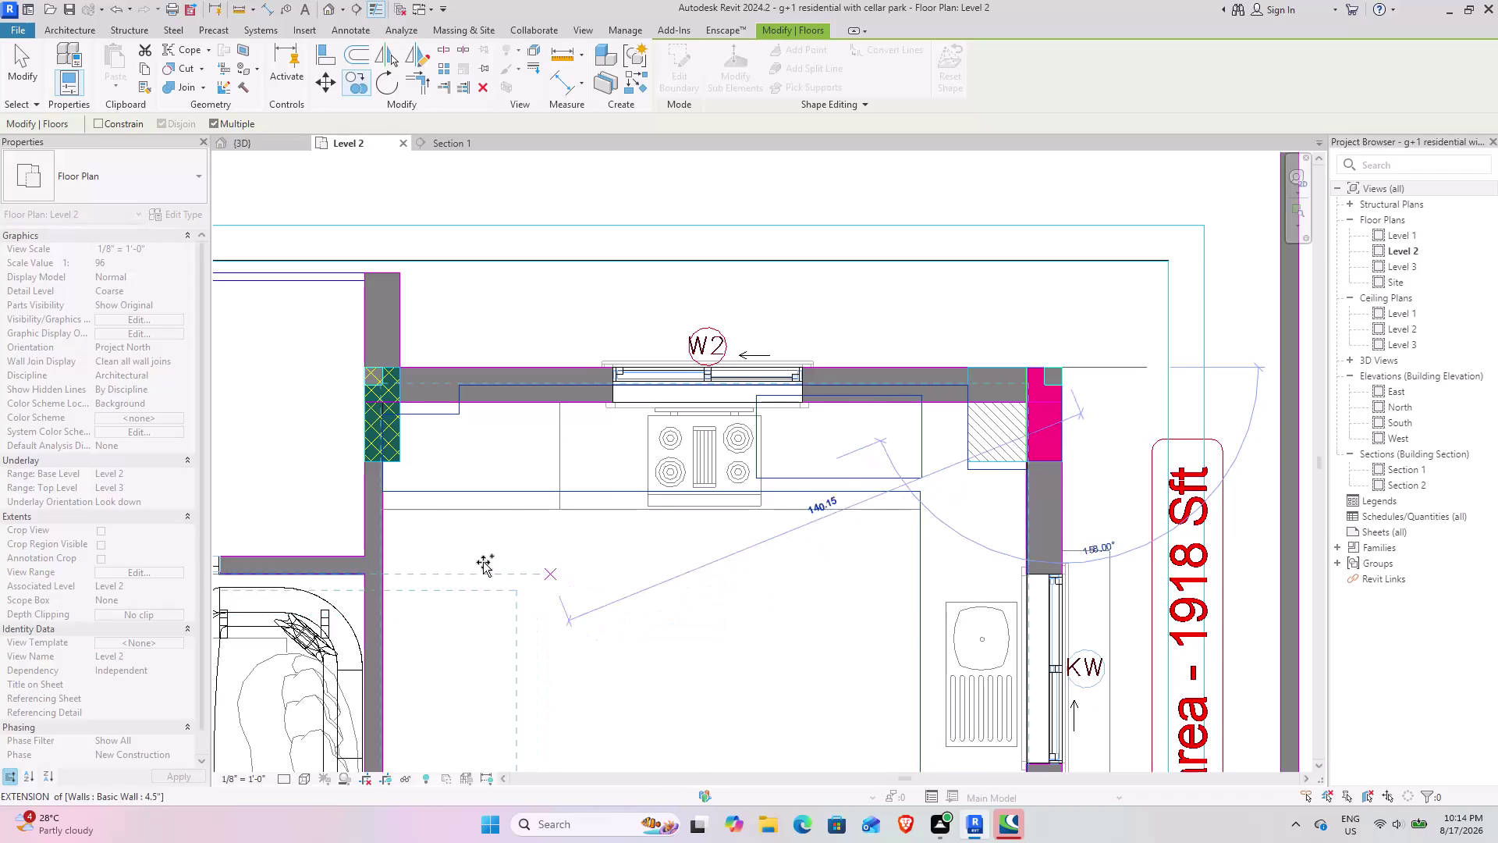
Select the kitchen's 4" bed floor on Level 2, cancelling an accidental move.
click(1, 53)
click(20, 59)
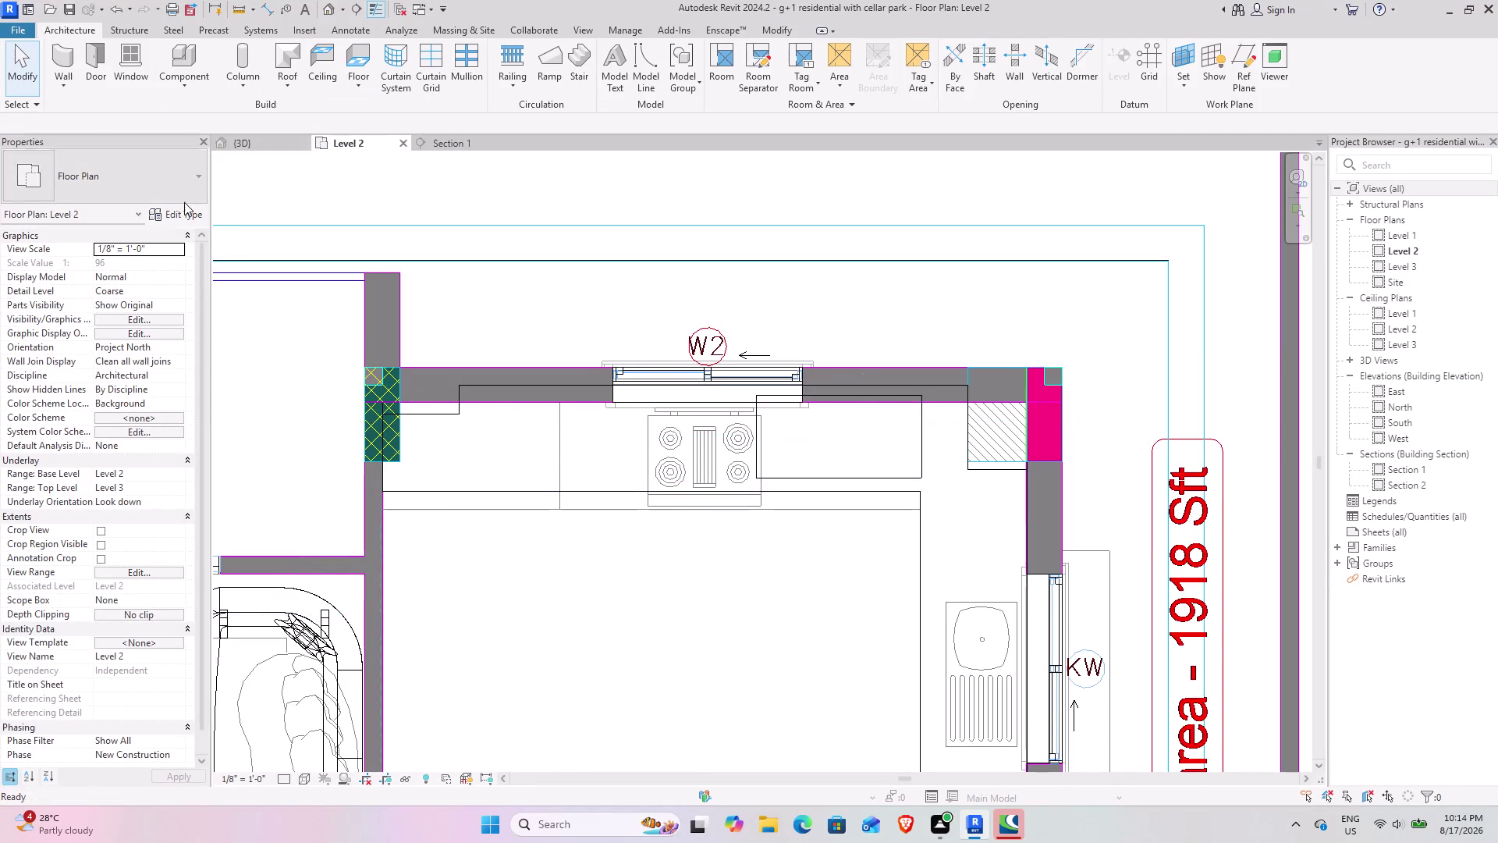
click(628, 490)
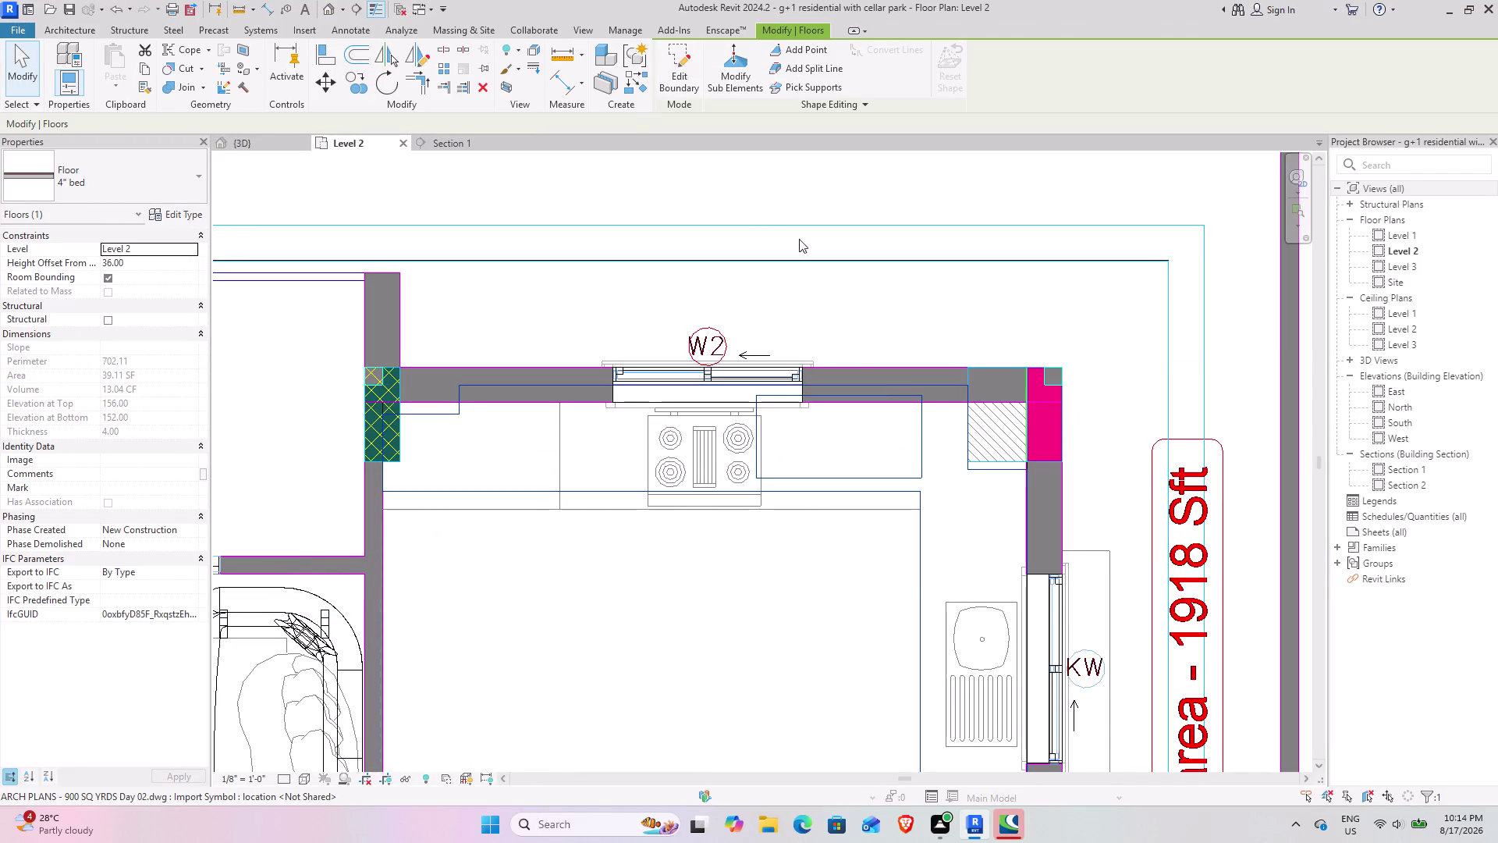
click(328, 77)
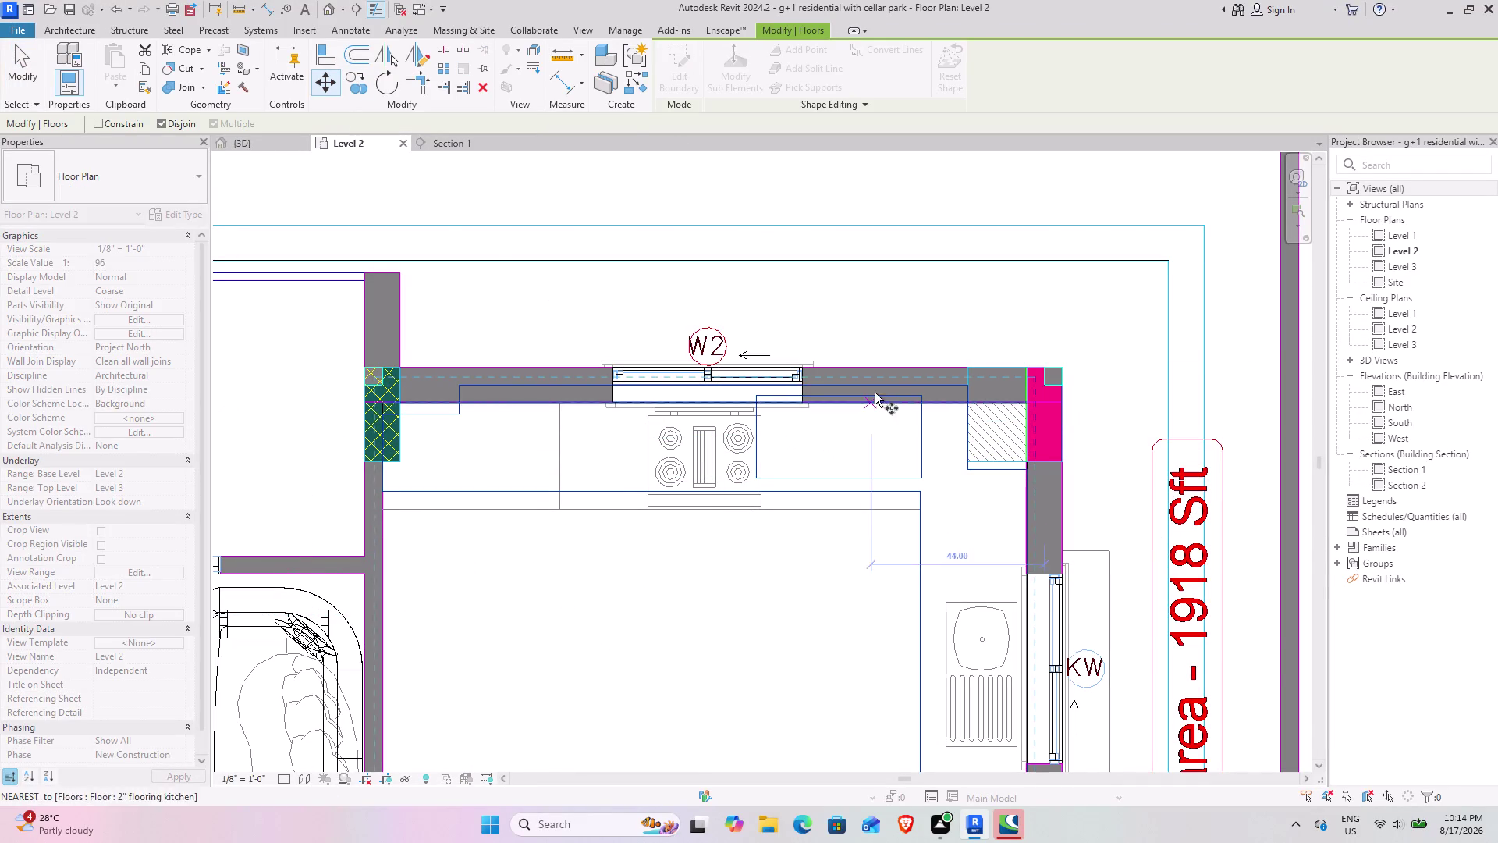
scroll(up, 3)
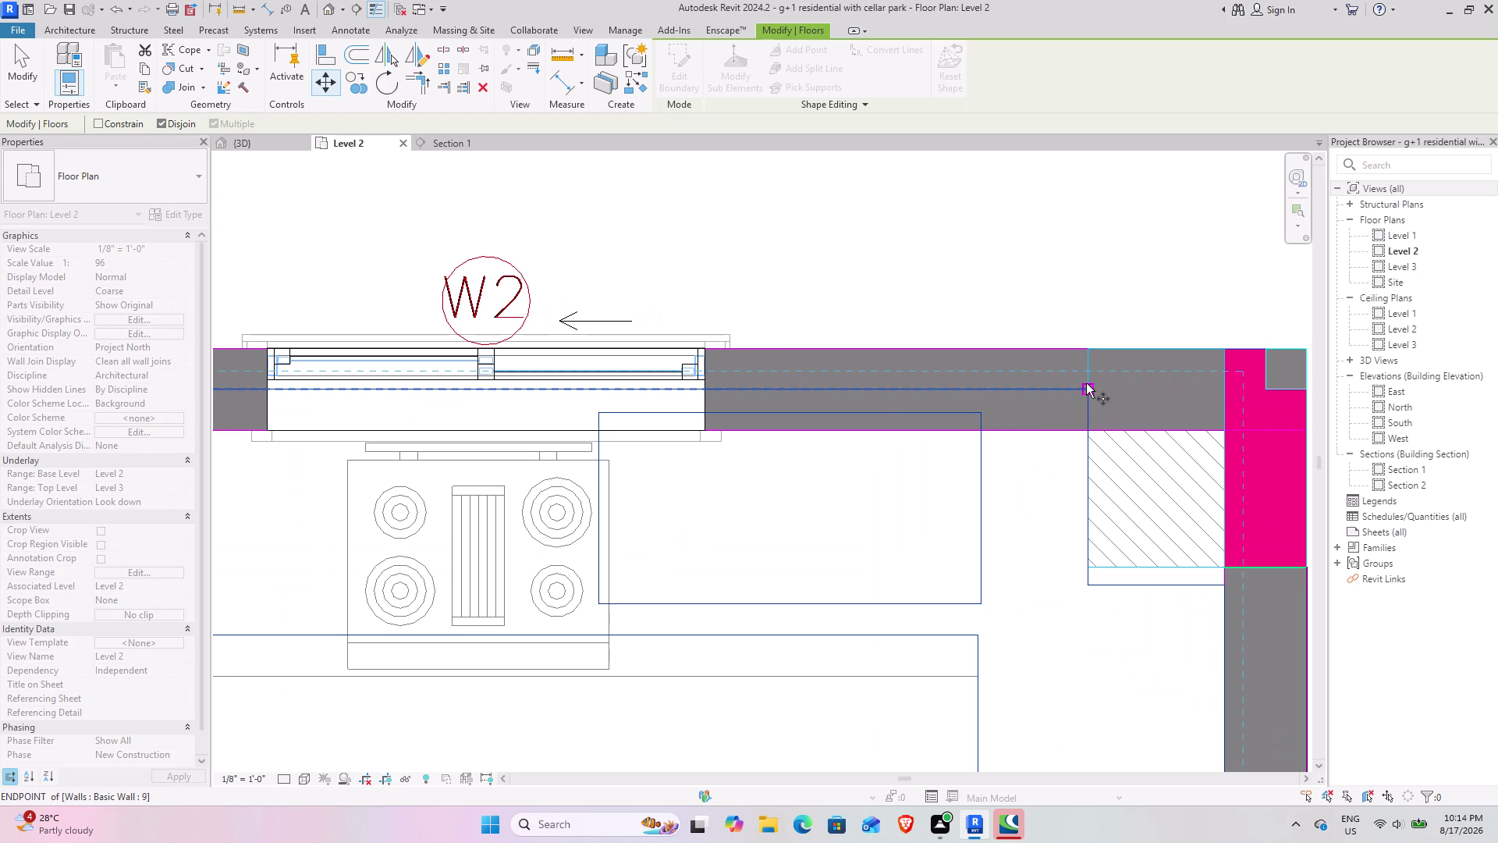
click(1087, 384)
click(1085, 430)
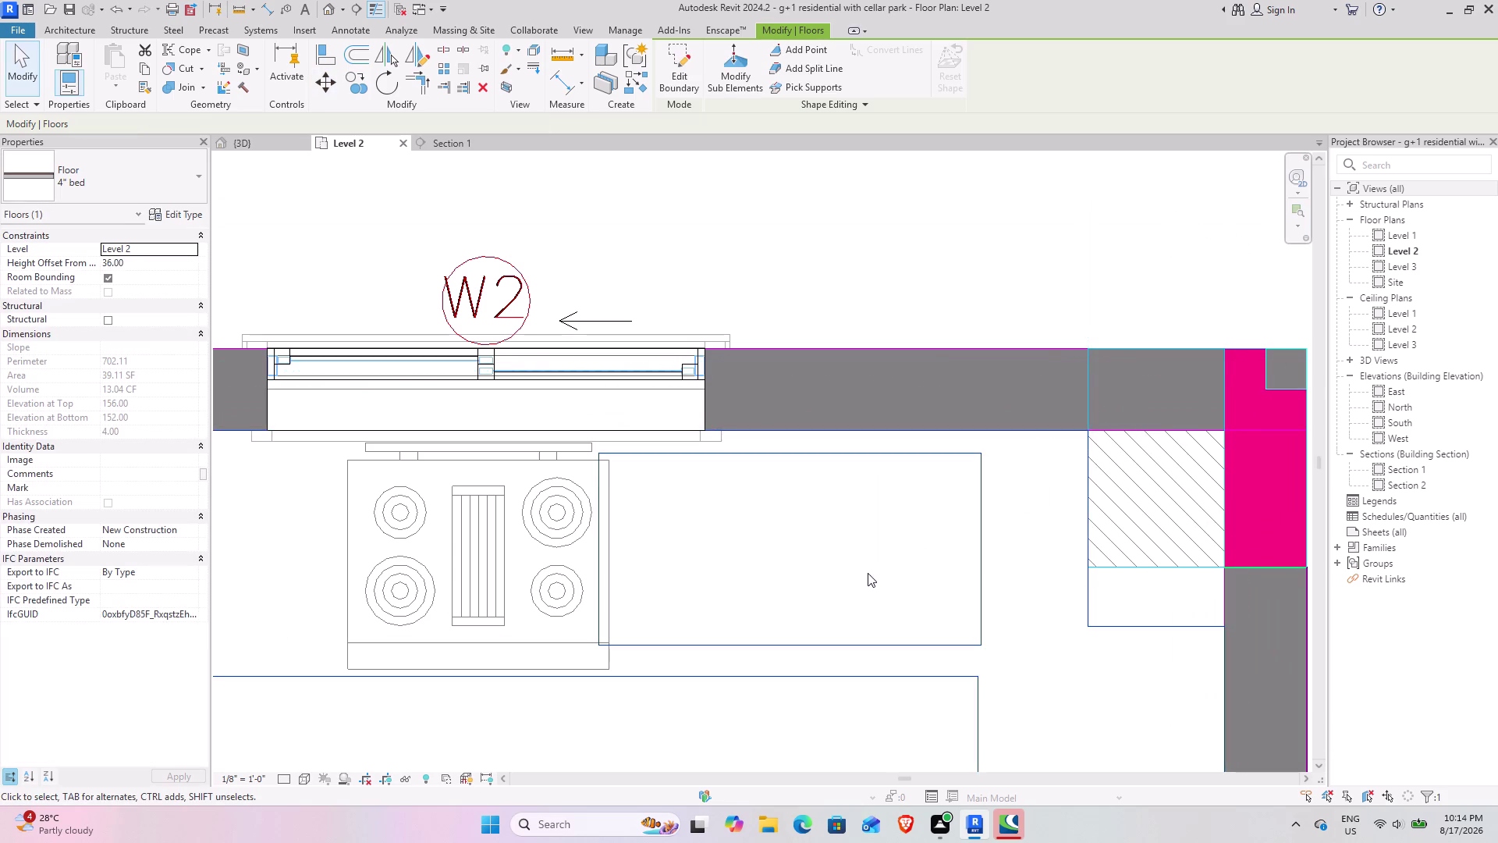
Center the kitchen, reselect the 4" bed floor and enter its boundary sketch.
scroll(down, 3)
middle_drag(744, 603, 886, 411)
click(740, 588)
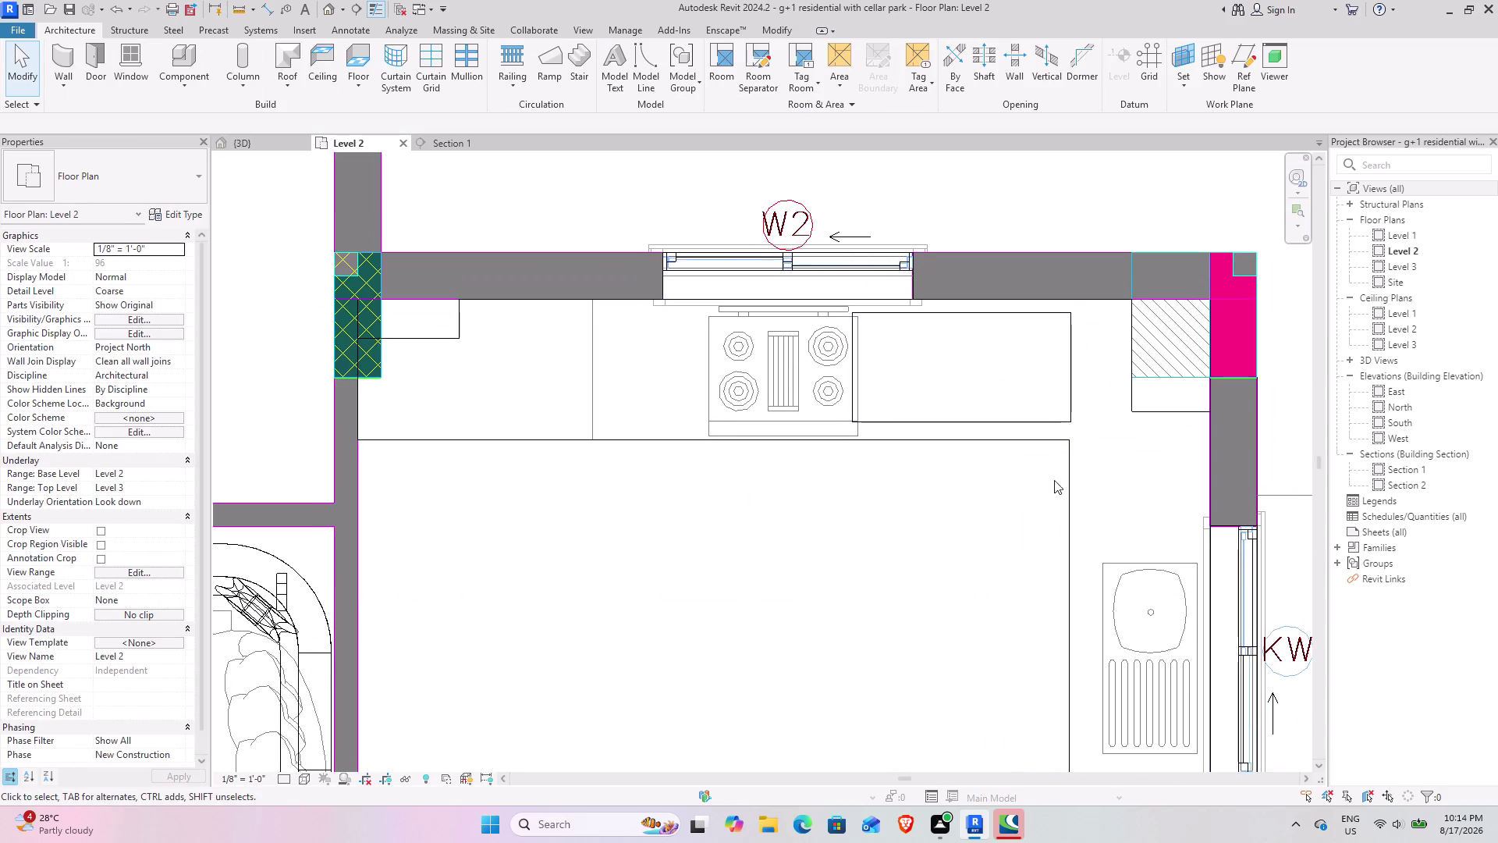
click(494, 440)
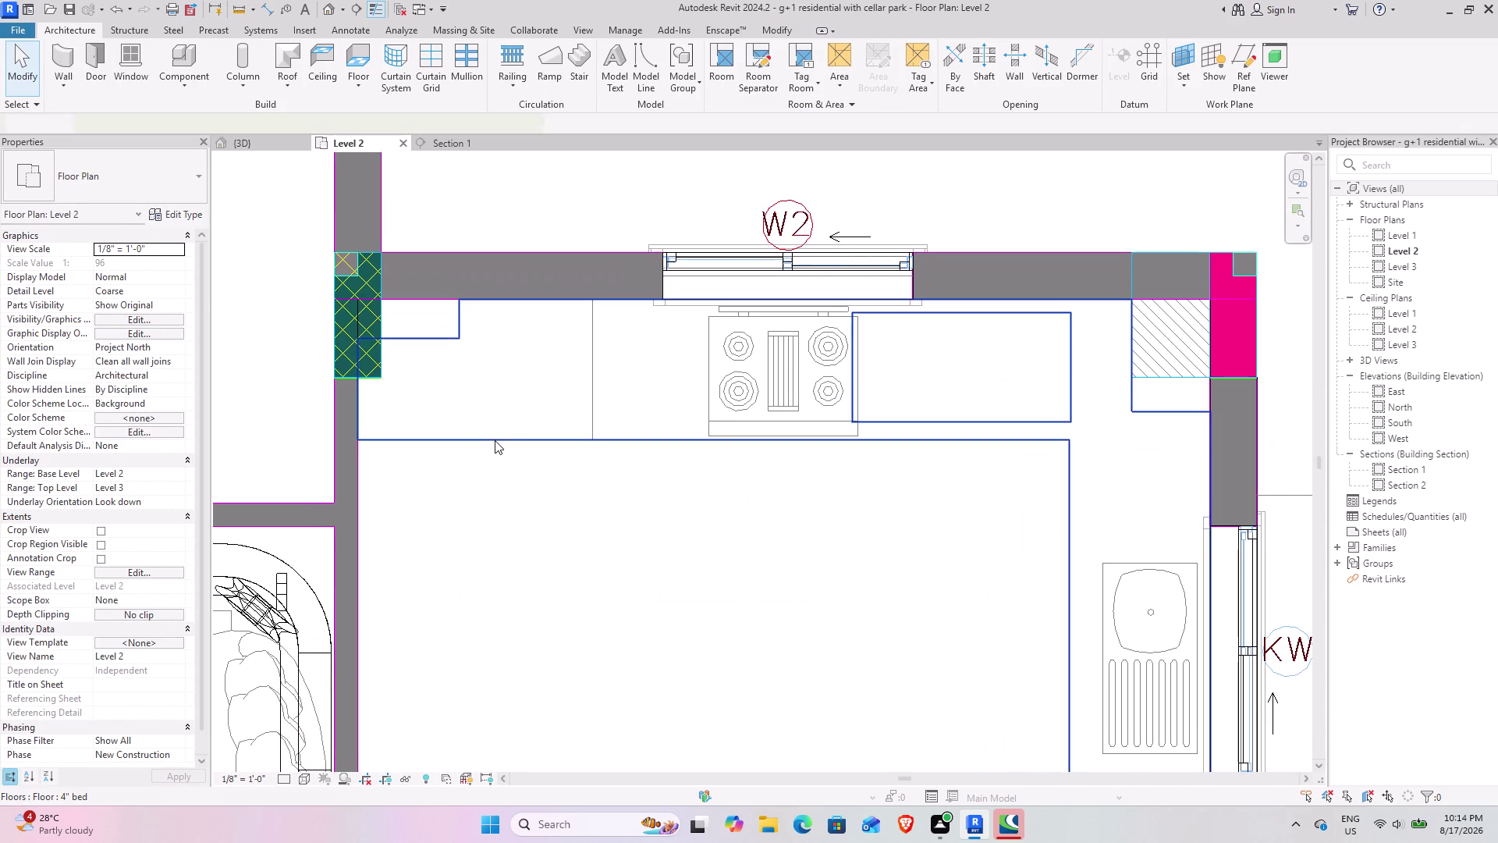
click(655, 56)
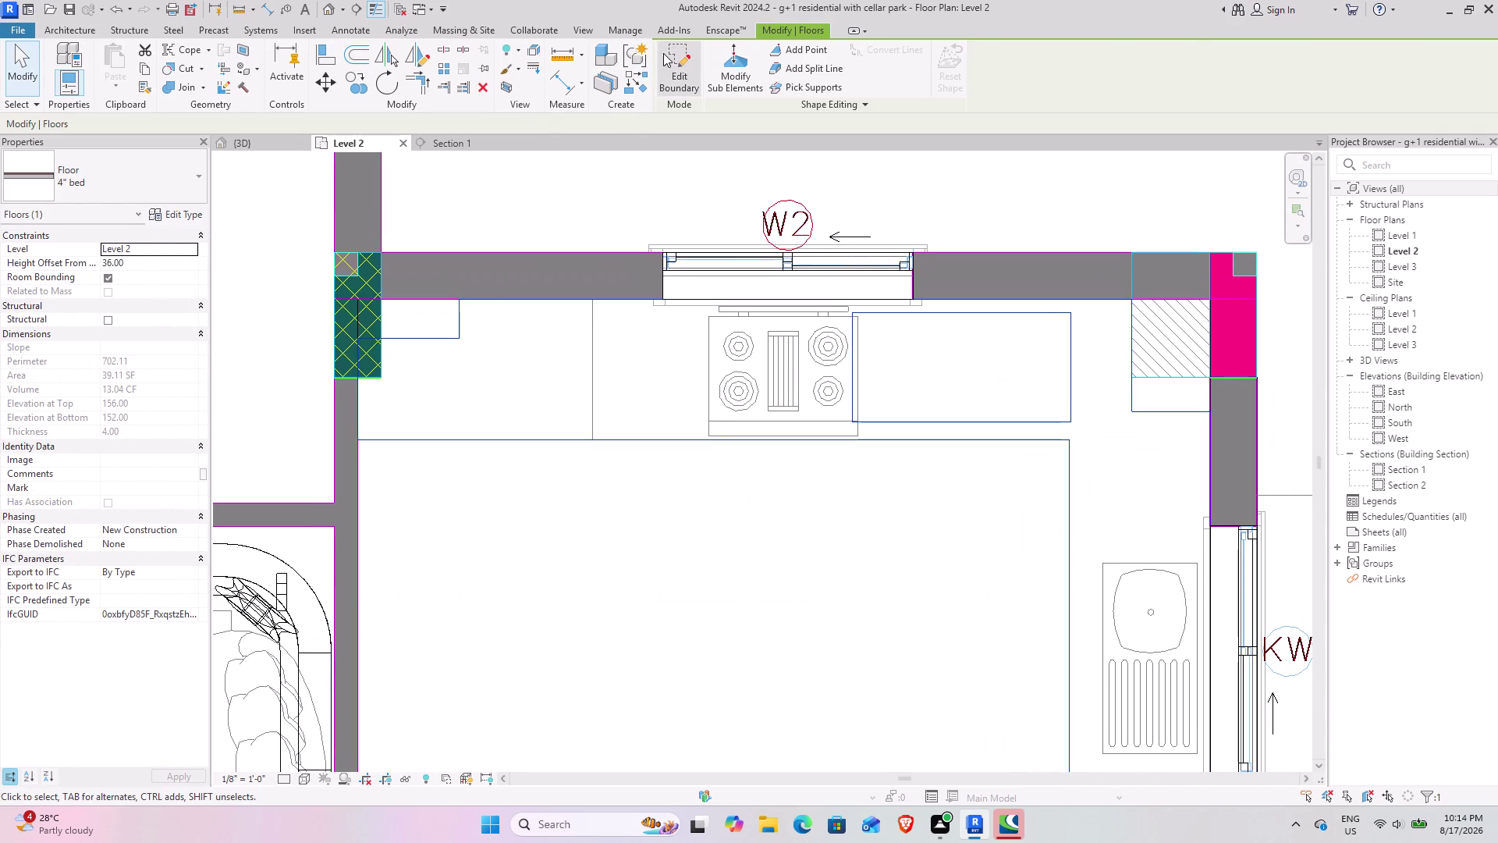
click(664, 53)
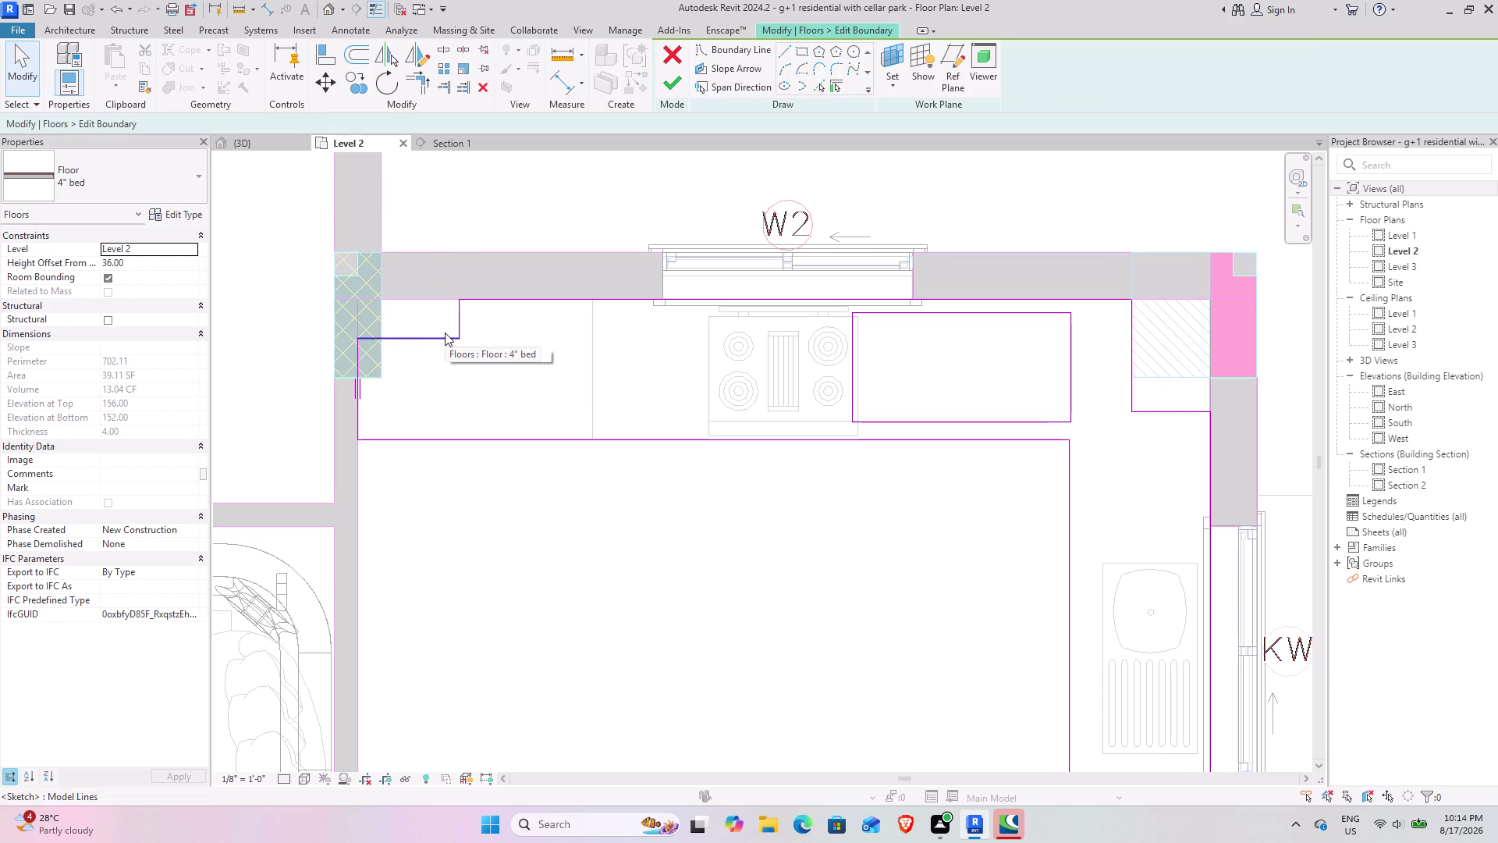
Delete the notch sketch lines at the left and right kitchen walls.
click(445, 332)
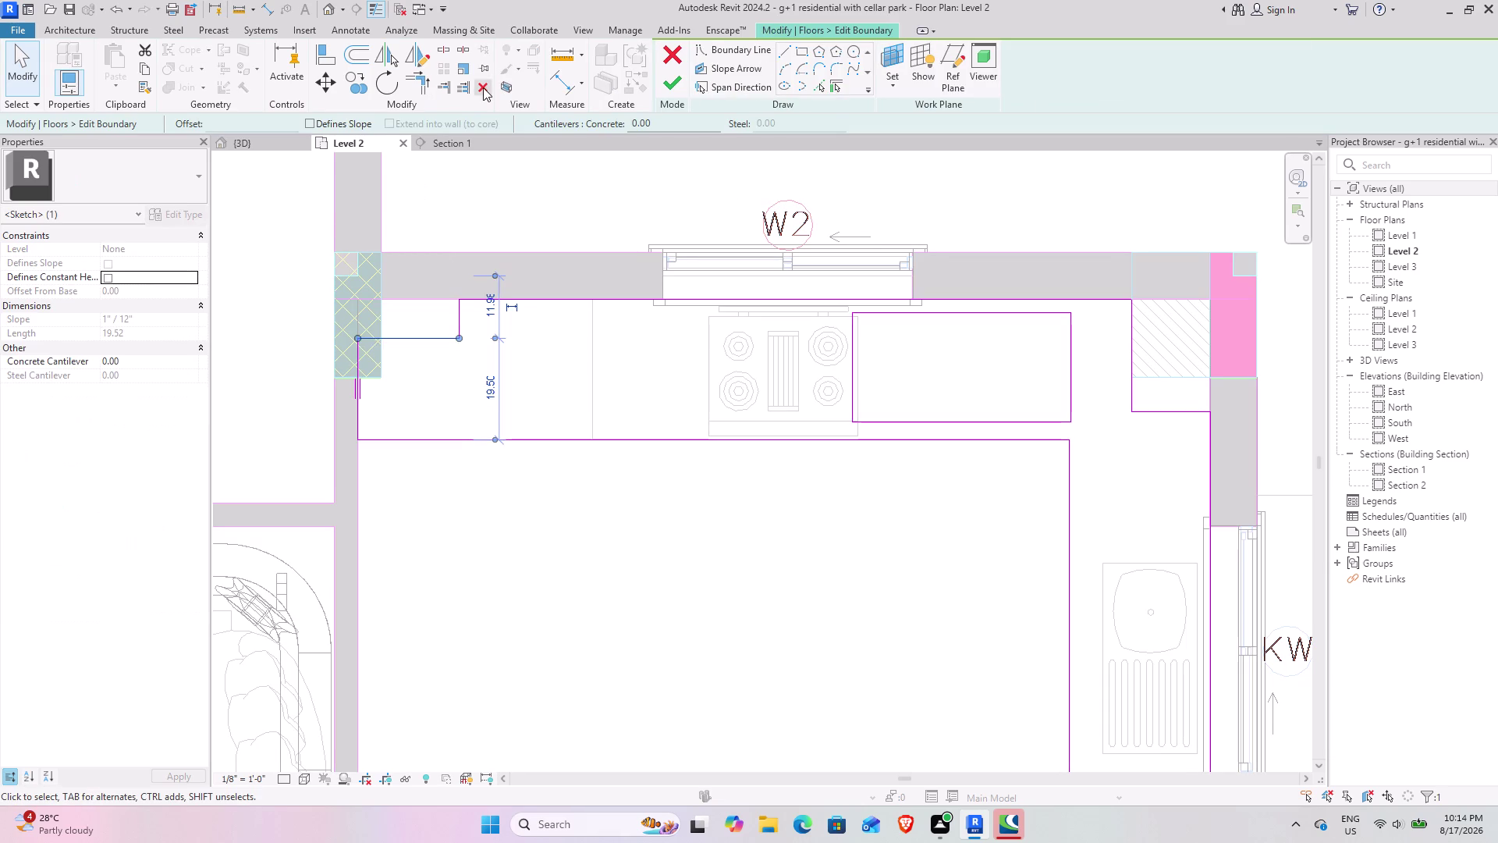
click(484, 87)
click(451, 317)
click(456, 317)
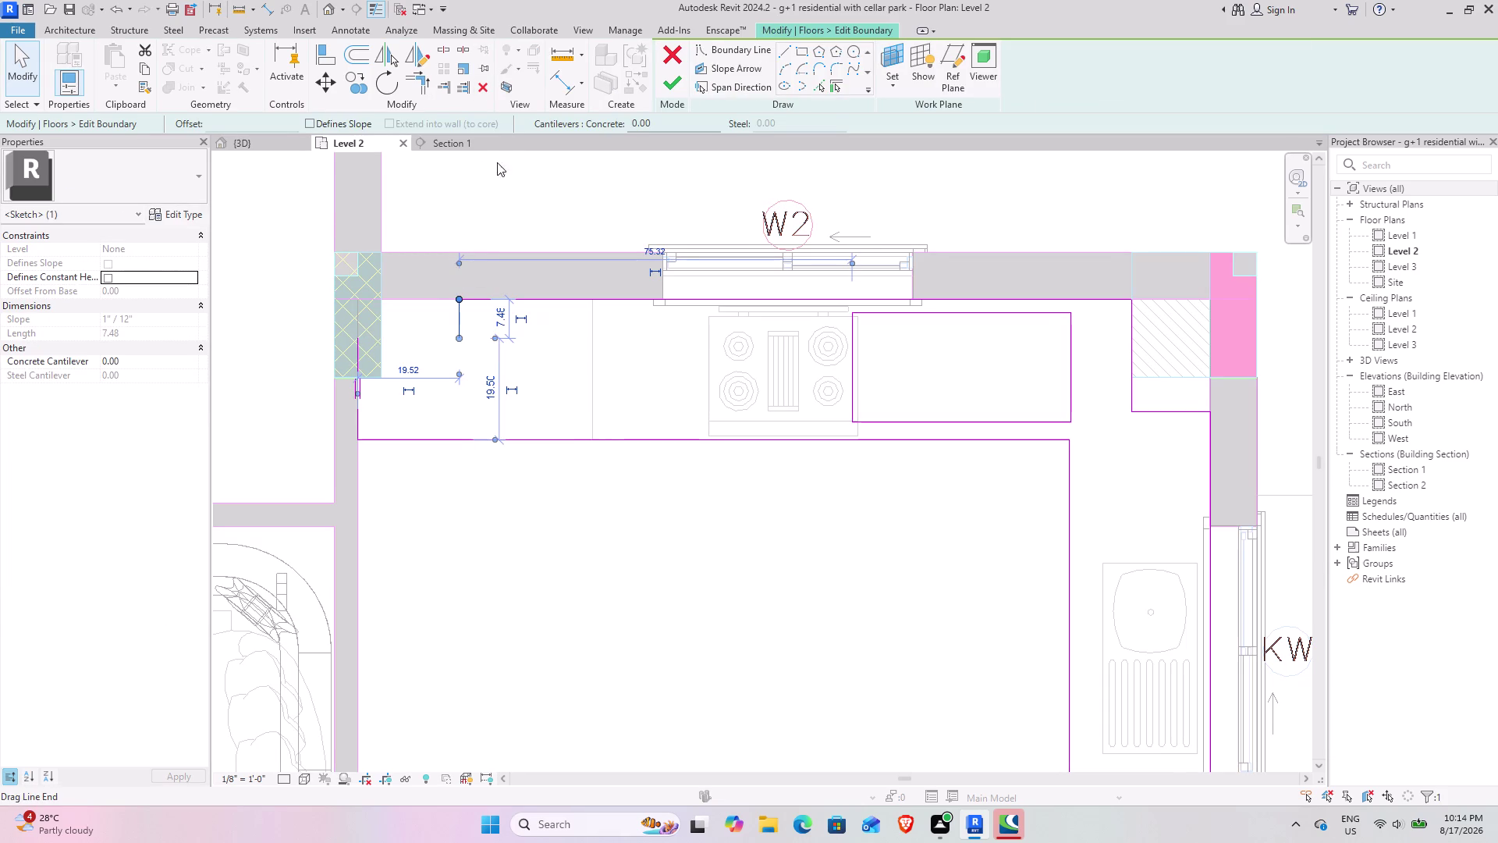
click(486, 78)
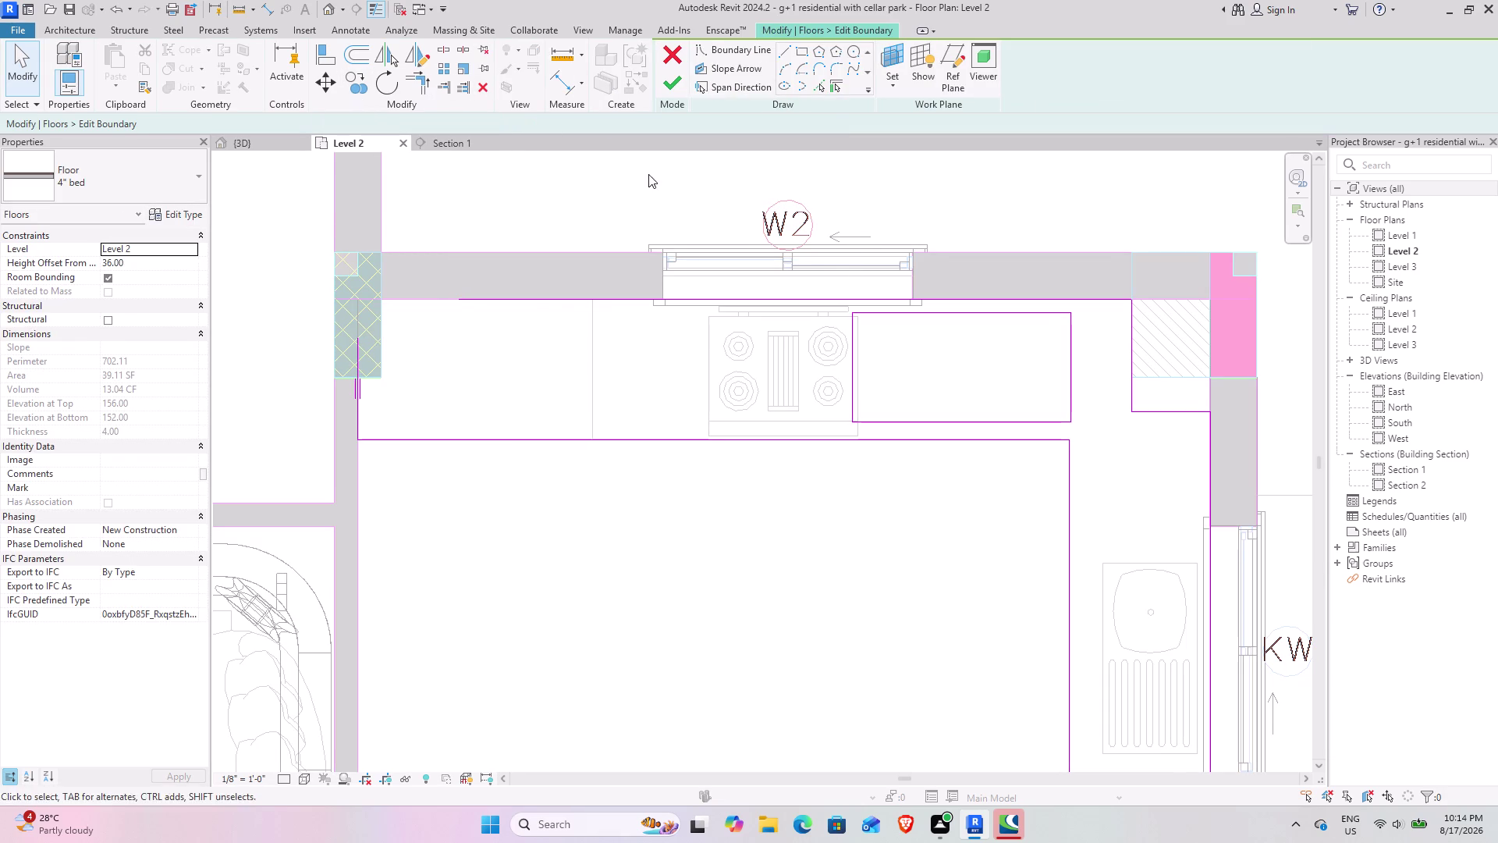
click(1142, 416)
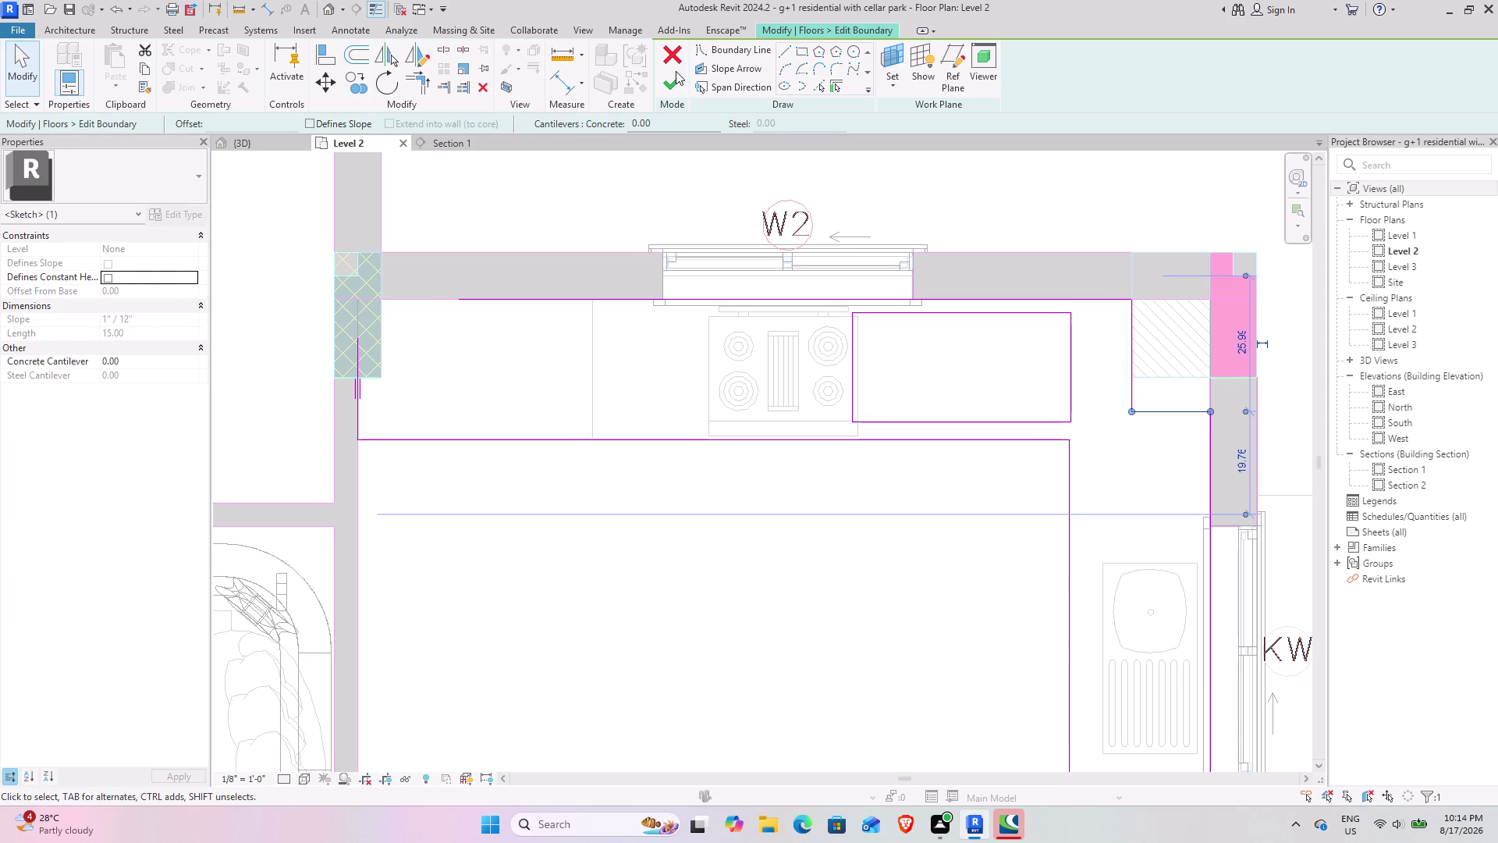
click(487, 88)
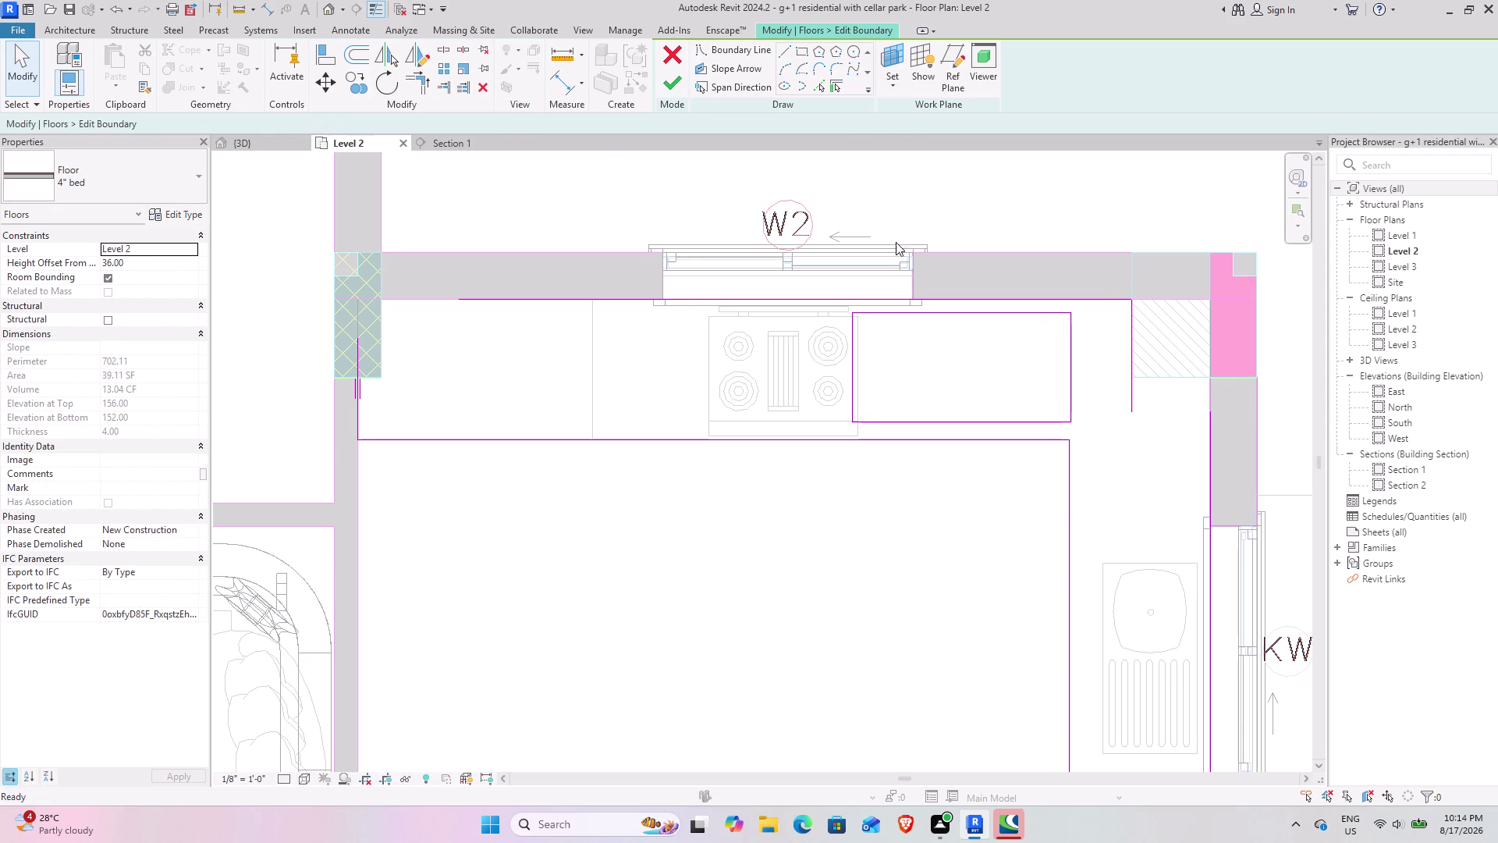
Delete the step lines beside the counter and the short left-wall line.
click(1127, 357)
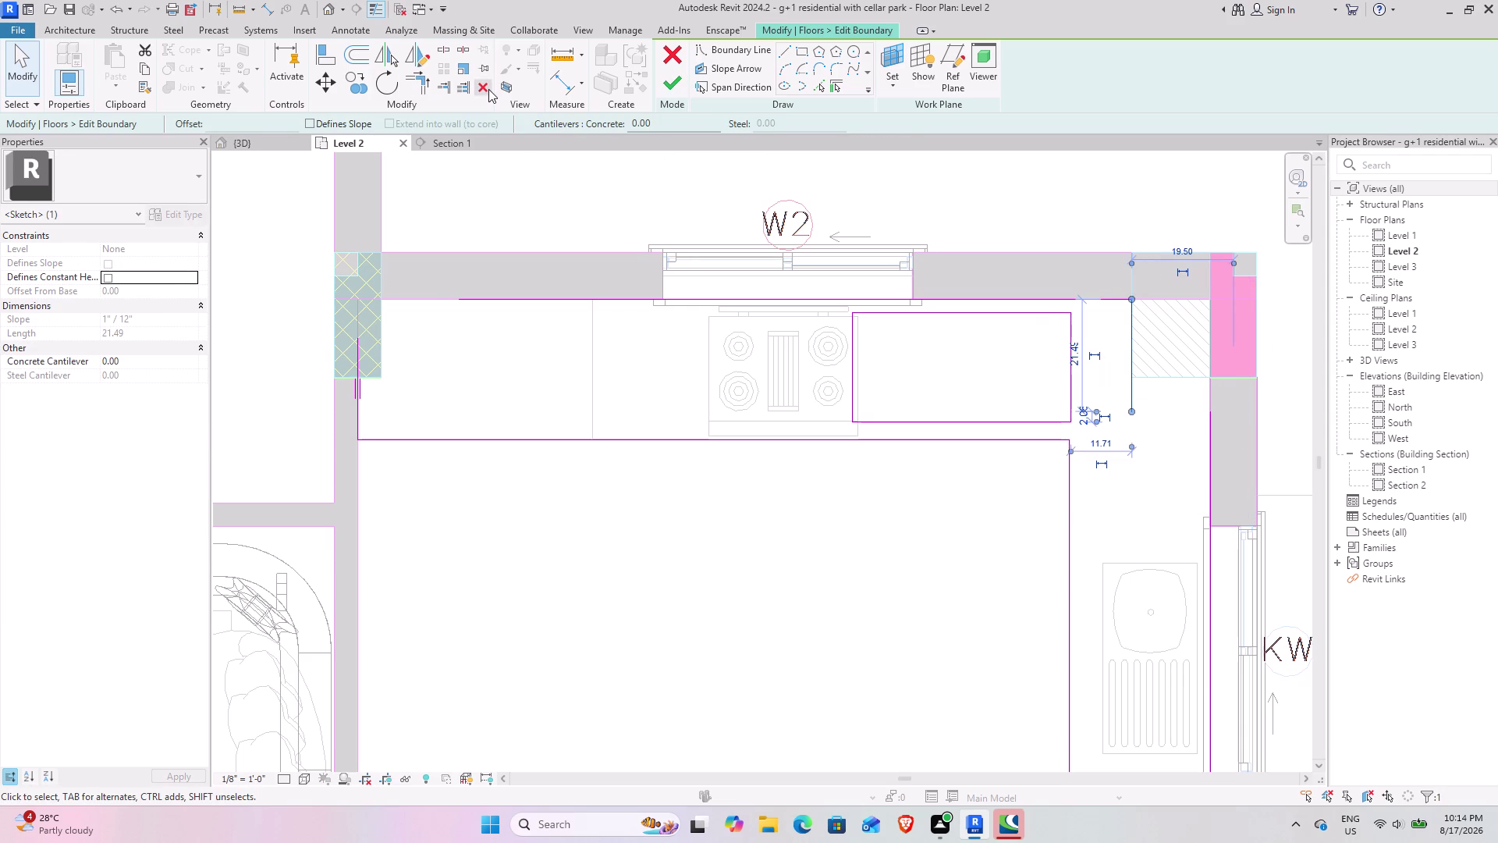
click(489, 89)
click(429, 89)
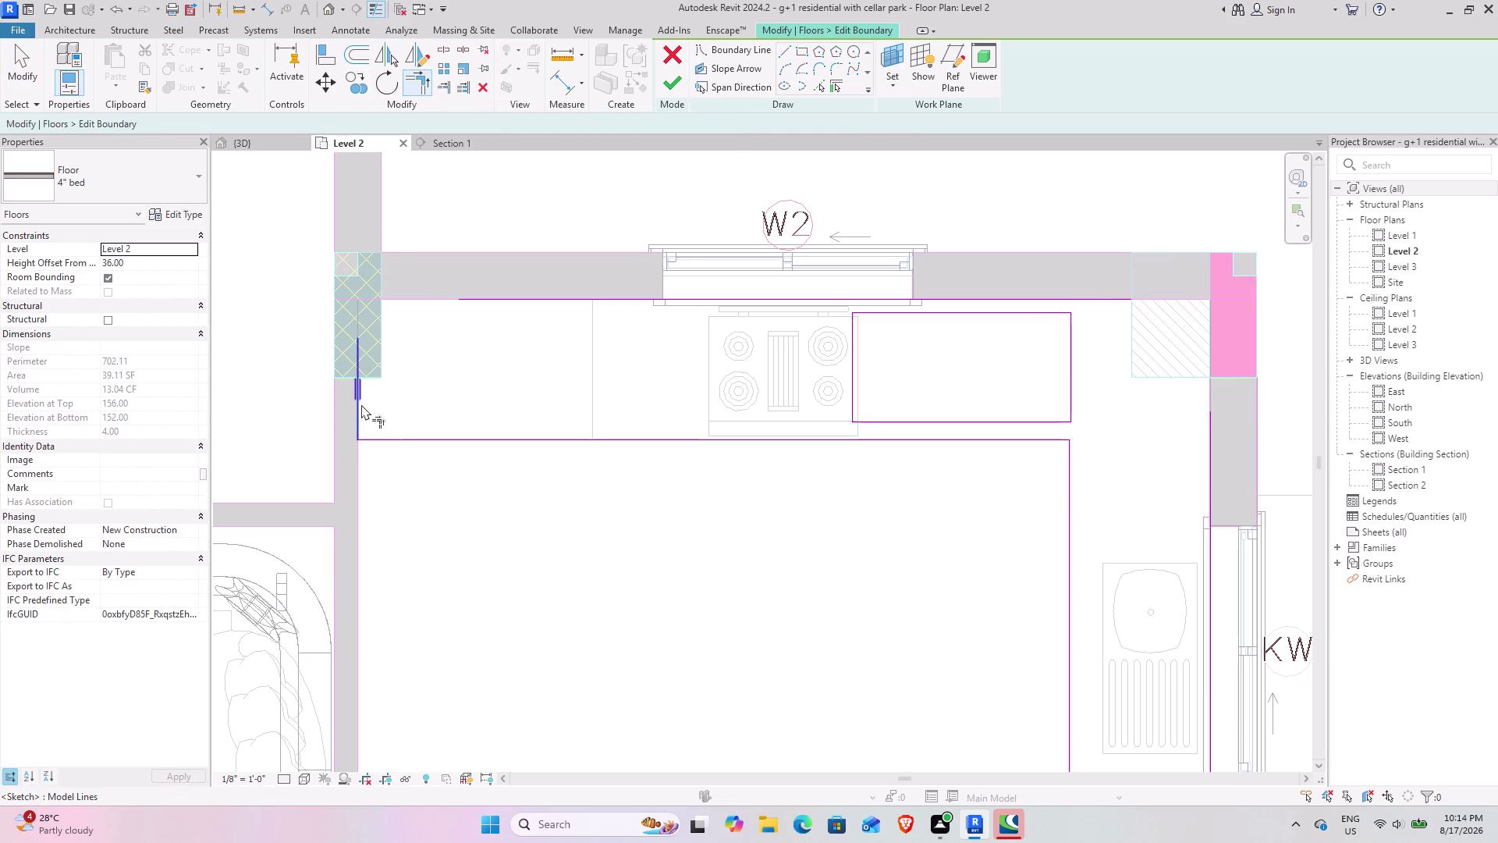
click(361, 404)
click(471, 299)
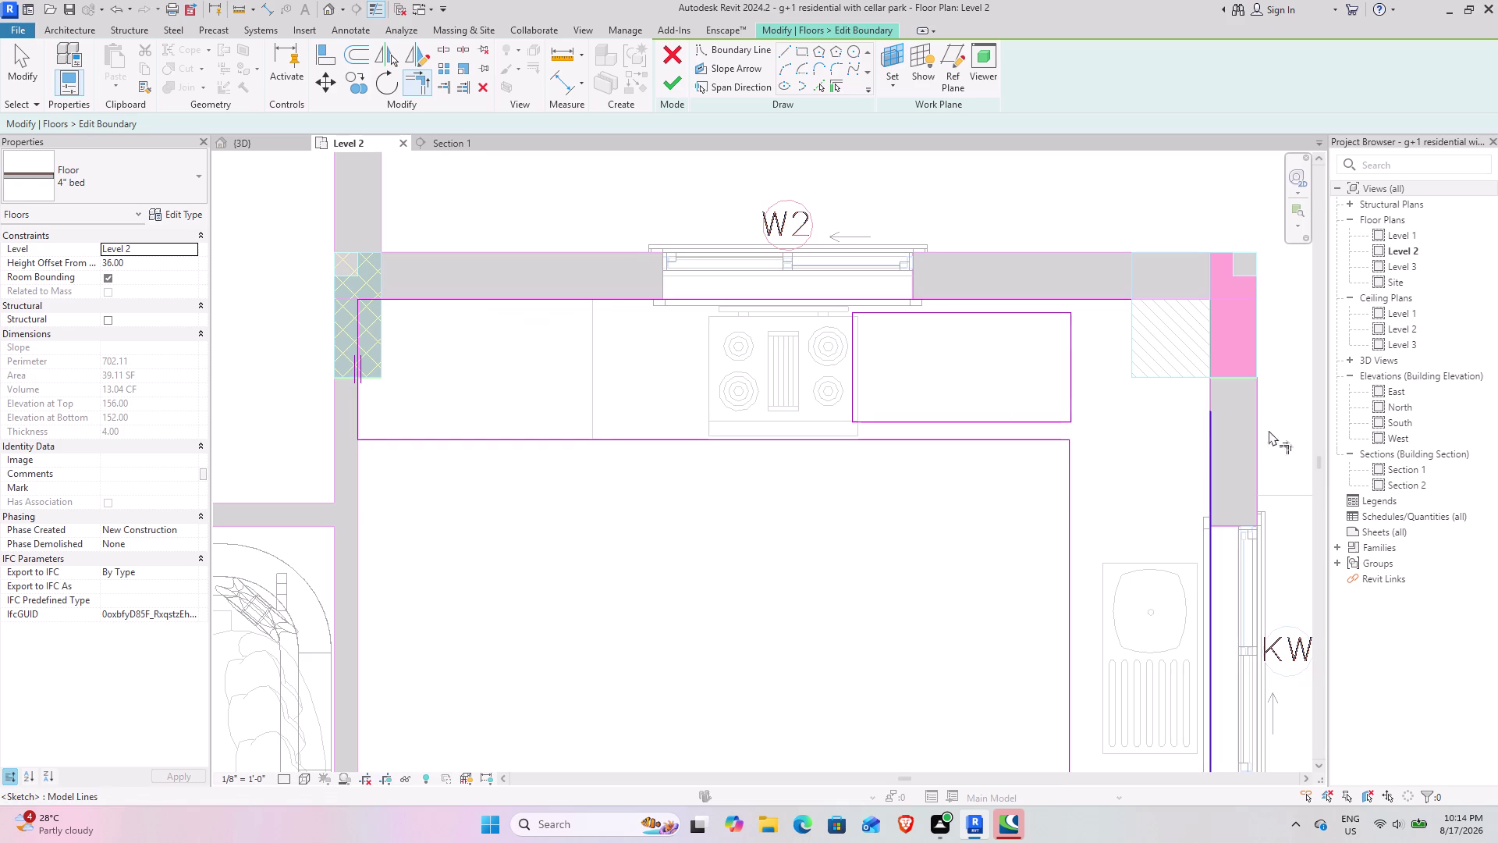
Trim boundary lines into corners with Trim/Extend to Corner.
click(1210, 429)
click(1115, 303)
scroll(down, 3)
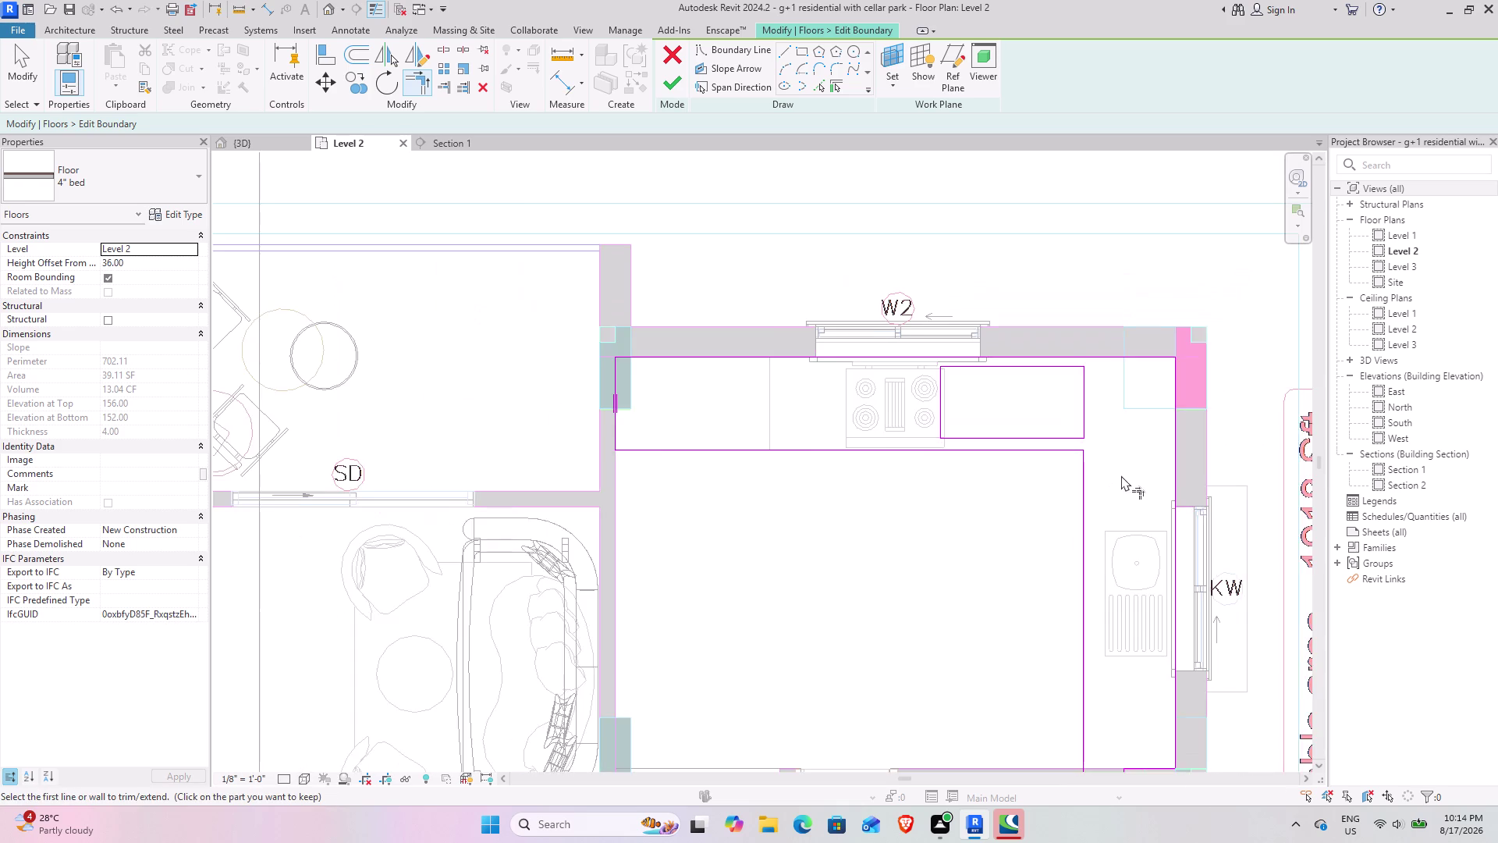
middle_drag(1113, 472, 859, 323)
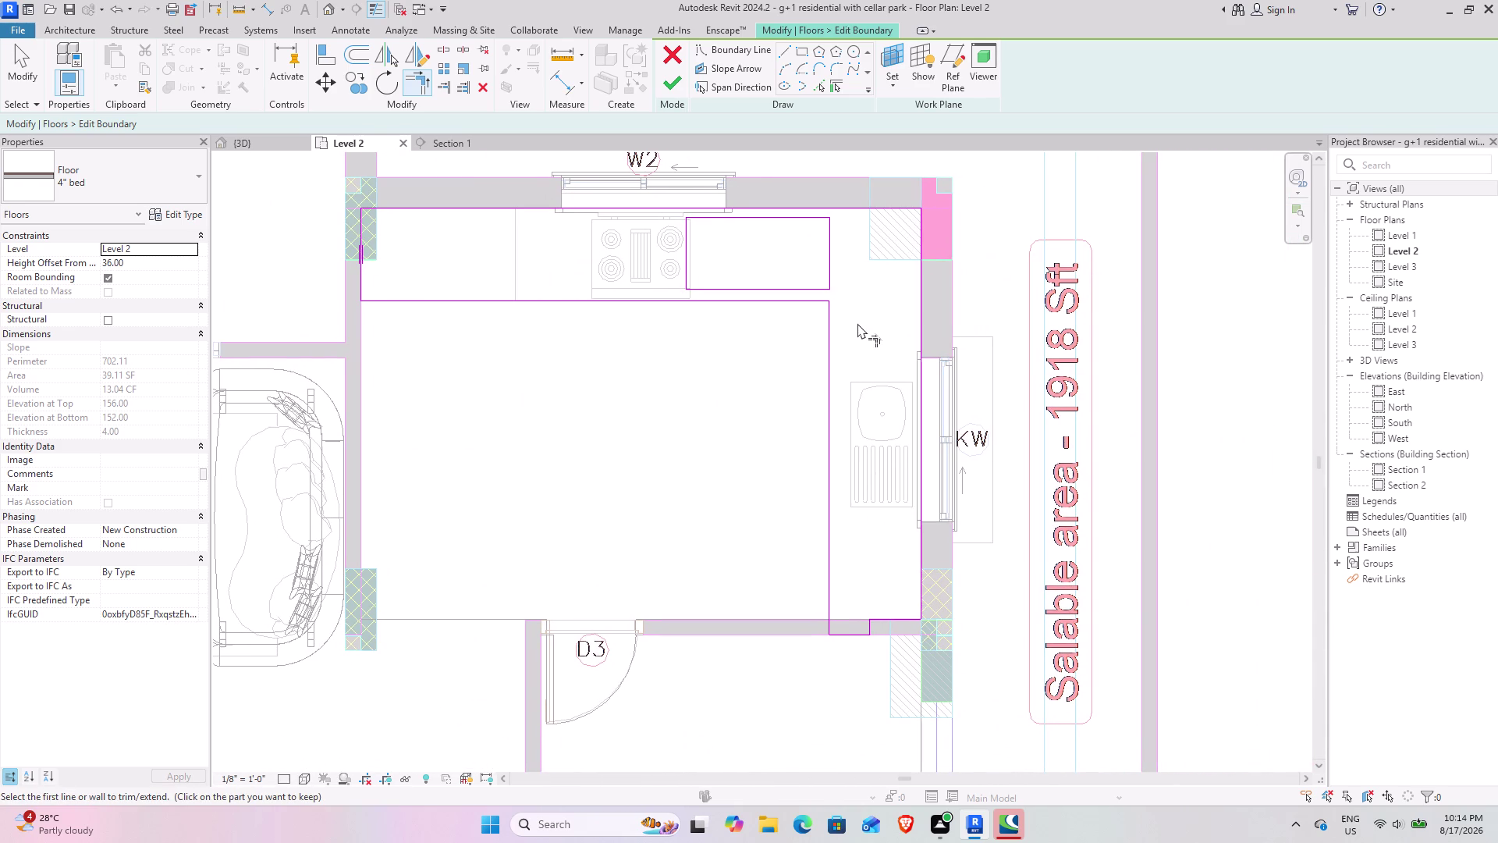
middle_drag(828, 243, 864, 353)
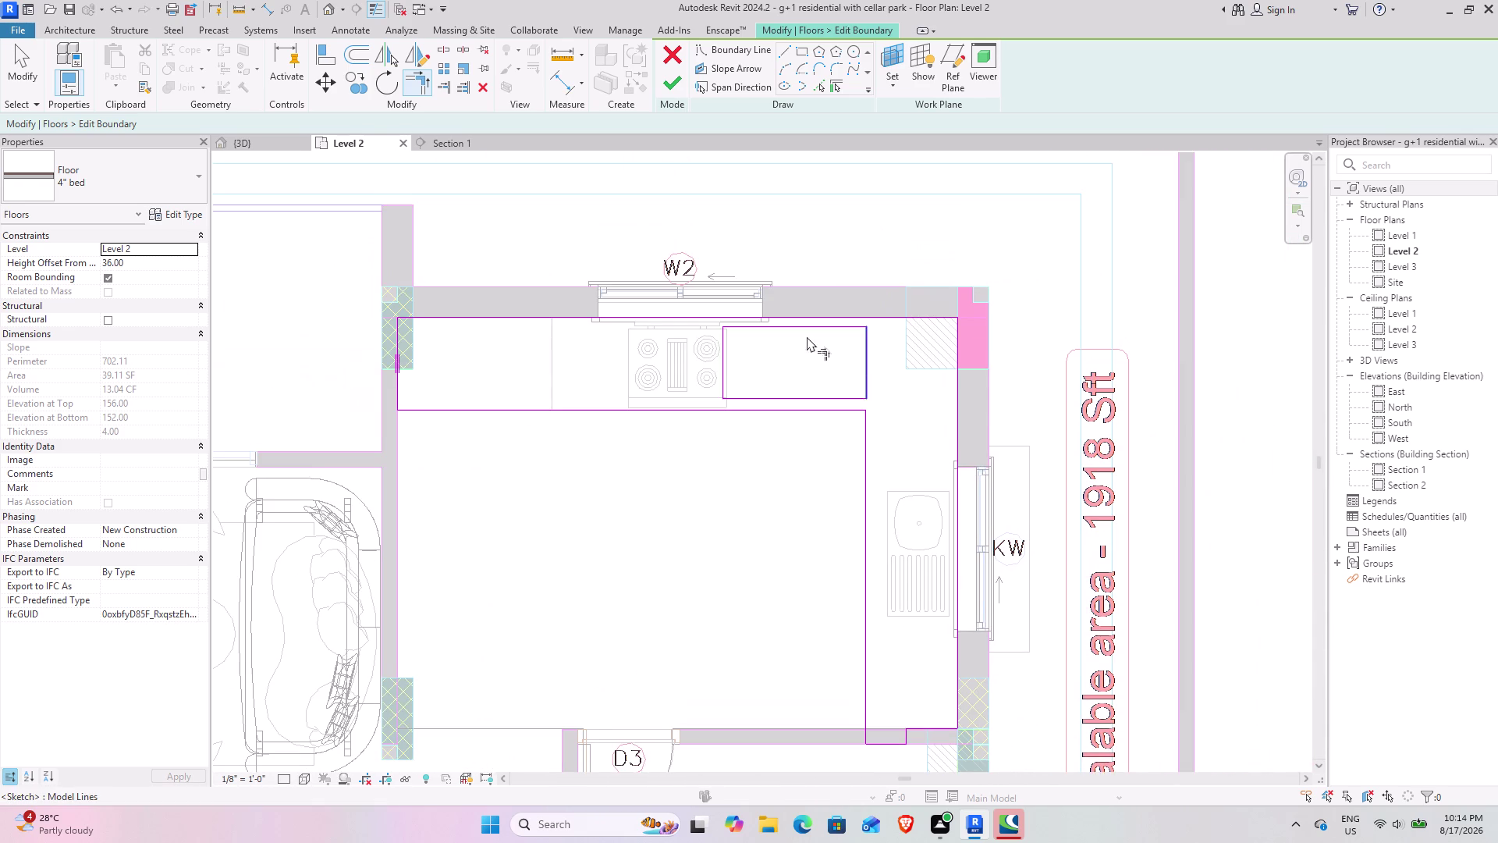
click(31, 63)
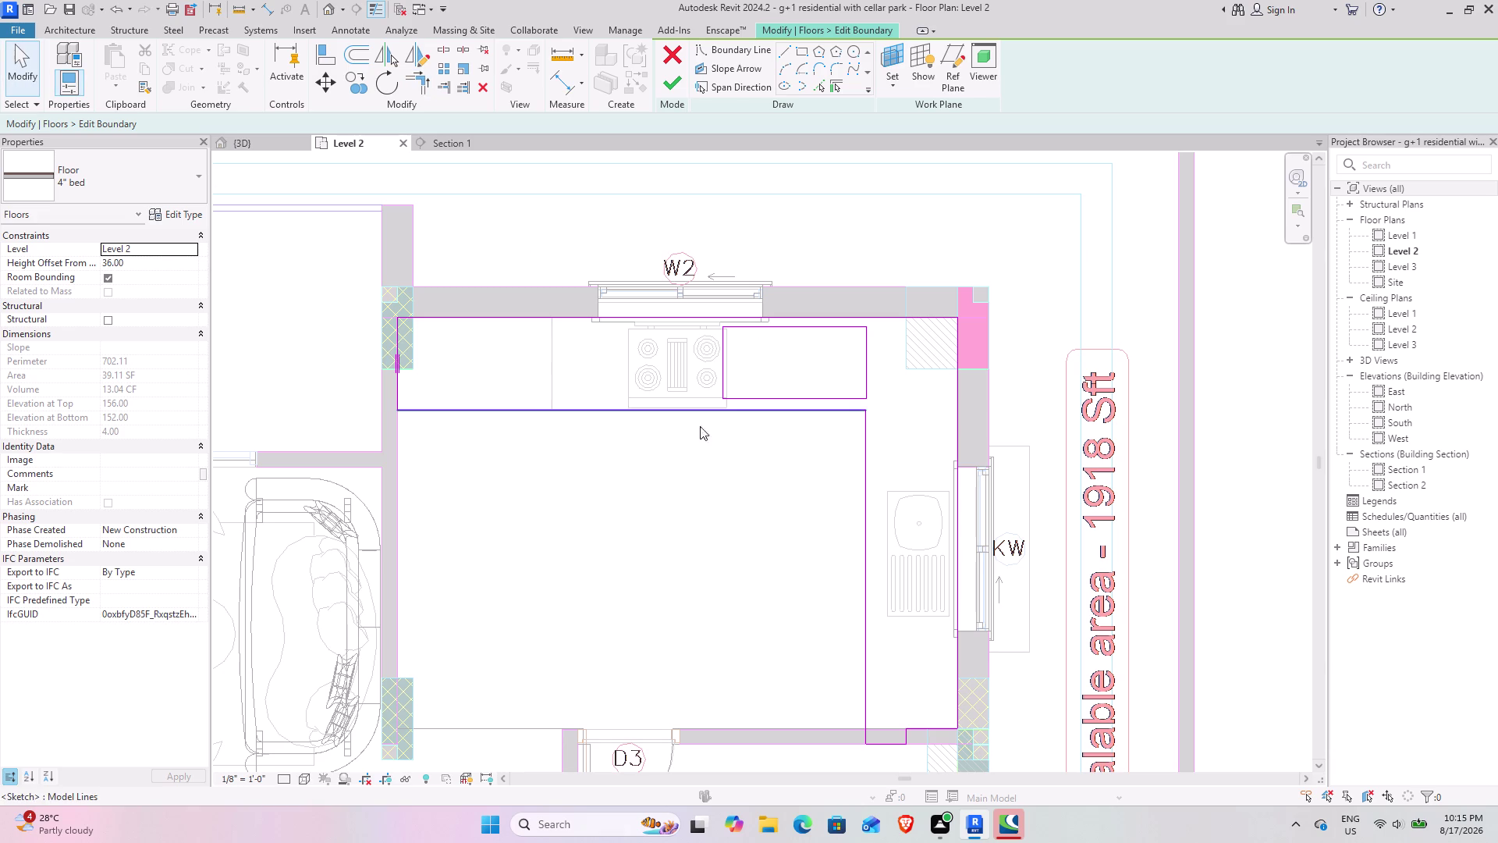
Delete the counter rectangle's edge lines from the kitchen boundary sketch.
drag(893, 398, 686, 333)
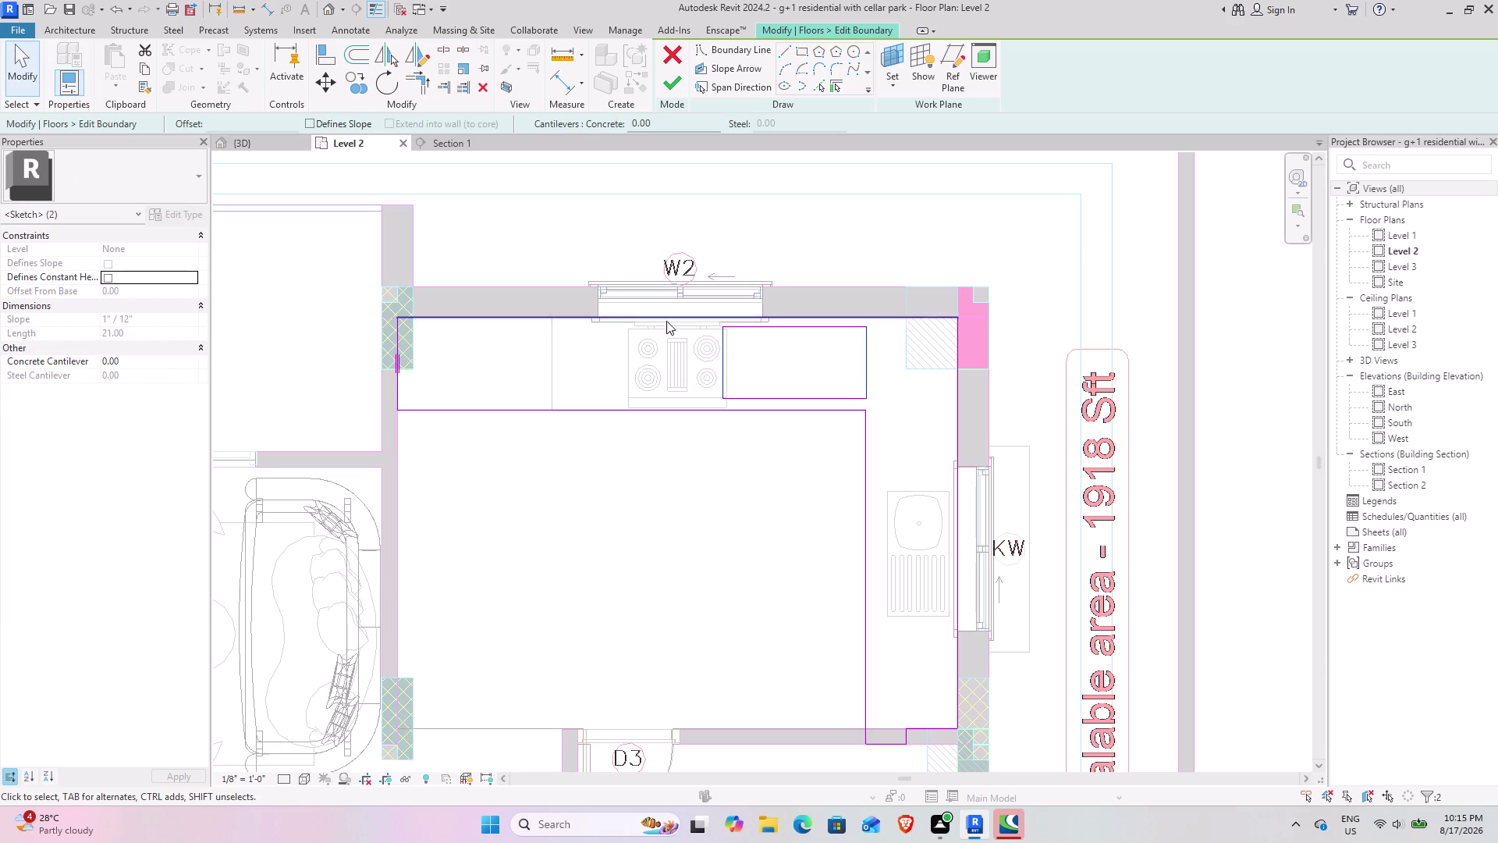
click(480, 94)
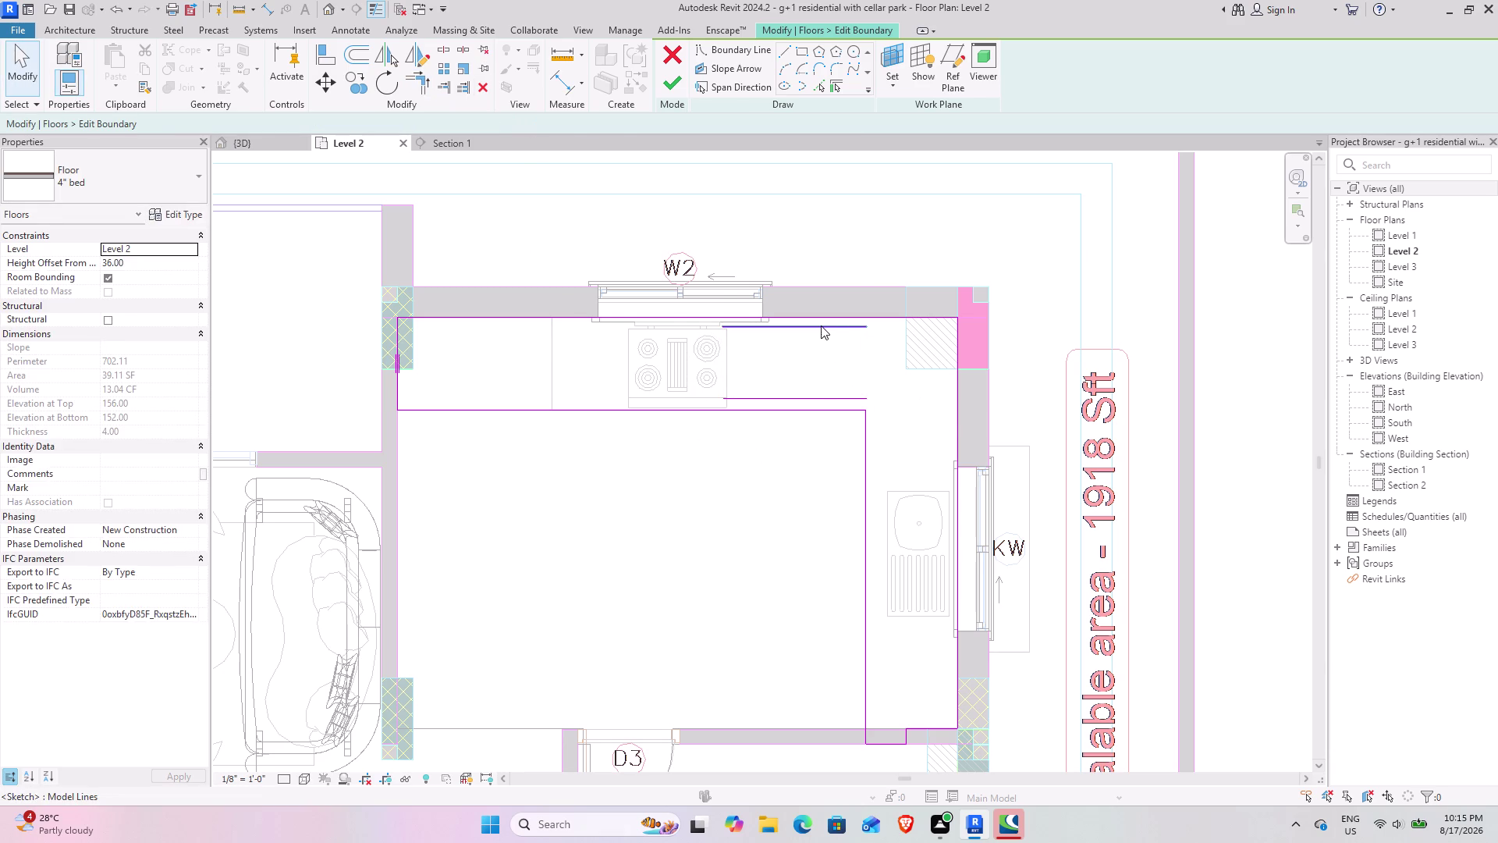
click(821, 326)
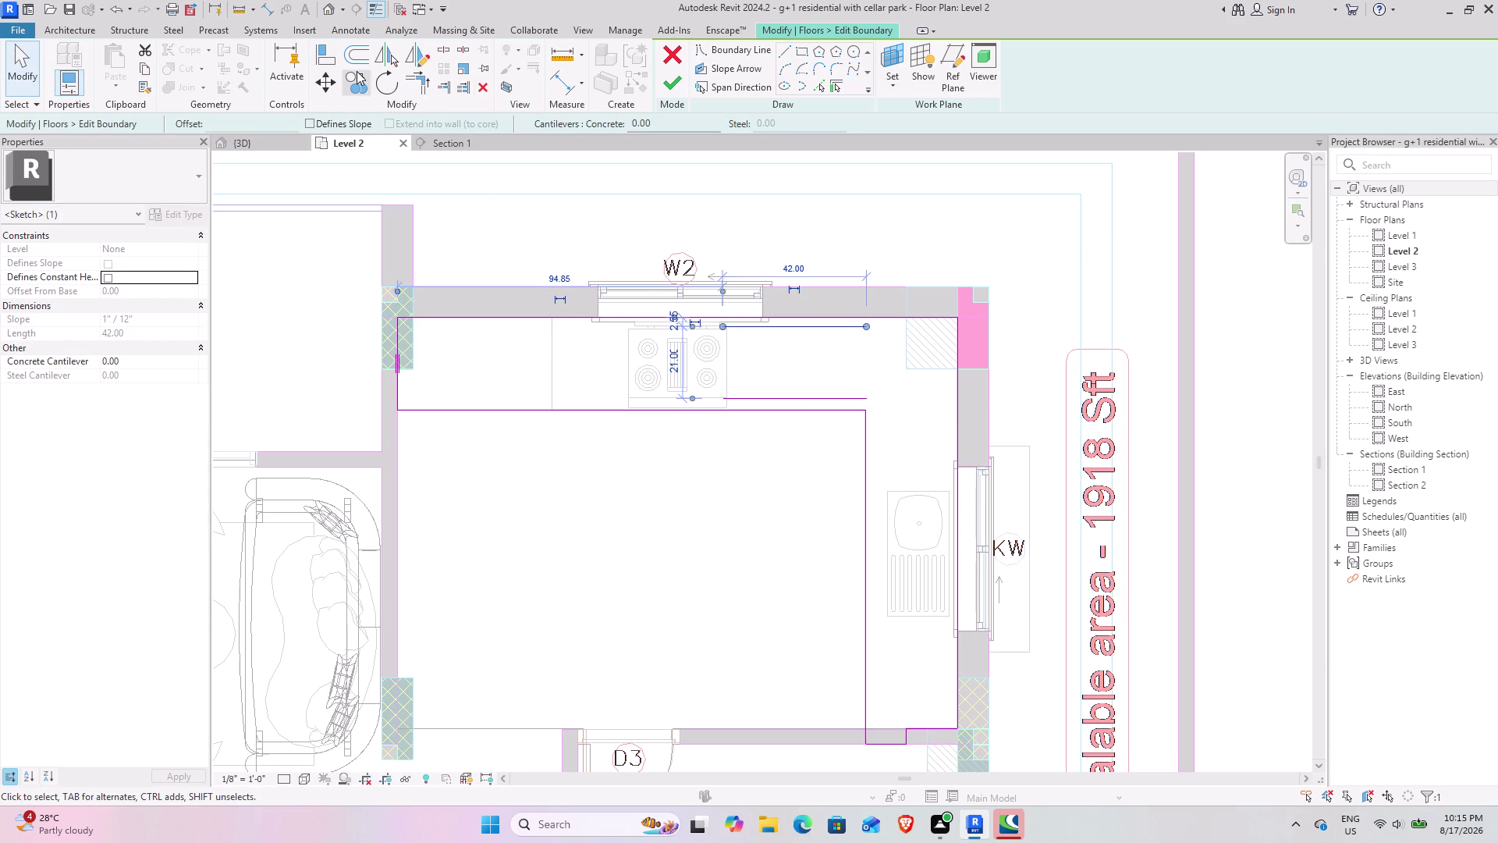
click(474, 82)
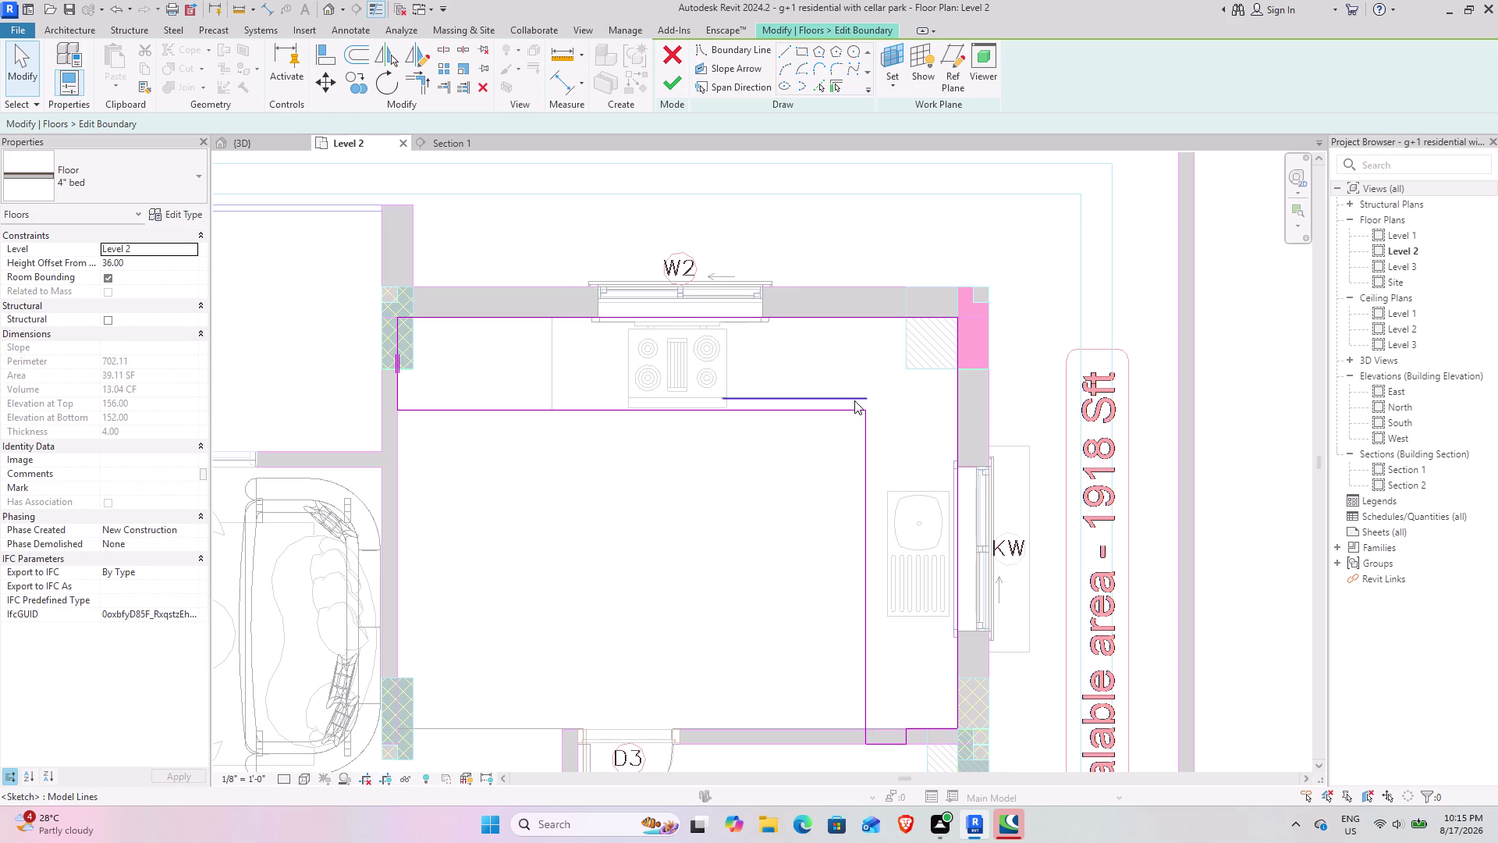
click(852, 398)
click(482, 93)
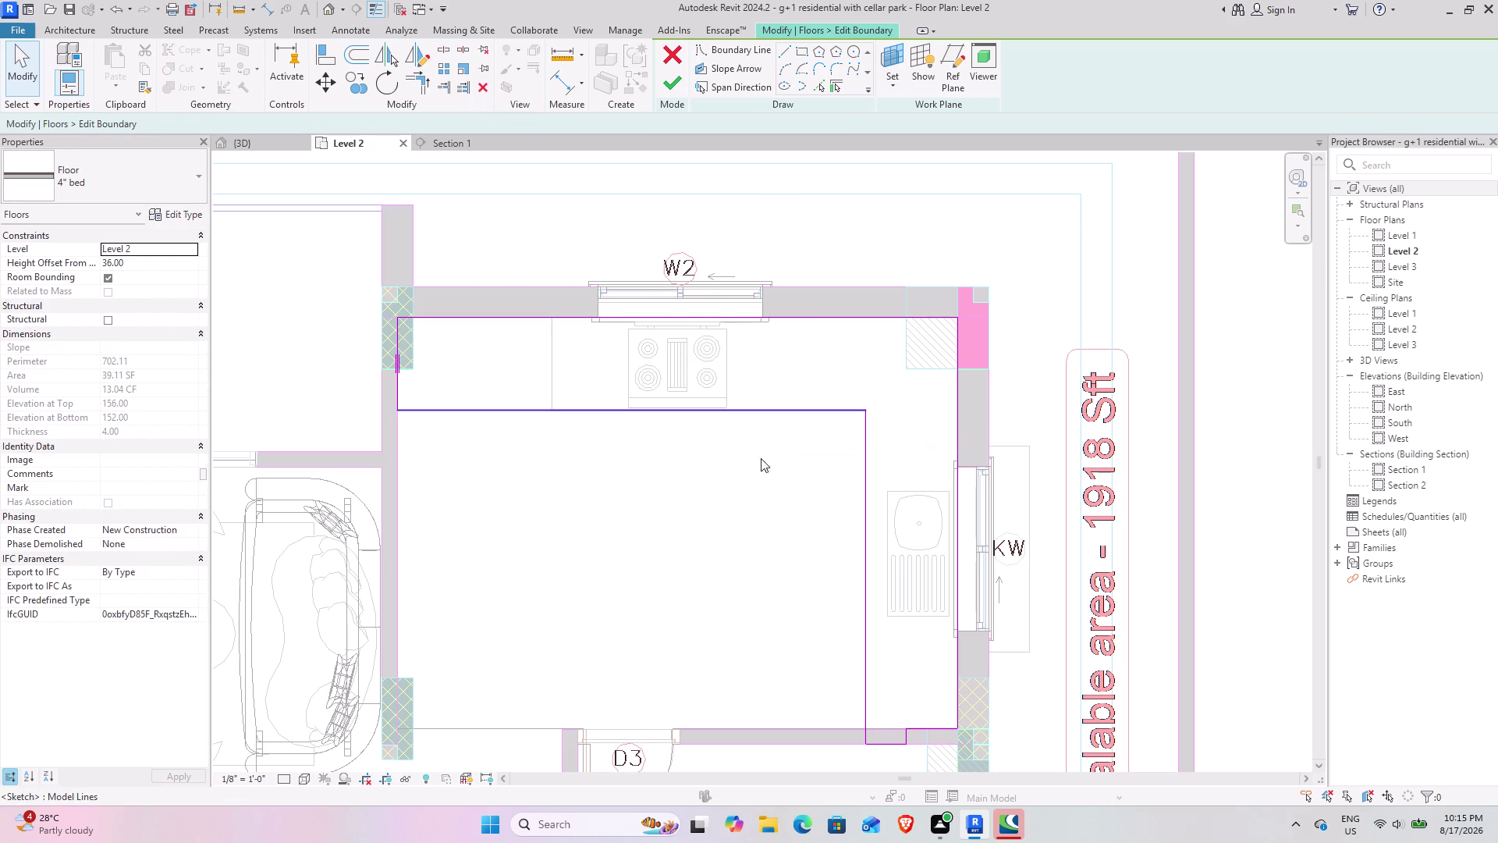
middle_drag(755, 455, 684, 387)
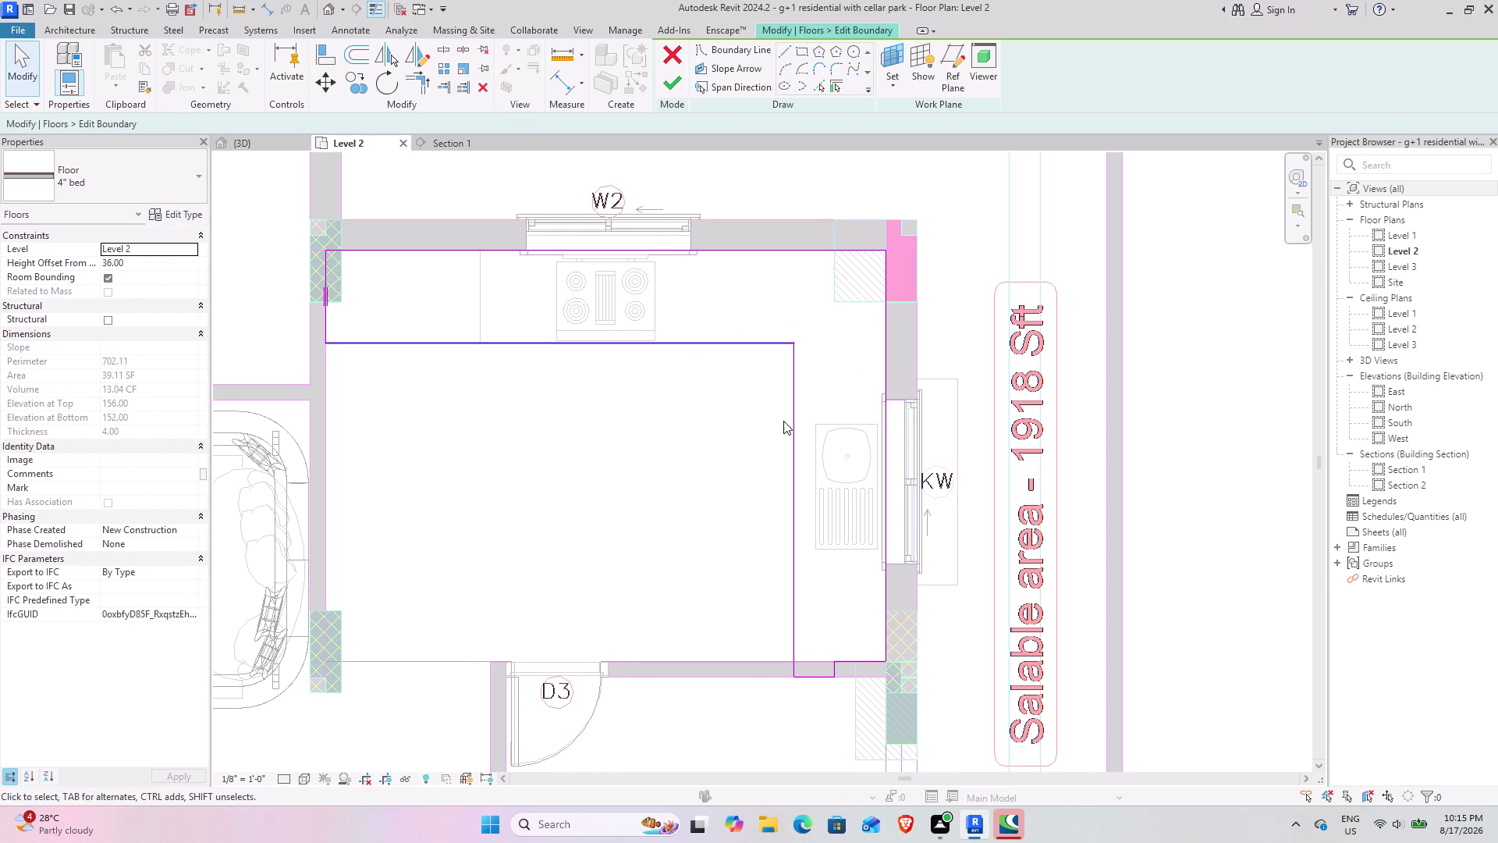
Pan around the kitchen boundary, sink side, stairs and bedroom to inspect the sketch.
middle_drag(720, 401, 597, 342)
middle_drag(608, 274, 691, 346)
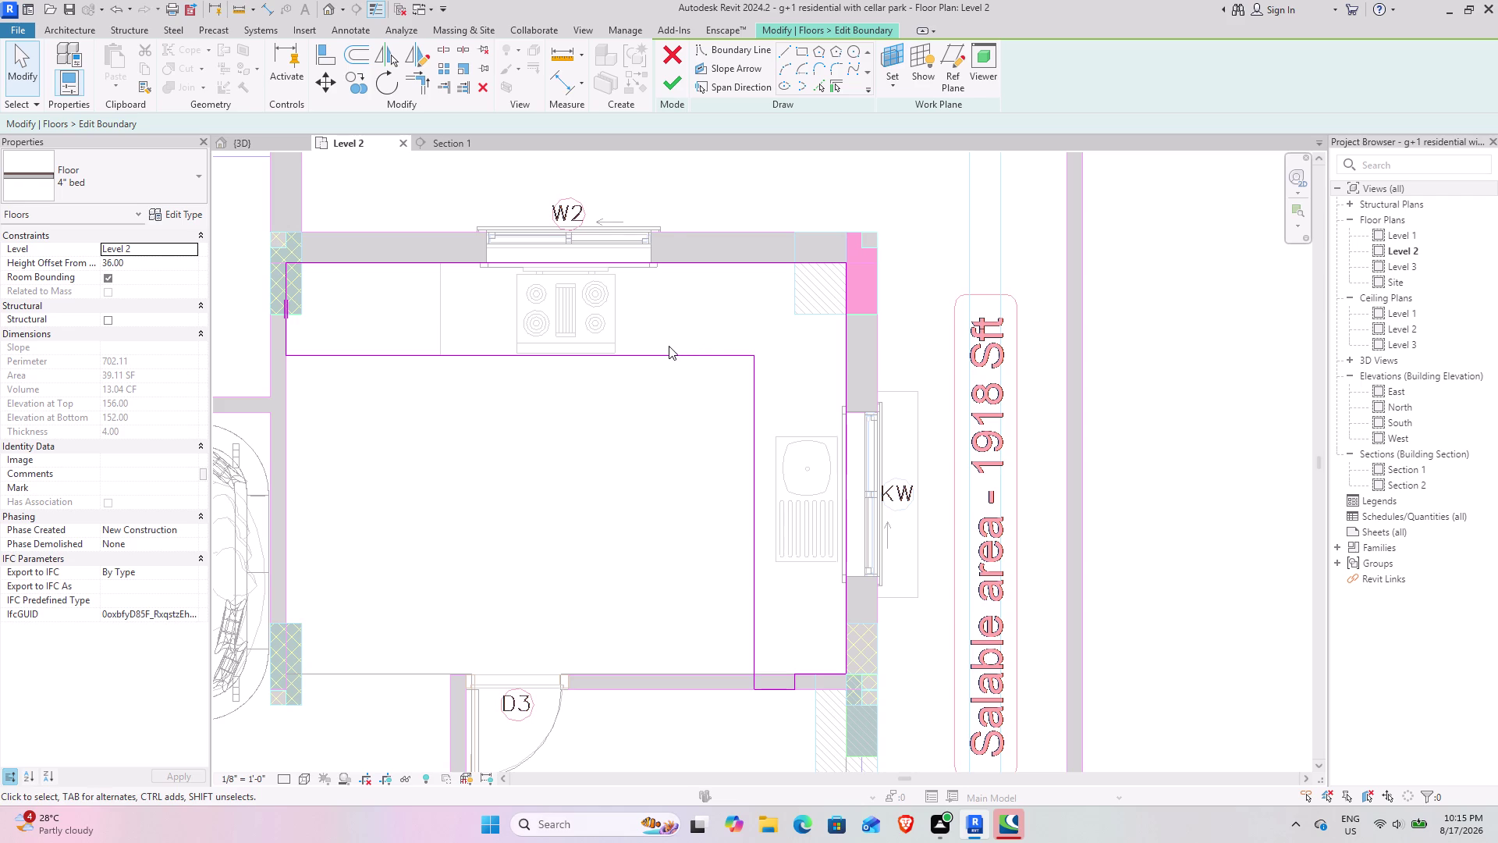
middle_drag(788, 465, 703, 346)
scroll(up, 3)
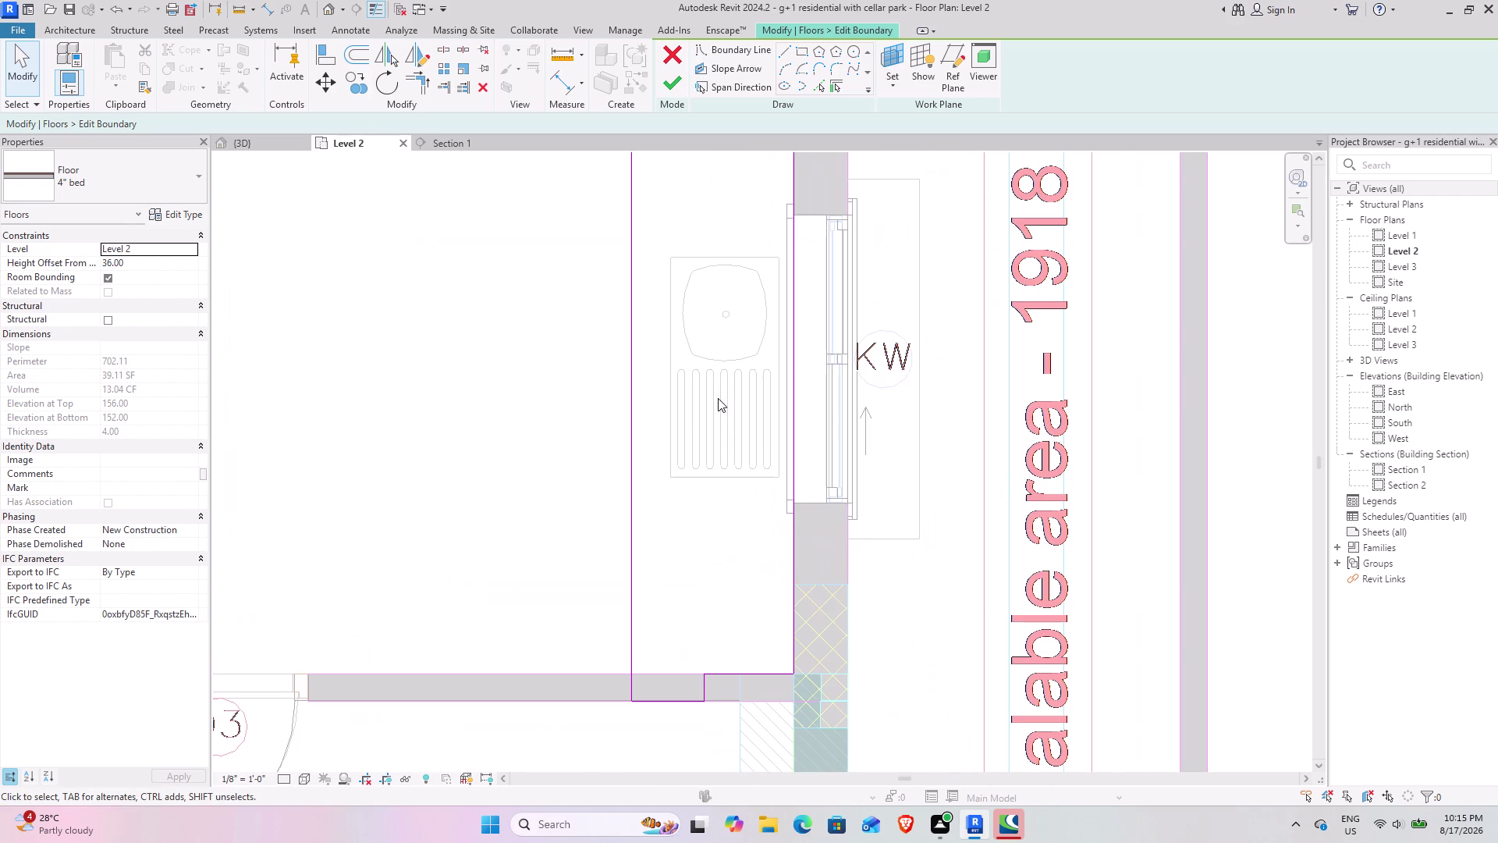
scroll(down, 3)
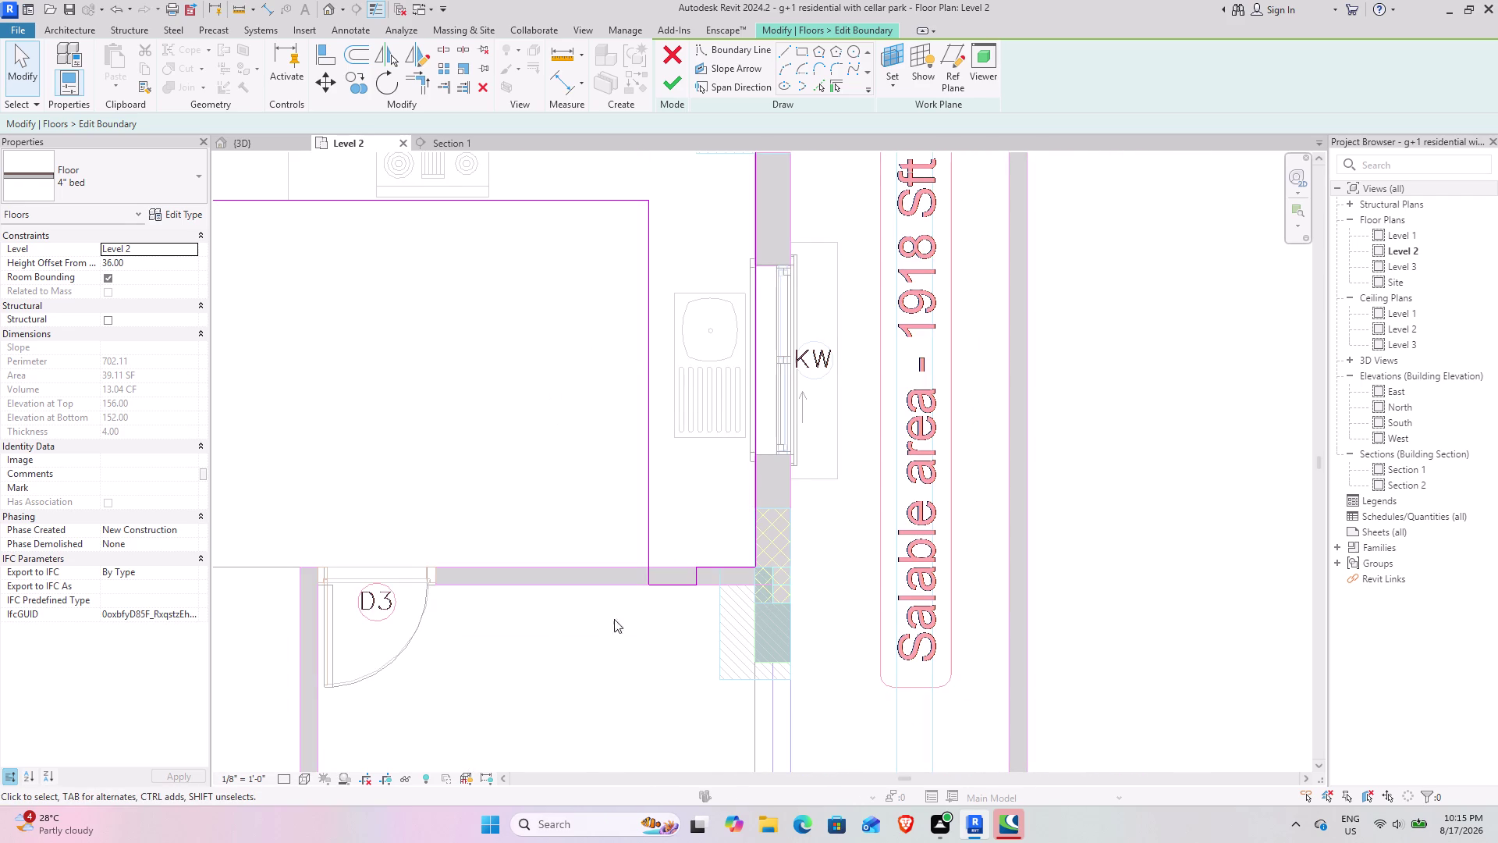
middle_drag(614, 619, 643, 655)
middle_drag(584, 361, 624, 500)
scroll(down, 3)
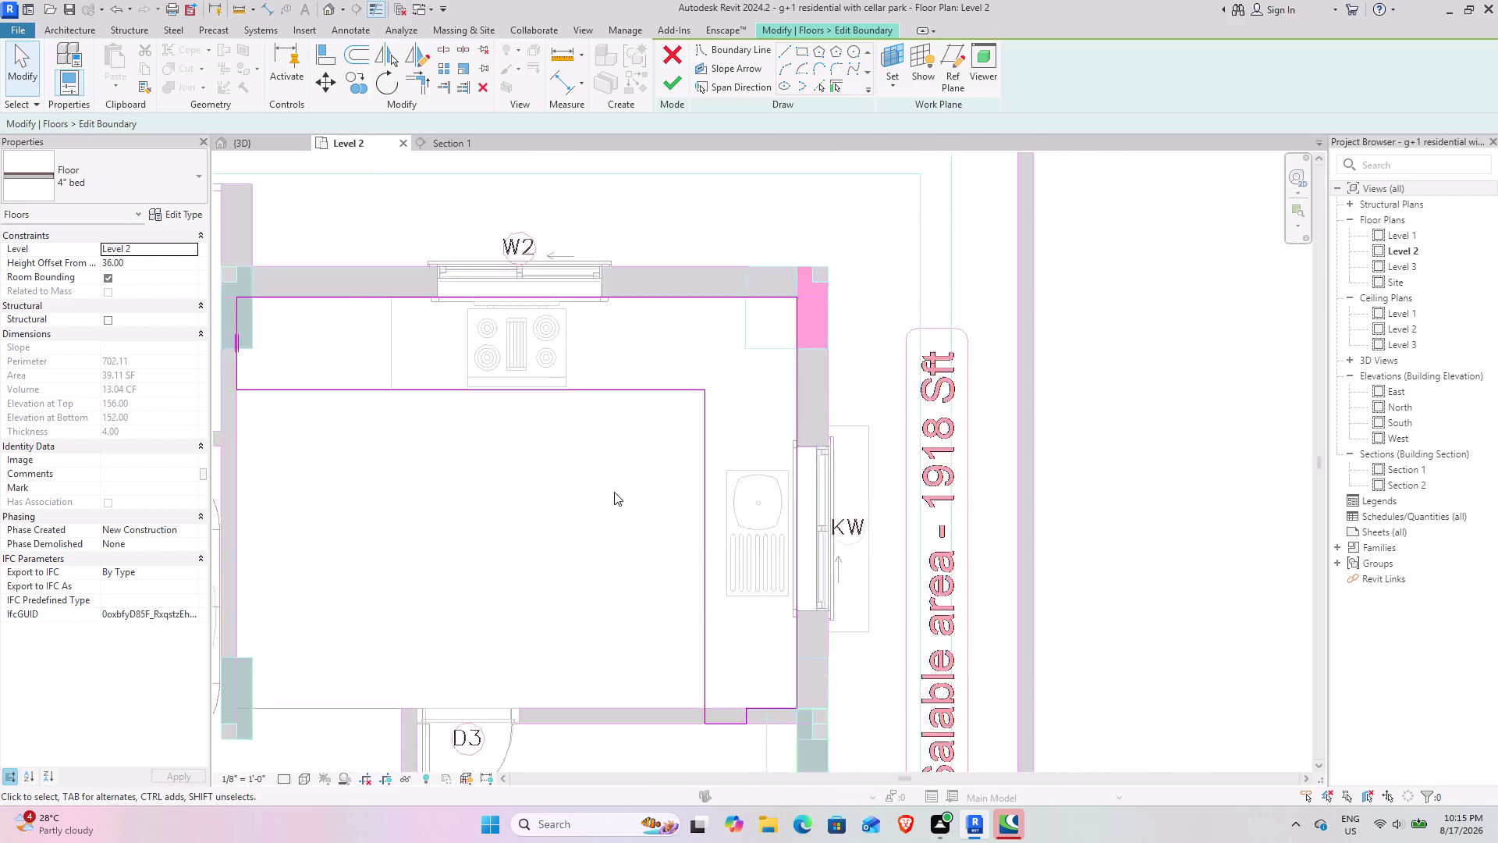
scroll(down, 3)
middle_drag(641, 498, 657, 223)
middle_drag(691, 521, 648, 244)
scroll(up, 3)
middle_drag(711, 567, 718, 329)
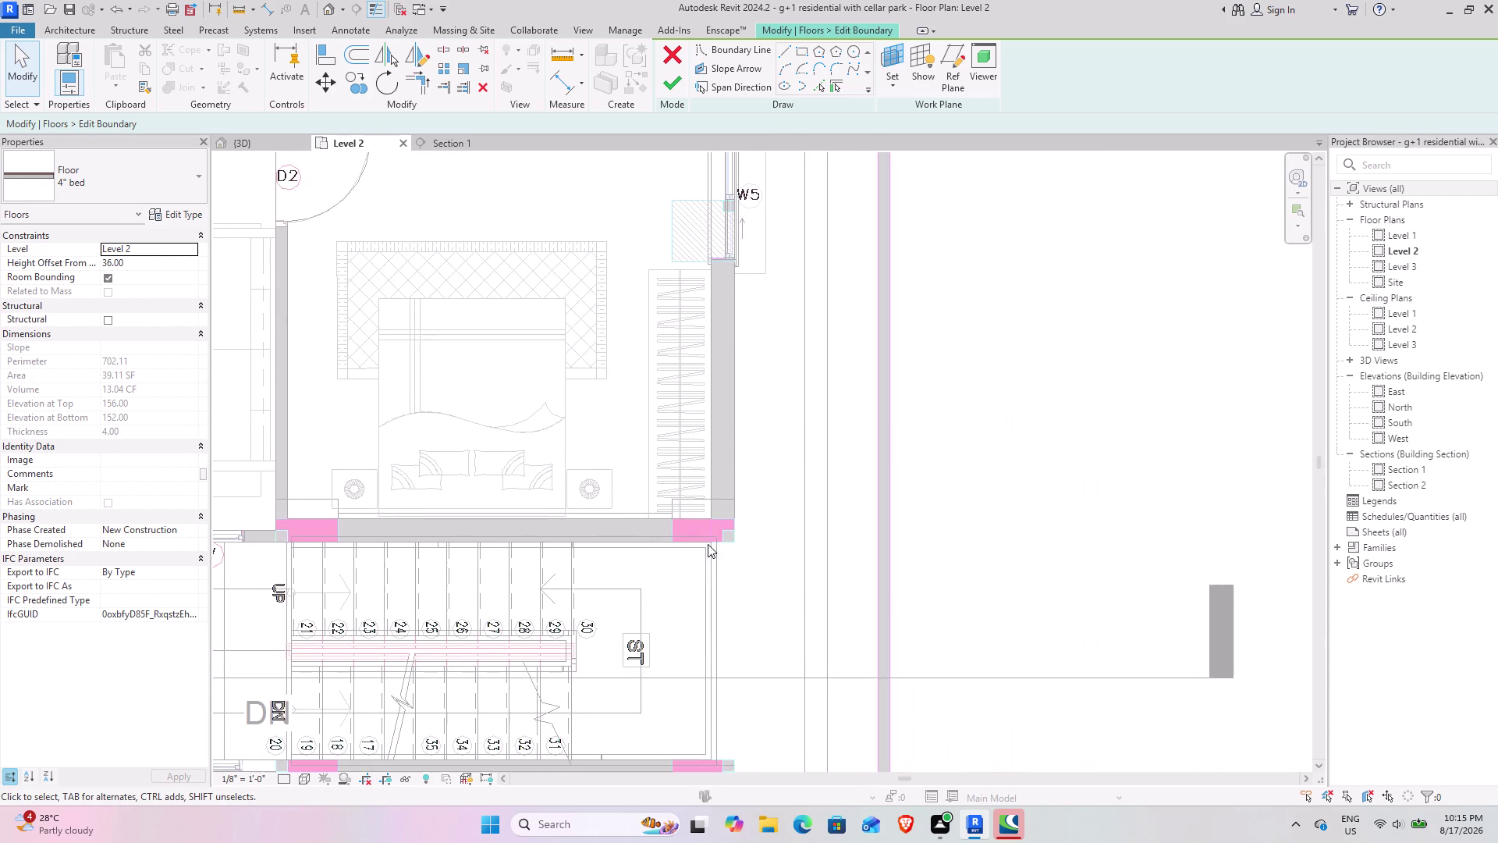
middle_drag(514, 494, 610, 215)
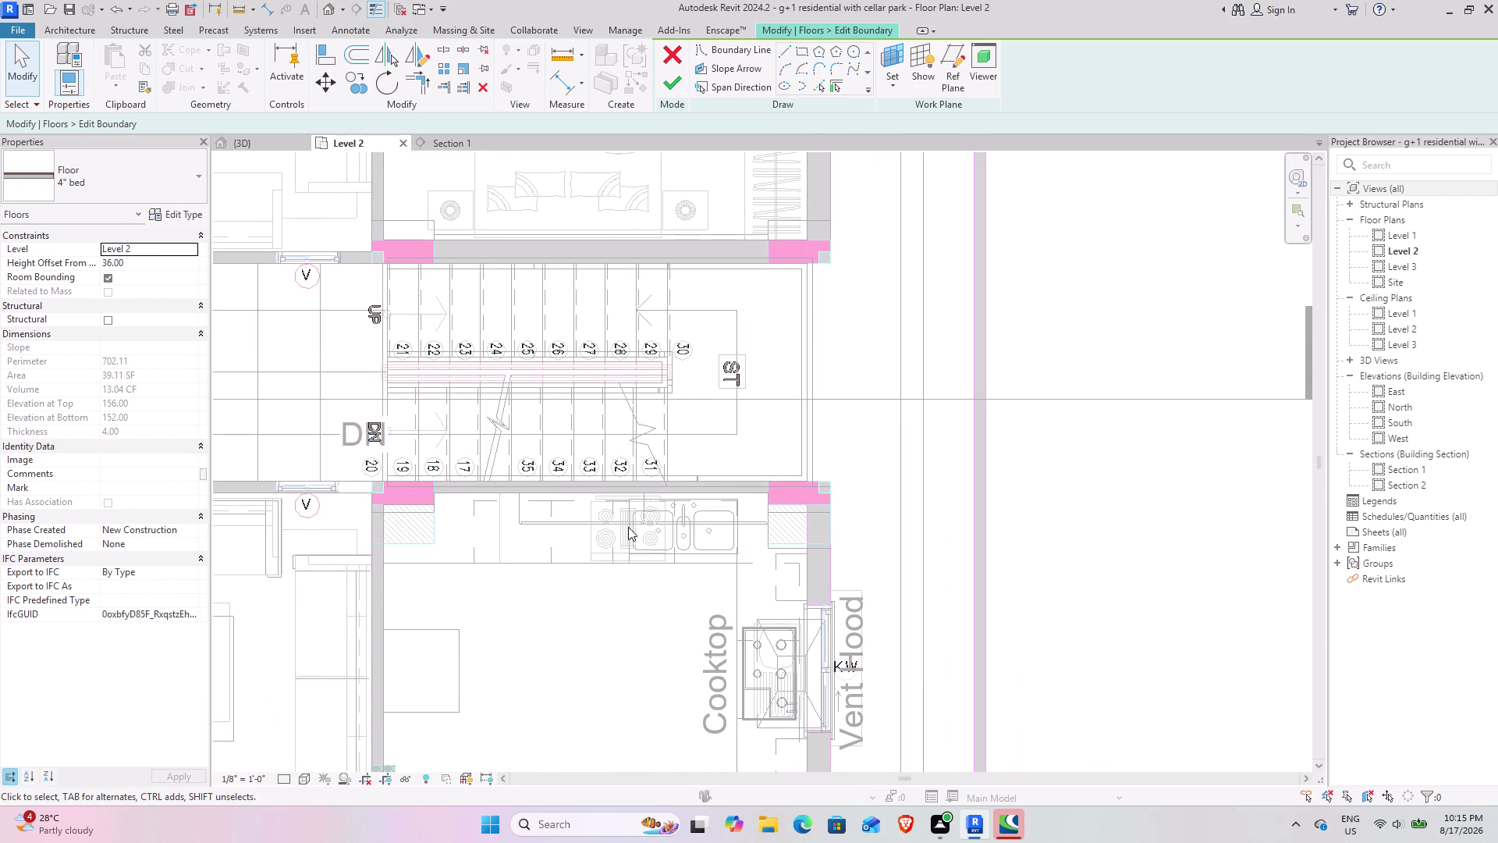
Zoom into the boundary's notched bottom corner and start the Align tool.
scroll(up, 3)
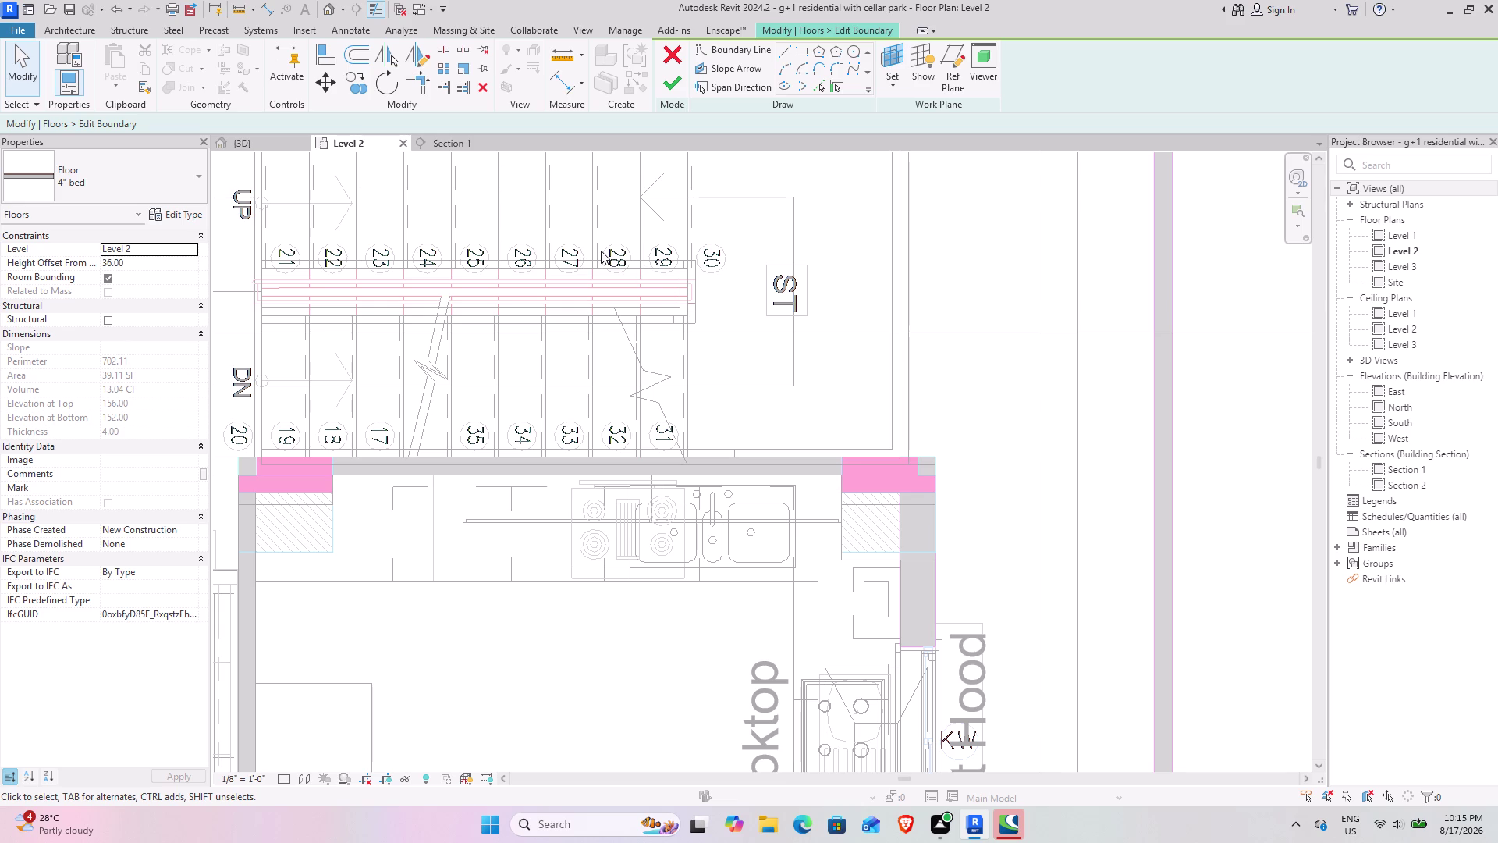
scroll(down, 3)
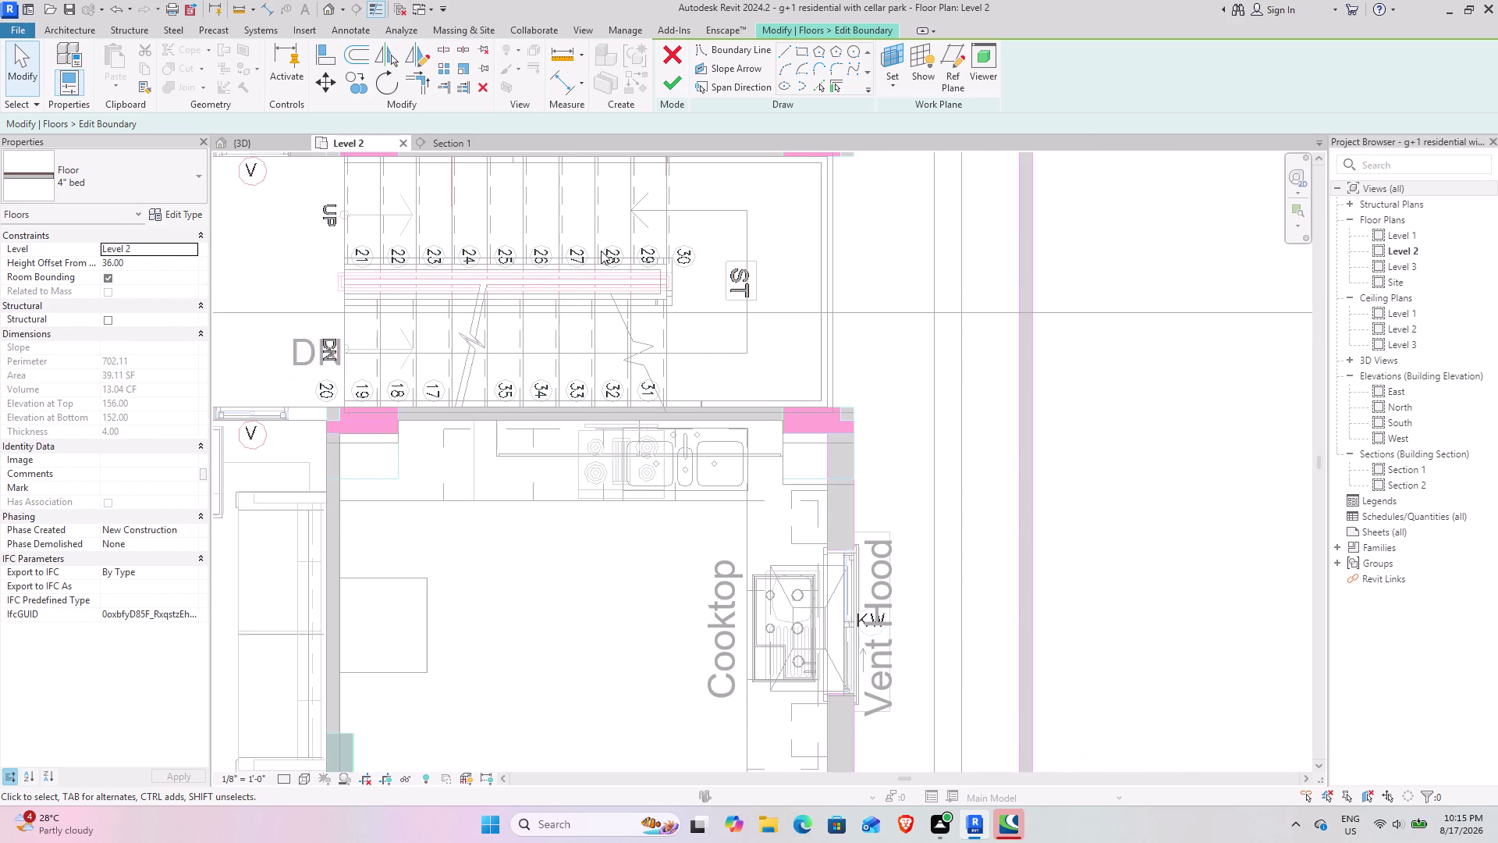
scroll(down, 3)
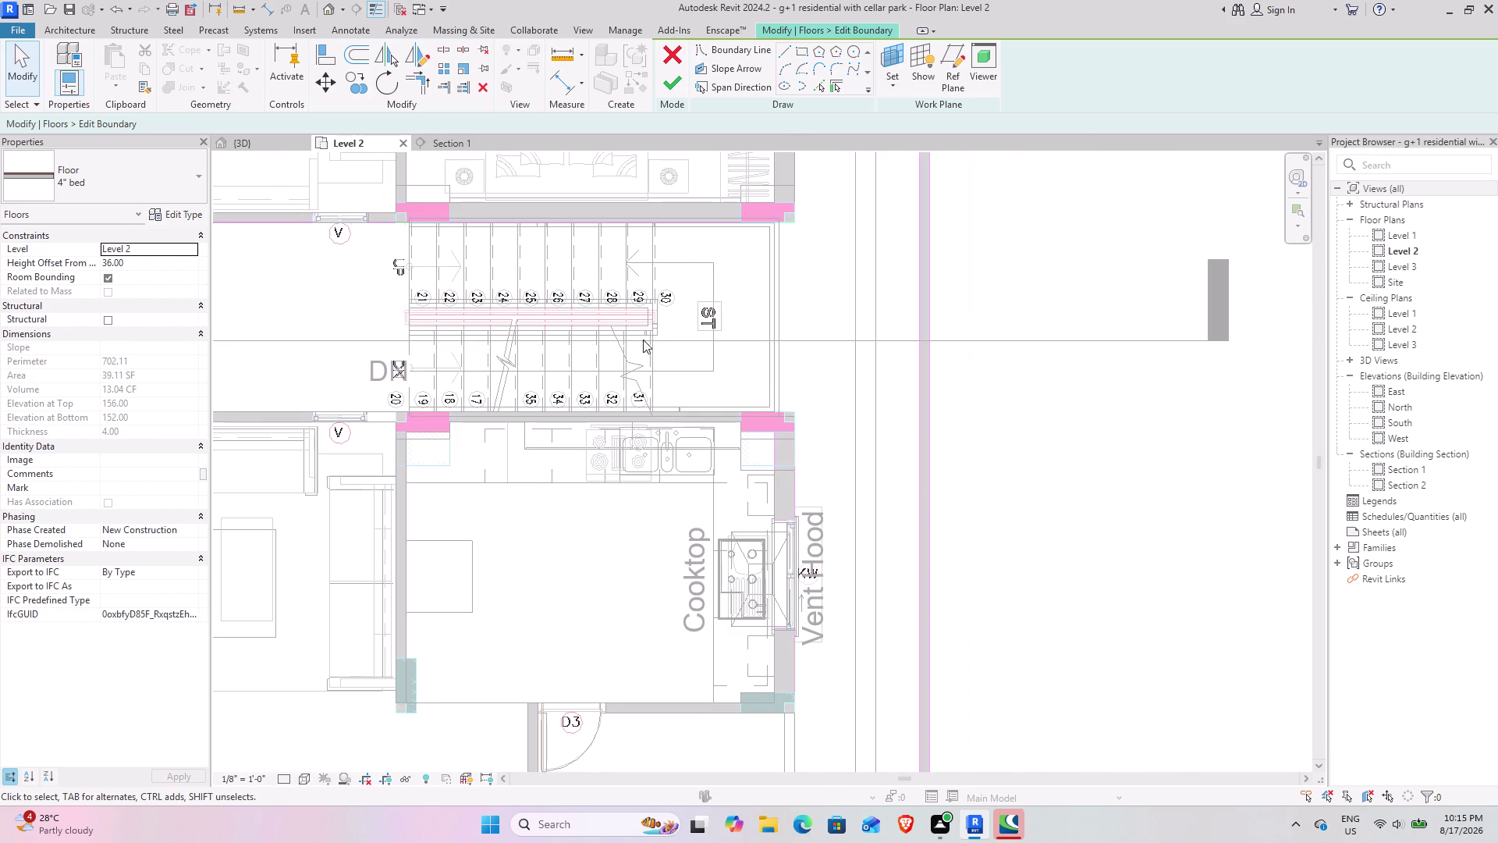
middle_drag(630, 298, 616, 535)
middle_drag(650, 312, 655, 575)
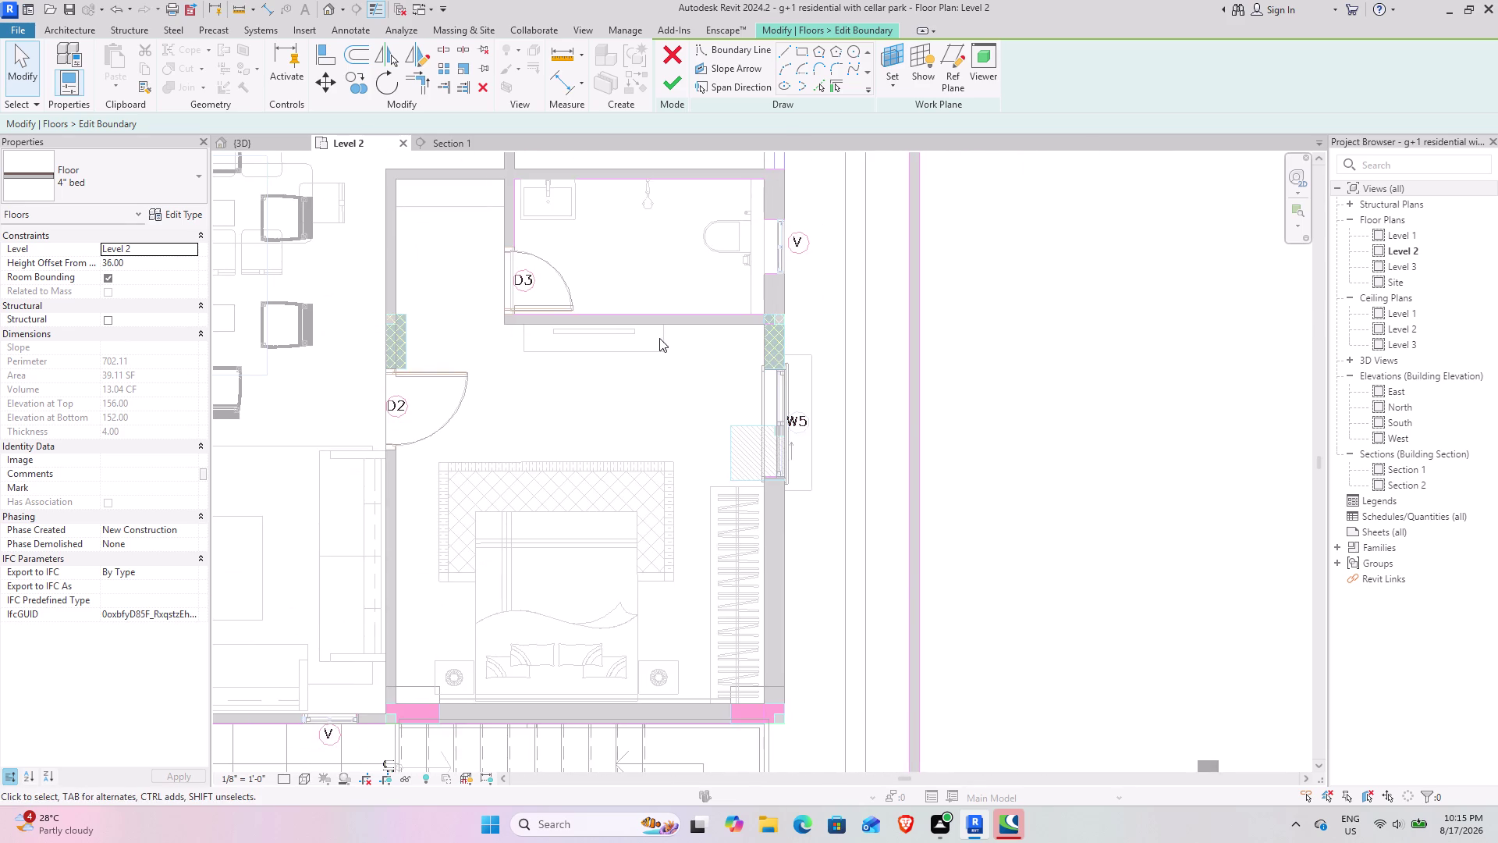
middle_drag(678, 442, 675, 699)
middle_drag(729, 347, 728, 591)
middle_drag(656, 373, 649, 369)
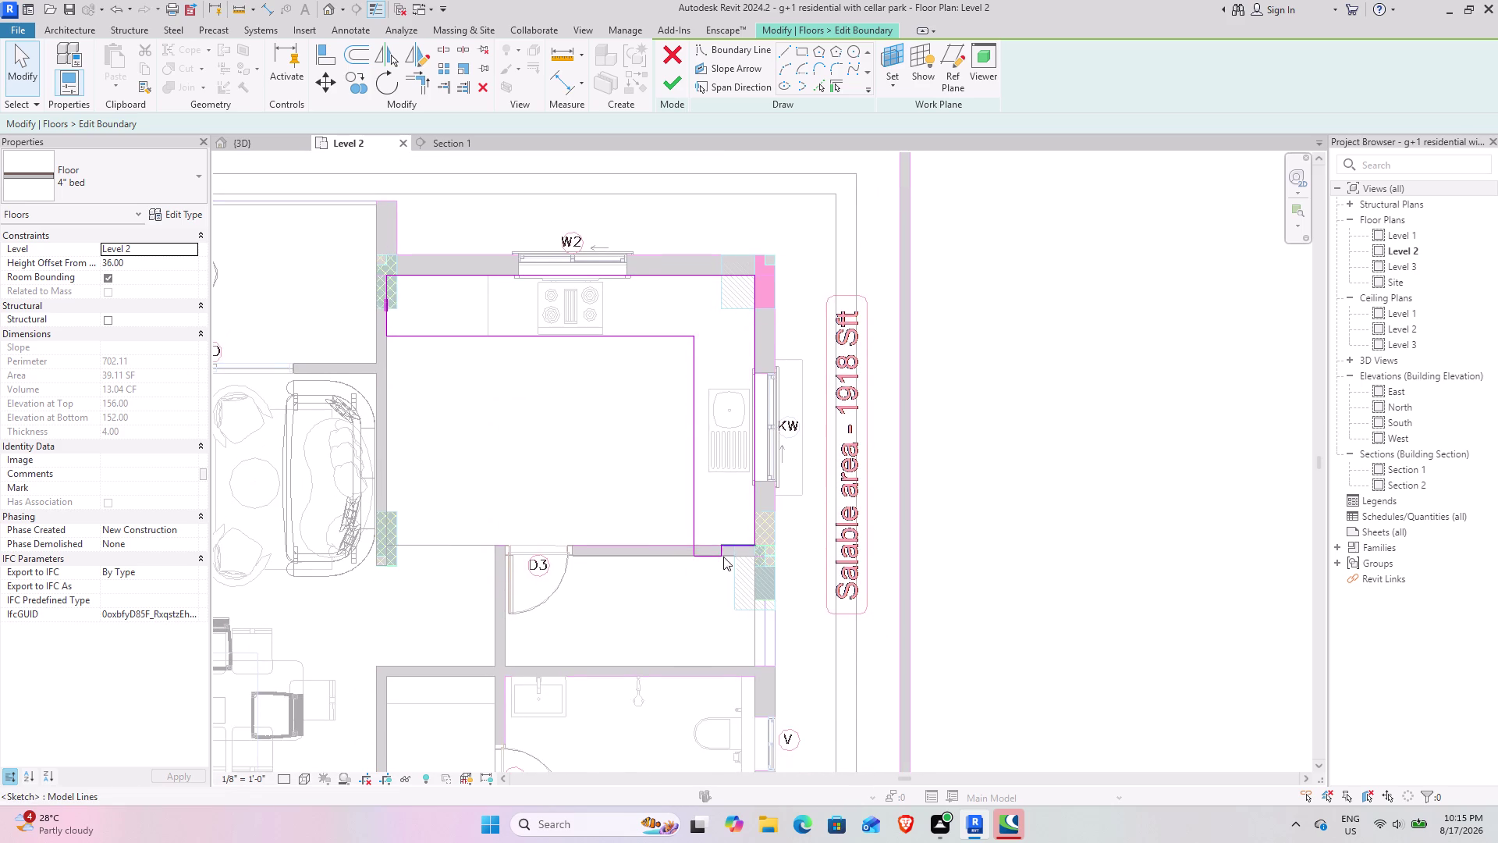
scroll(up, 3)
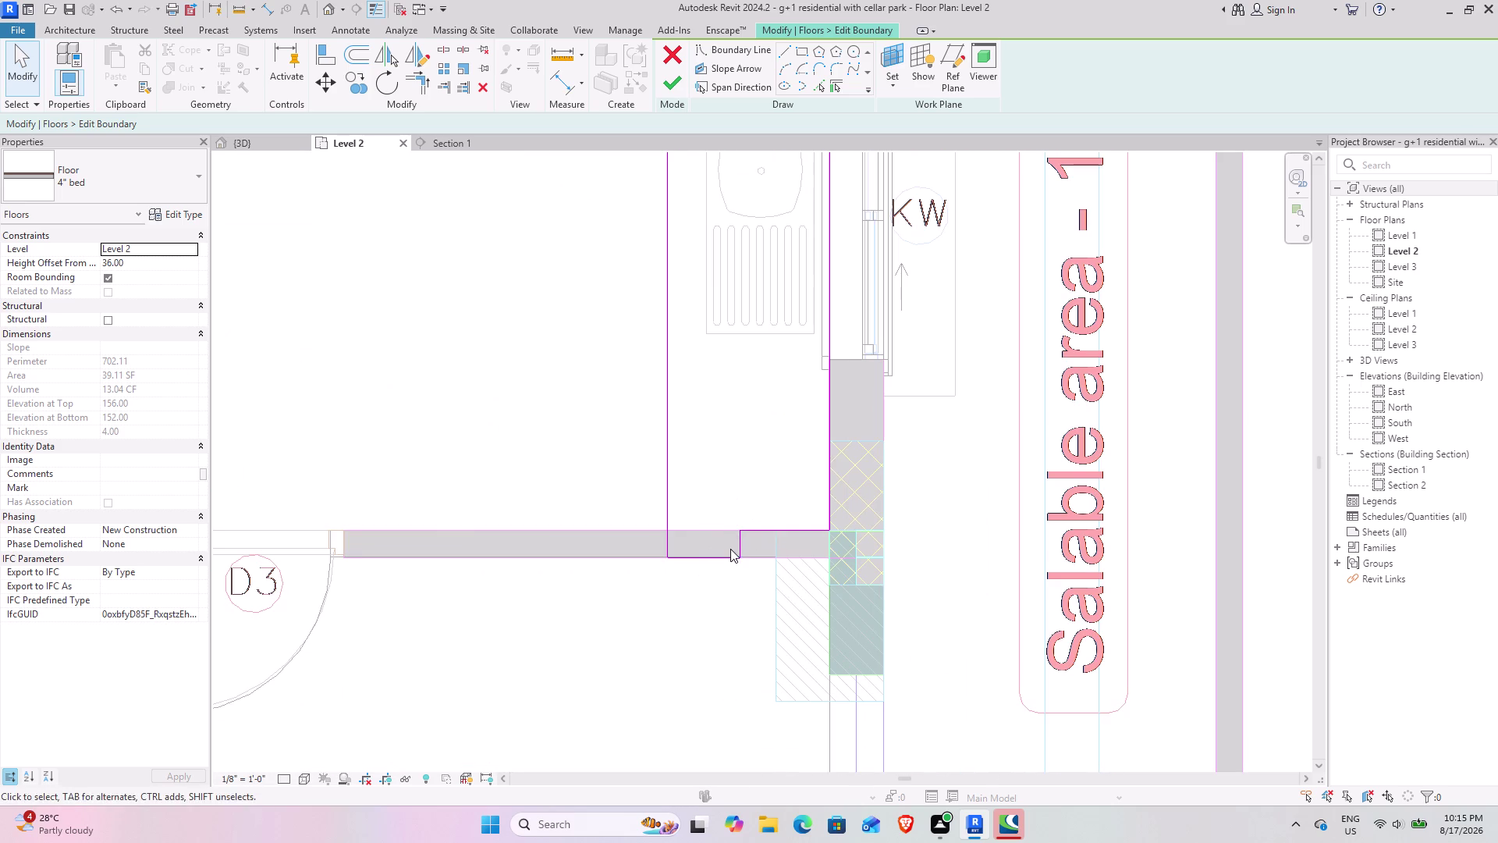
scroll(up, 3)
scroll(up, 3)
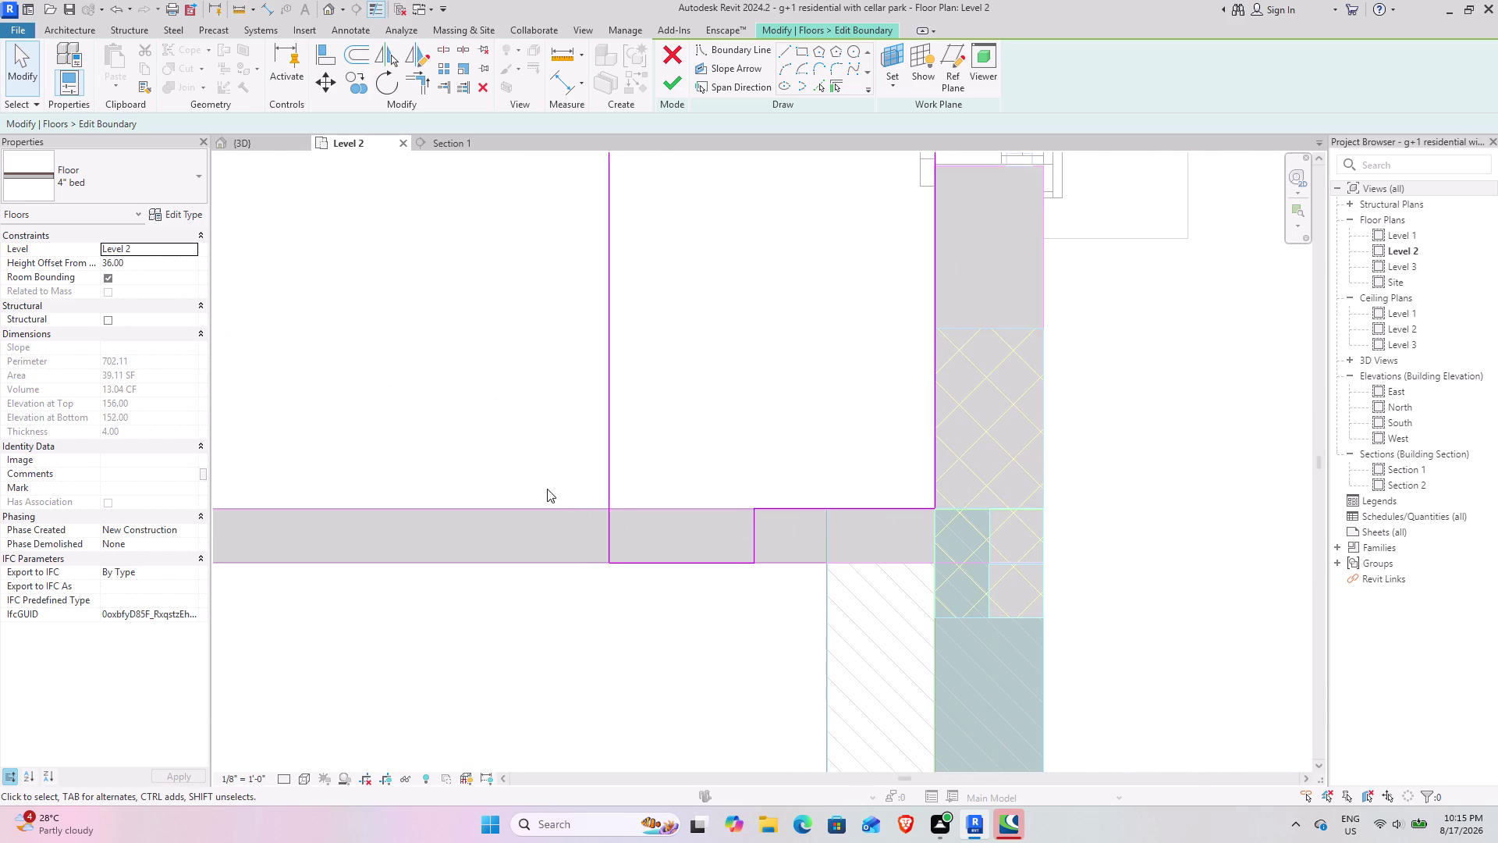
click(333, 64)
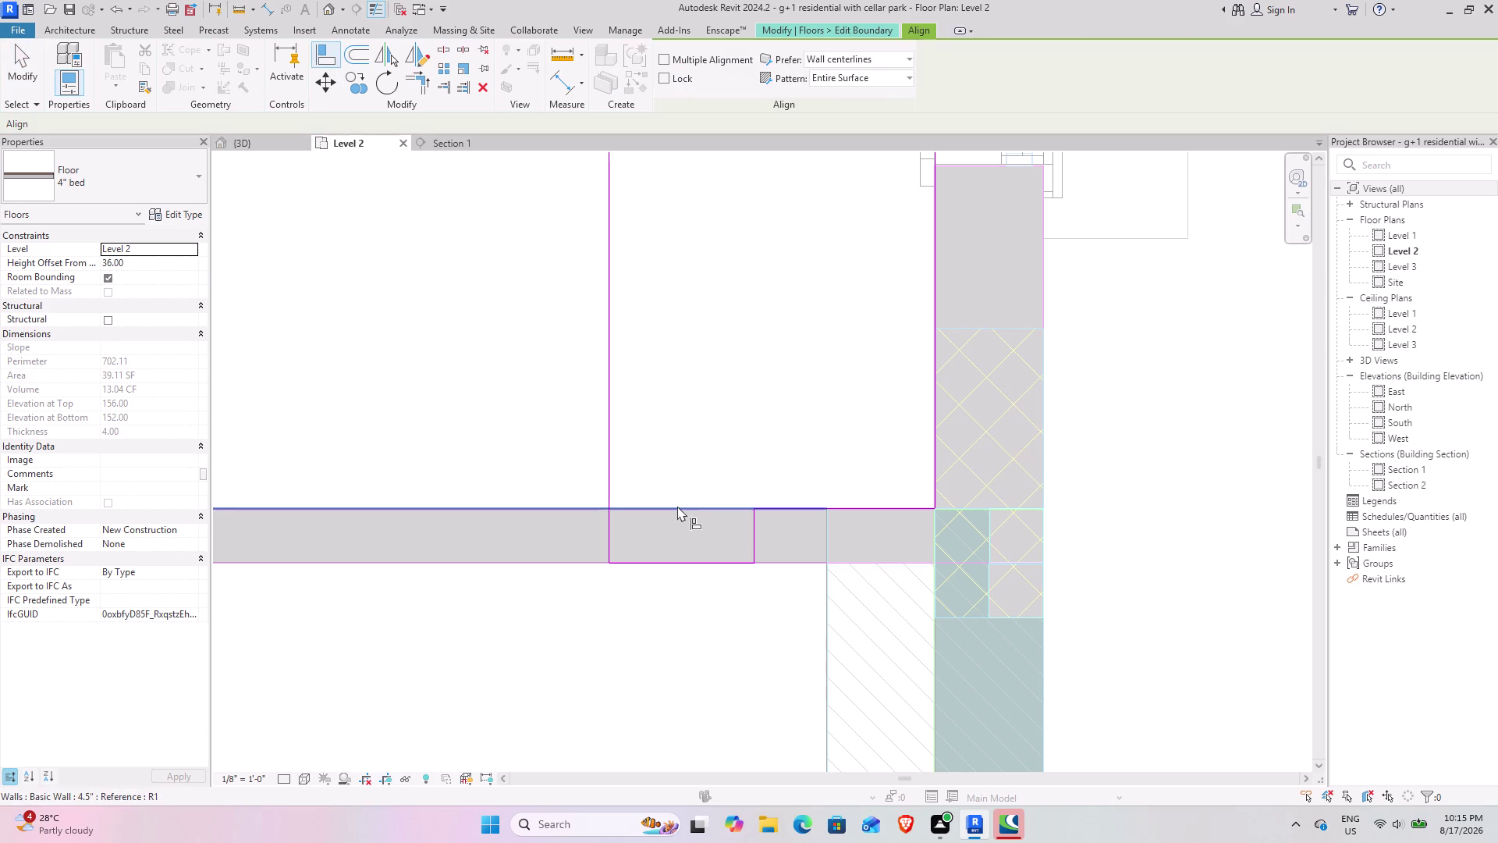
Align the short notched boundary line to the wall face, resolving the 'Line is too short' error.
click(678, 506)
click(677, 561)
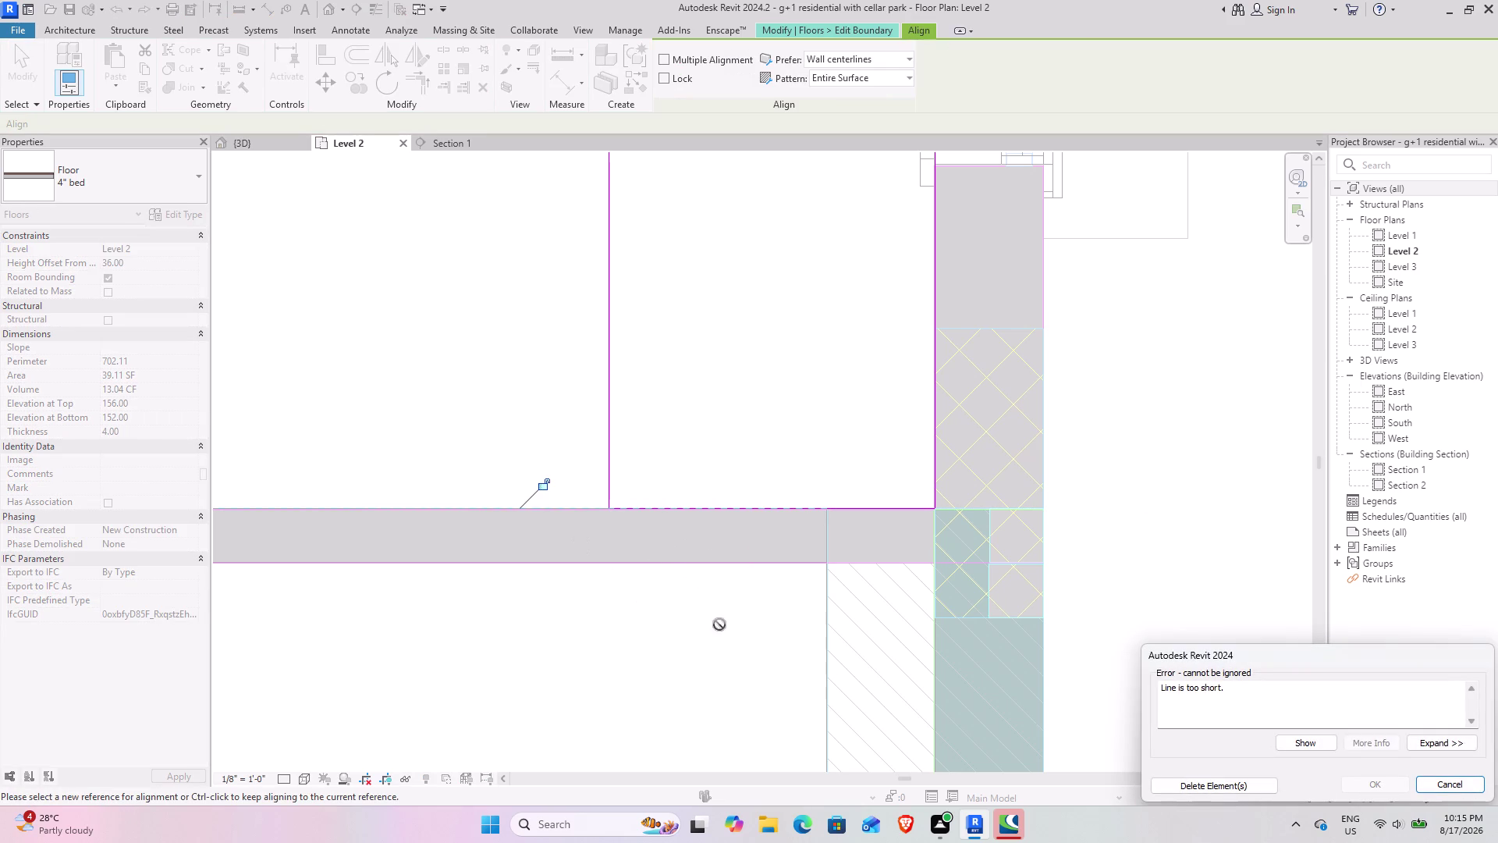
click(1183, 782)
Pan to the kitchen's top wall near W2 and close the CONNECTION Client sign-in popup.
scroll(down, 3)
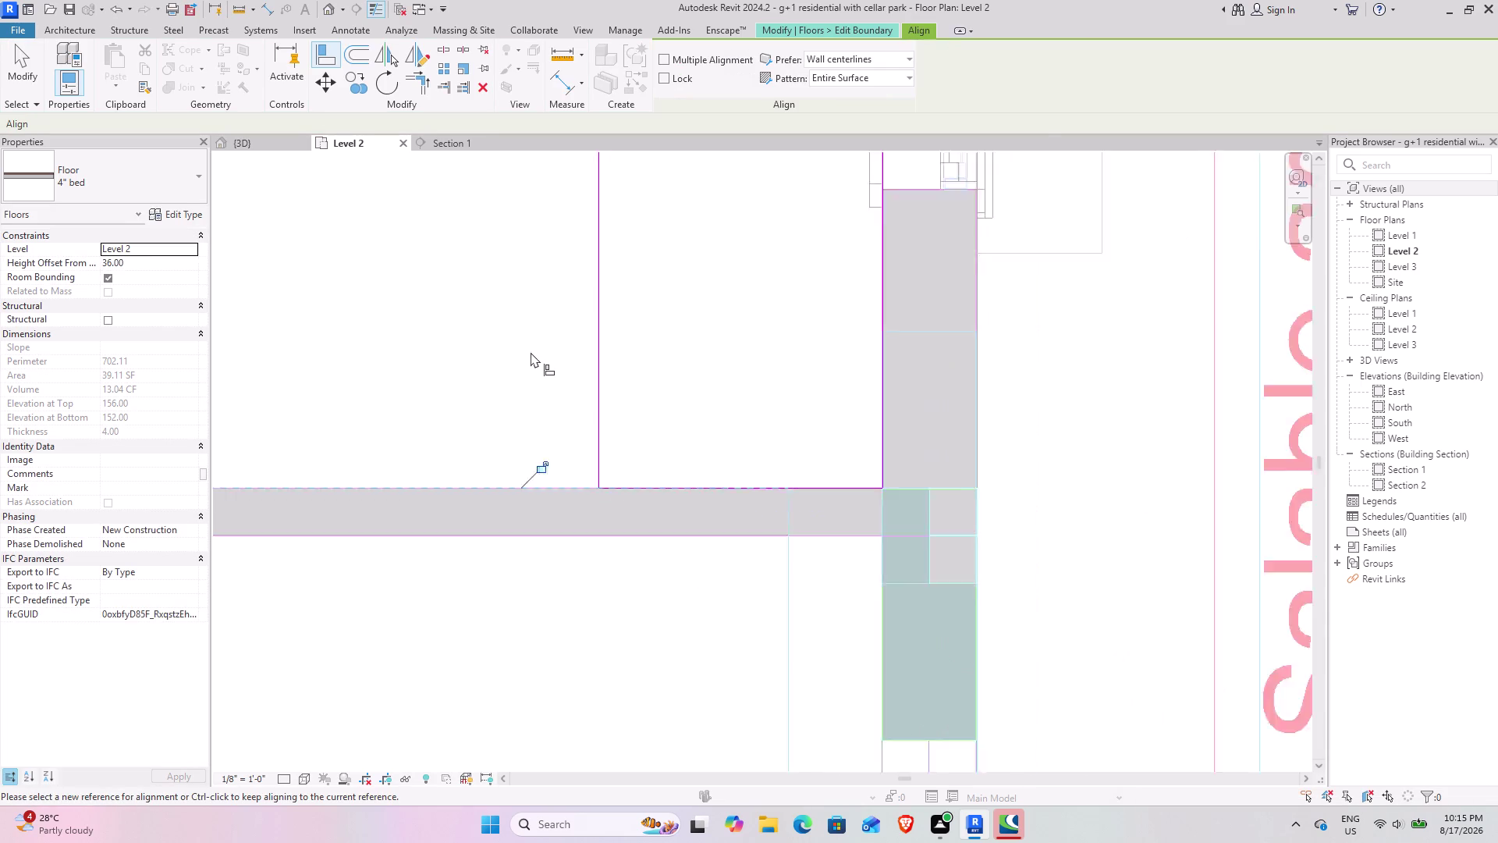
scroll(down, 3)
middle_drag(518, 337, 826, 692)
middle_drag(558, 419, 678, 606)
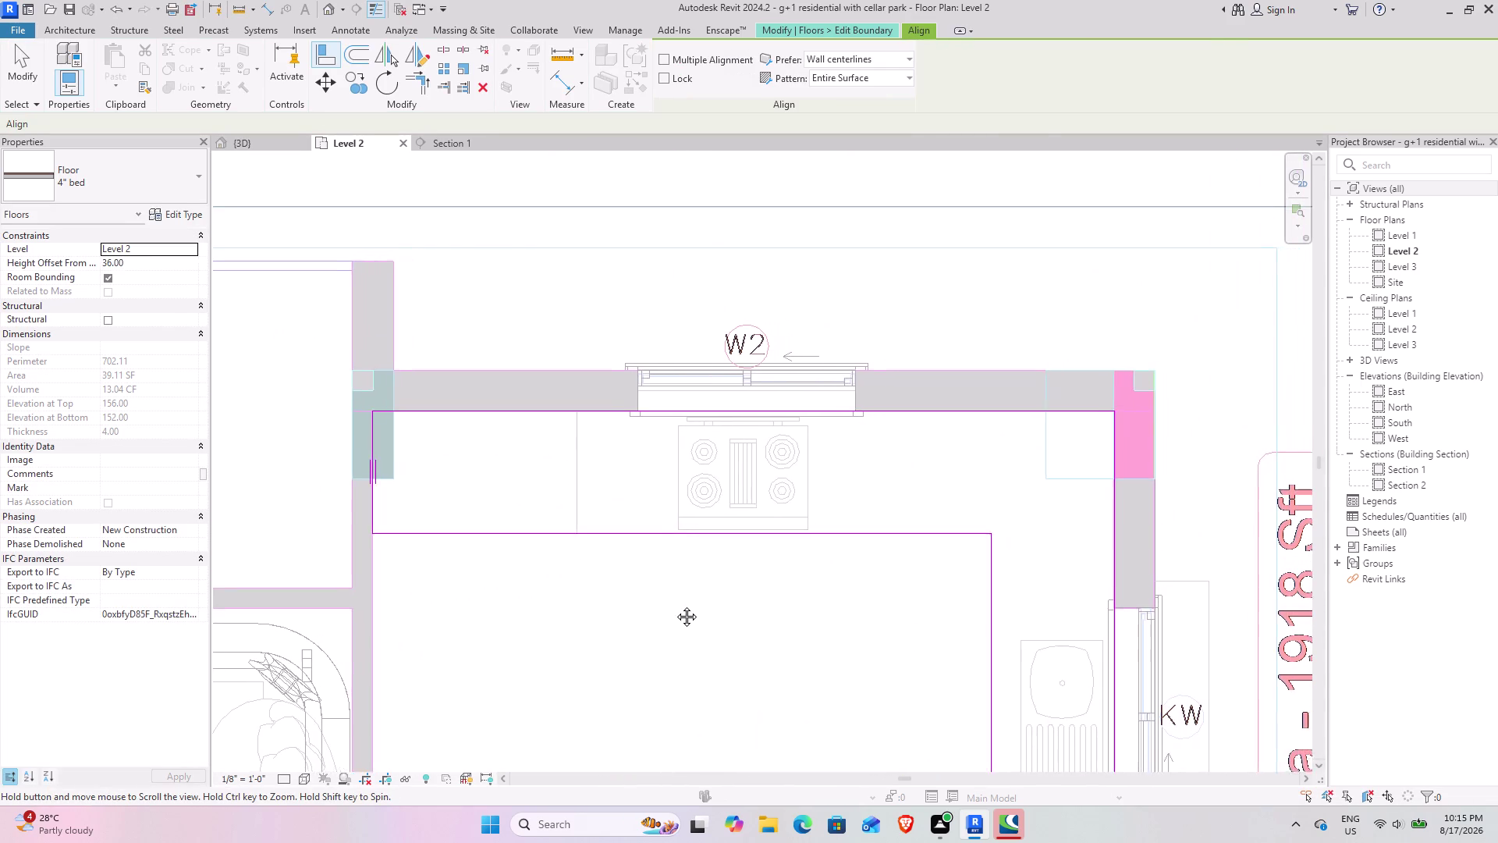
middle_drag(677, 606, 597, 576)
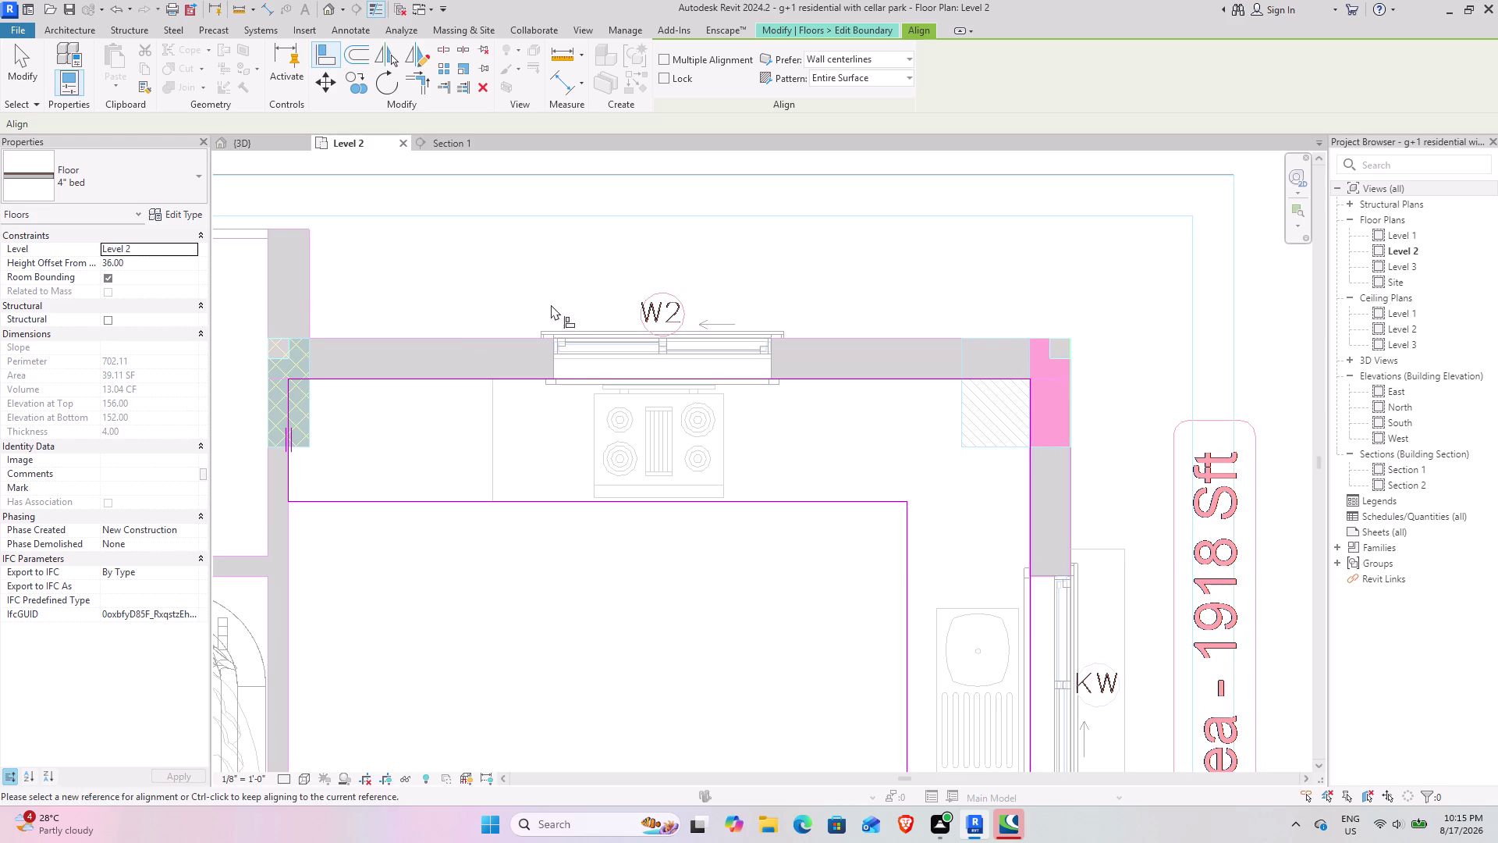
click(31, 82)
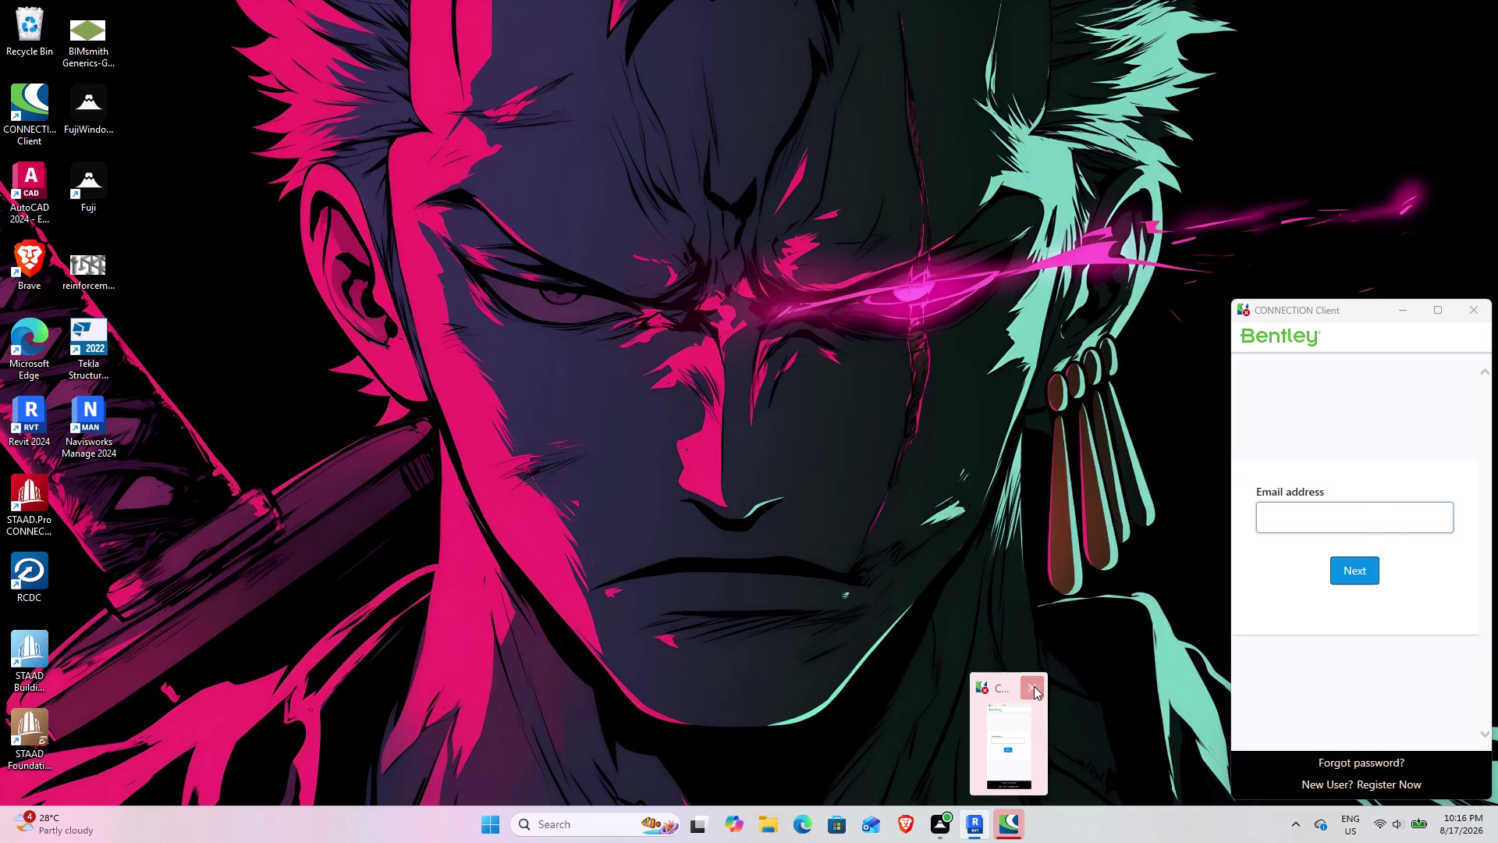
click(1034, 686)
Check the kitchen boundary's lower corner beside the bathrooms.
scroll(down, 3)
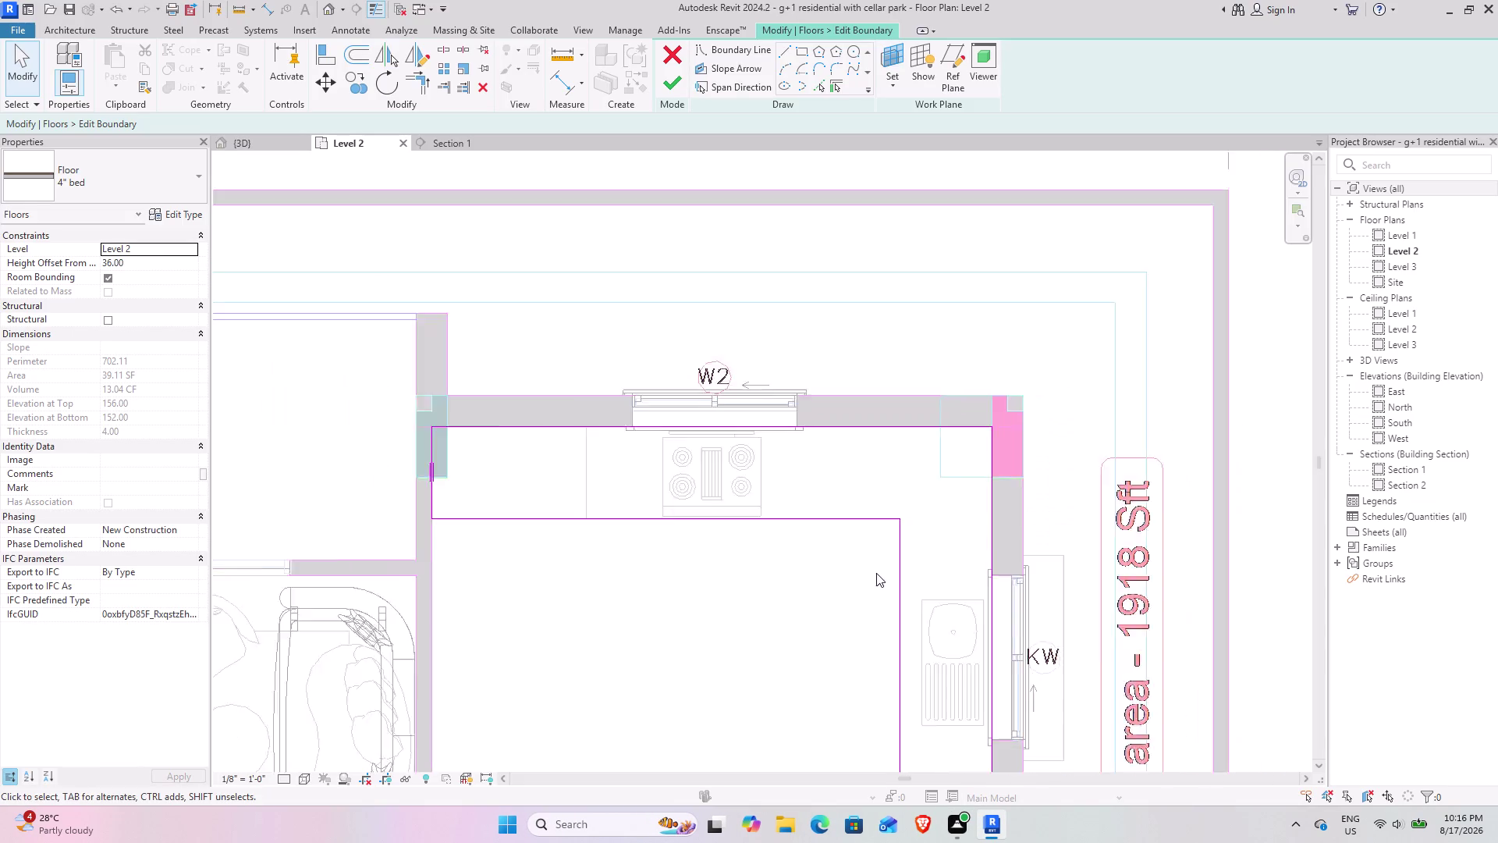
scroll(down, 3)
middle_drag(874, 584, 754, 335)
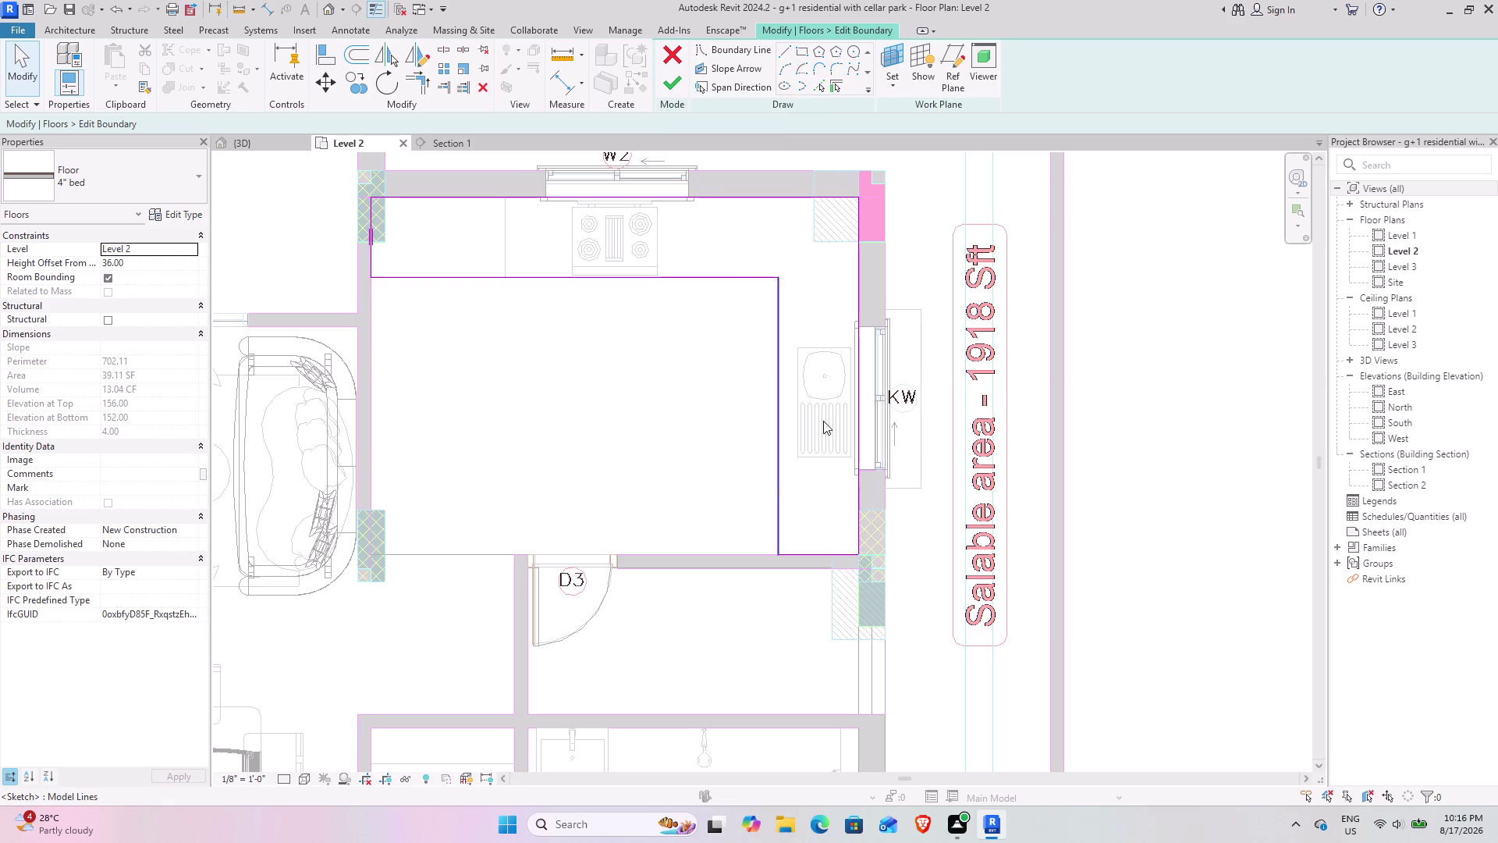
scroll(up, 3)
scroll(down, 3)
middle_drag(787, 406, 689, 250)
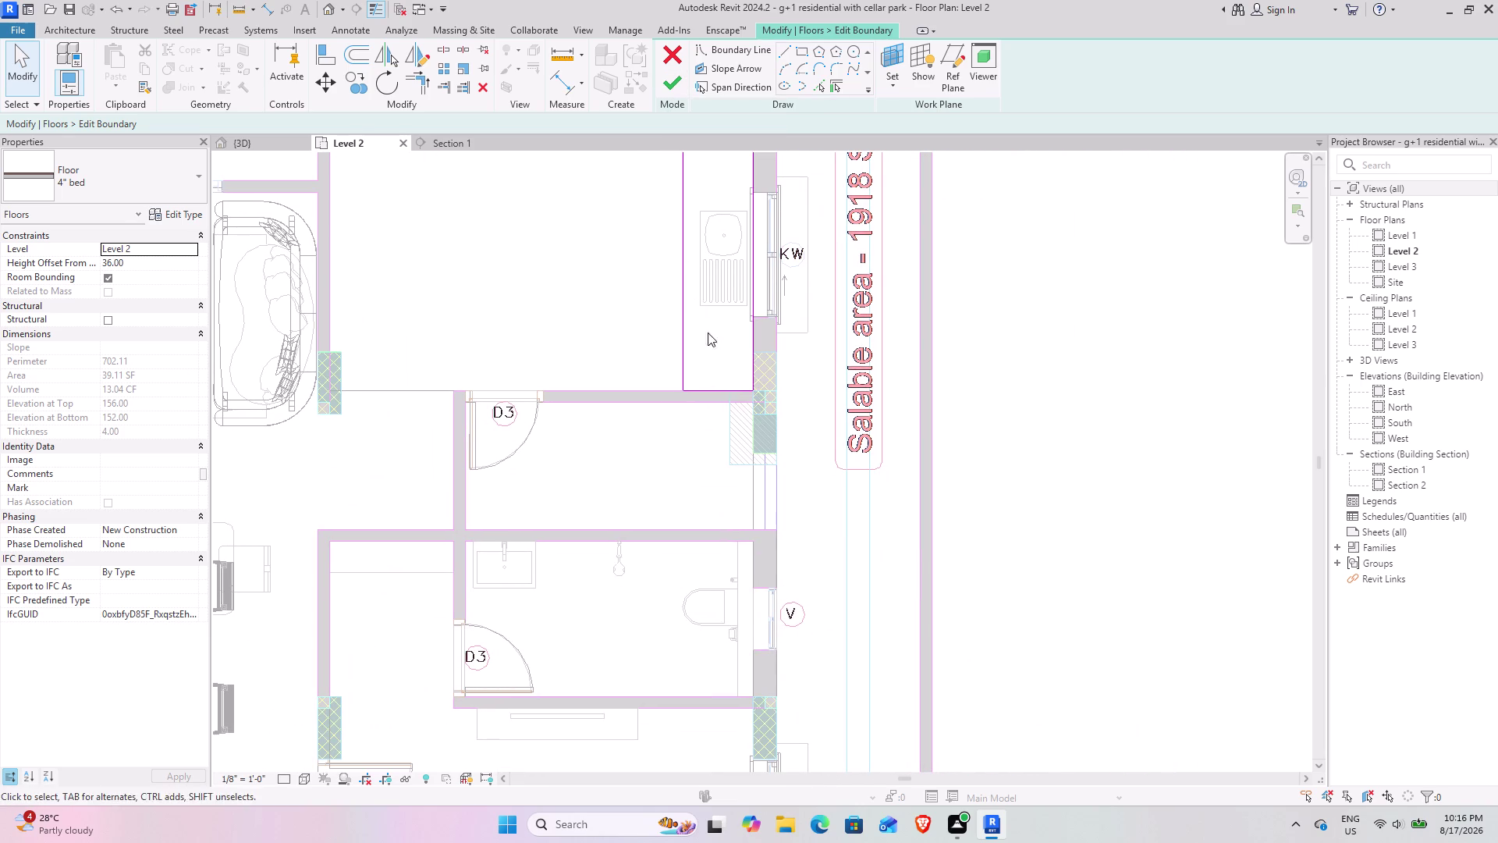
middle_drag(705, 303, 835, 662)
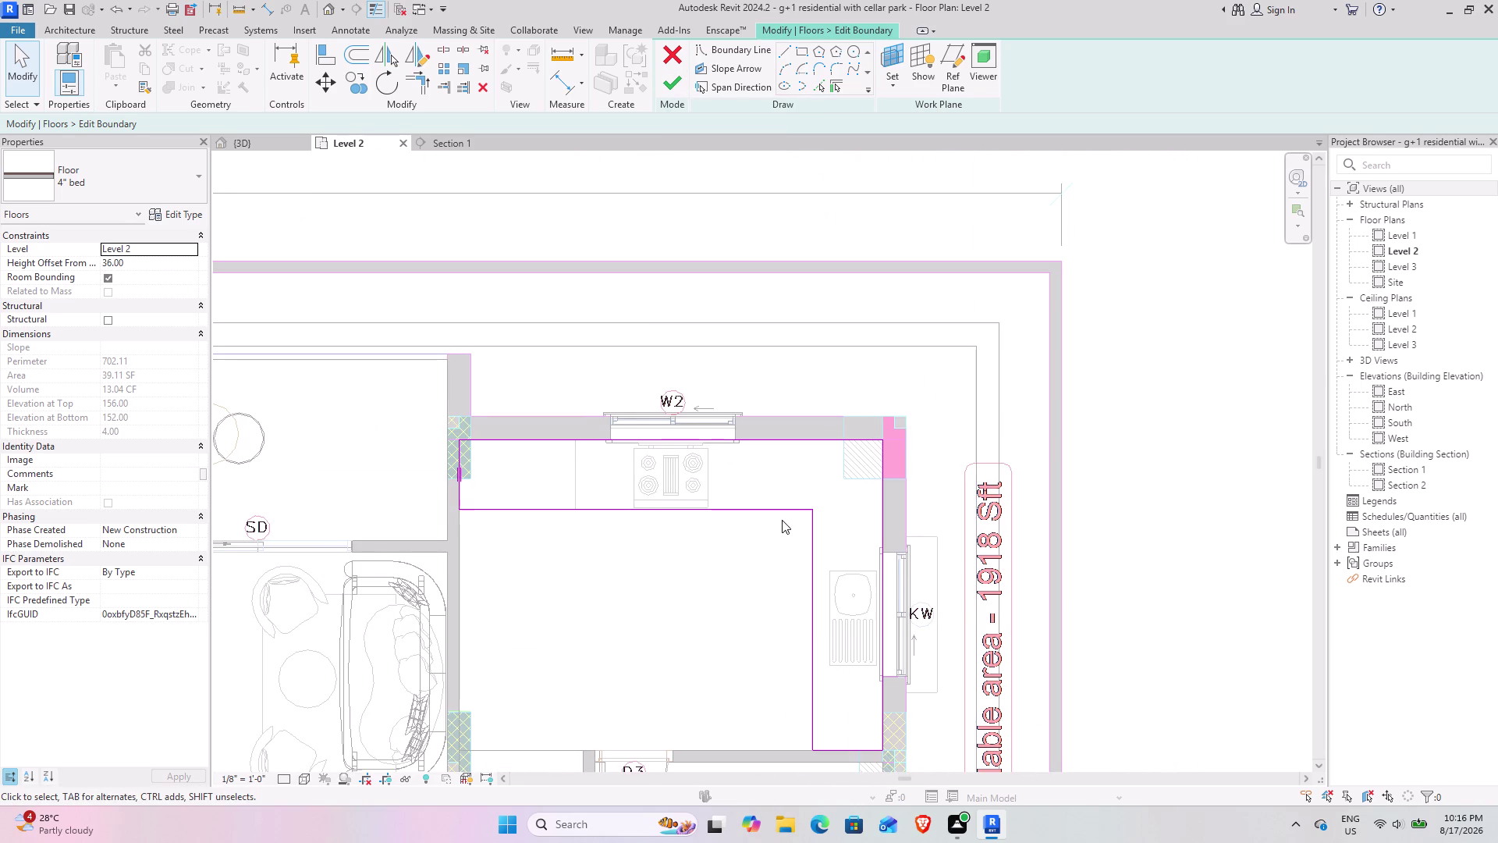
middle_drag(773, 518, 704, 336)
middle_drag(874, 511, 822, 337)
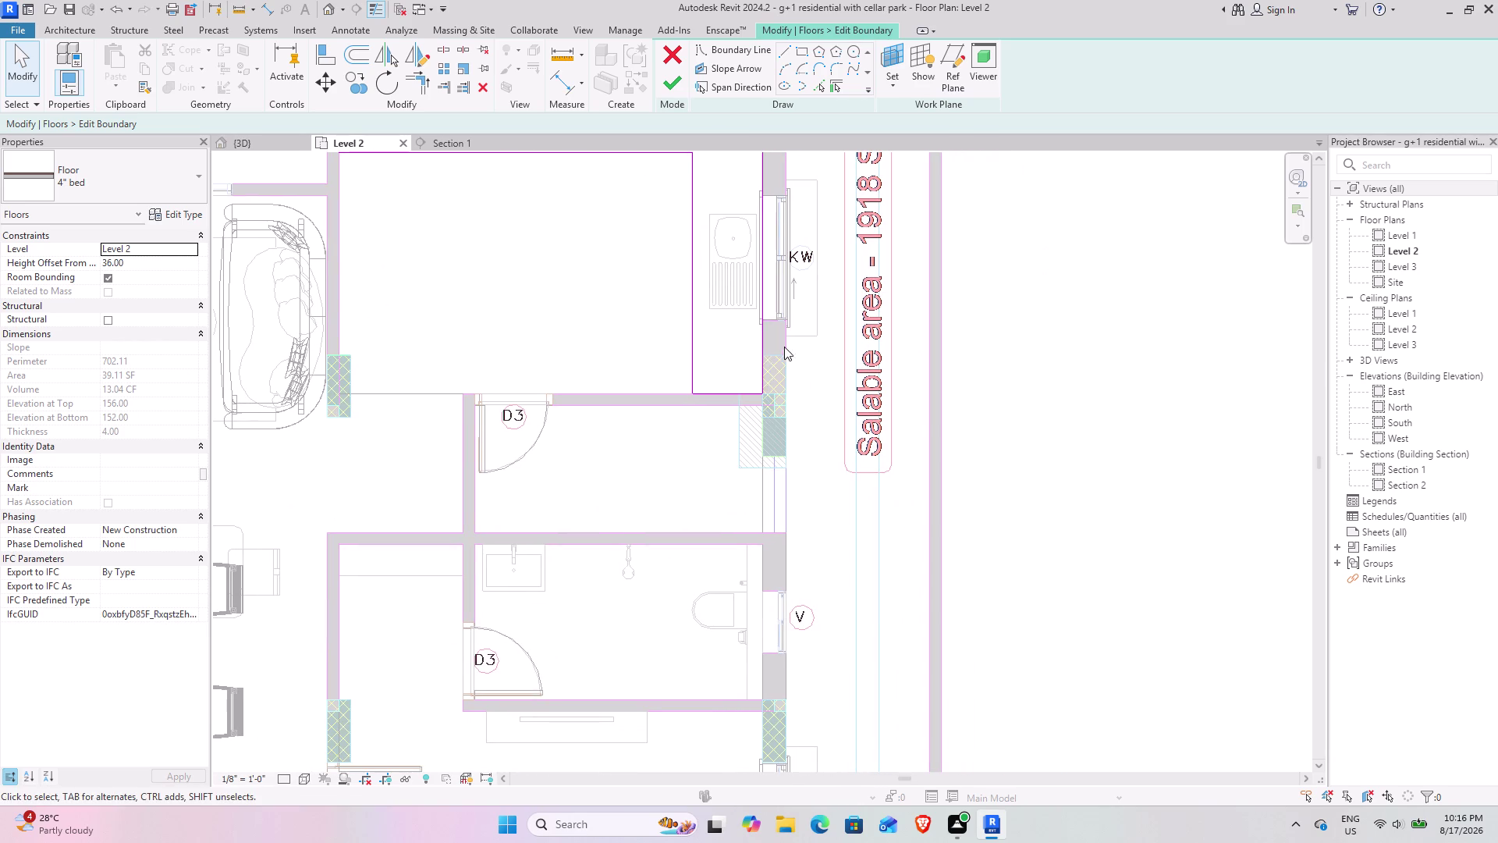
middle_drag(742, 329, 737, 416)
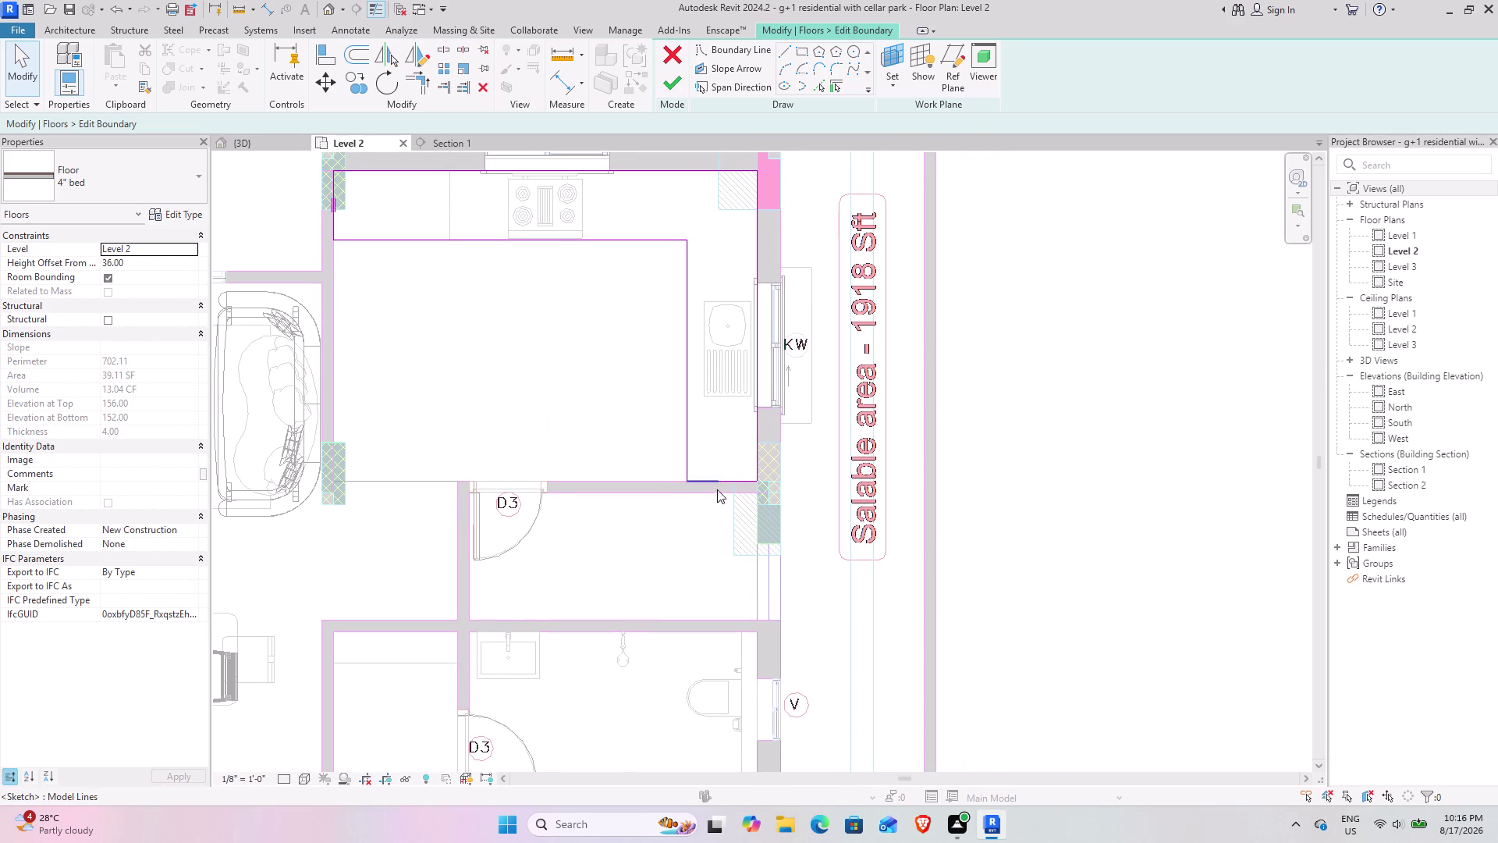
Pan past the bedroom to the stairs and triple sink, then finish the boundary edit.
scroll(down, 3)
middle_drag(681, 472, 652, 316)
middle_drag(714, 576, 694, 398)
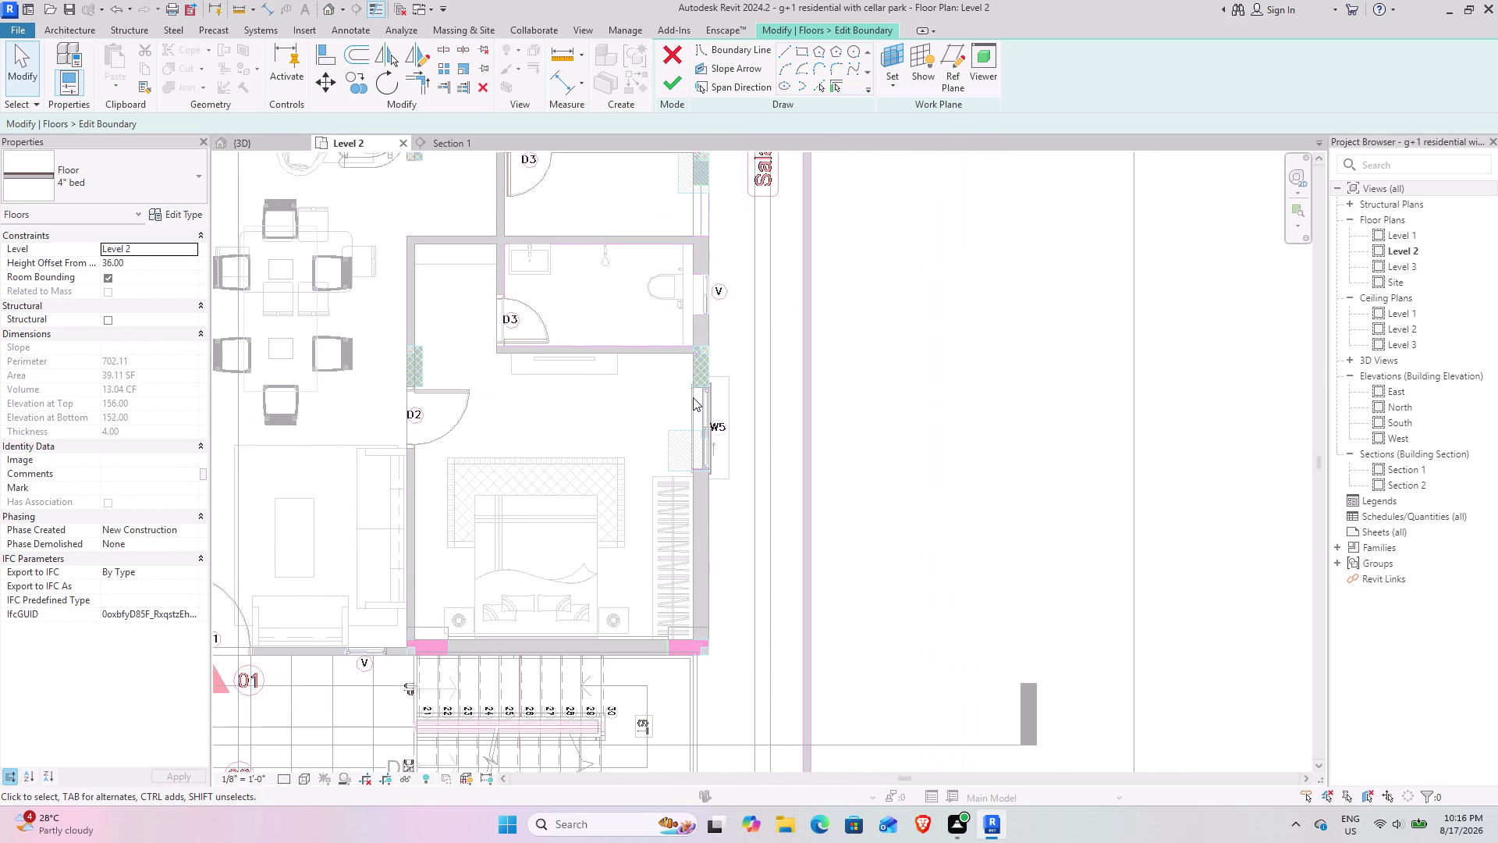
middle_drag(724, 570, 732, 519)
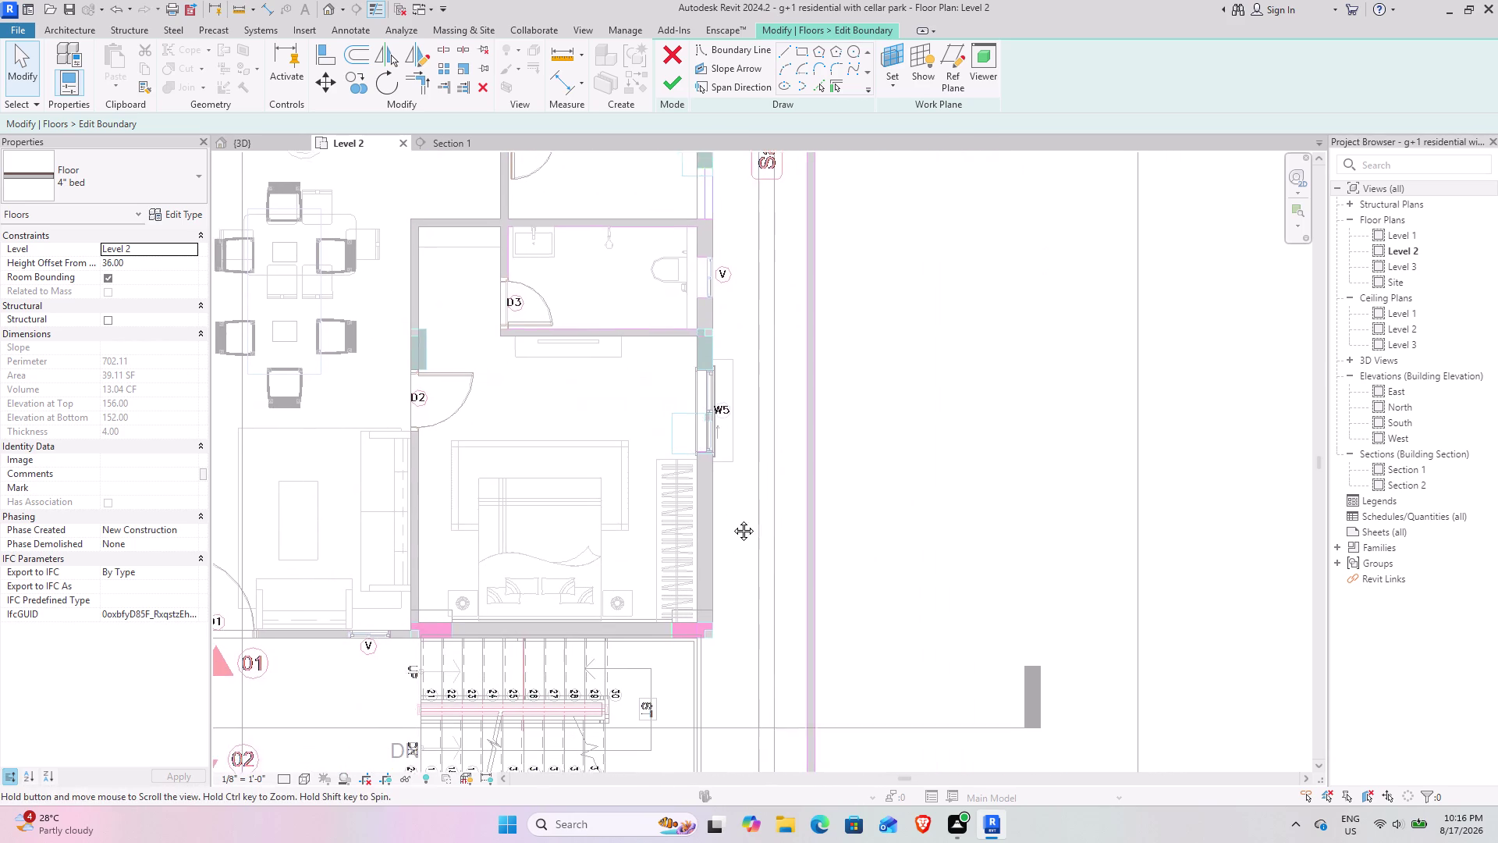
middle_drag(732, 519, 732, 362)
middle_drag(640, 585, 715, 455)
scroll(up, 3)
scroll(up, 3)
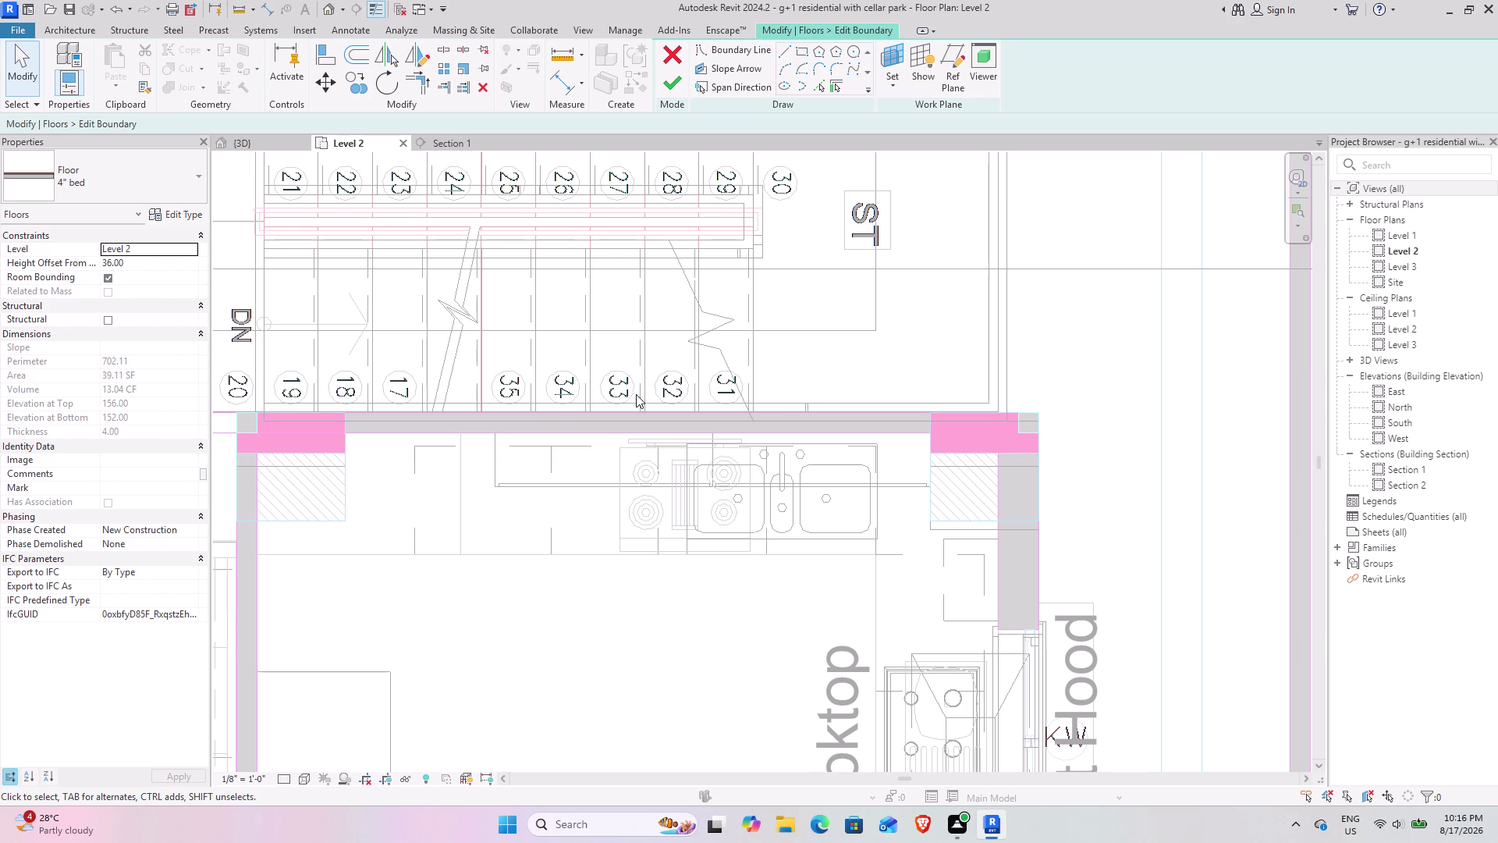
middle_drag(732, 566, 697, 432)
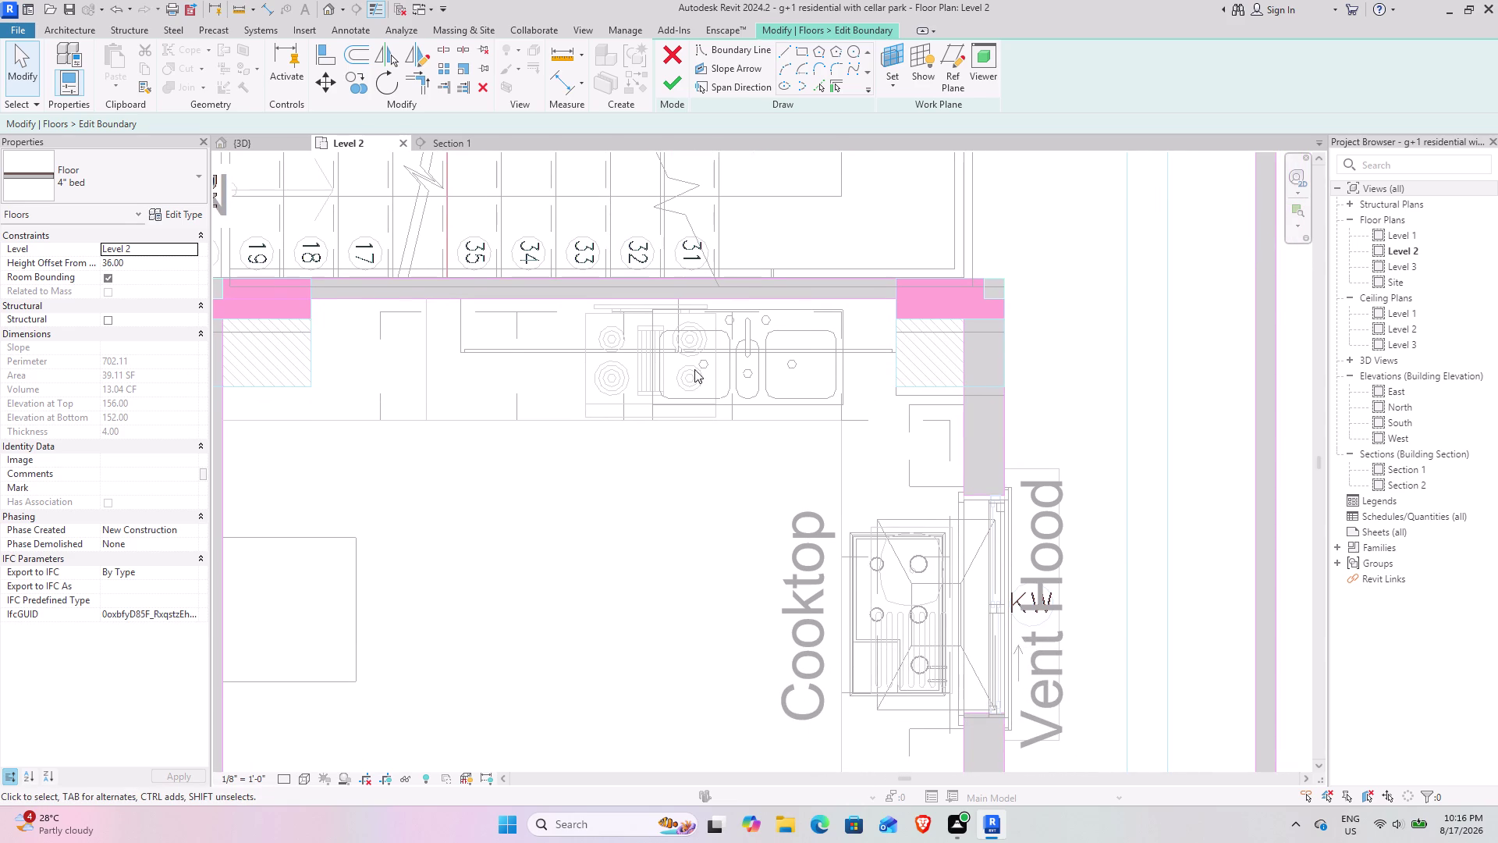
click(672, 78)
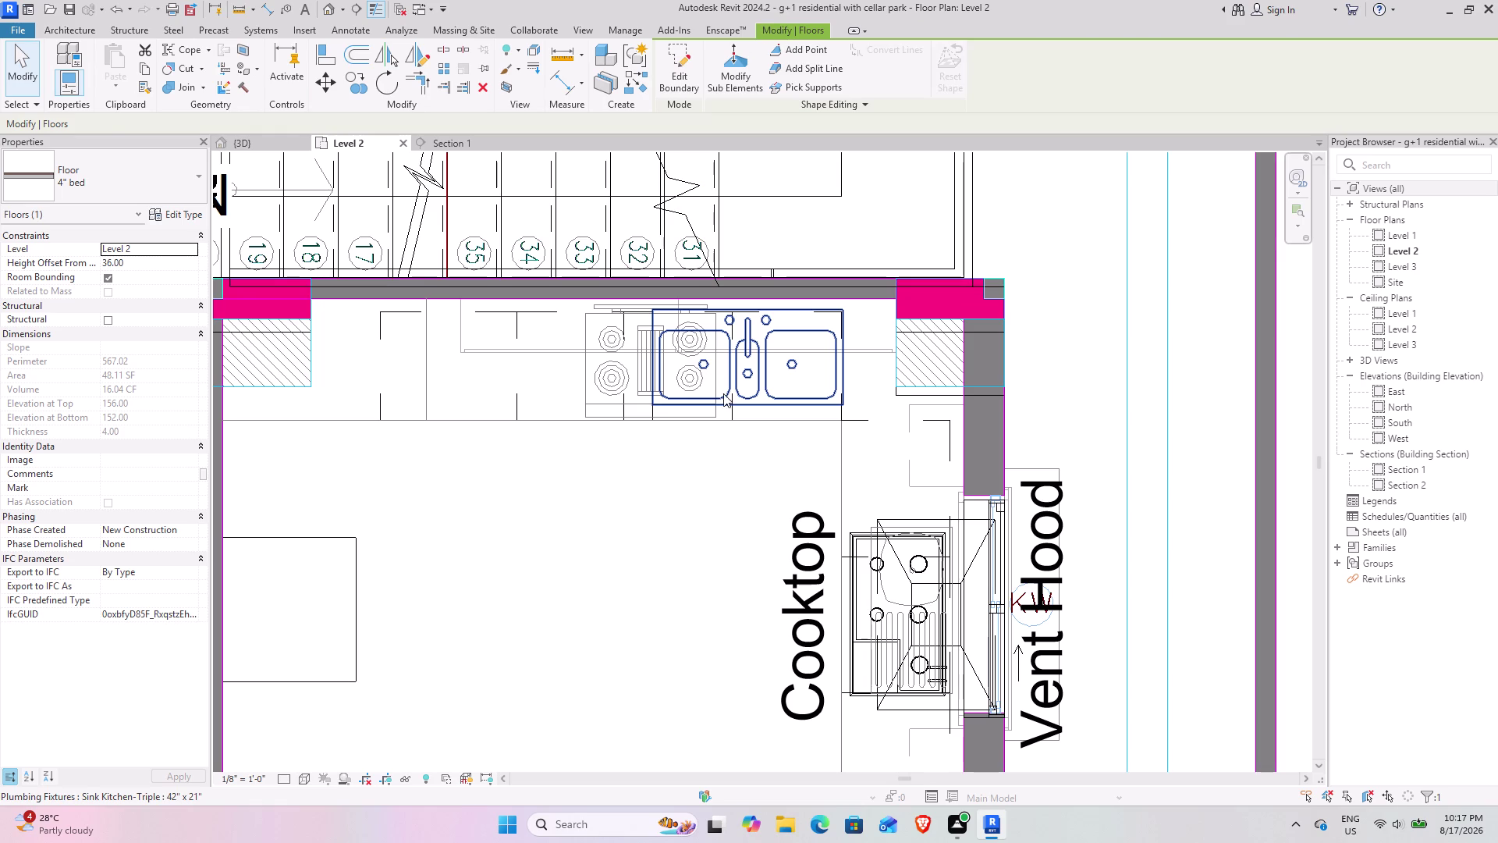
Copy the triple kitchen sink to a point in the upper kitchen.
click(725, 396)
middle_drag(738, 355, 728, 576)
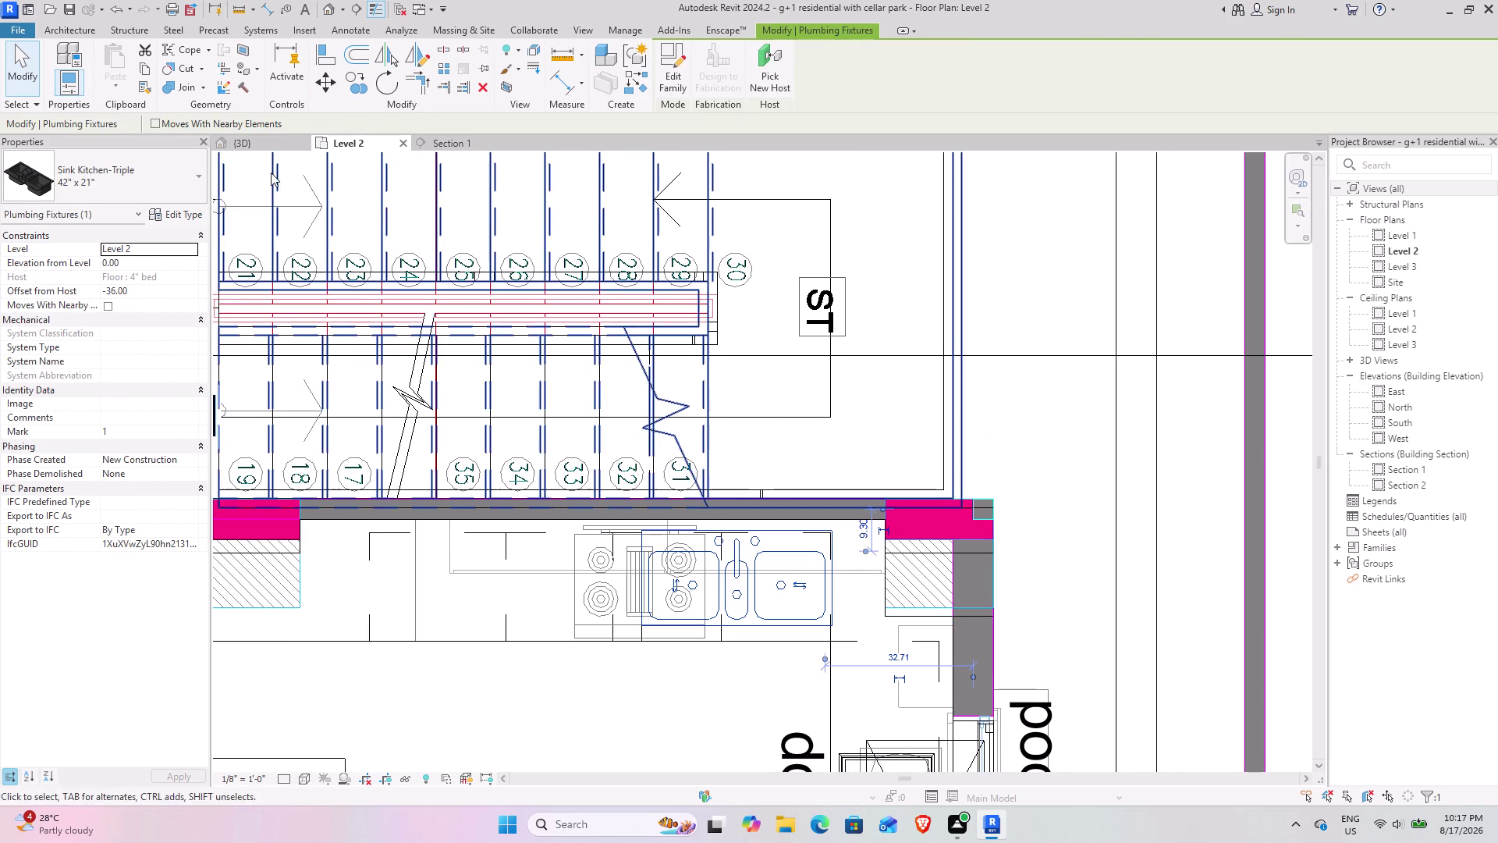
click(366, 88)
scroll(down, 3)
middle_drag(773, 257, 713, 462)
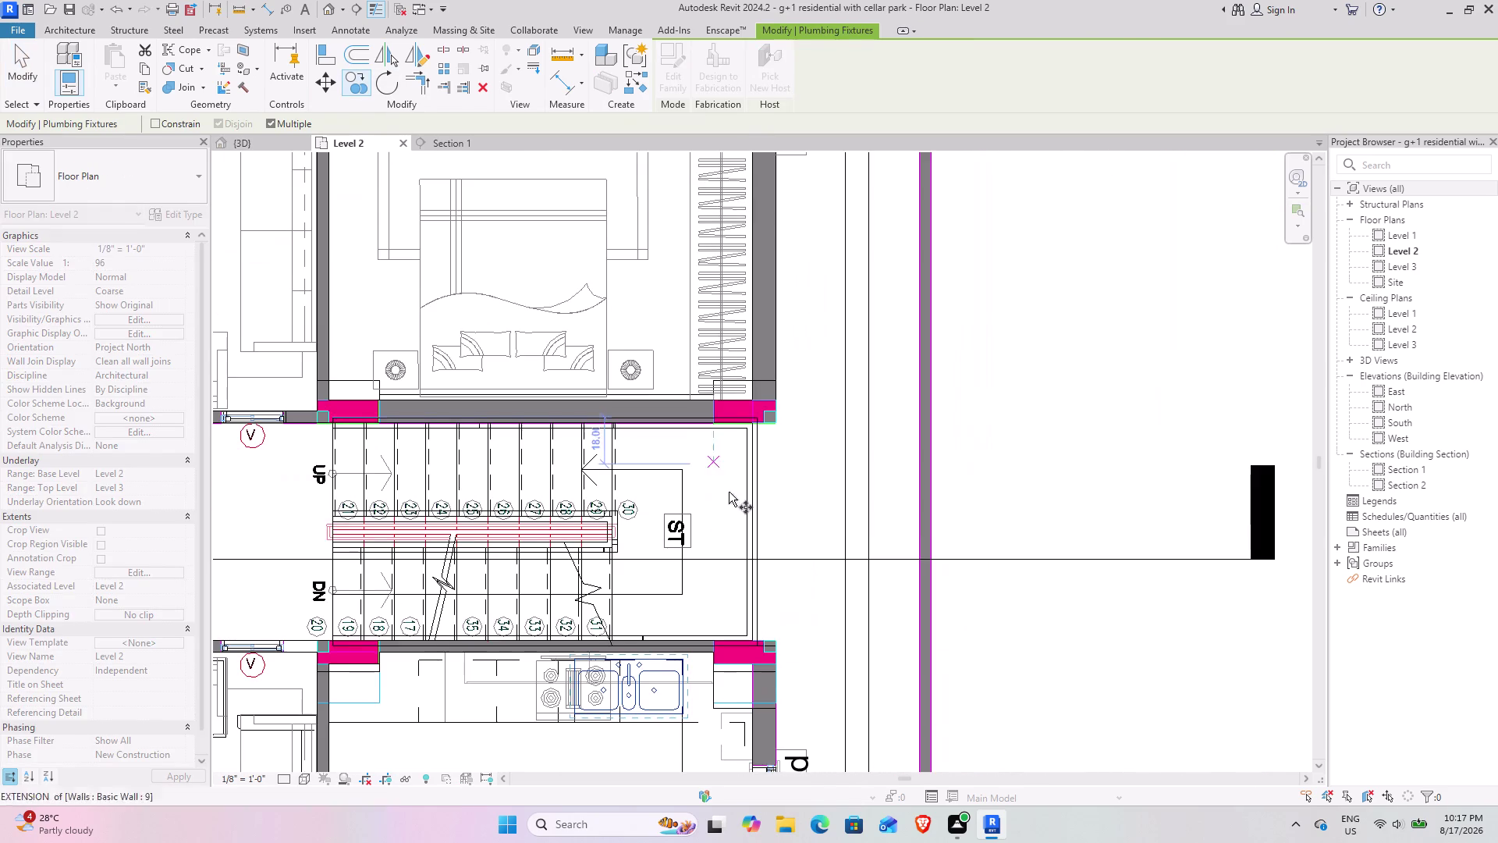
click(659, 660)
middle_drag(610, 295, 686, 712)
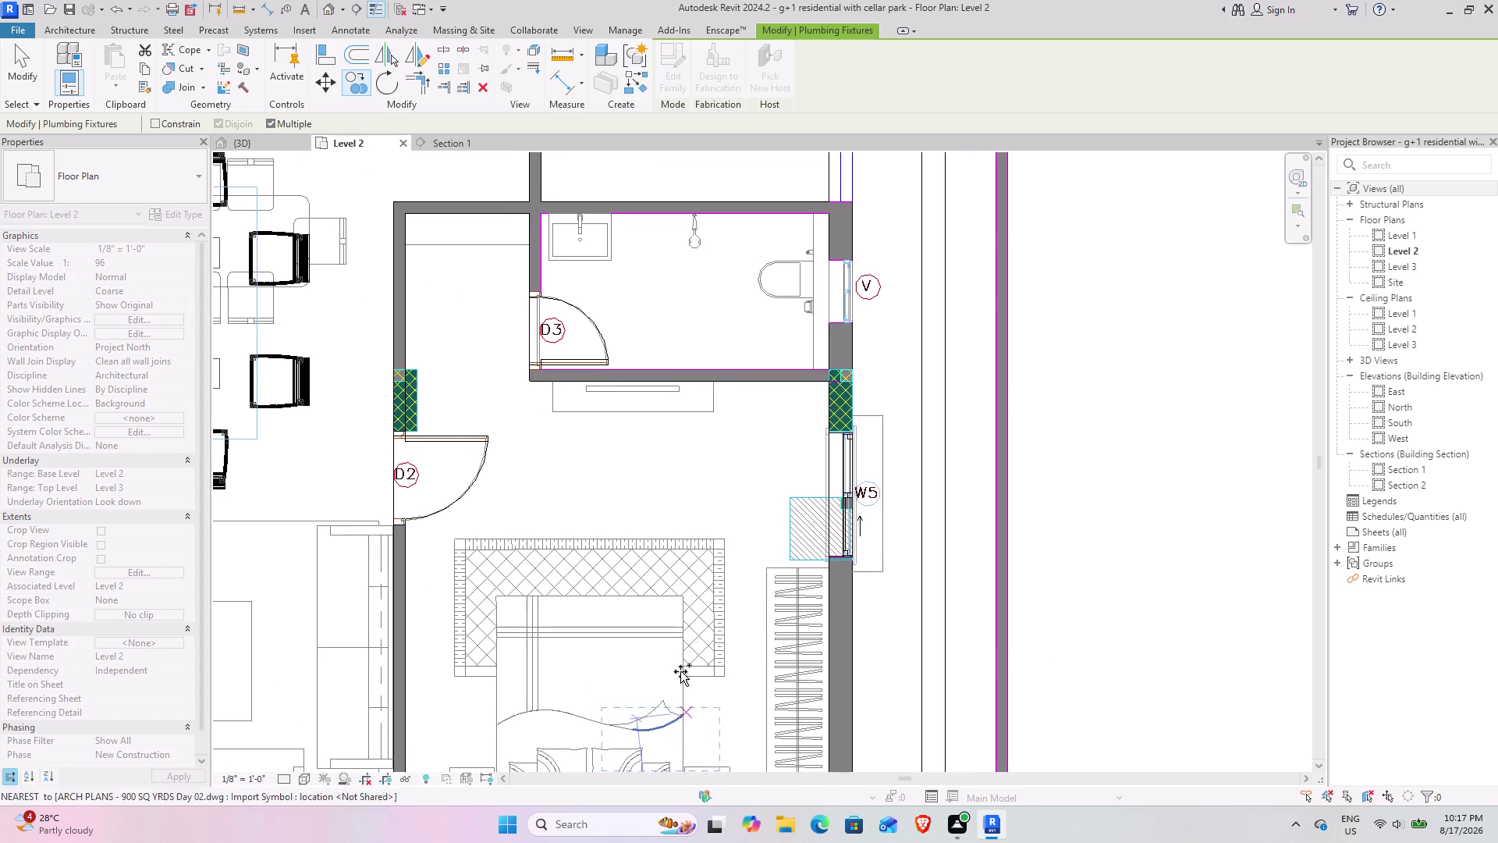
middle_drag(698, 451, 650, 734)
middle_drag(691, 409, 679, 688)
click(604, 496)
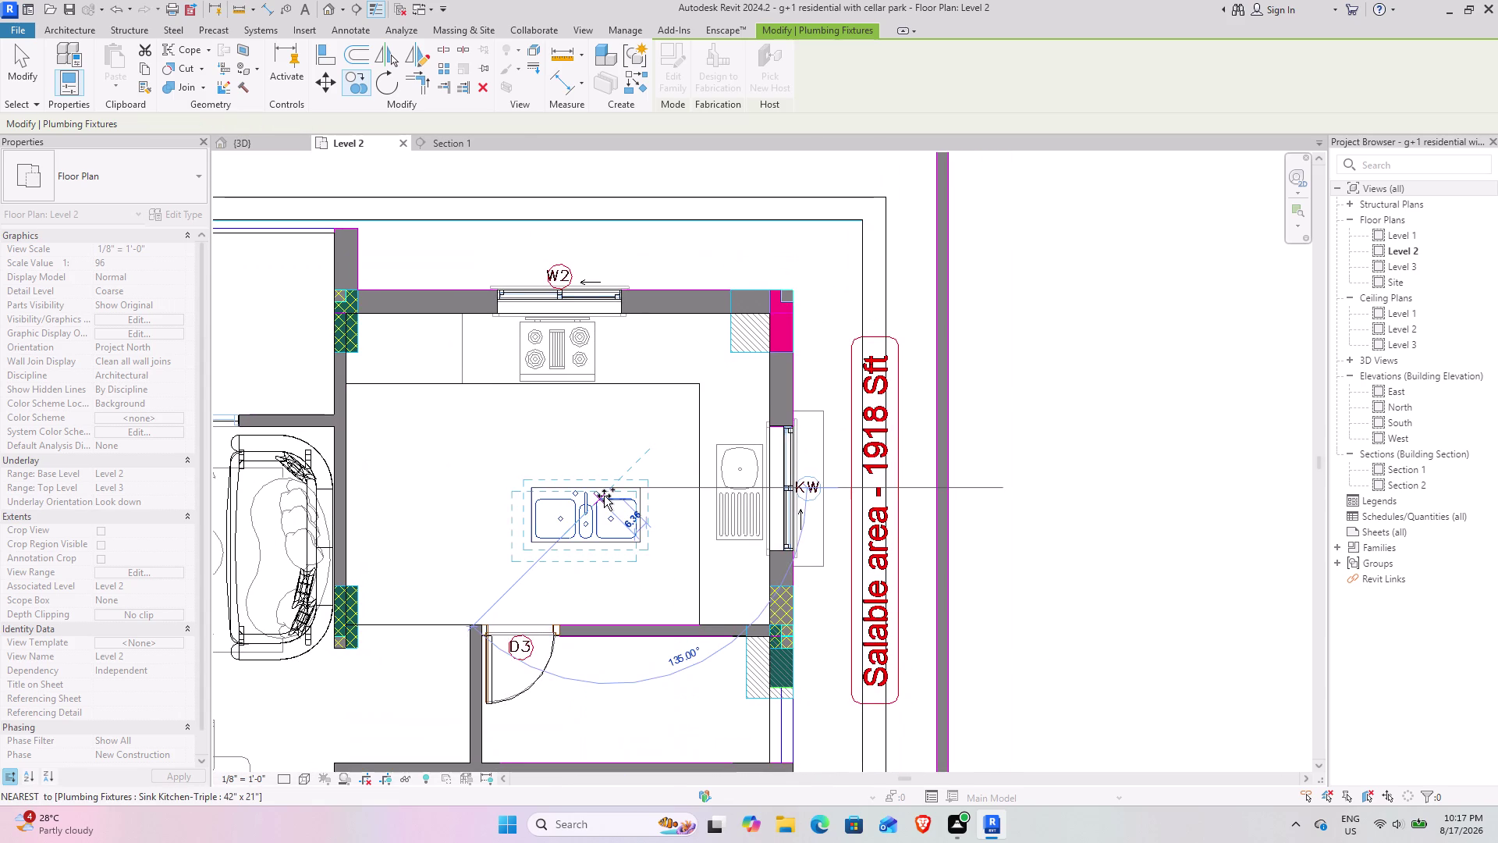
key(Escape)
key(Escape)
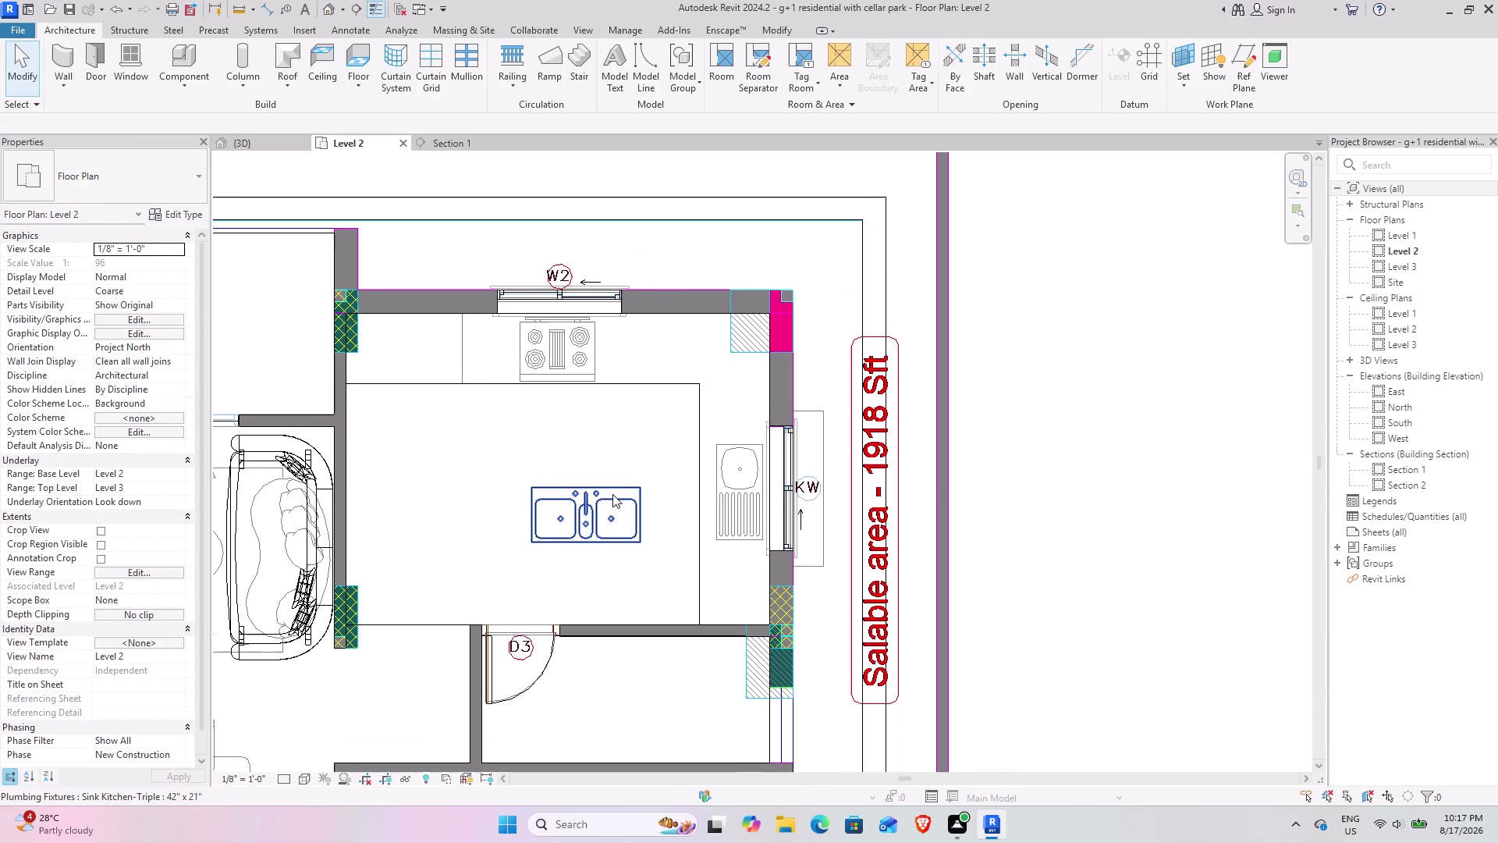
Reselect the triple sink, nudge it into place, and set the rotation's start ray.
click(608, 492)
key(space)
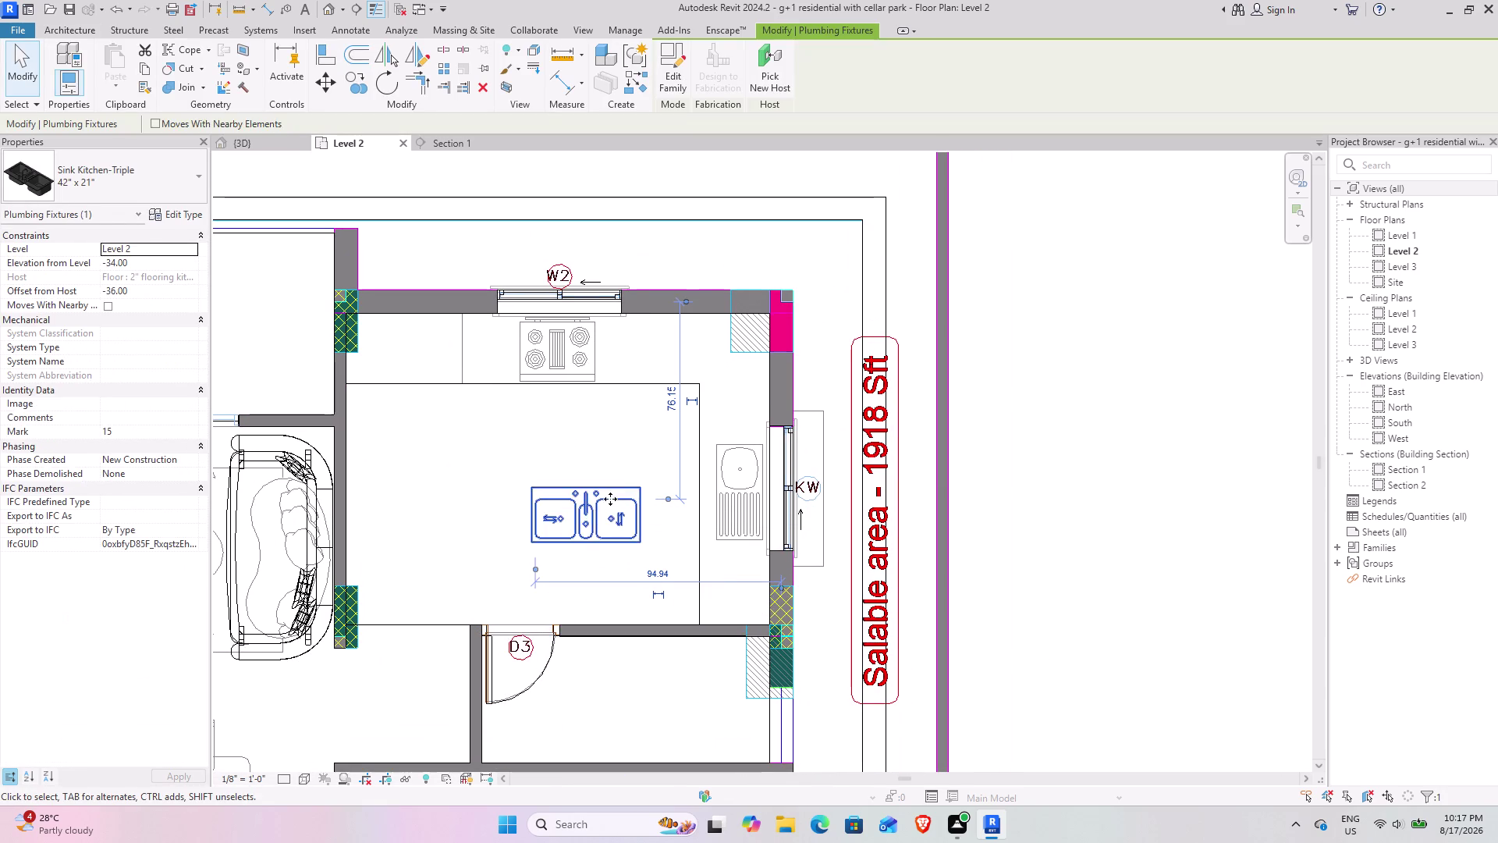
key(space)
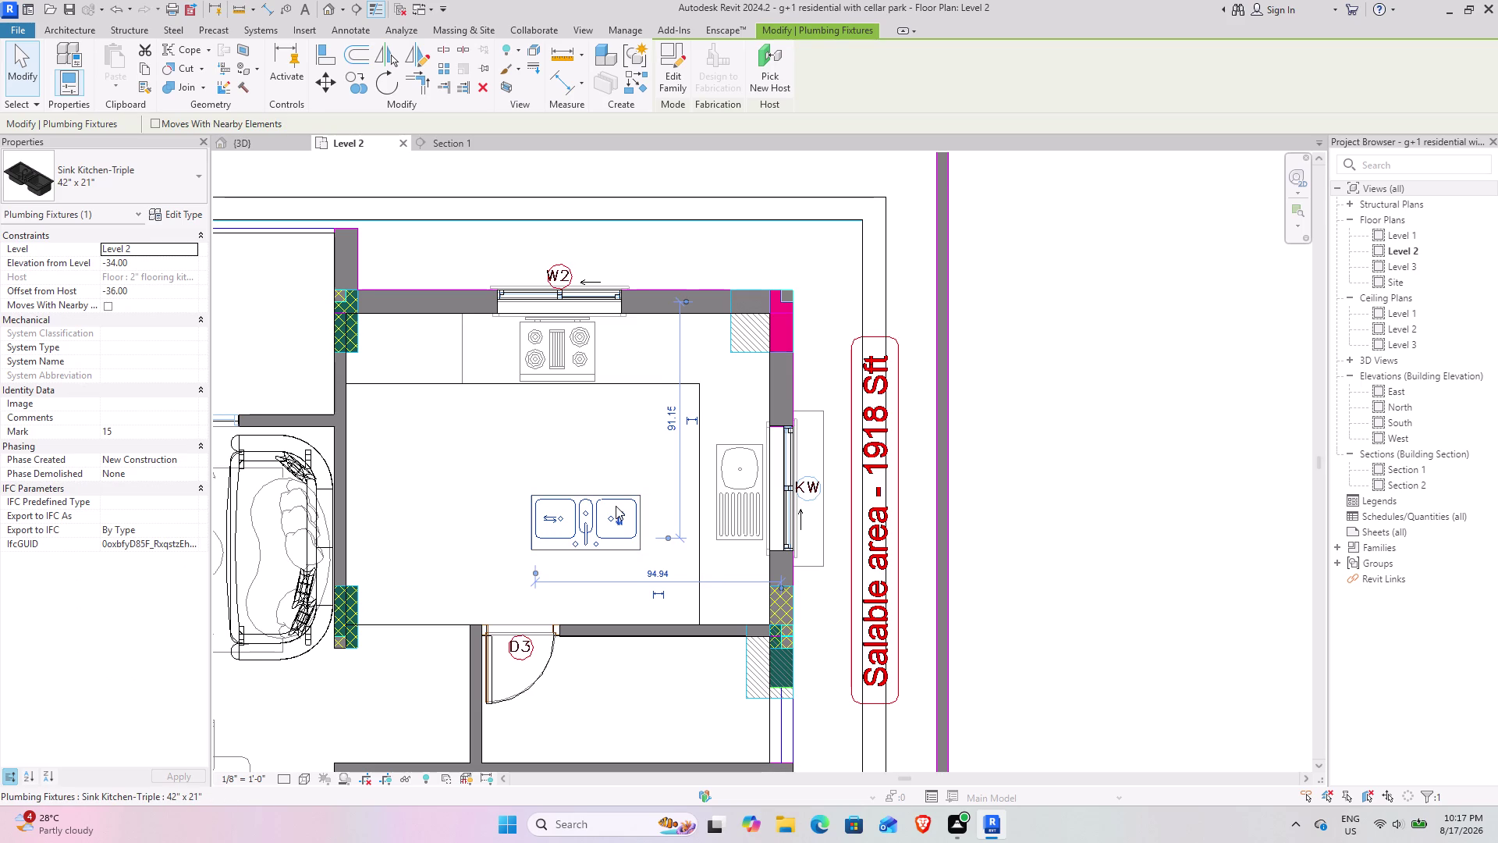
key(space)
key(space)
key(space)
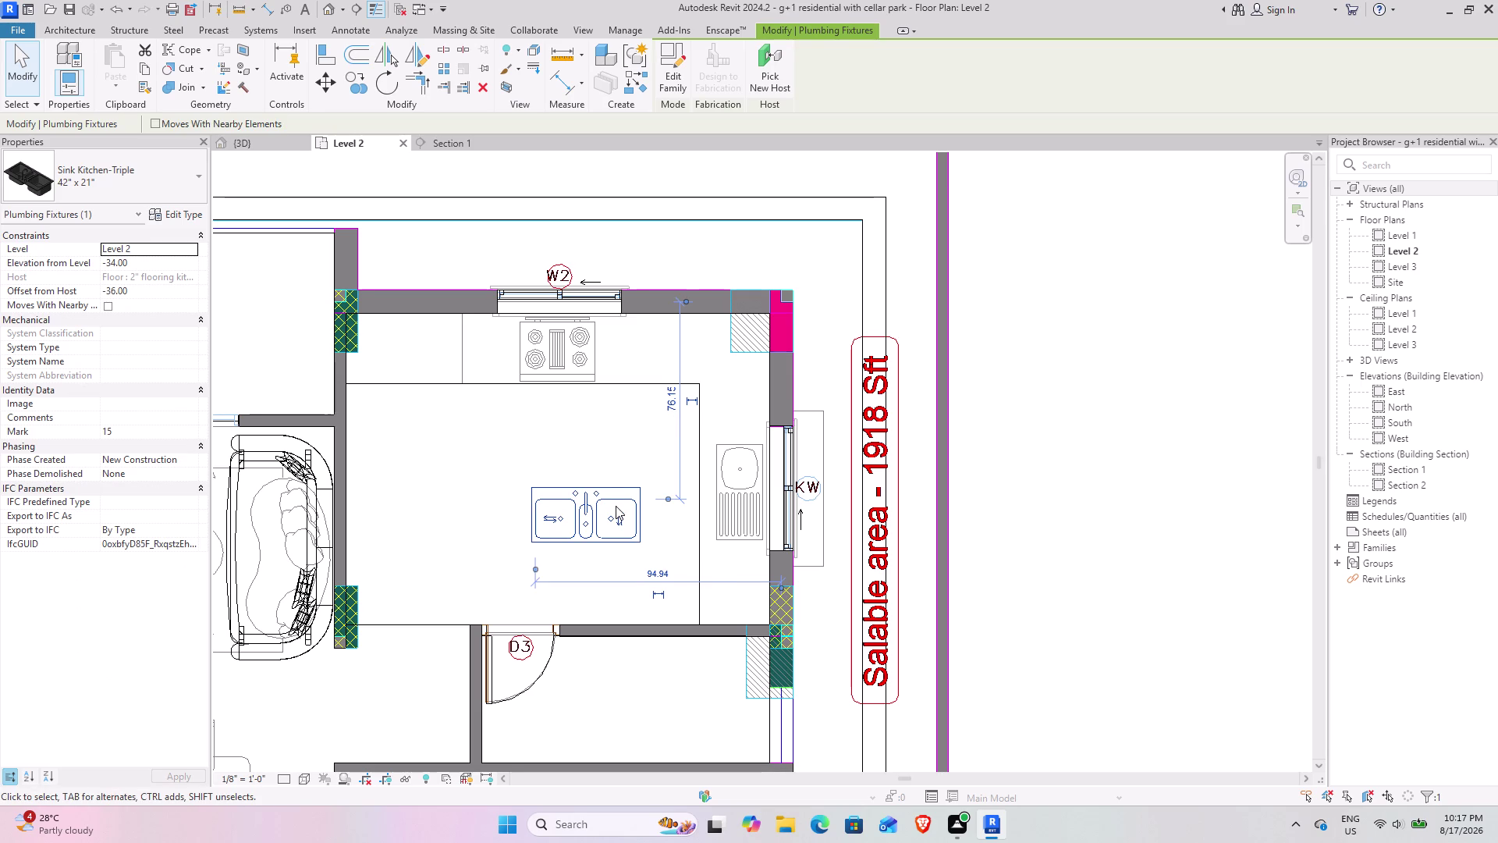
click(382, 84)
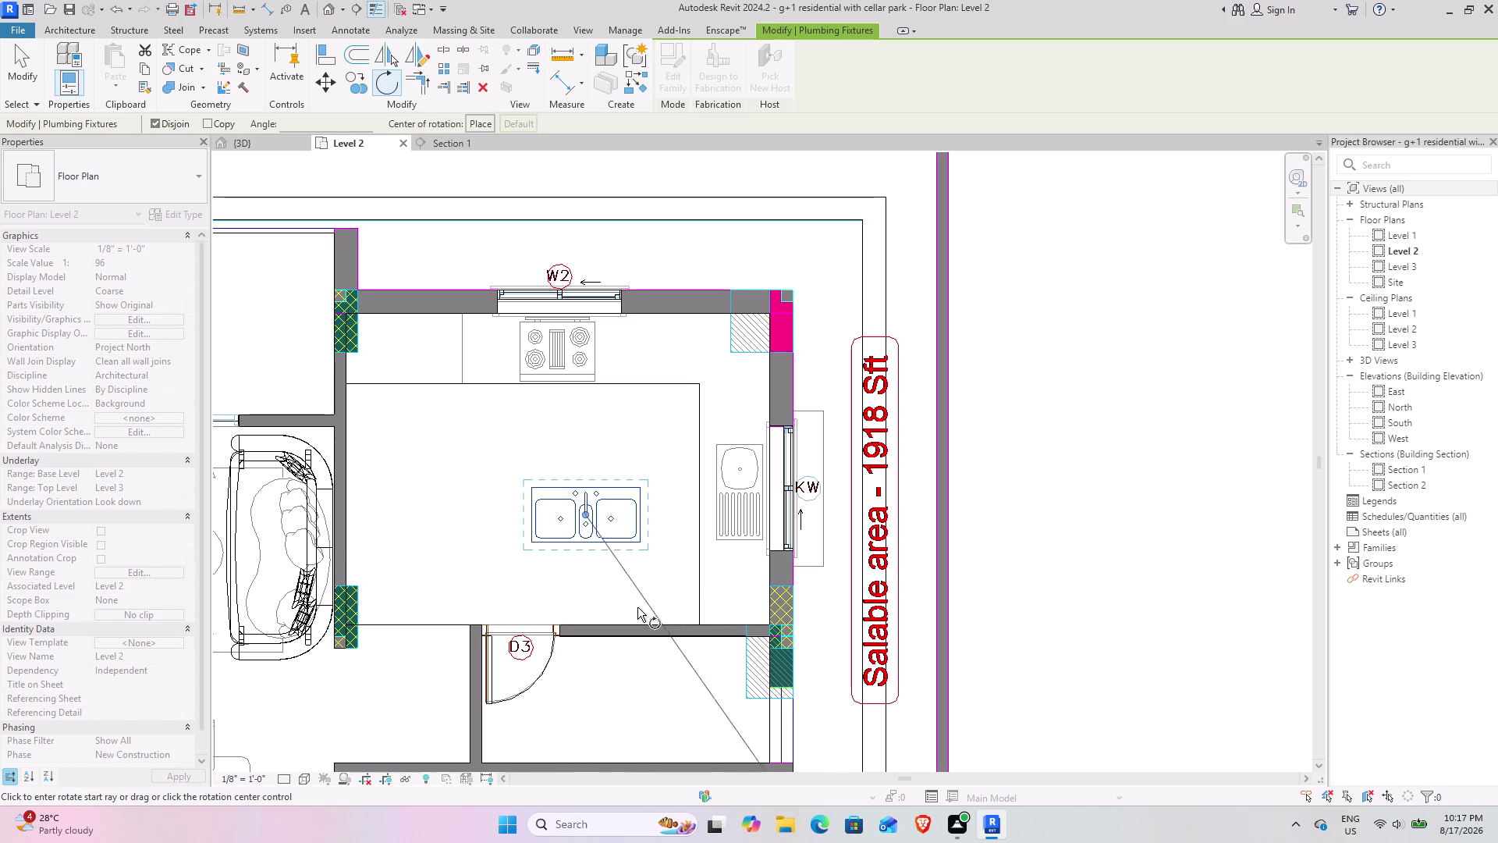
click(585, 595)
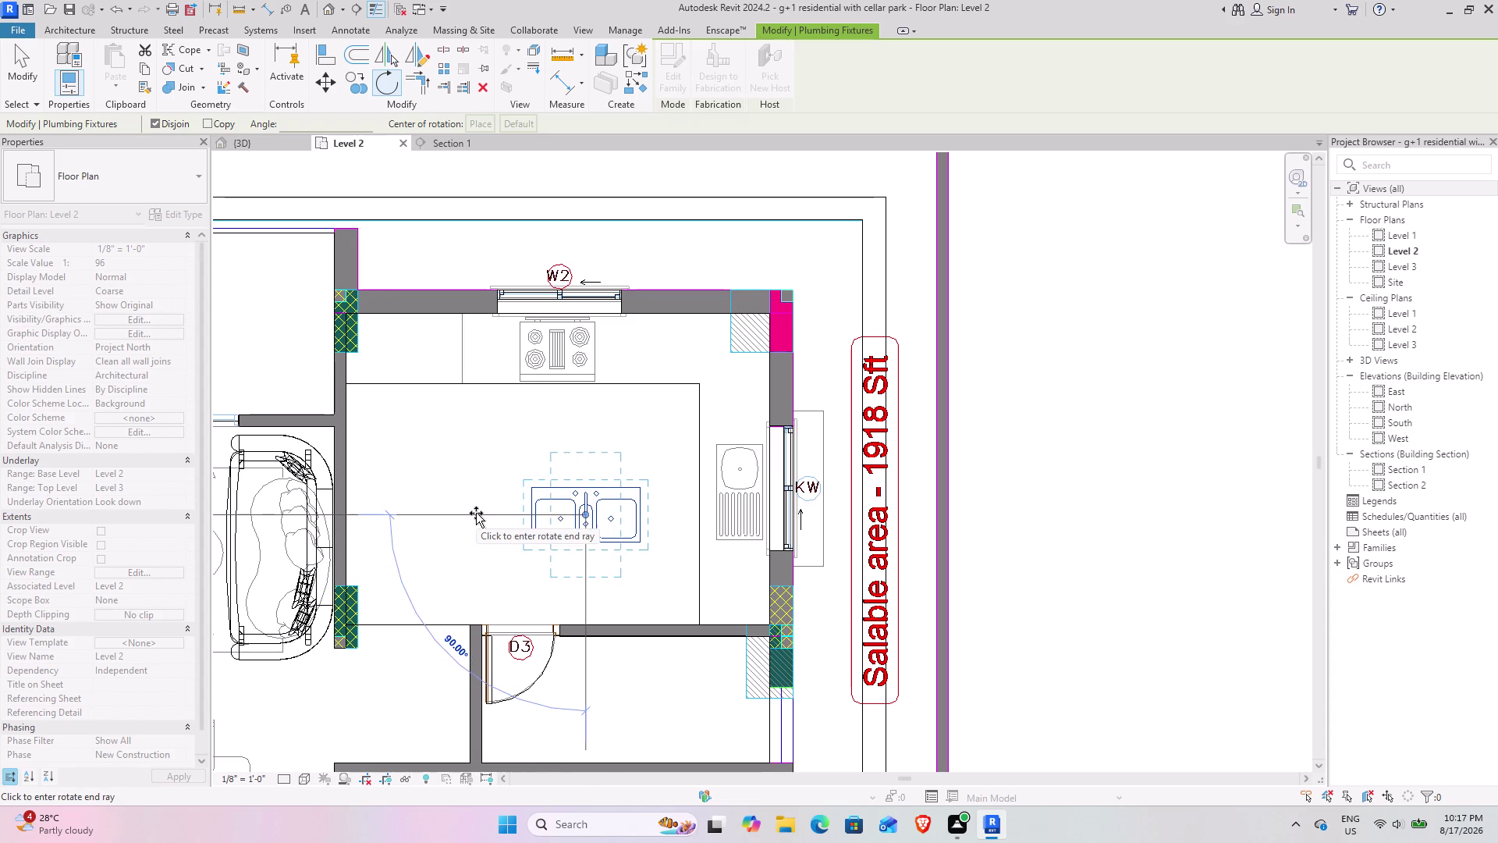
Complete the sink's 90° rotation.
click(476, 512)
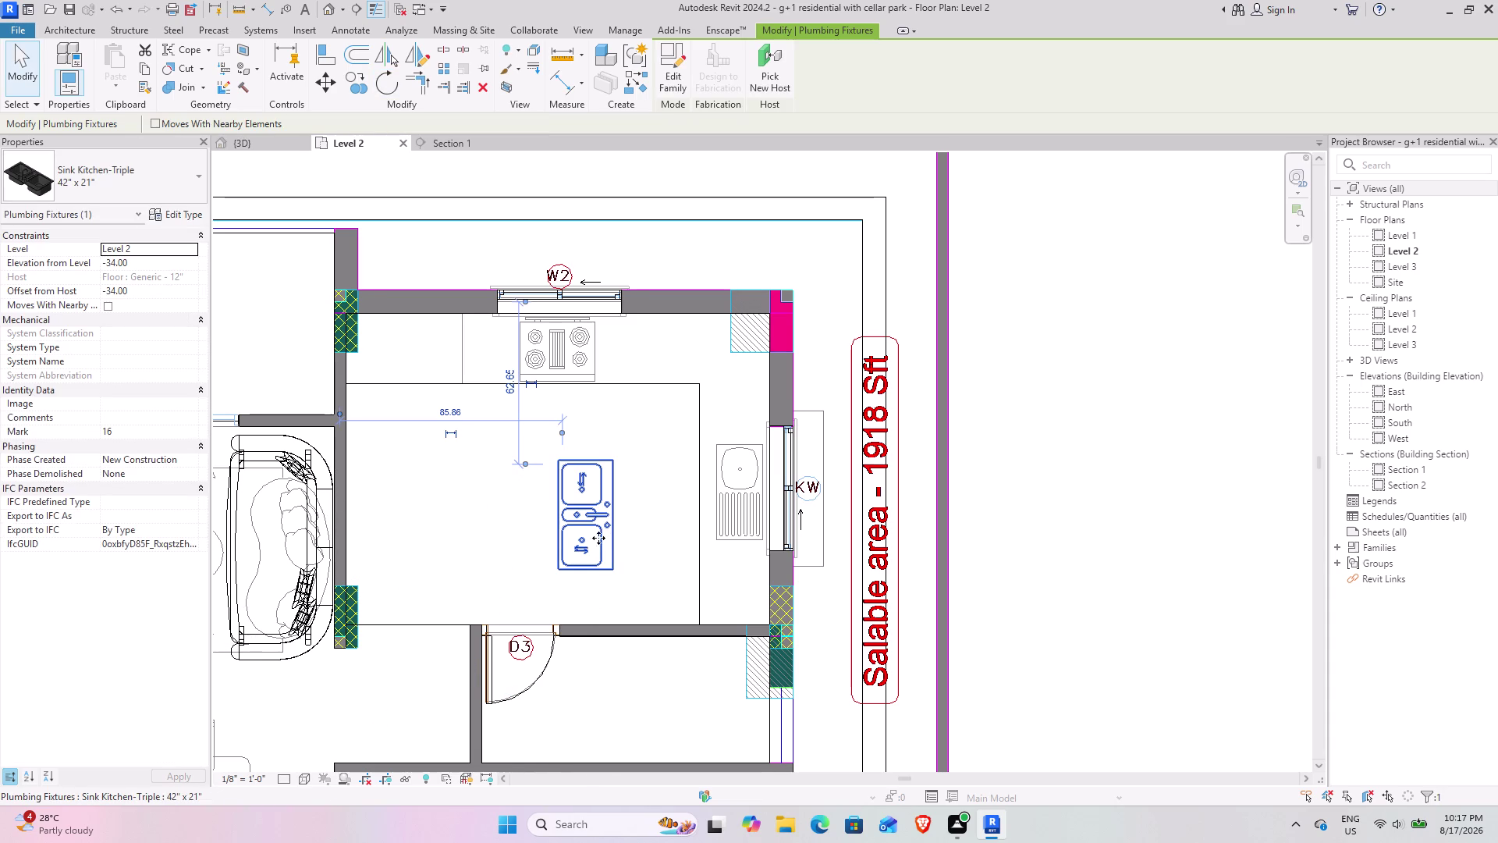
scroll(up, 3)
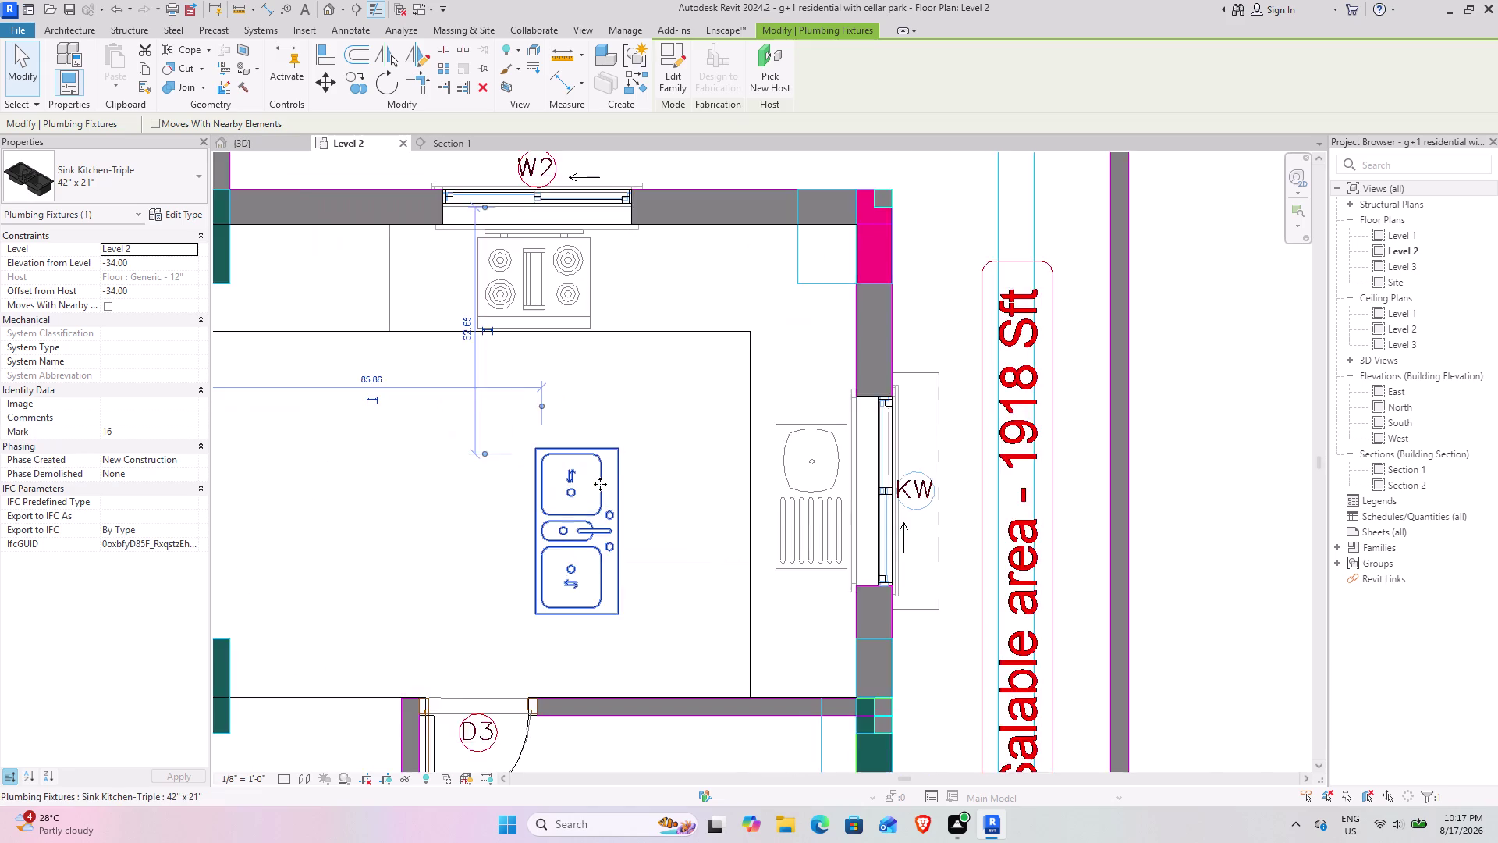
scroll(up, 3)
click(604, 577)
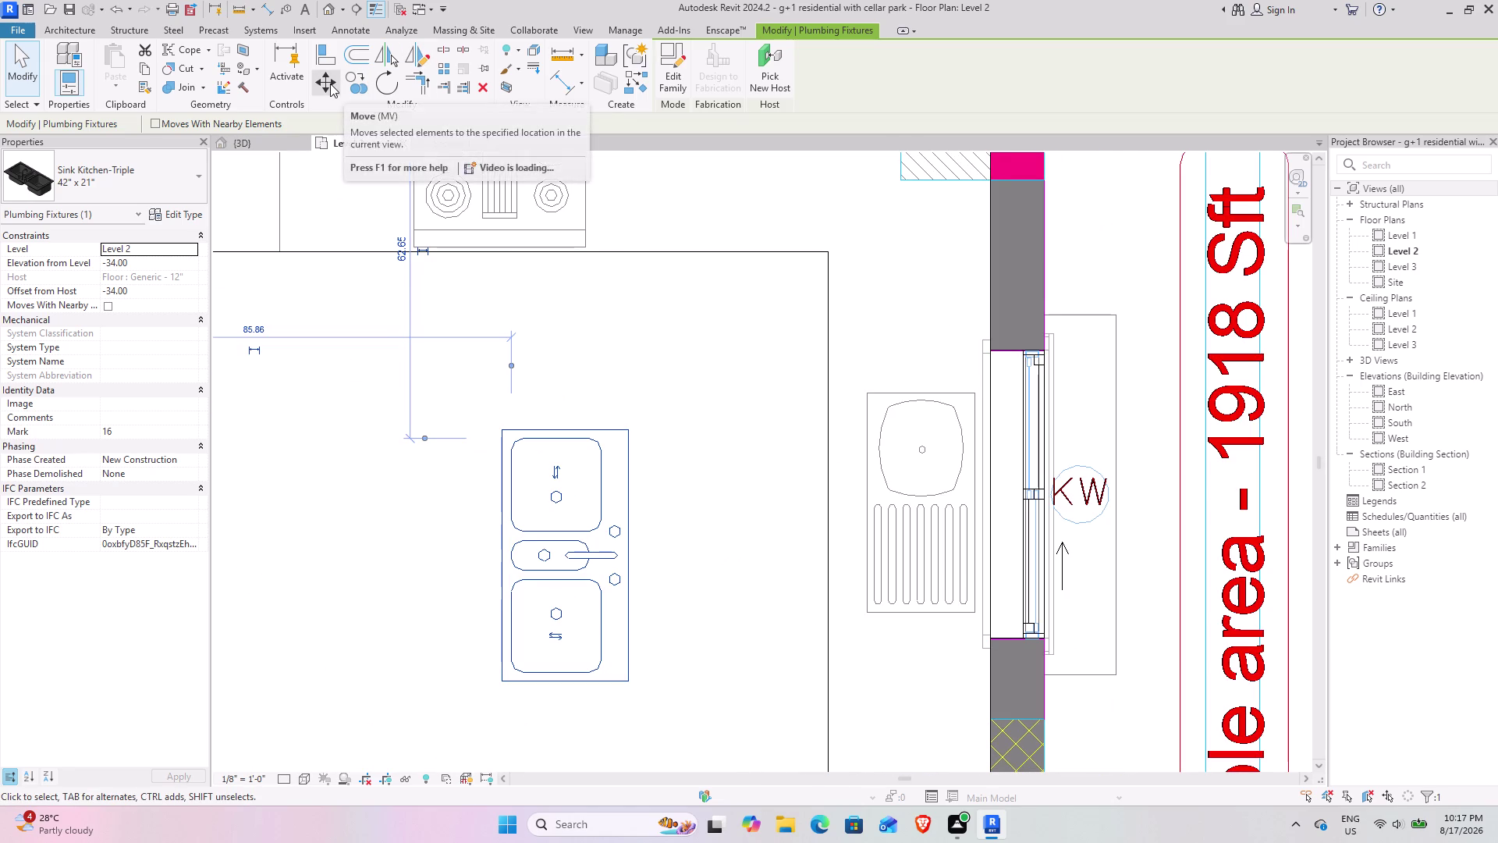
Copy the rotated sink from its edge base point against the KW window wall.
click(356, 89)
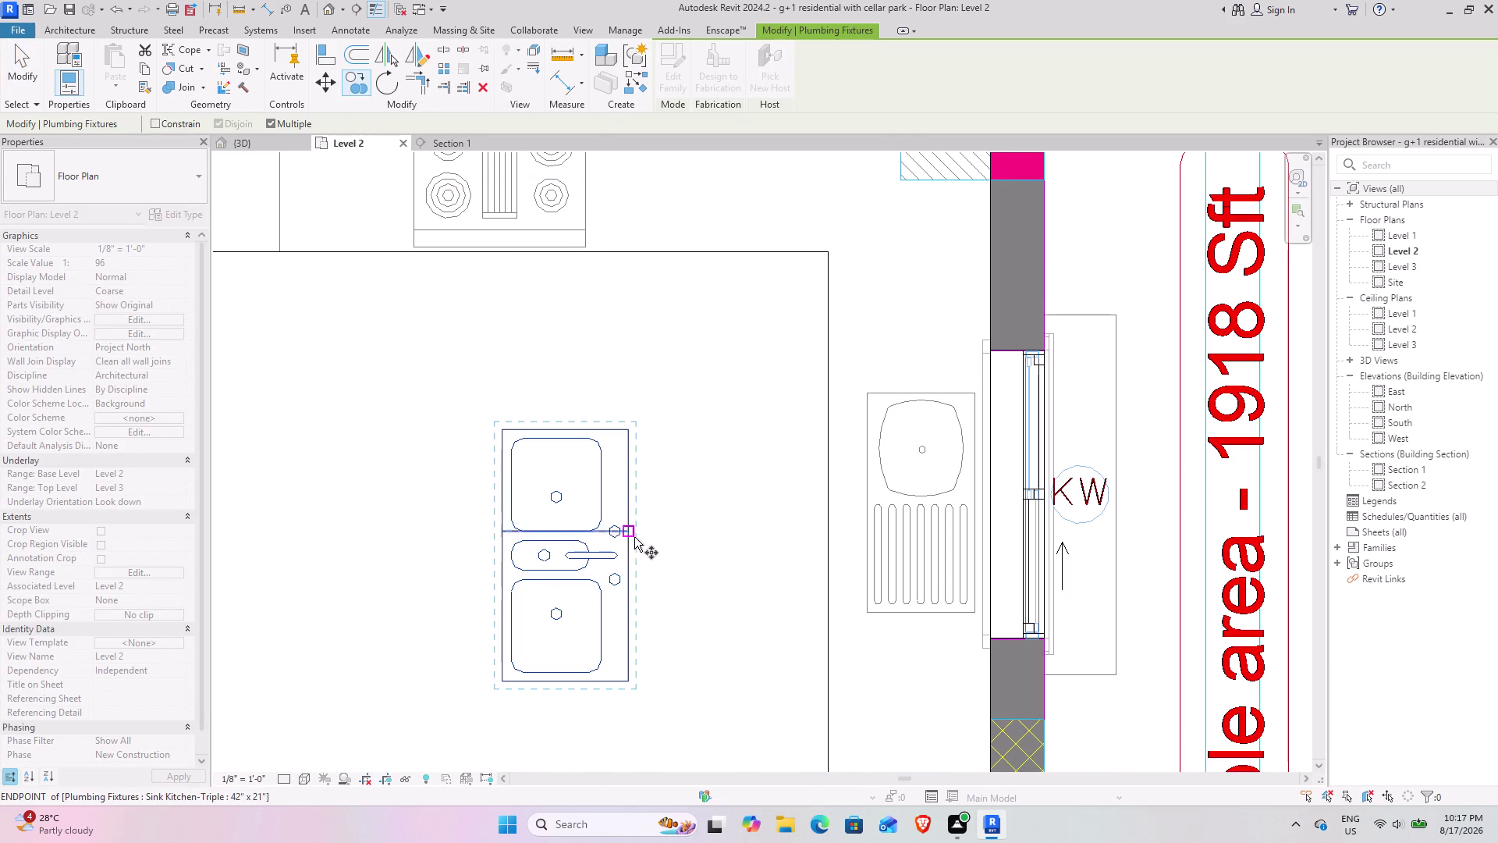
click(629, 553)
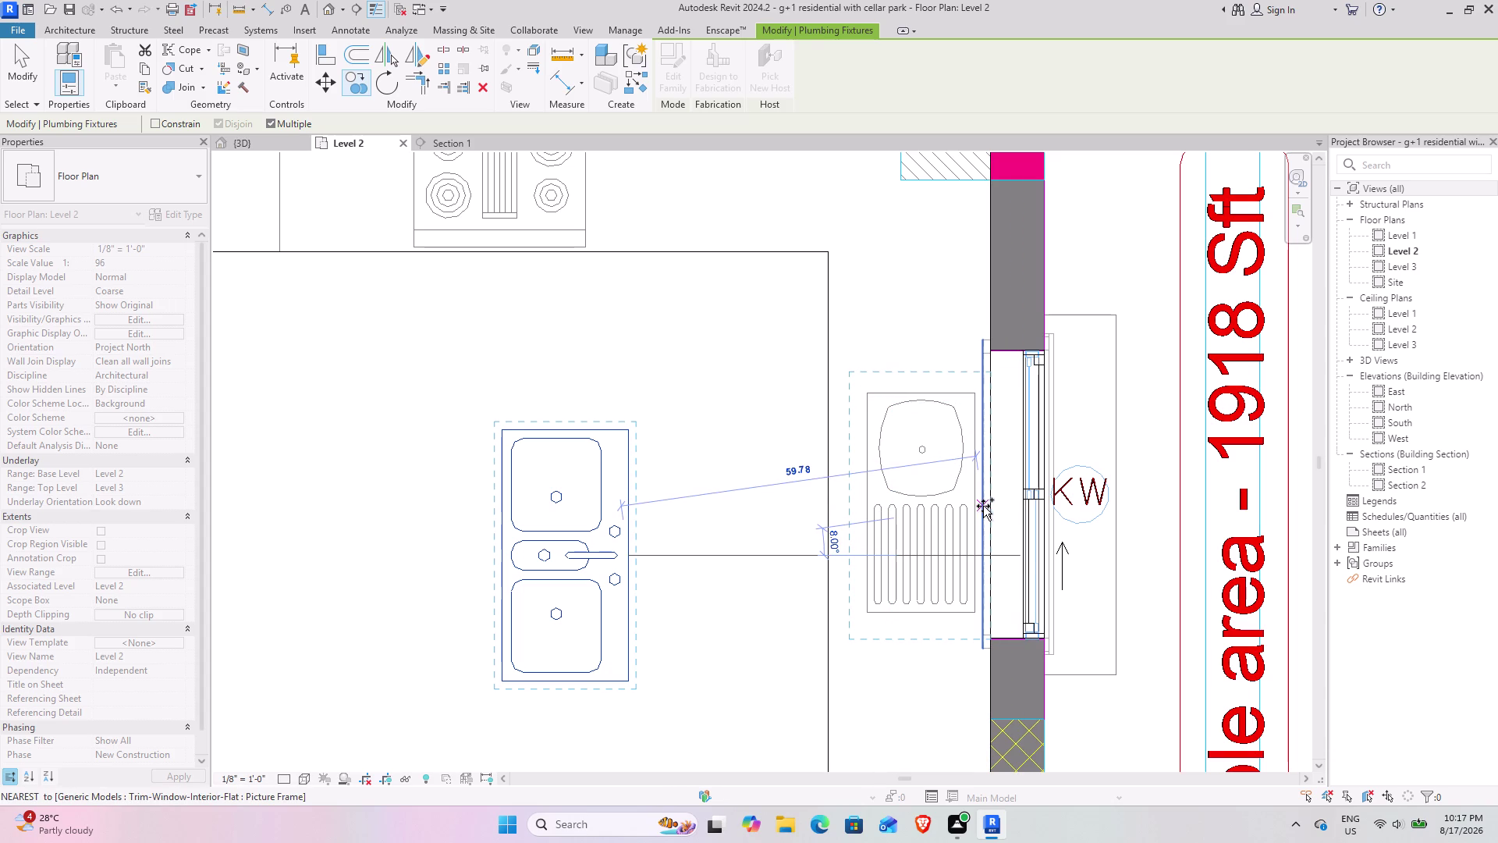
click(984, 511)
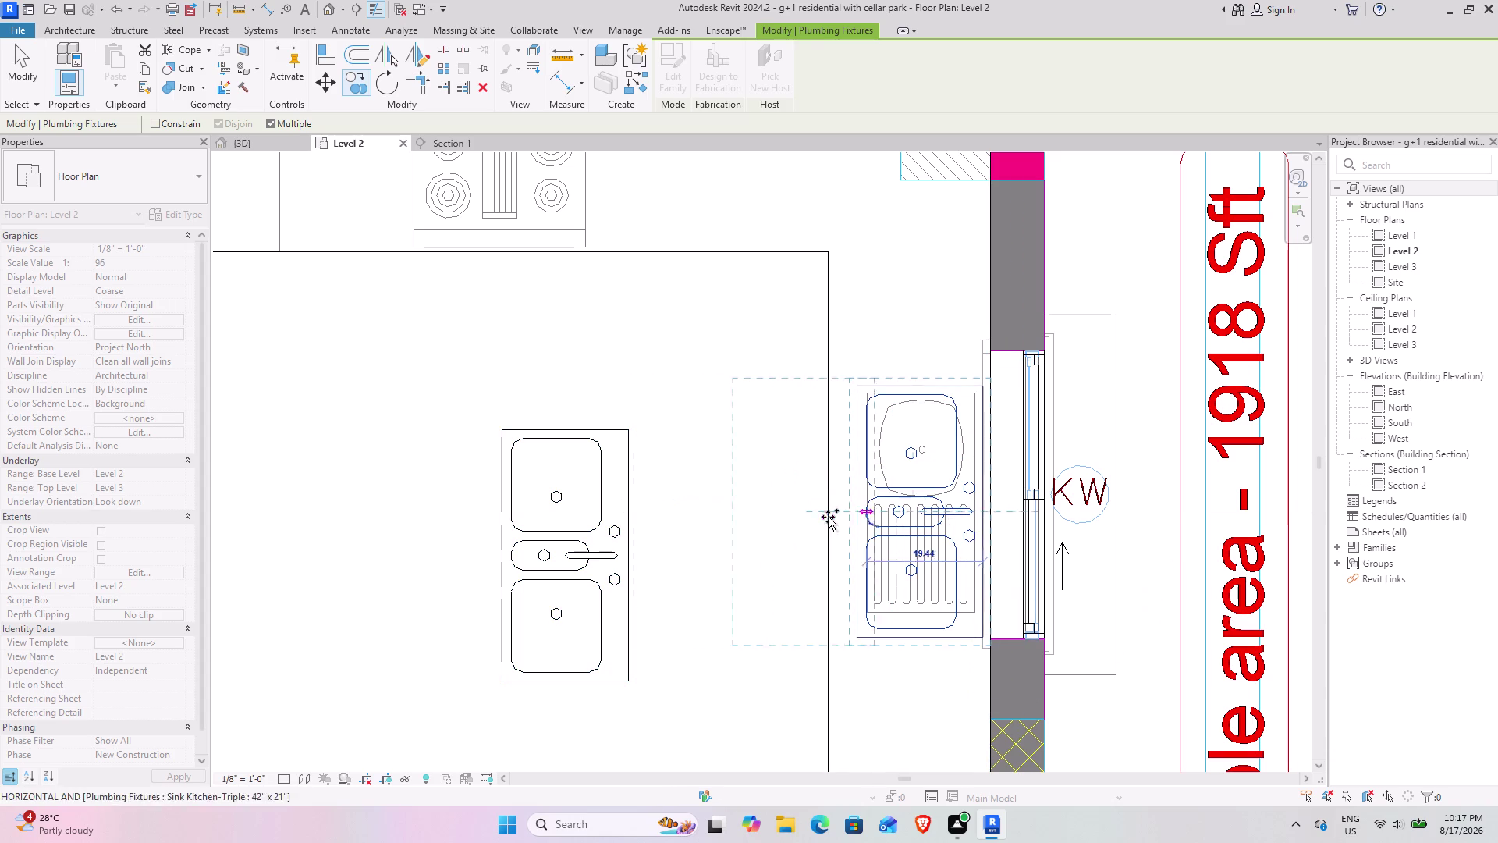
key(Escape)
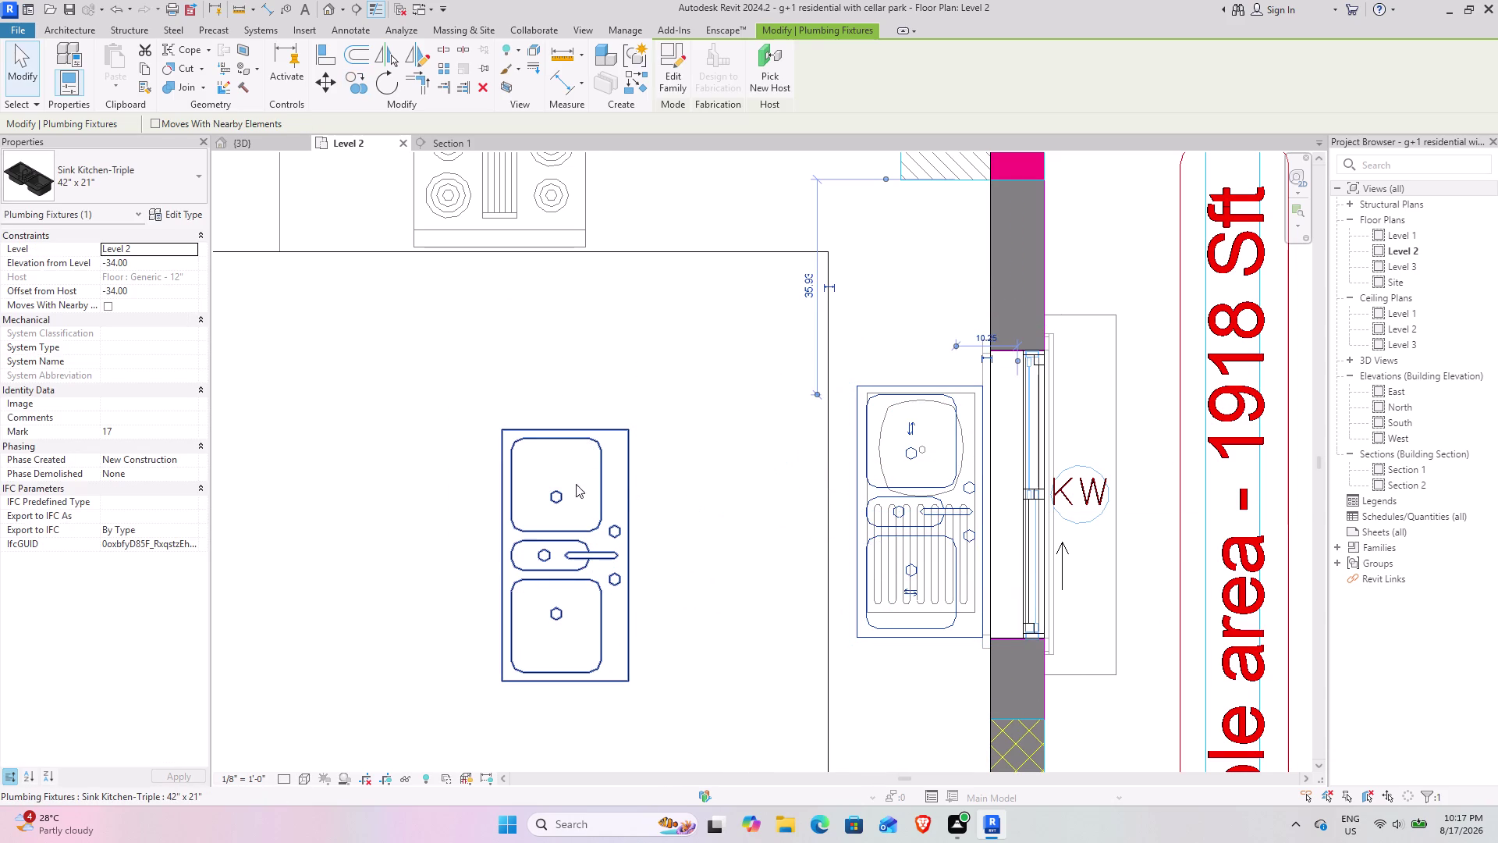
Delete the leftover triple sink from the middle of the kitchen.
click(629, 490)
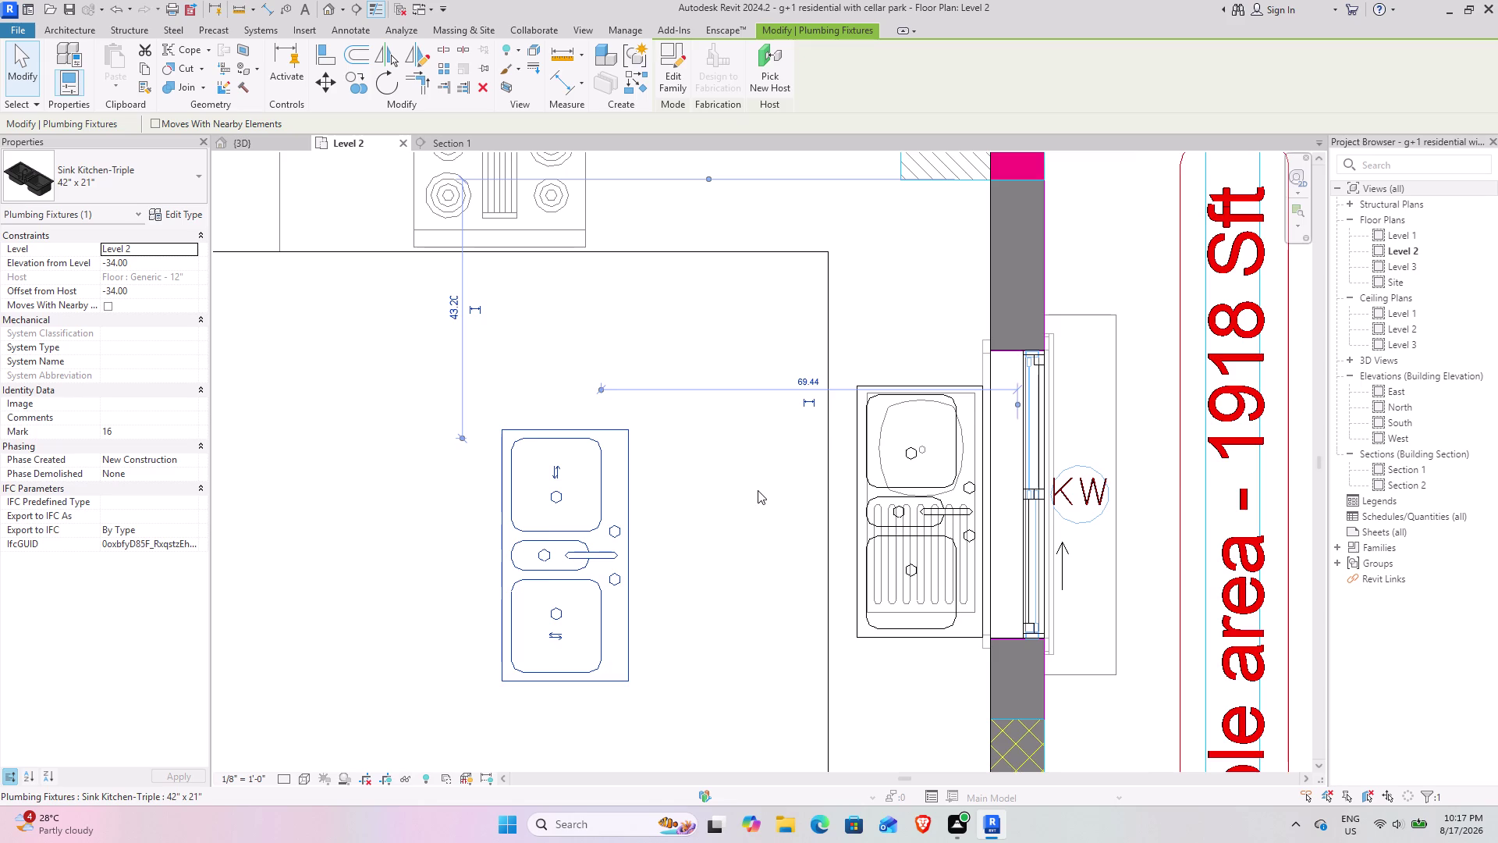
scroll(down, 3)
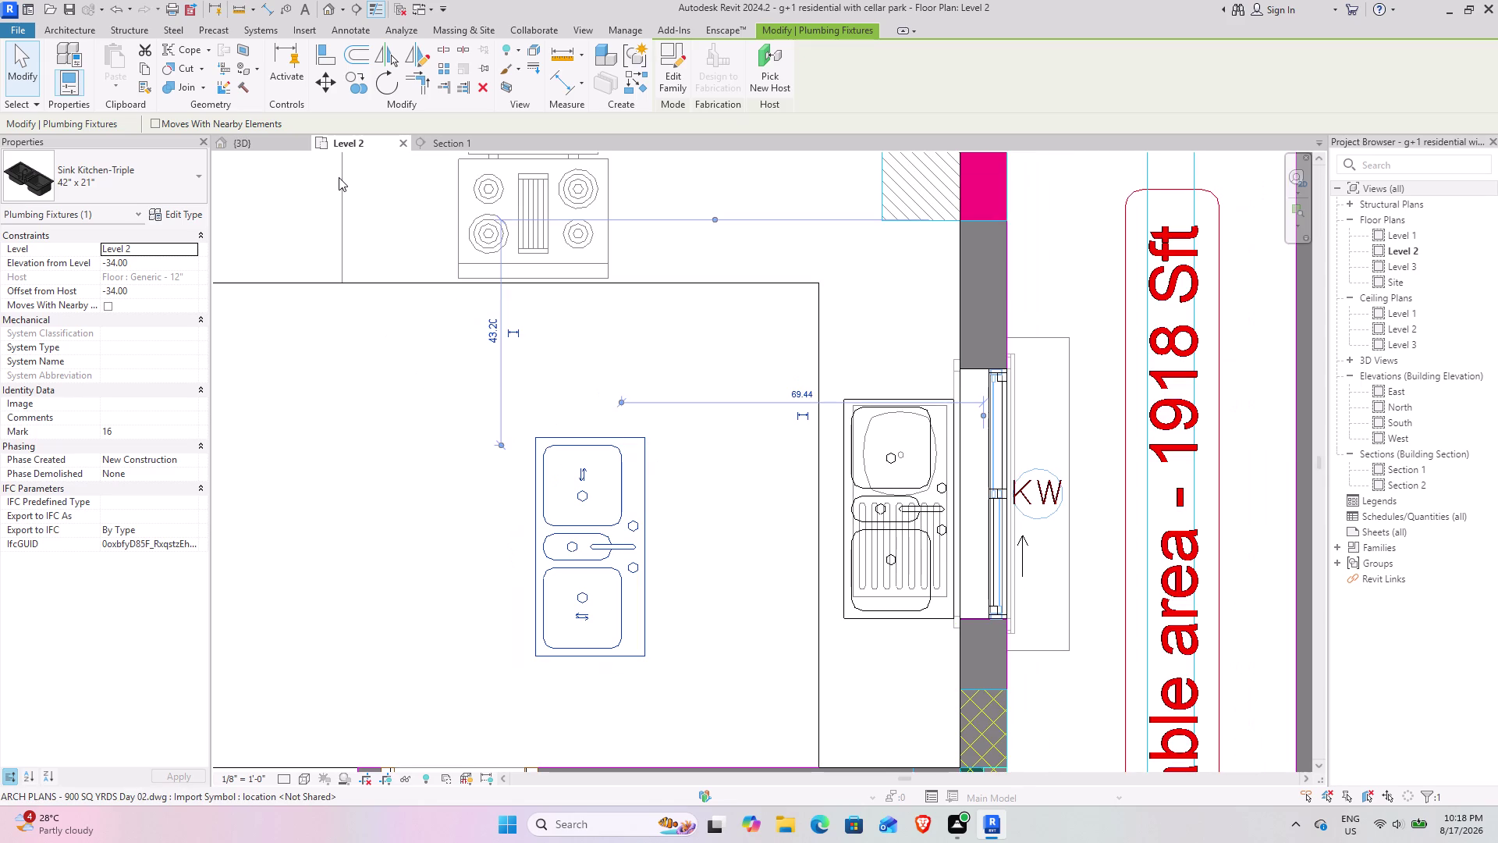
click(479, 92)
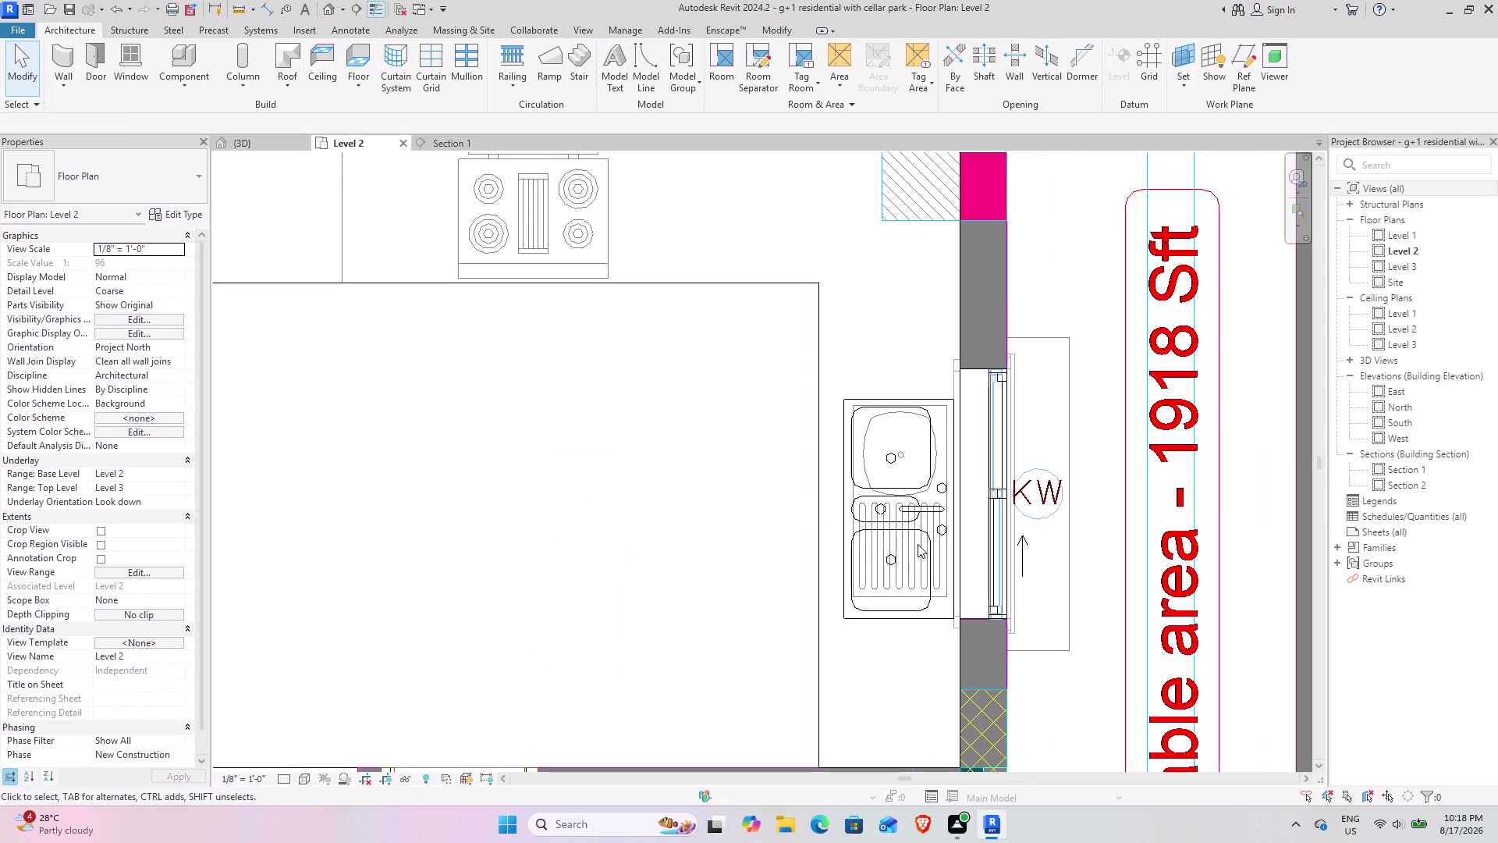
click(262, 146)
In 3D, set the triple kitchen sink's Elevation from Level to 0.
middle_drag(434, 273, 584, 541)
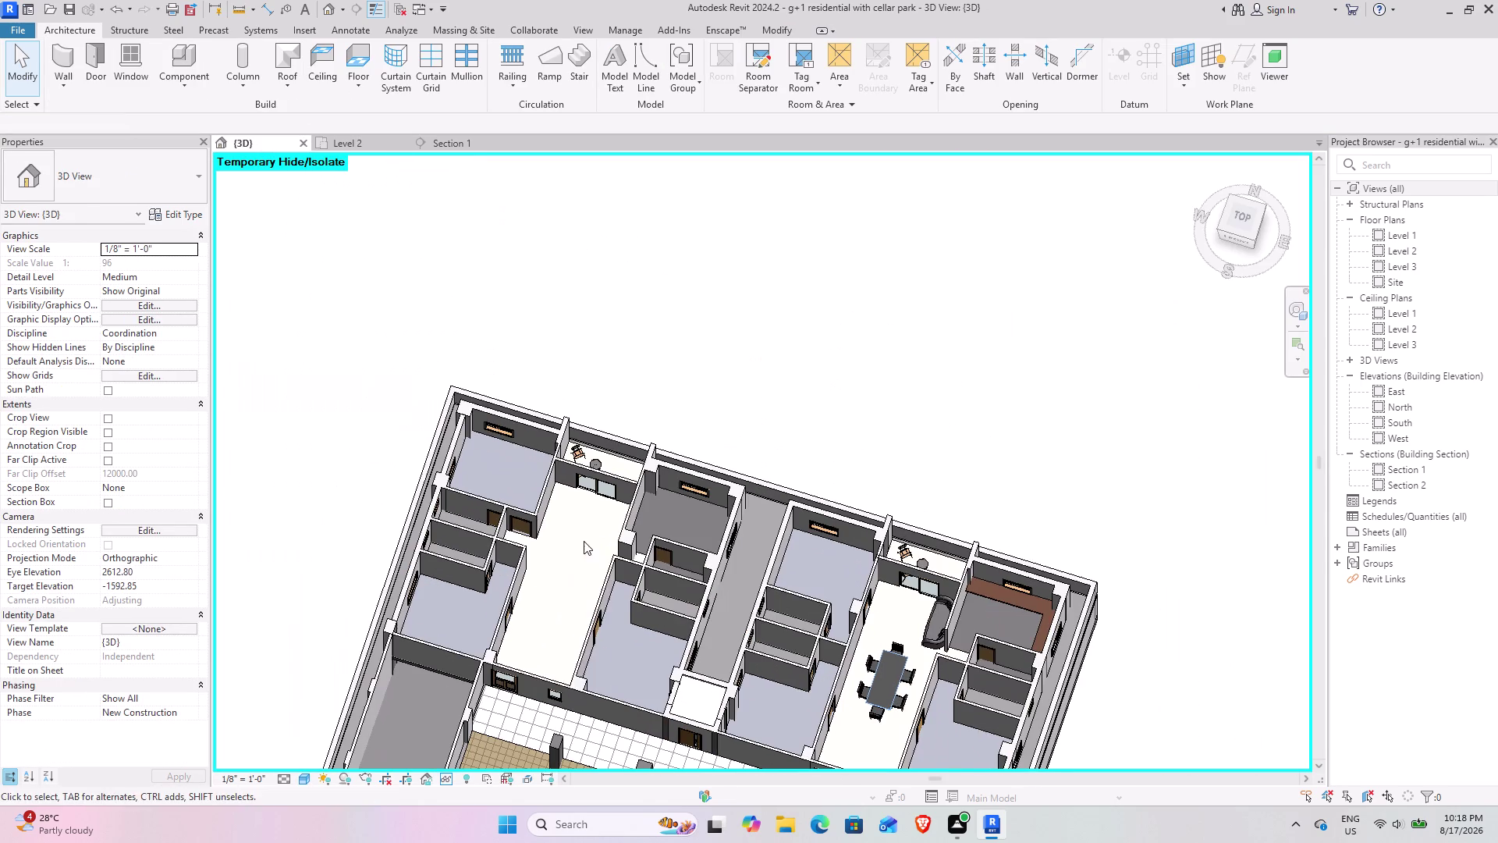
middle_drag(953, 623, 683, 457)
middle_drag(685, 546, 802, 626)
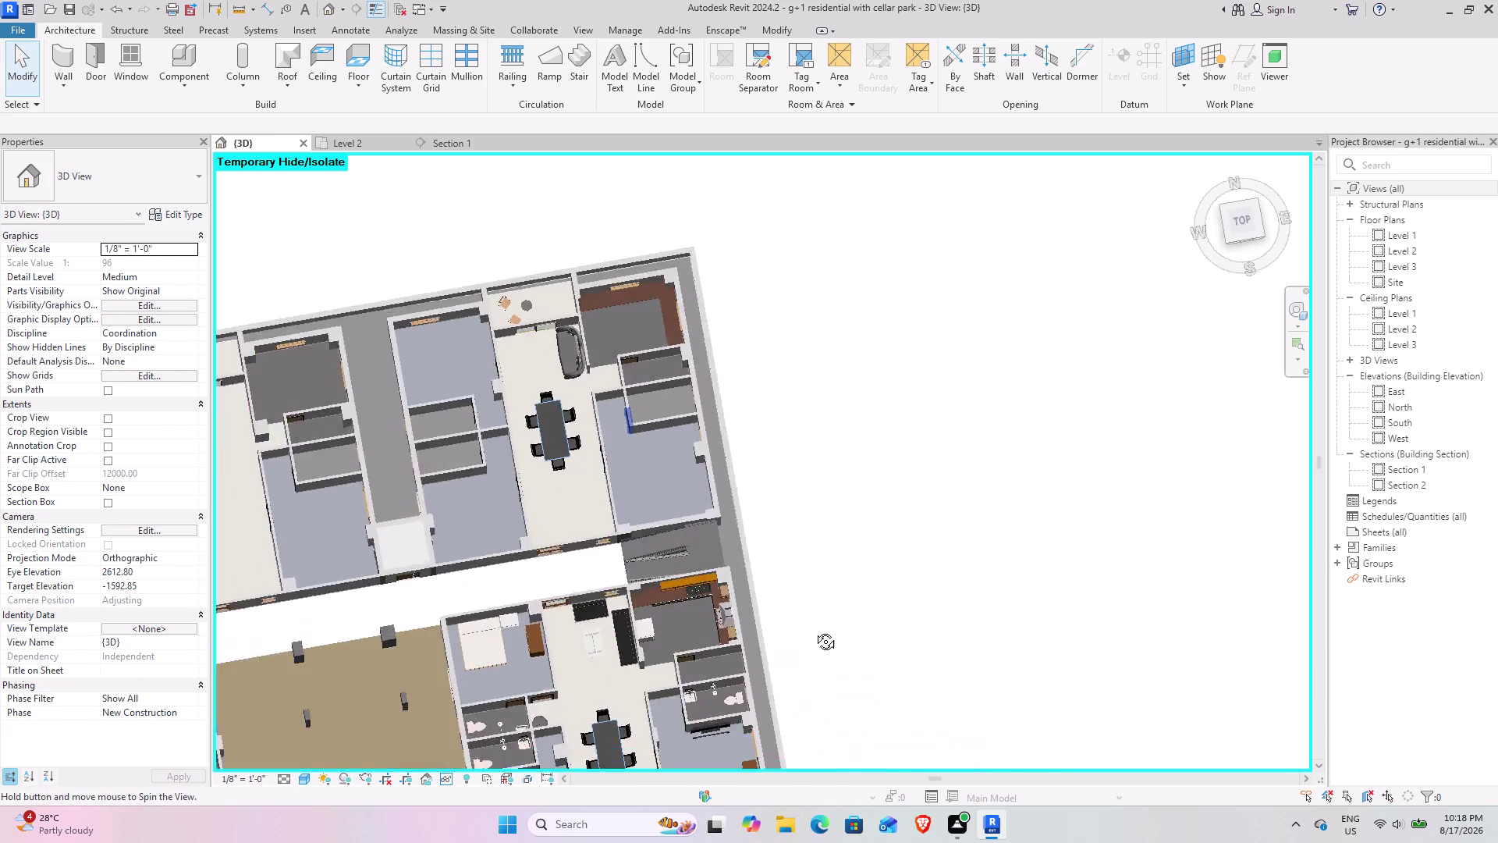
middle_drag(803, 626, 855, 636)
middle_drag(613, 525, 849, 733)
scroll(up, 3)
middle_drag(716, 593, 722, 534)
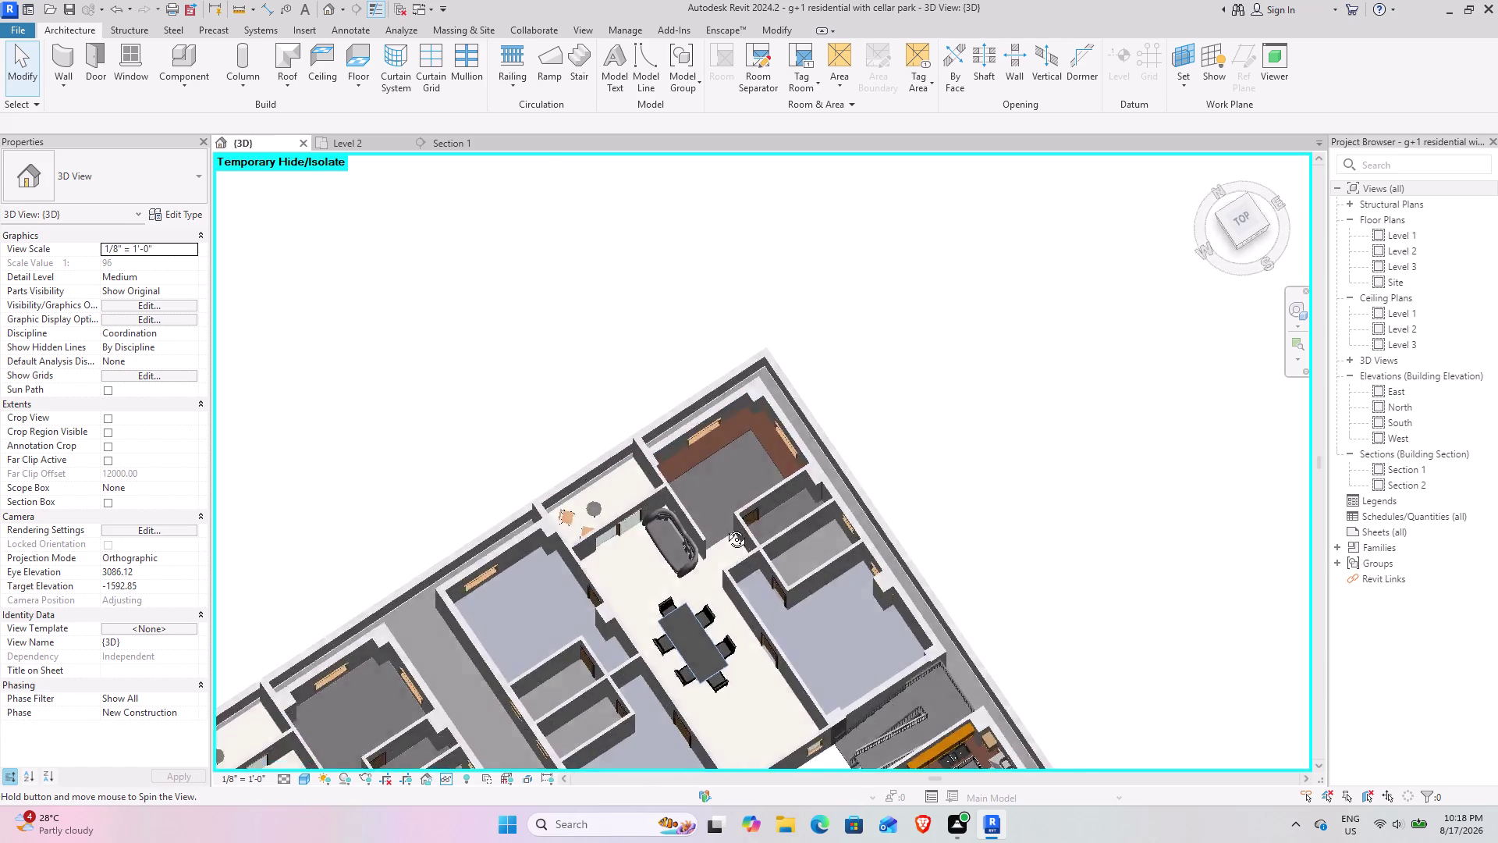
middle_drag(722, 534, 783, 414)
middle_drag(651, 504, 711, 510)
middle_drag(592, 559, 668, 596)
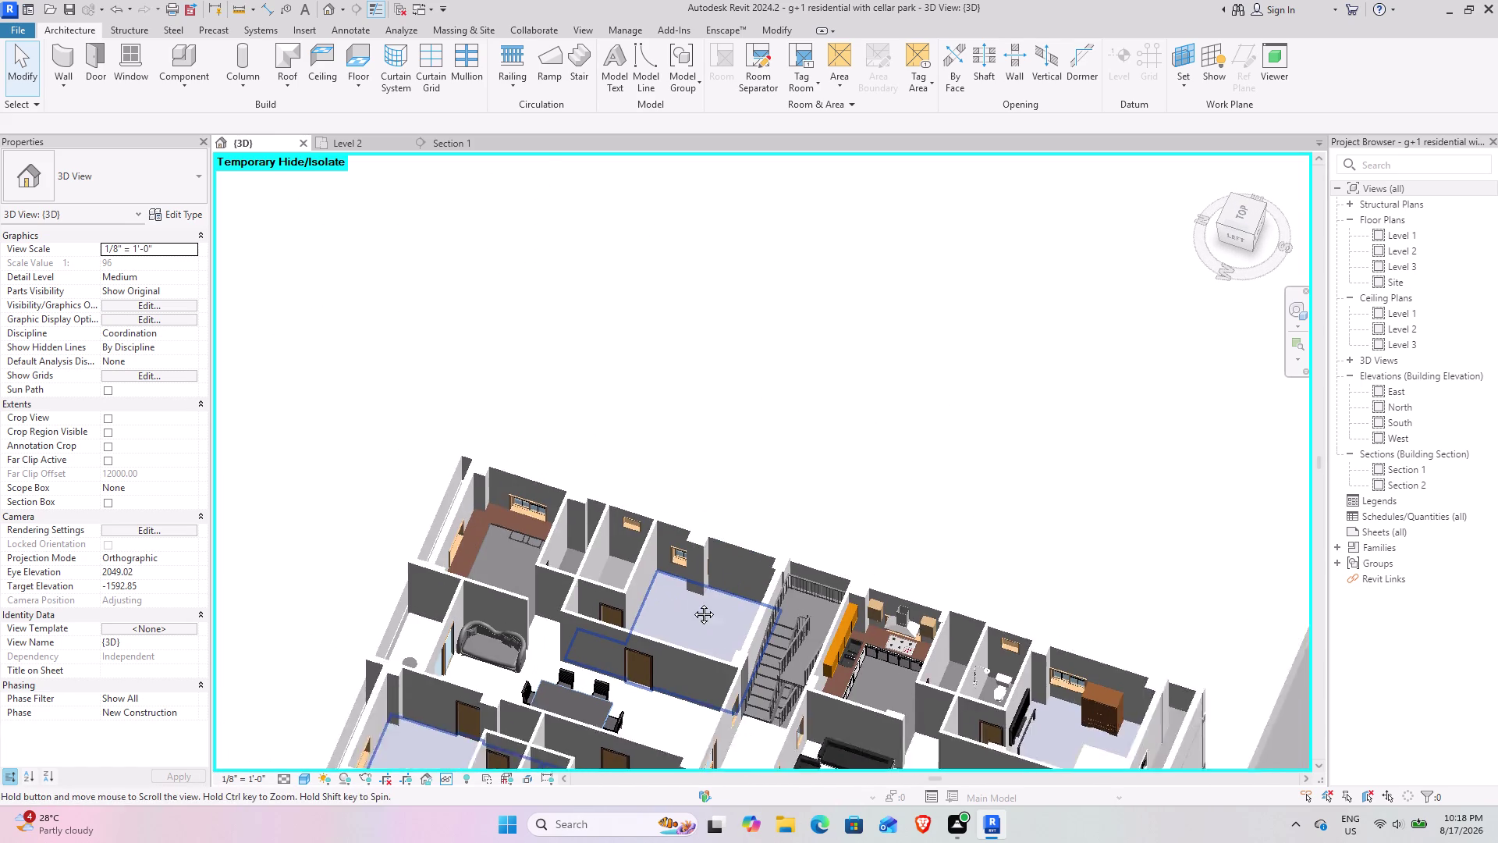
middle_drag(669, 596, 768, 620)
scroll(up, 3)
middle_drag(575, 585, 528, 497)
middle_drag(790, 610, 469, 456)
middle_drag(517, 568, 592, 627)
middle_drag(463, 584, 878, 643)
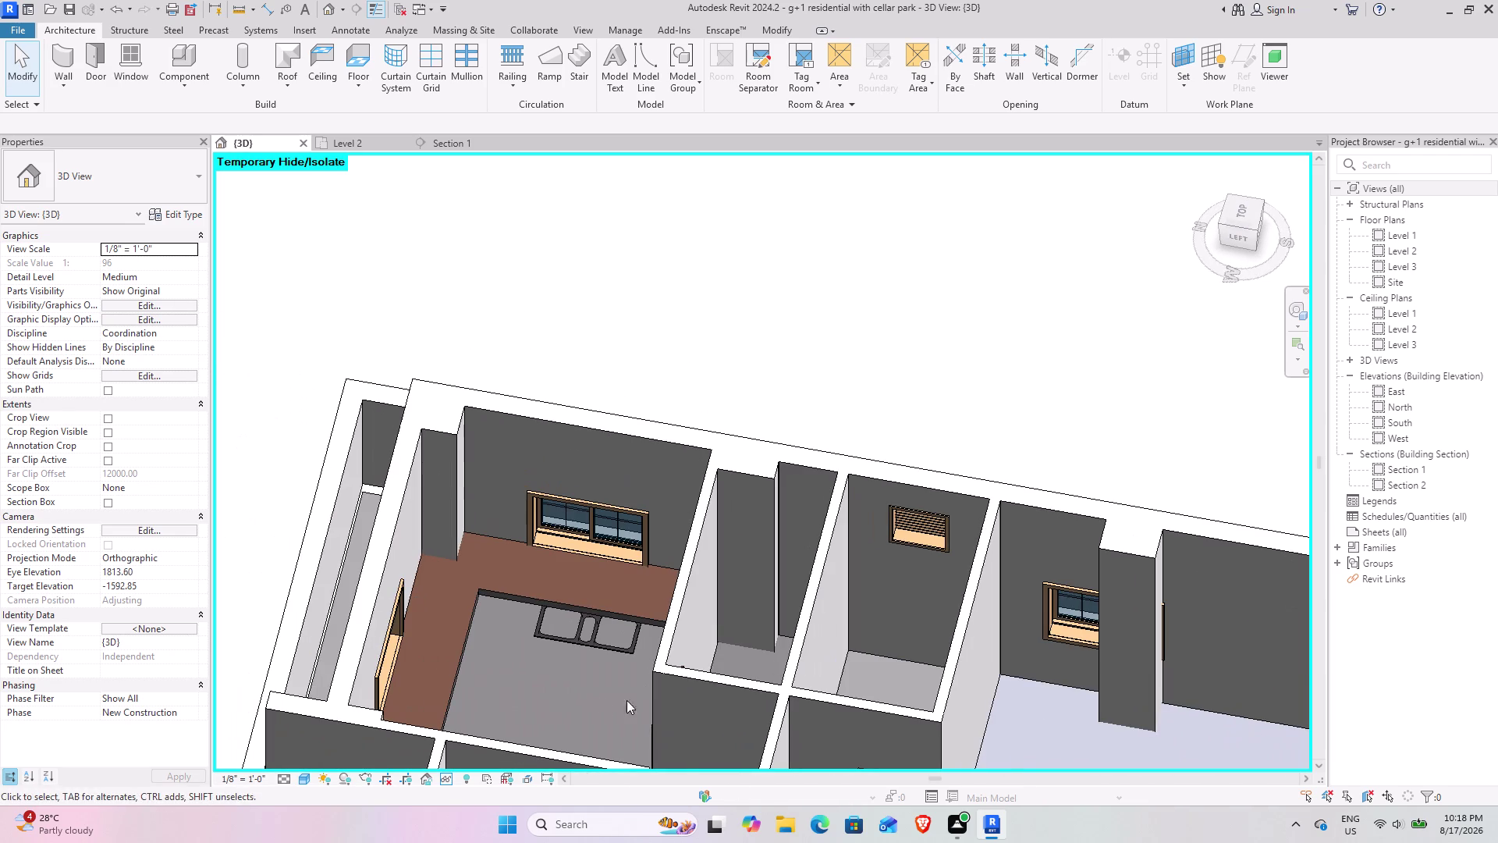
click(600, 645)
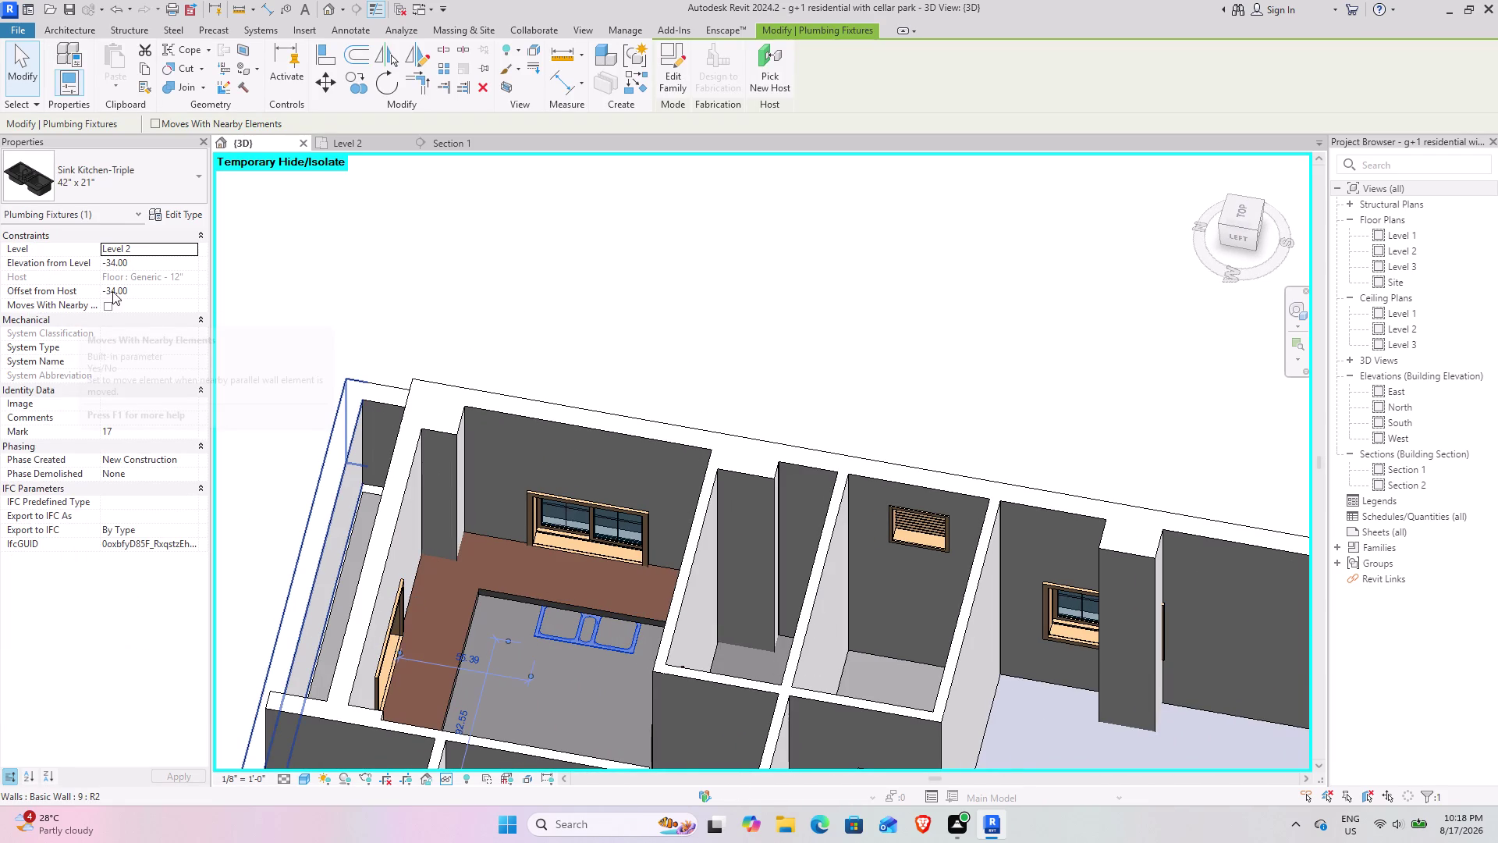
click(148, 262)
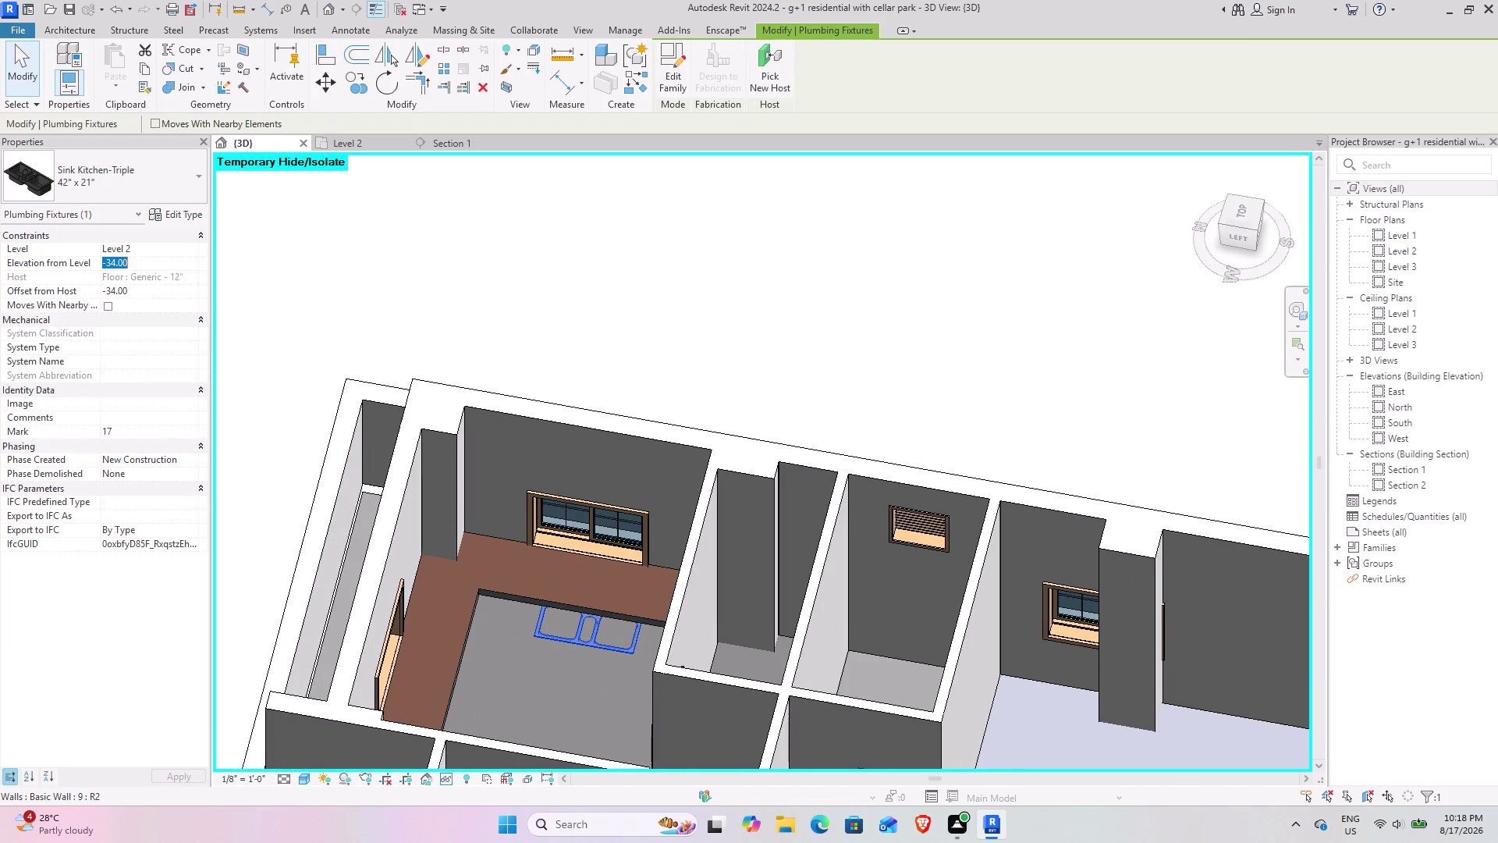
key(0)
key(Return)
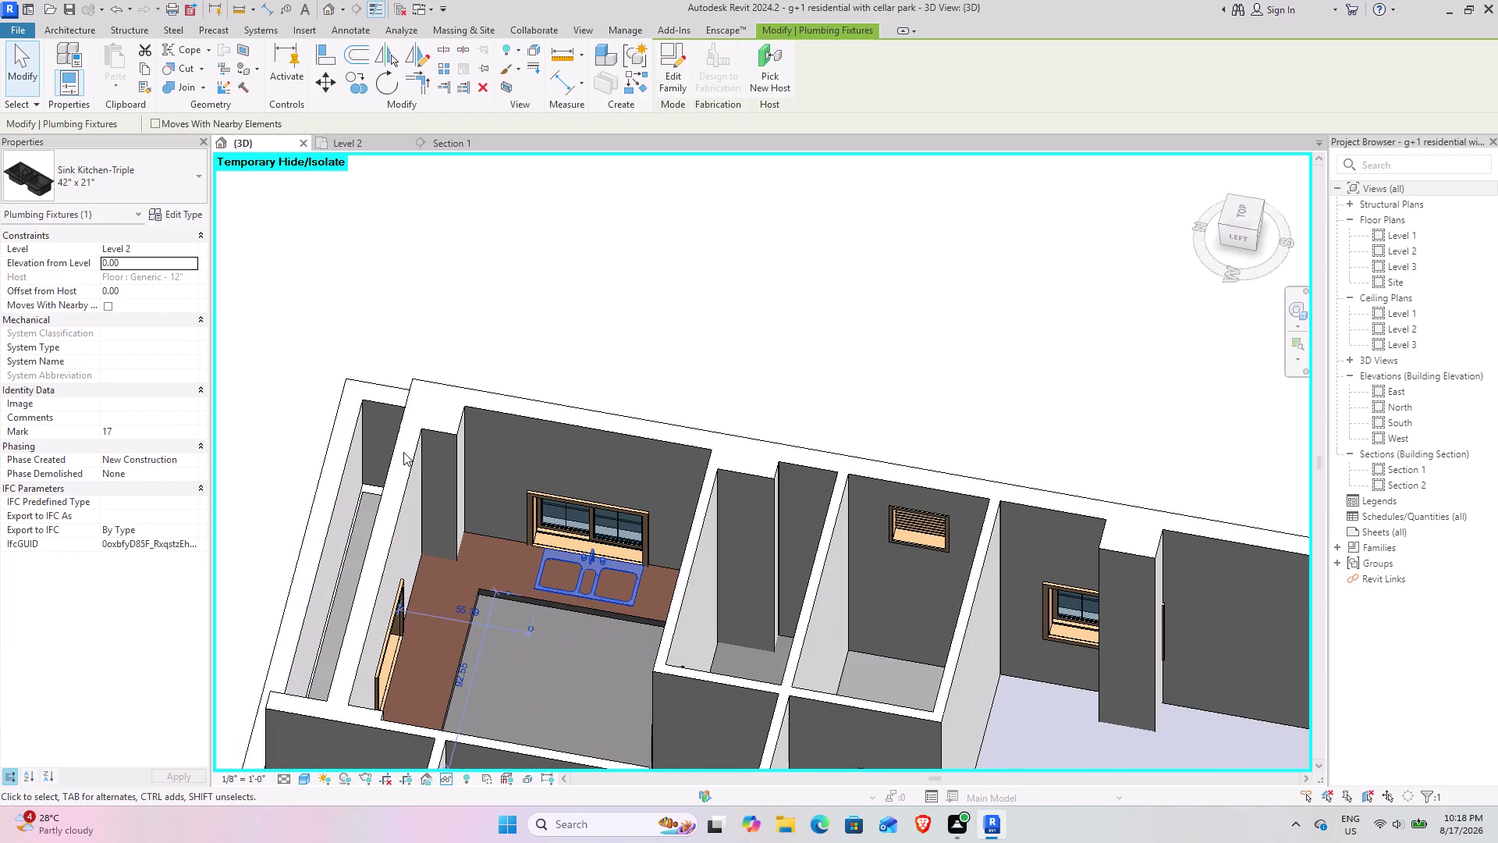
Select the kitchen floor around the sink and enter Edit Boundary.
click(567, 642)
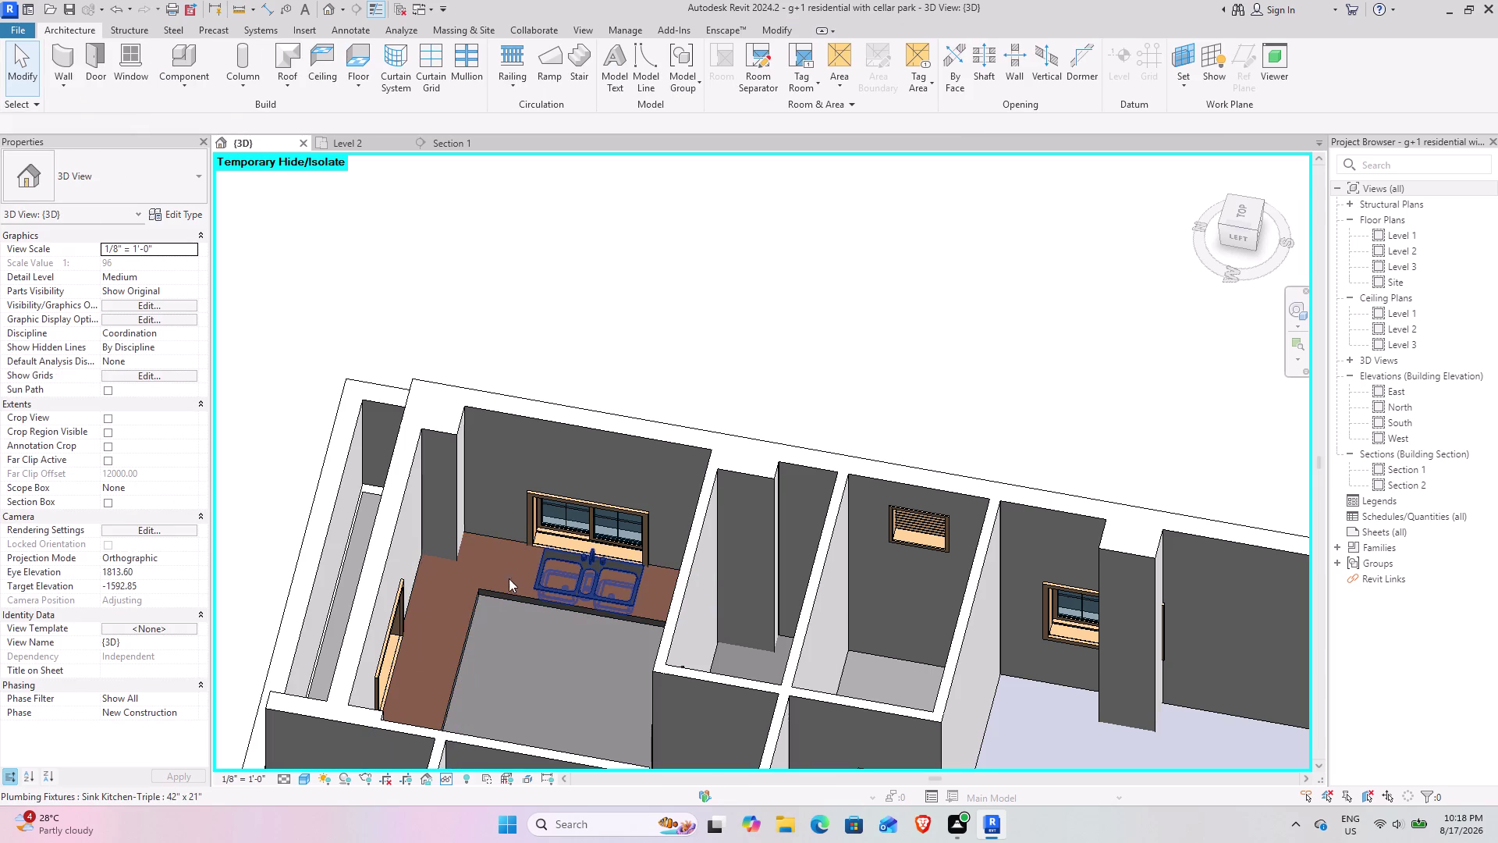
click(506, 596)
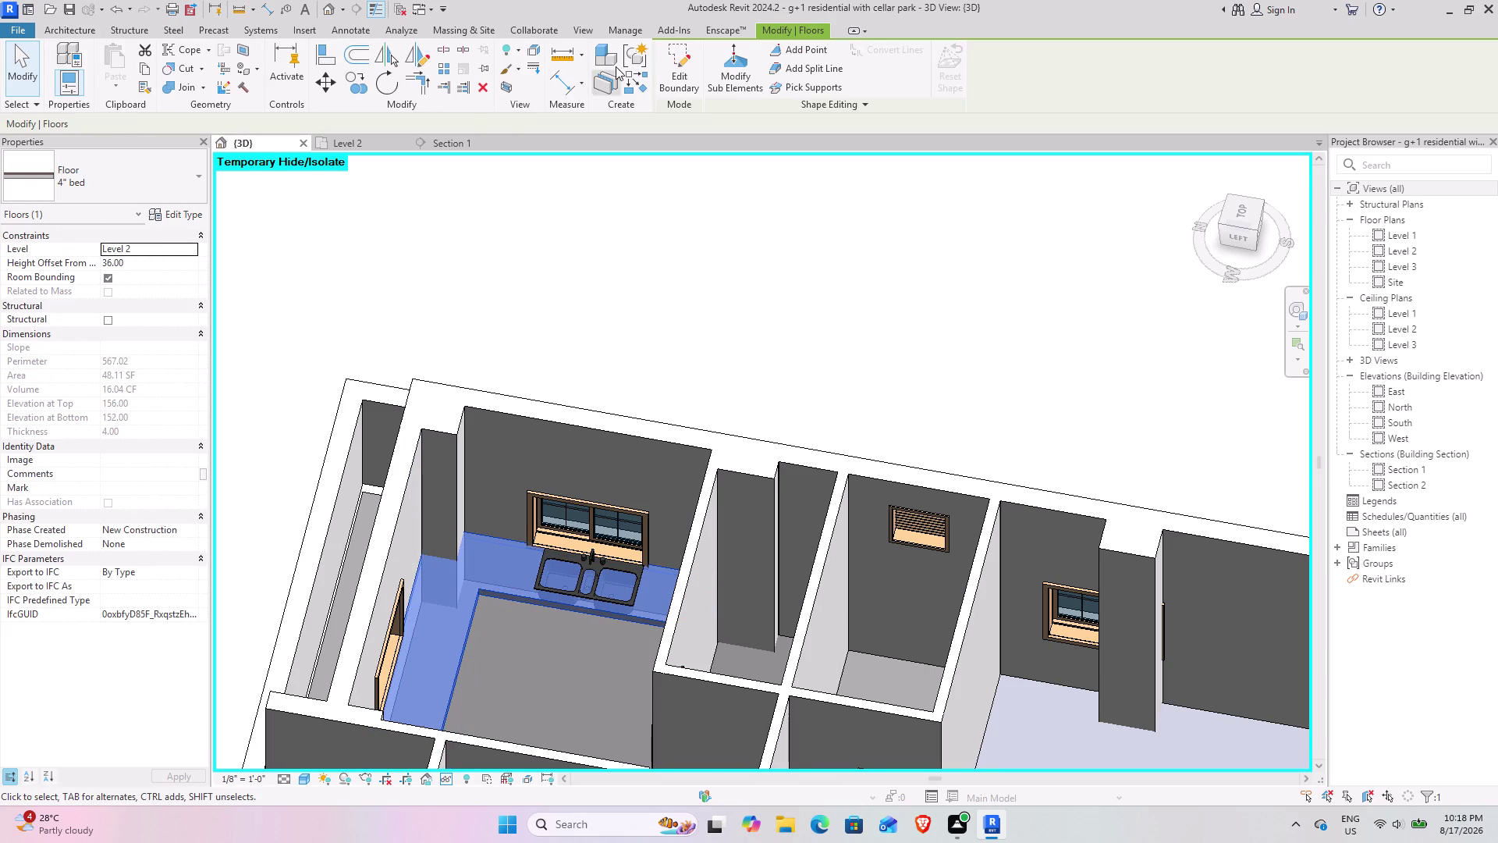
click(689, 68)
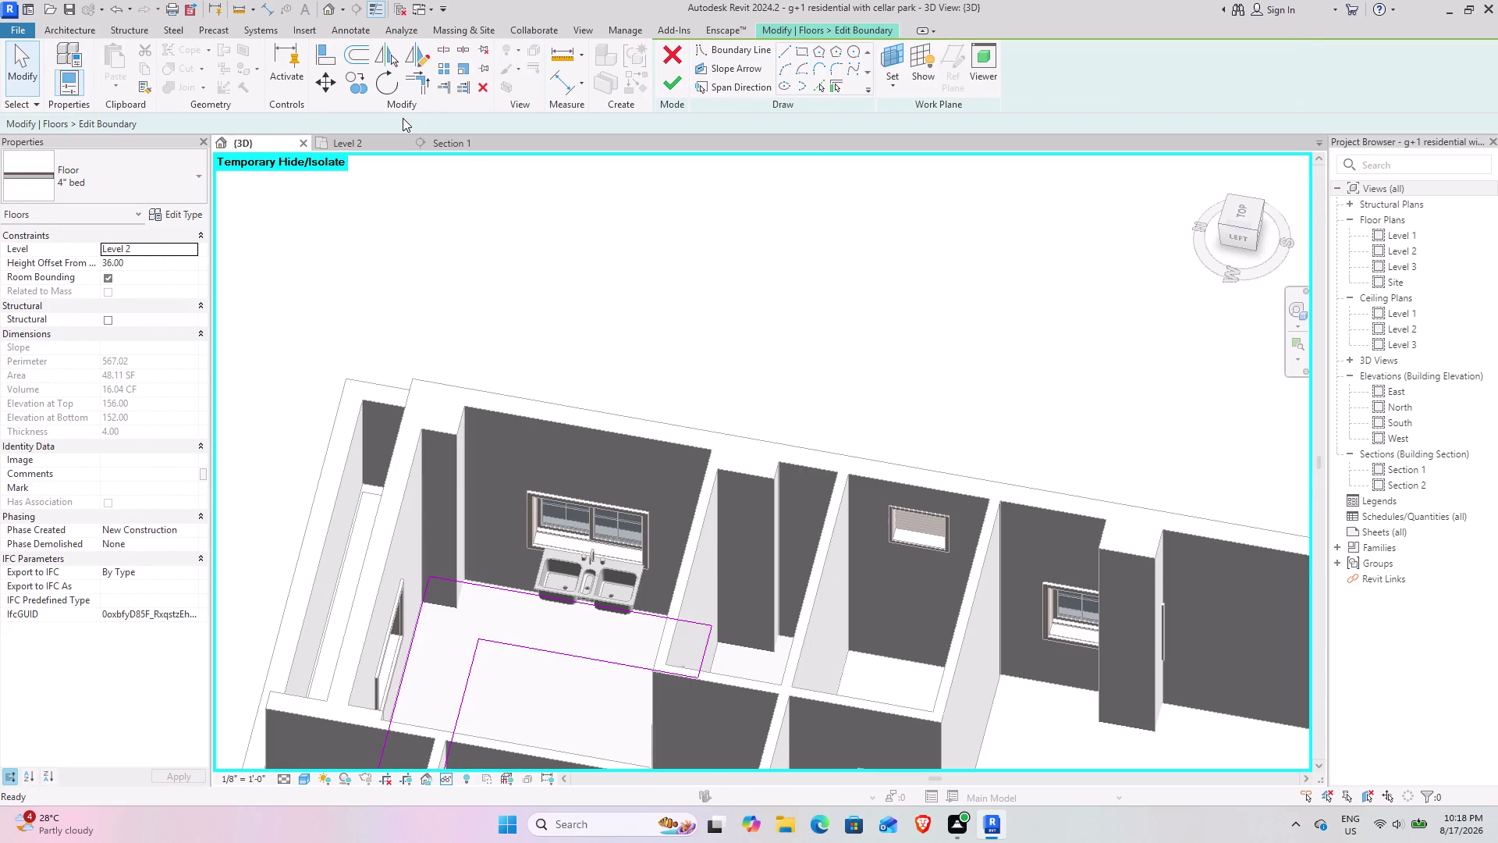
On the Level 2 plan, draw floor boundary lines snapping to the triple sink's corners.
click(325, 140)
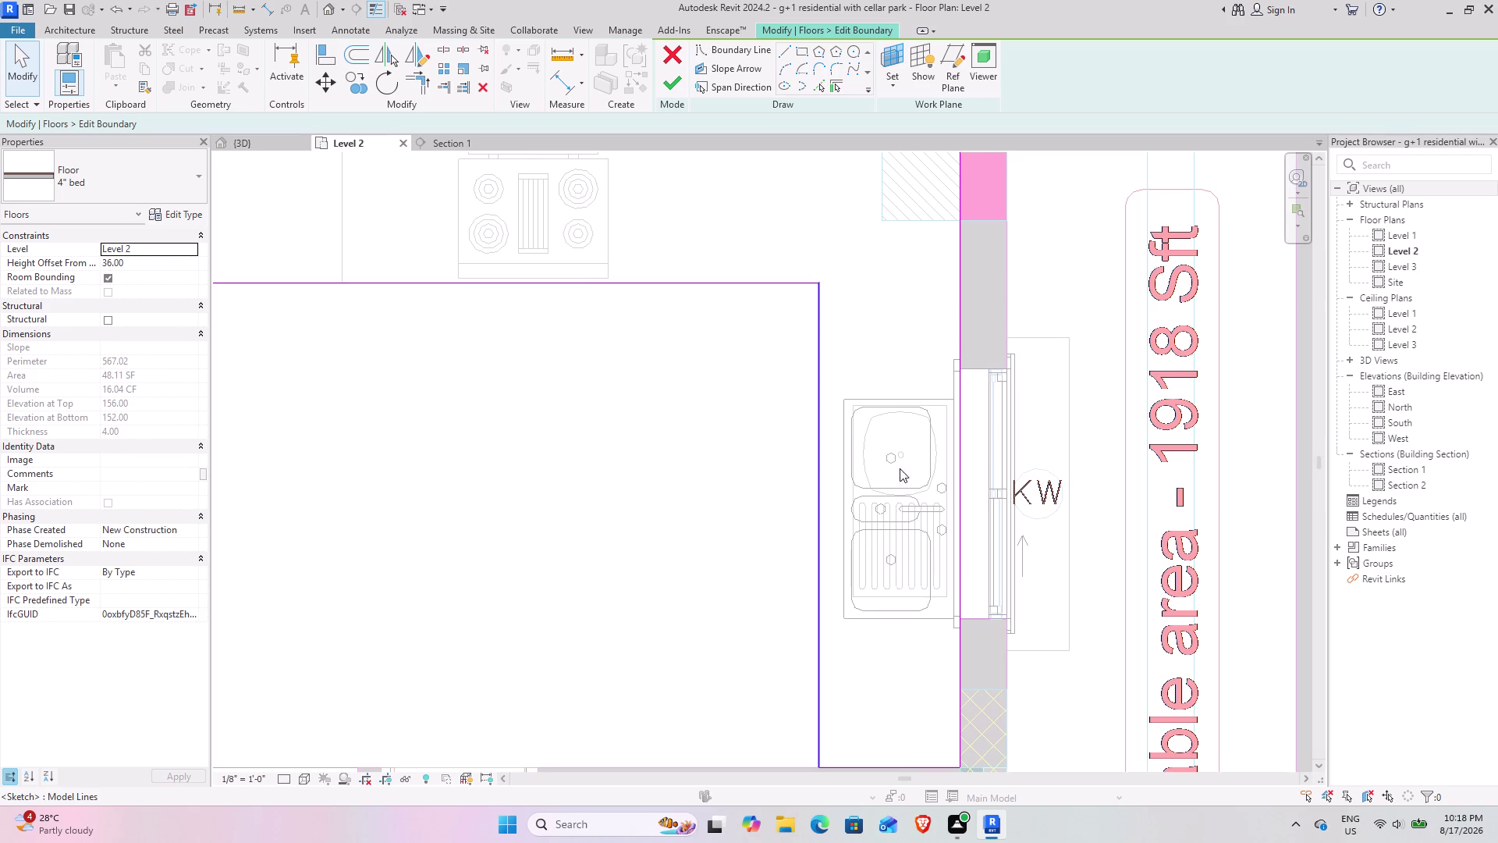
middle_drag(890, 464, 700, 390)
scroll(up, 3)
scroll(up, 3)
middle_drag(772, 369, 760, 365)
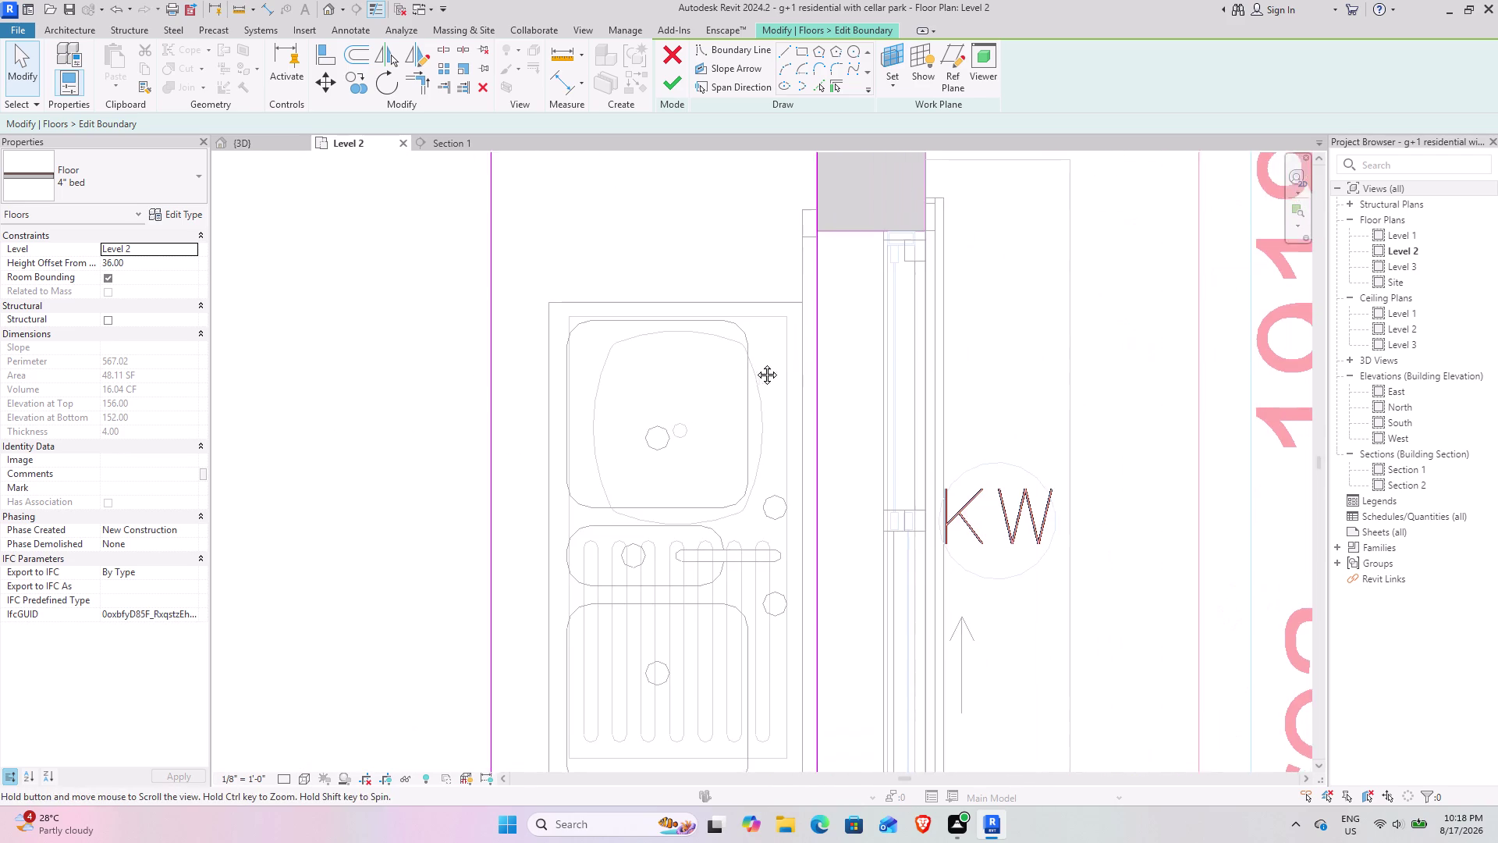
middle_drag(760, 366, 677, 314)
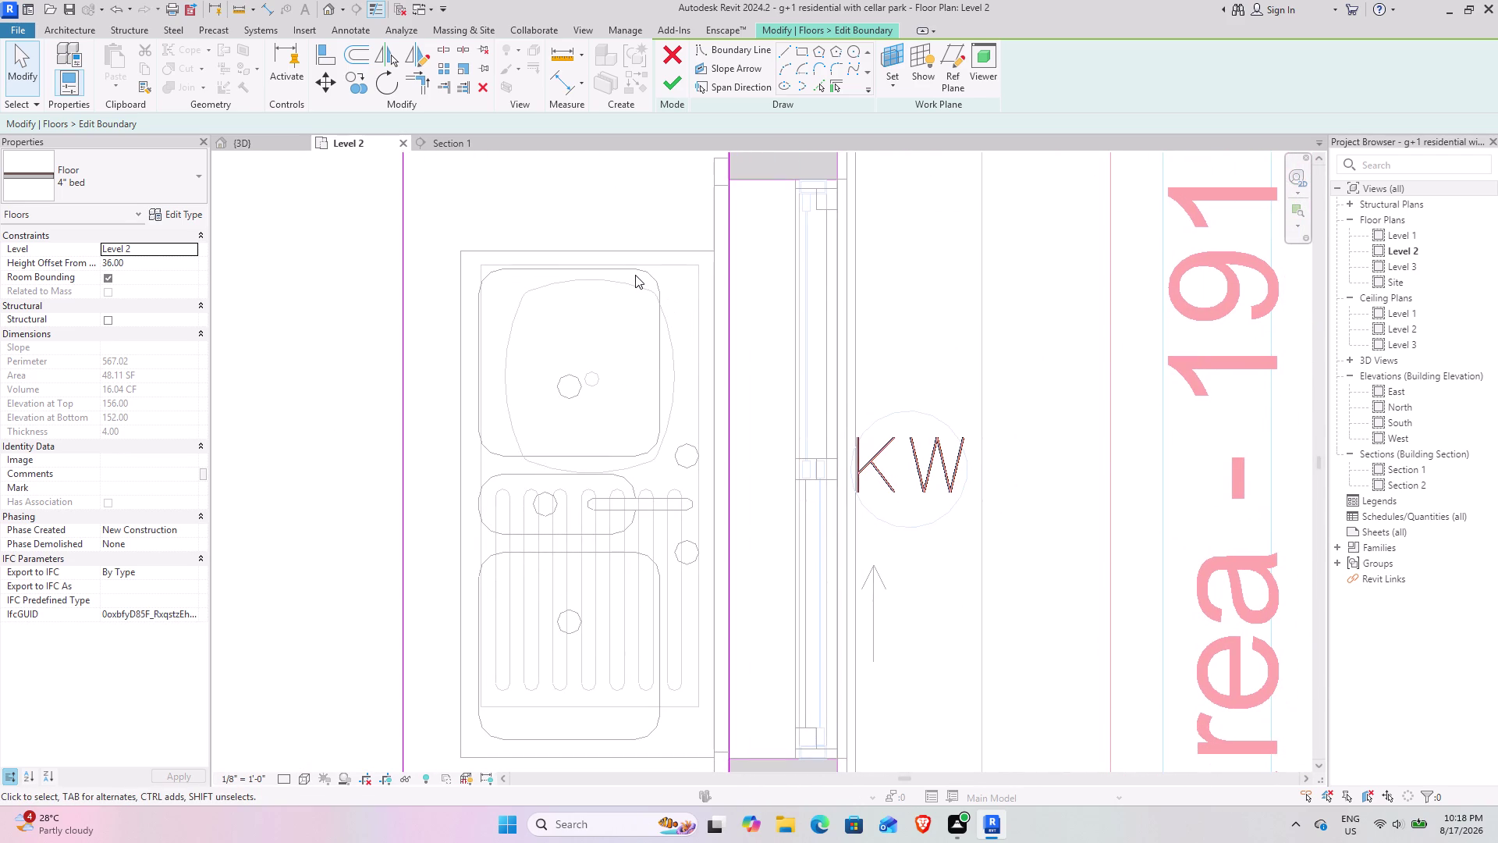
click(807, 51)
click(460, 246)
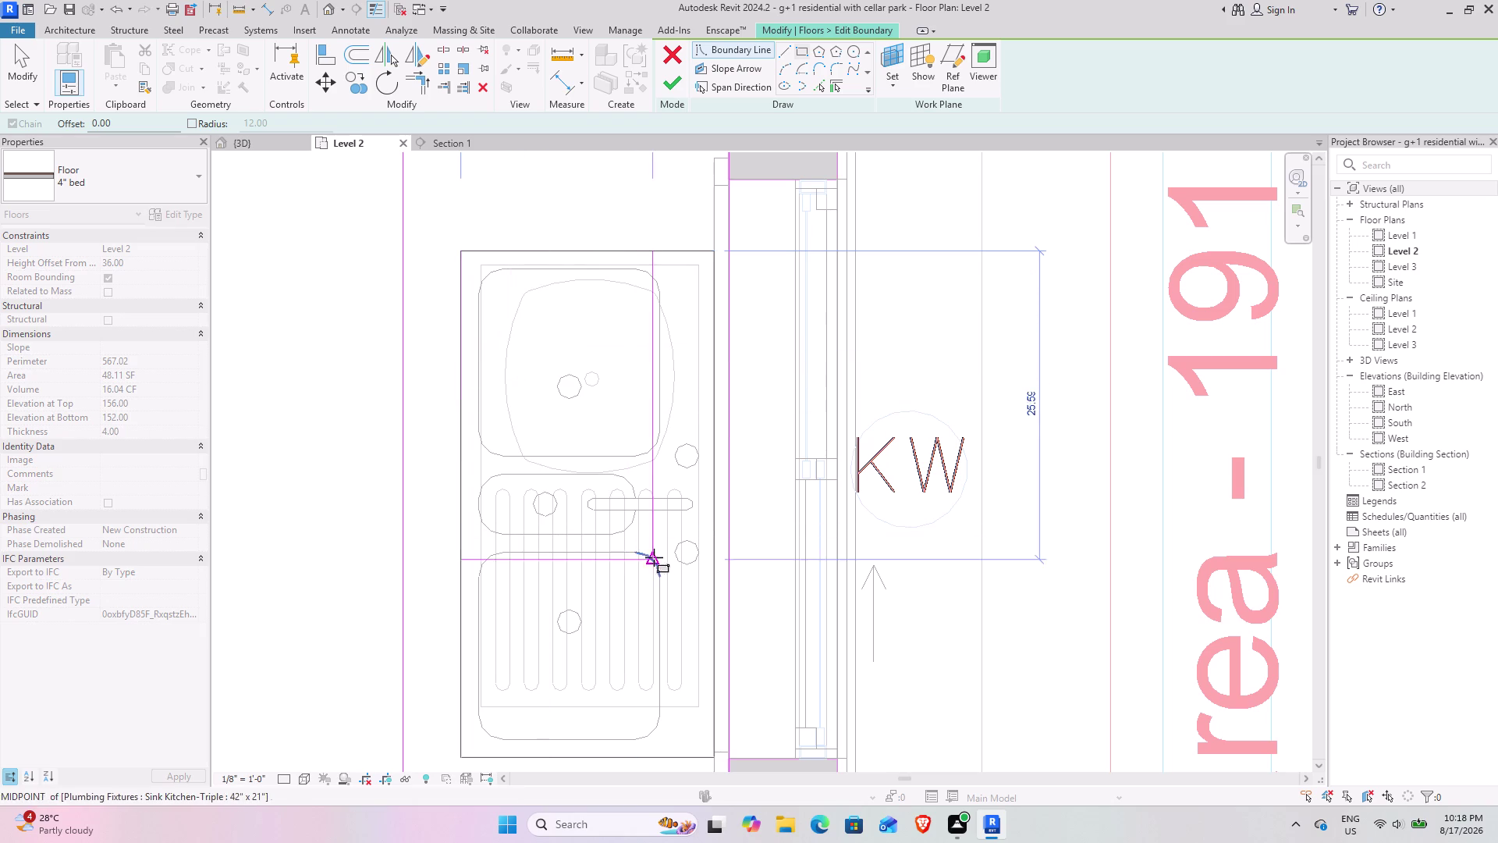
middle_drag(677, 582, 609, 402)
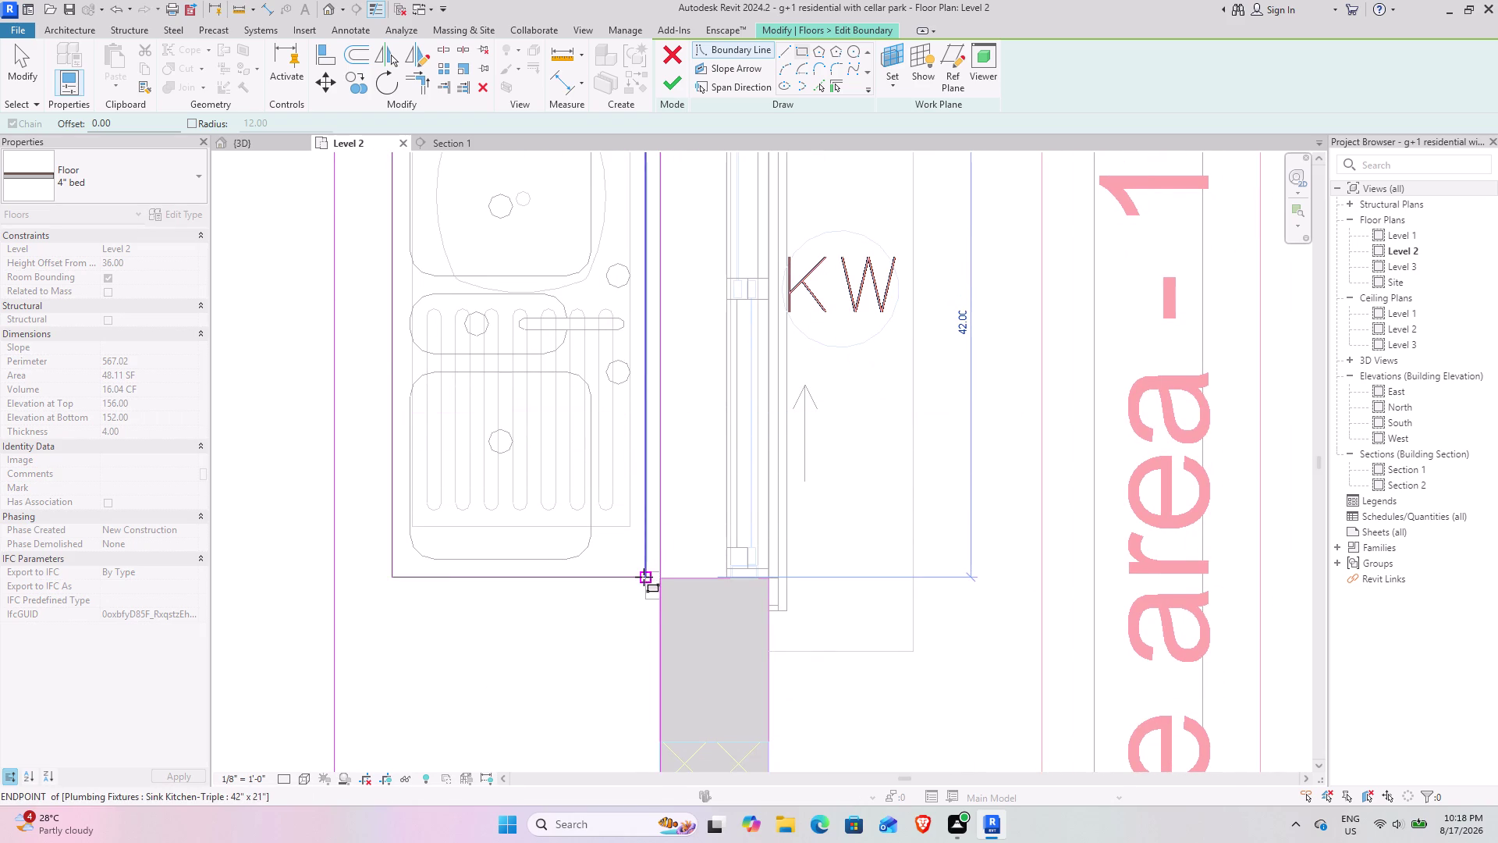
click(644, 577)
Close the boundary around the sink counter and finish the floor edit.
click(668, 83)
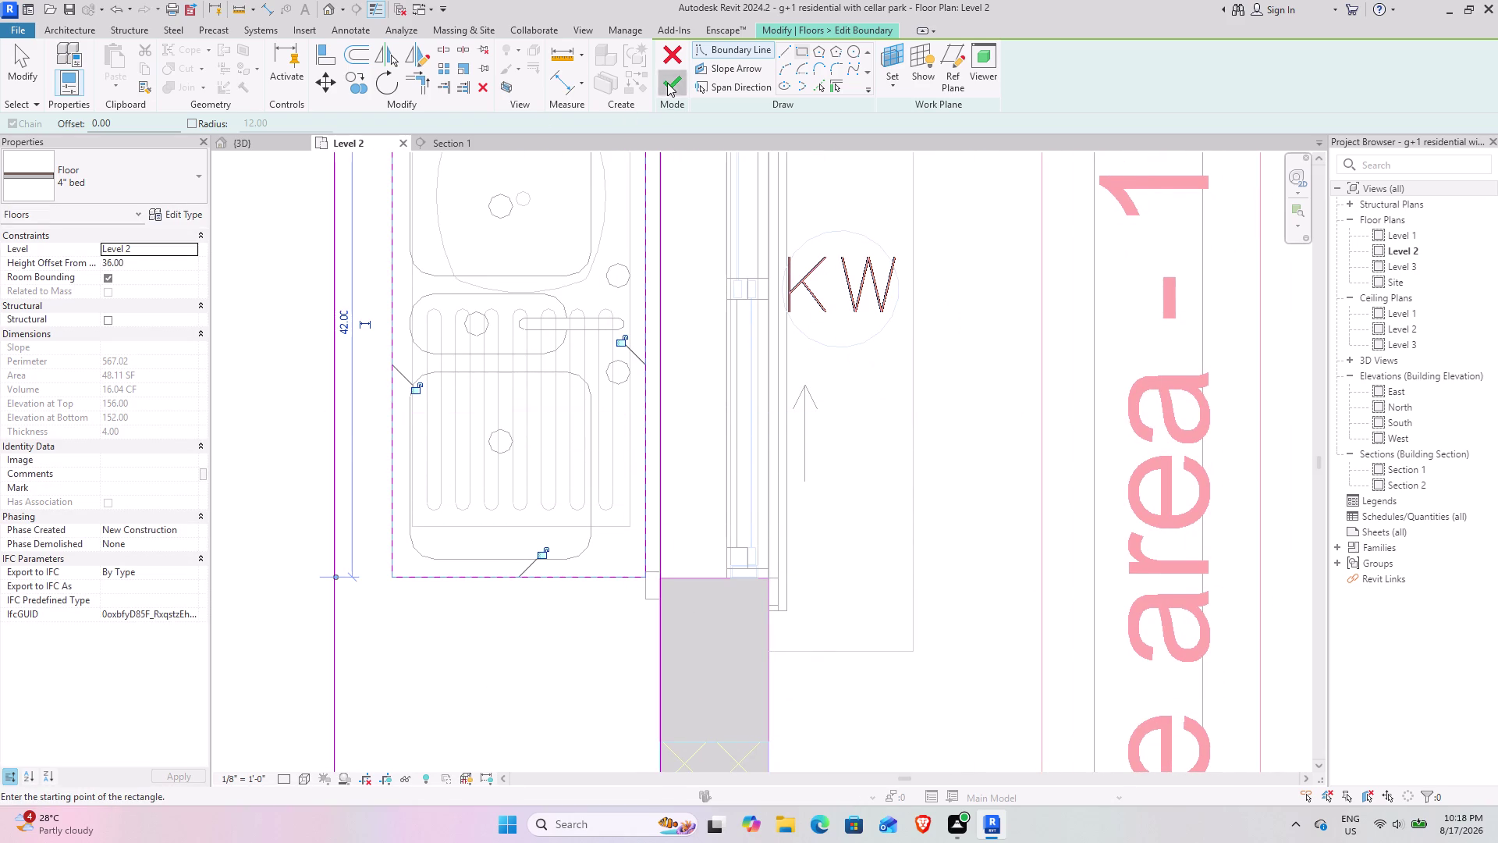
click(242, 142)
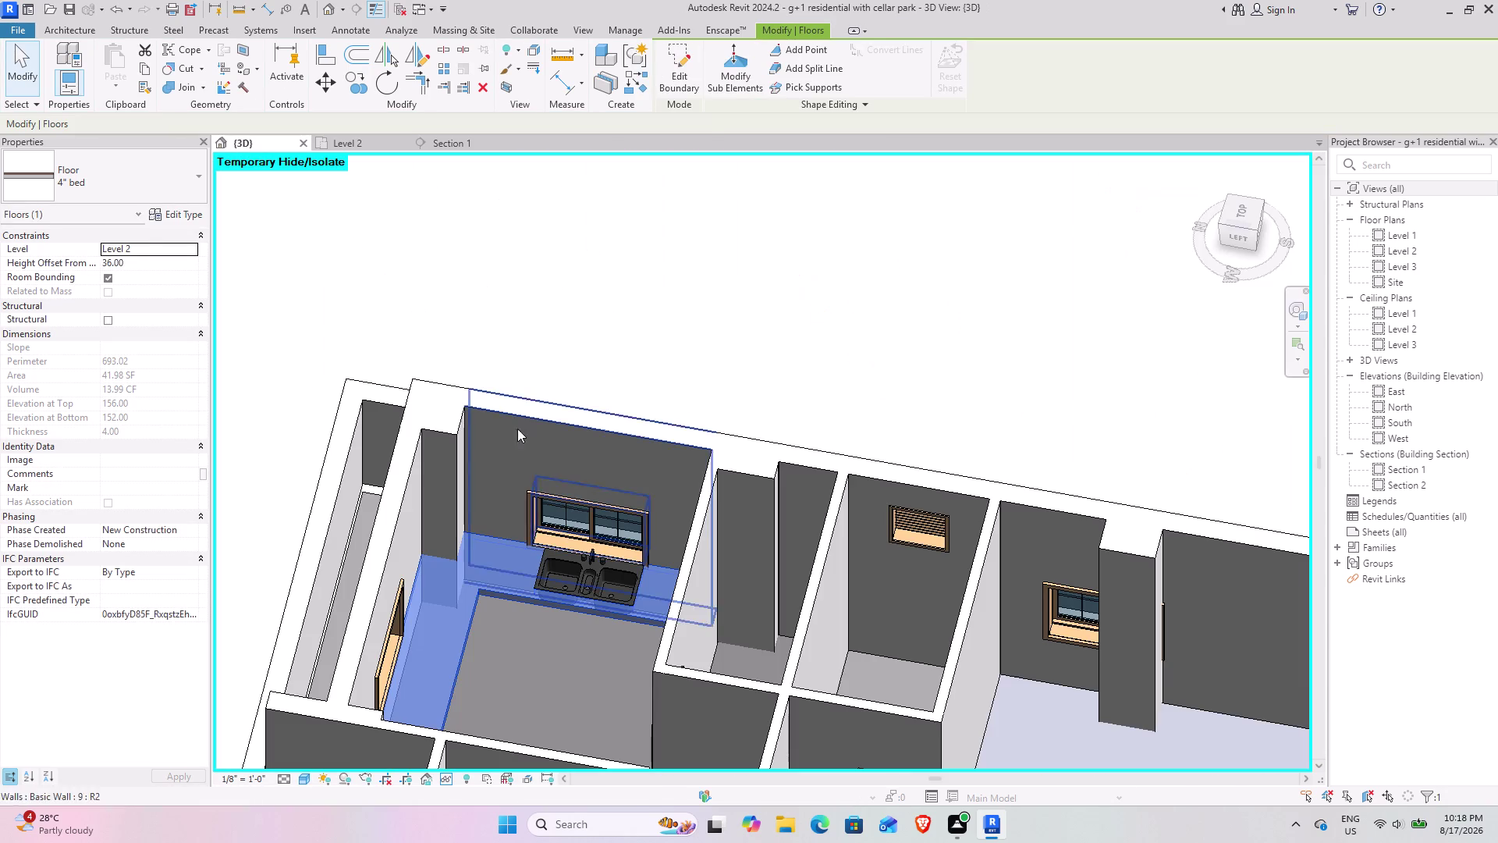
click(552, 645)
Inspect the revised kitchen floor in 3D, then return to the Level 2 plan.
scroll(up, 3)
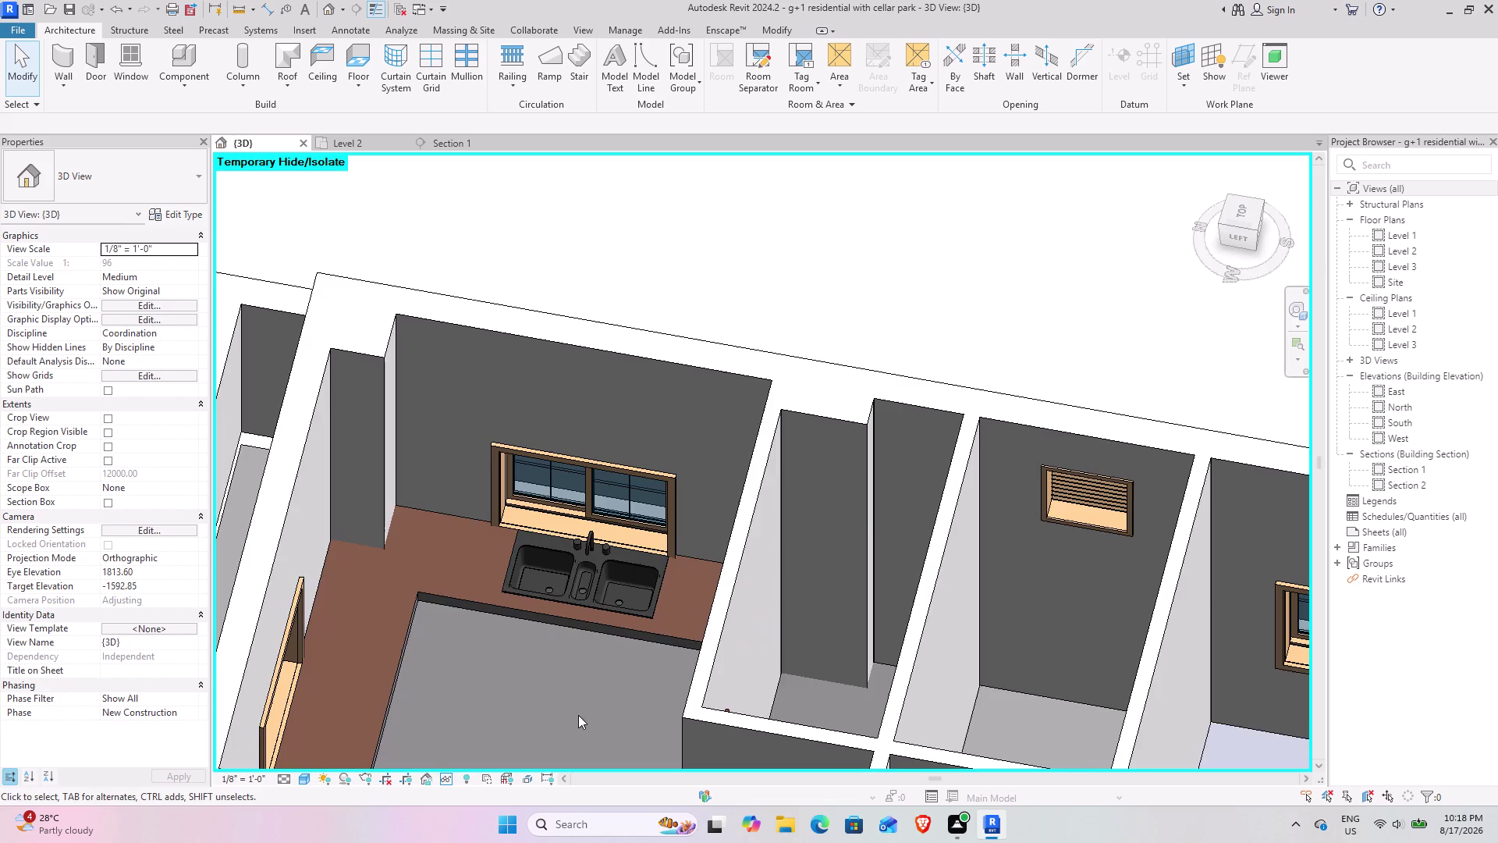
middle_drag(575, 709, 548, 441)
scroll(down, 3)
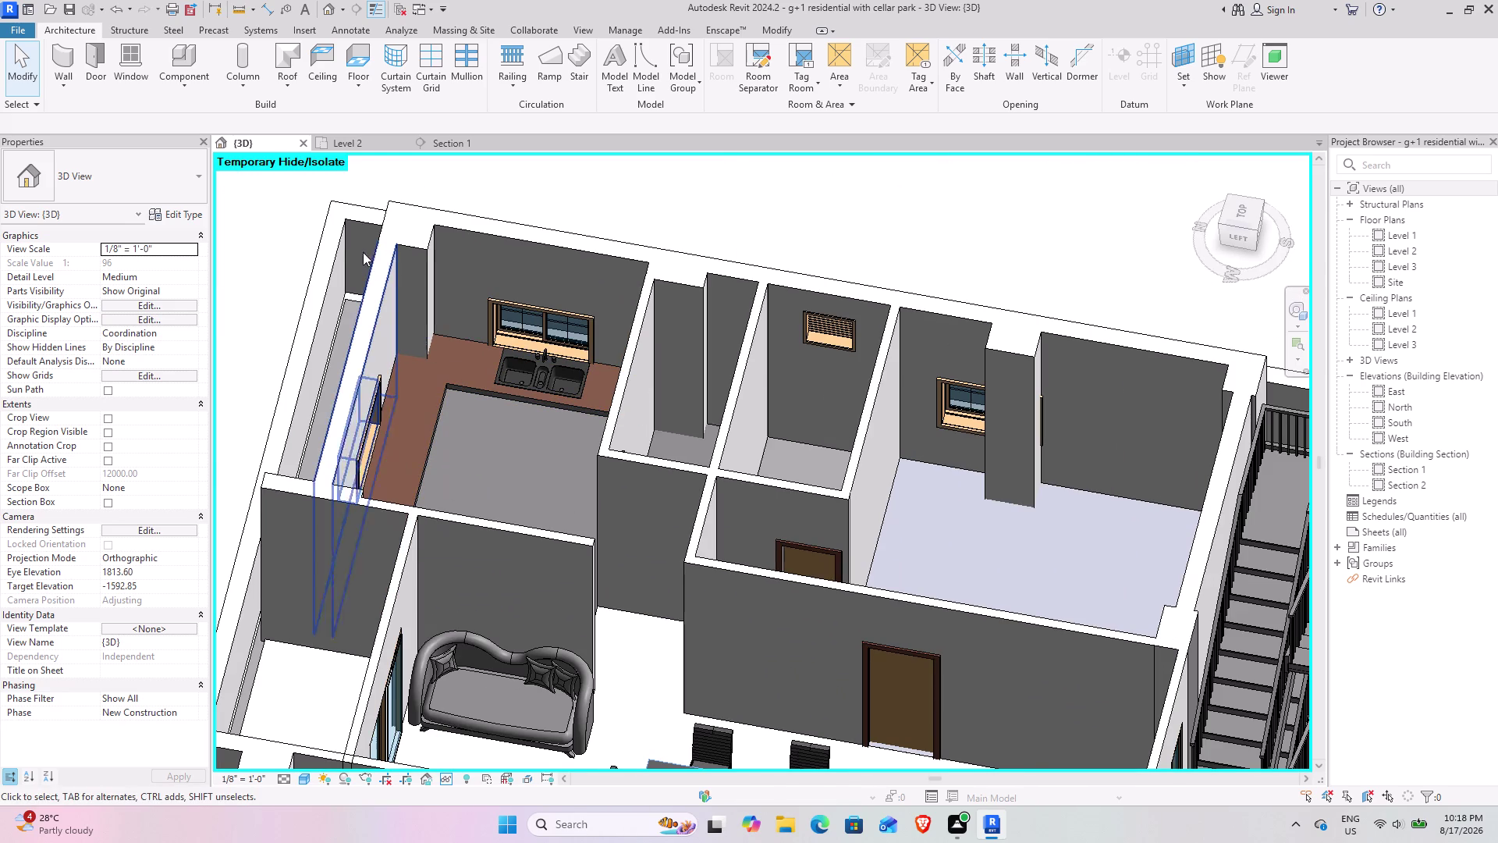
click(387, 139)
scroll(down, 3)
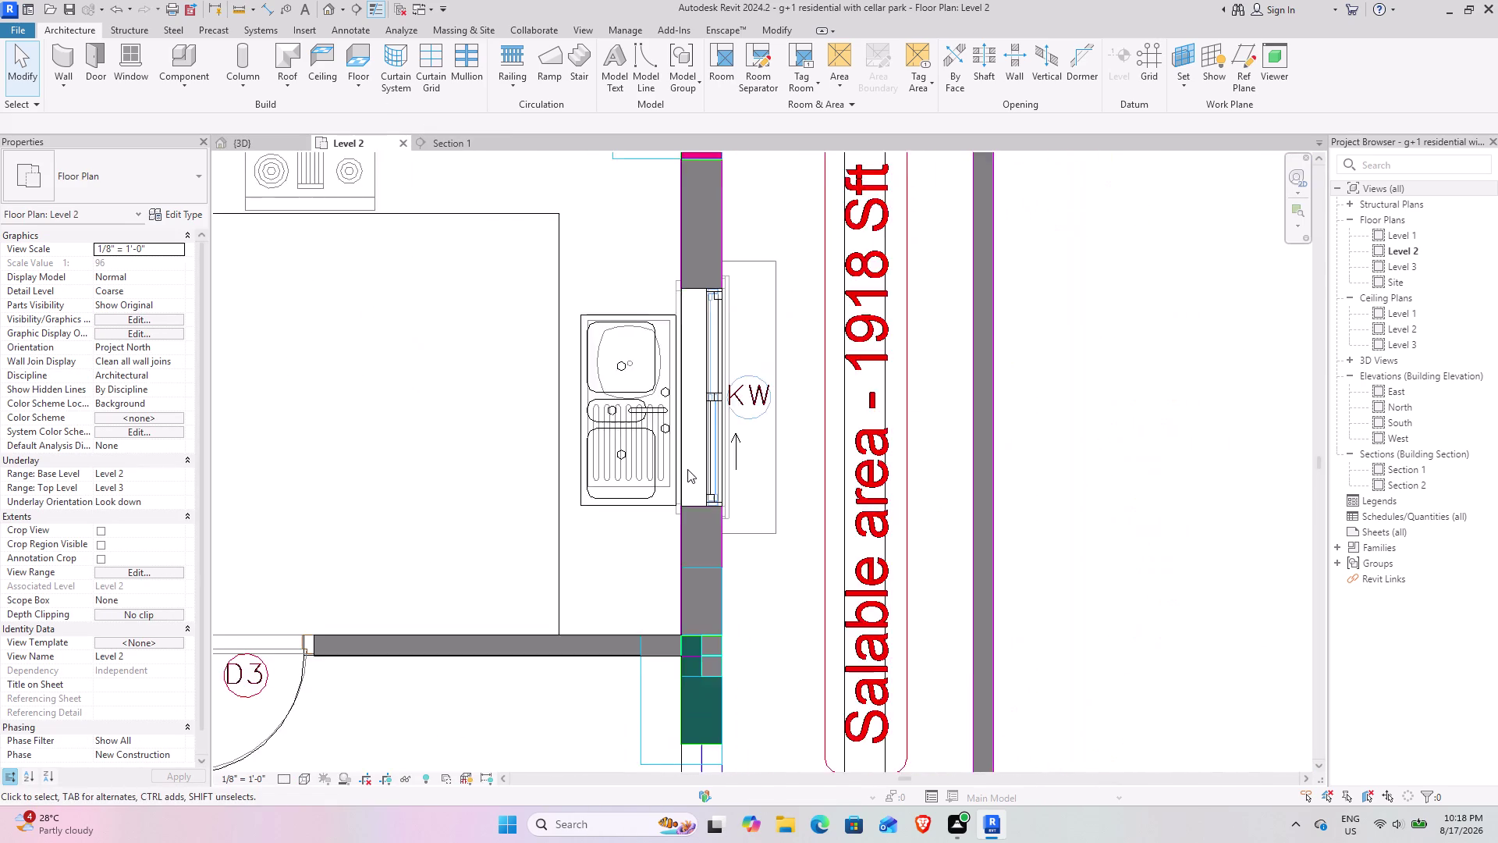
scroll(down, 3)
middle_drag(601, 612, 568, 333)
middle_drag(538, 546, 553, 310)
scroll(down, 3)
middle_drag(563, 596, 563, 494)
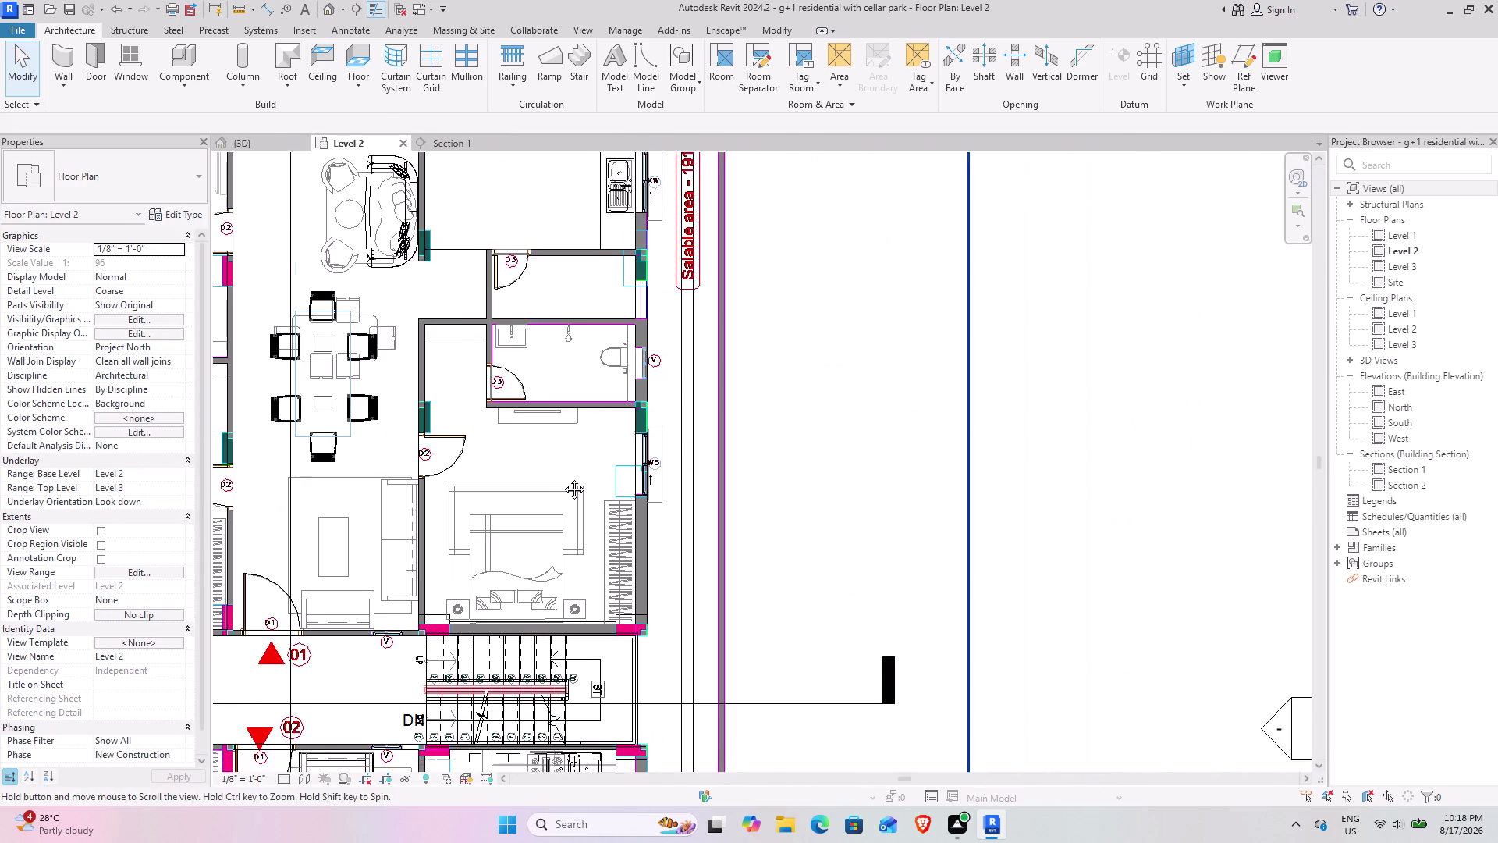
middle_drag(562, 494, 557, 338)
middle_drag(544, 509, 555, 420)
scroll(up, 3)
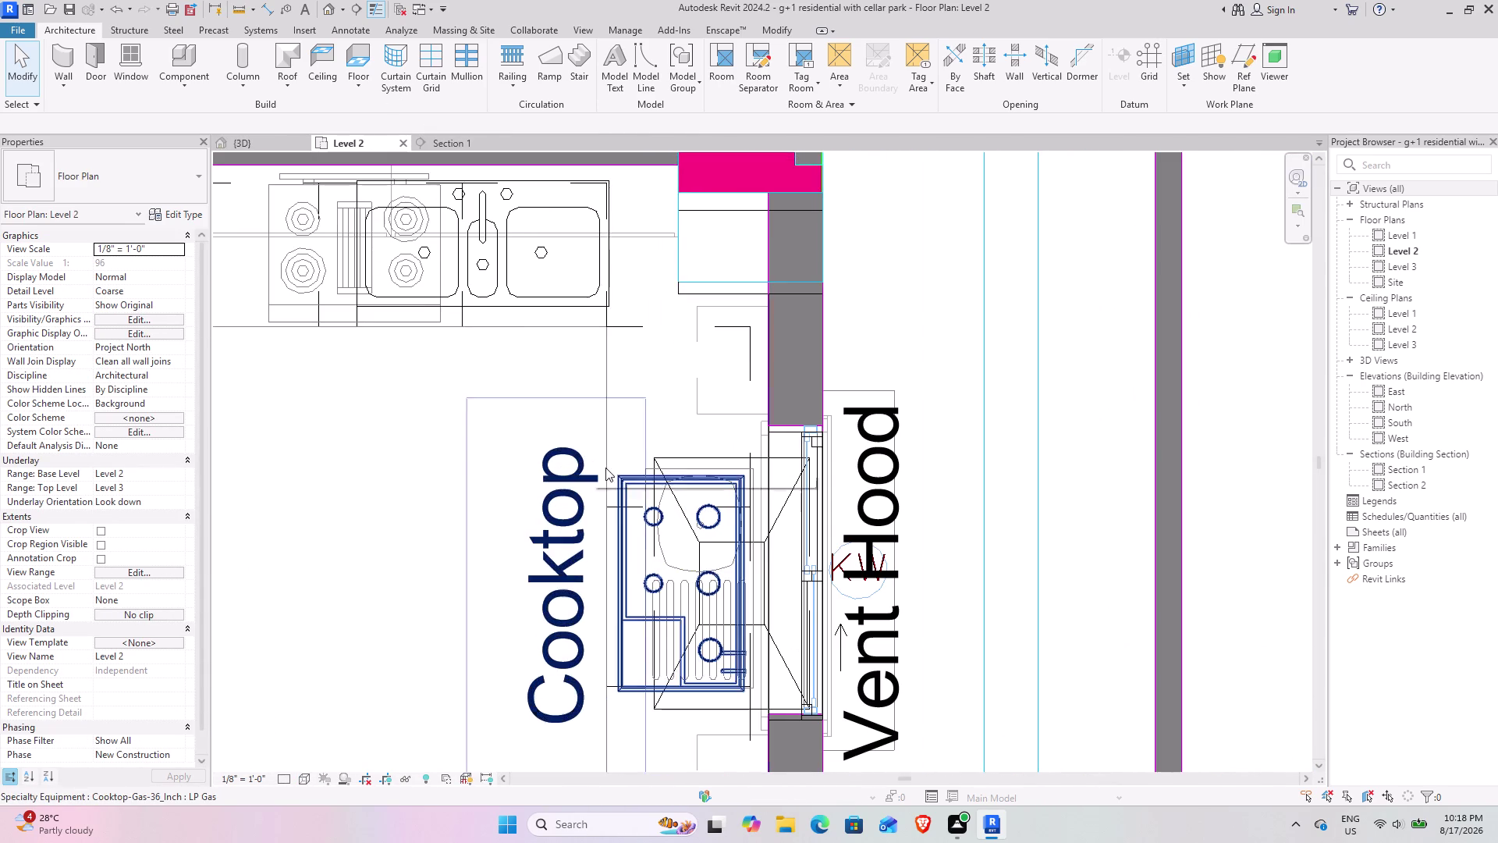
click(621, 481)
middle_drag(433, 395, 439, 519)
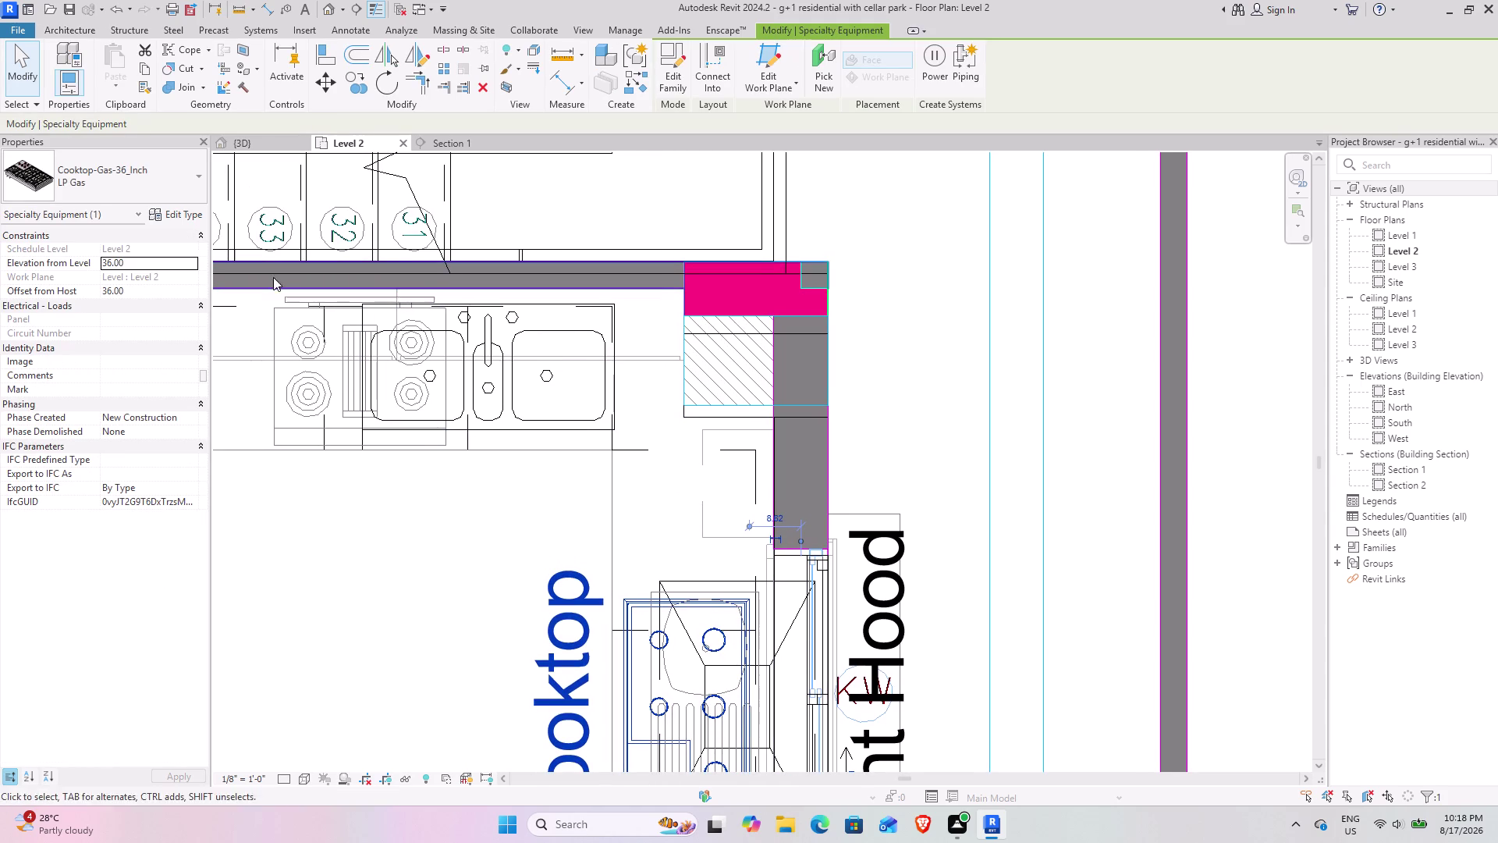
scroll(down, 3)
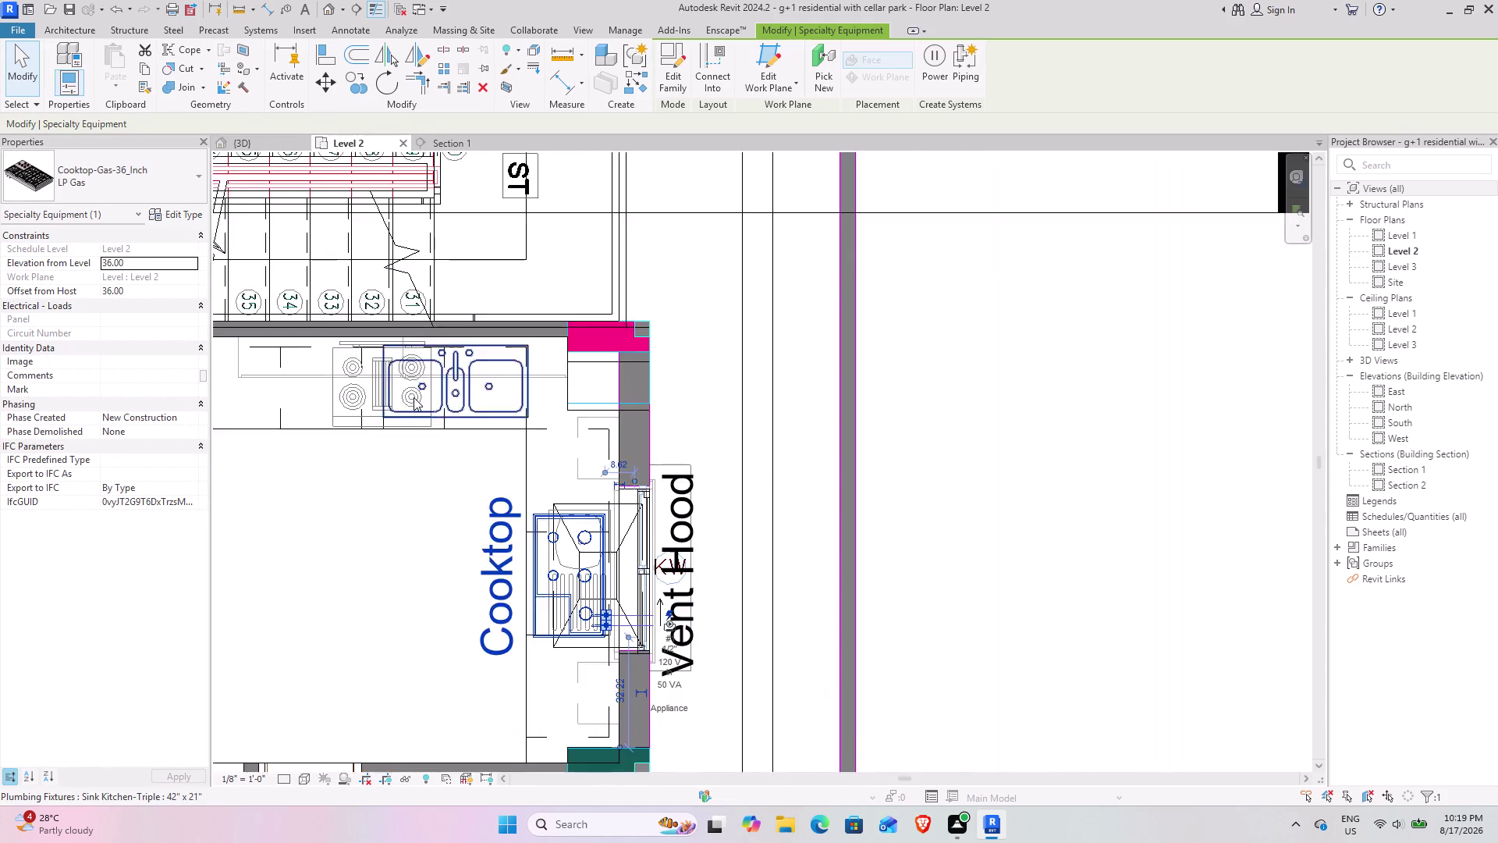
scroll(down, 3)
middle_drag(447, 354, 594, 728)
scroll(down, 3)
scroll(down, 3)
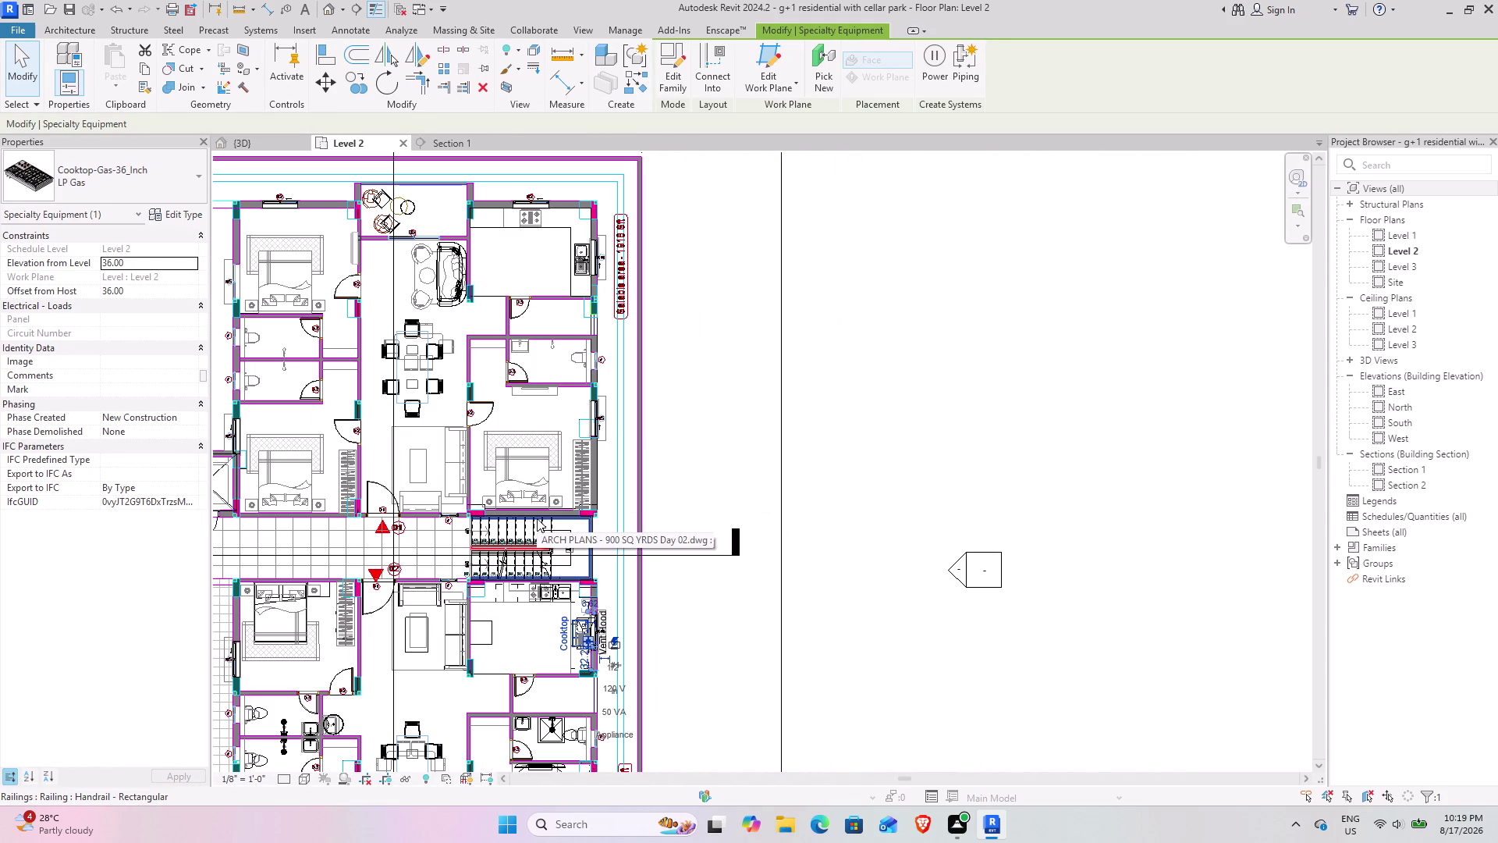
middle_drag(532, 519, 525, 455)
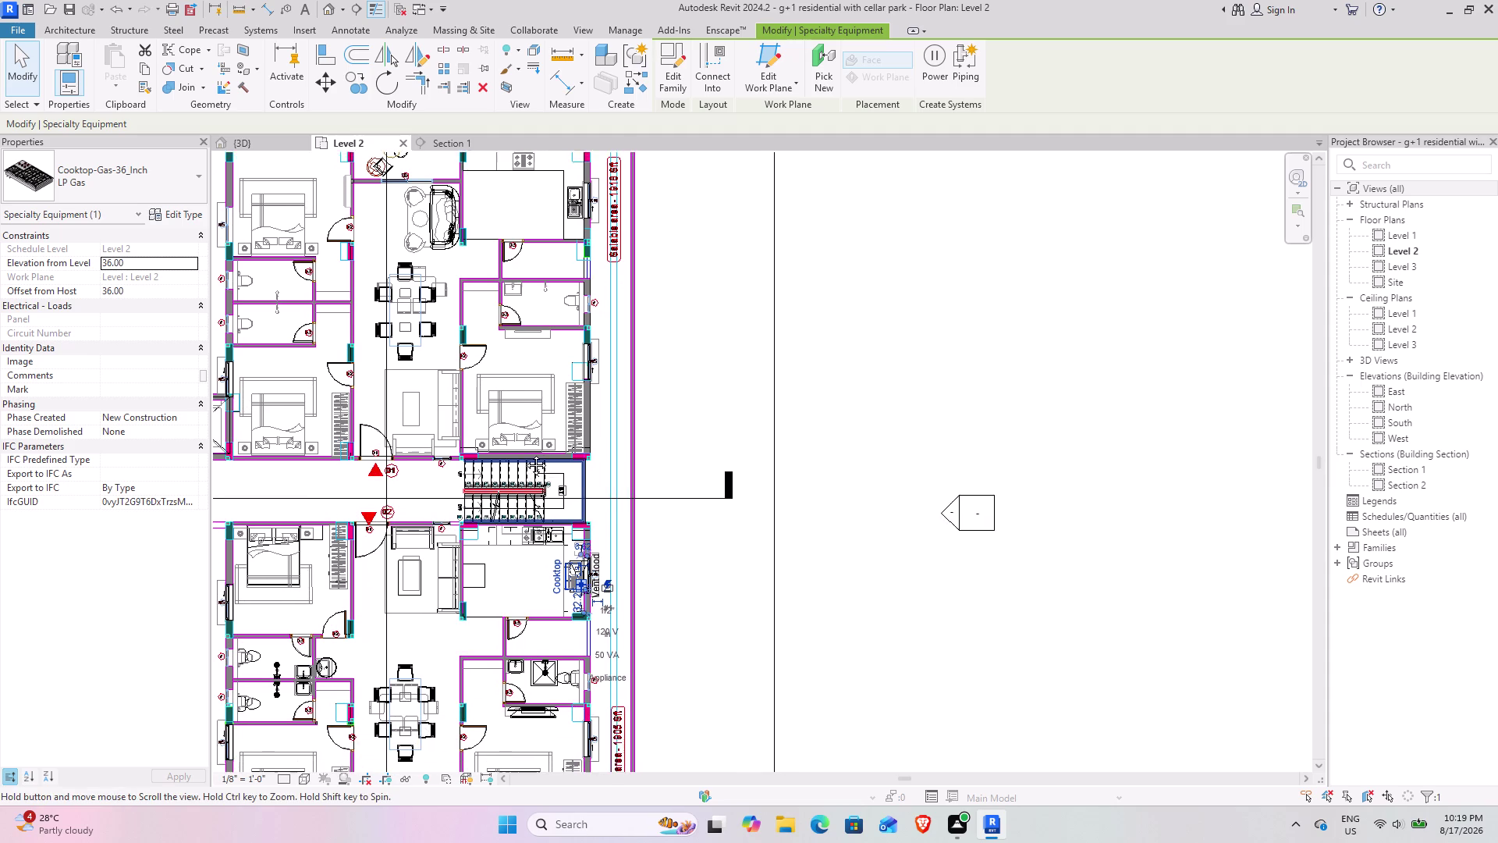
middle_drag(525, 456, 510, 510)
scroll(up, 3)
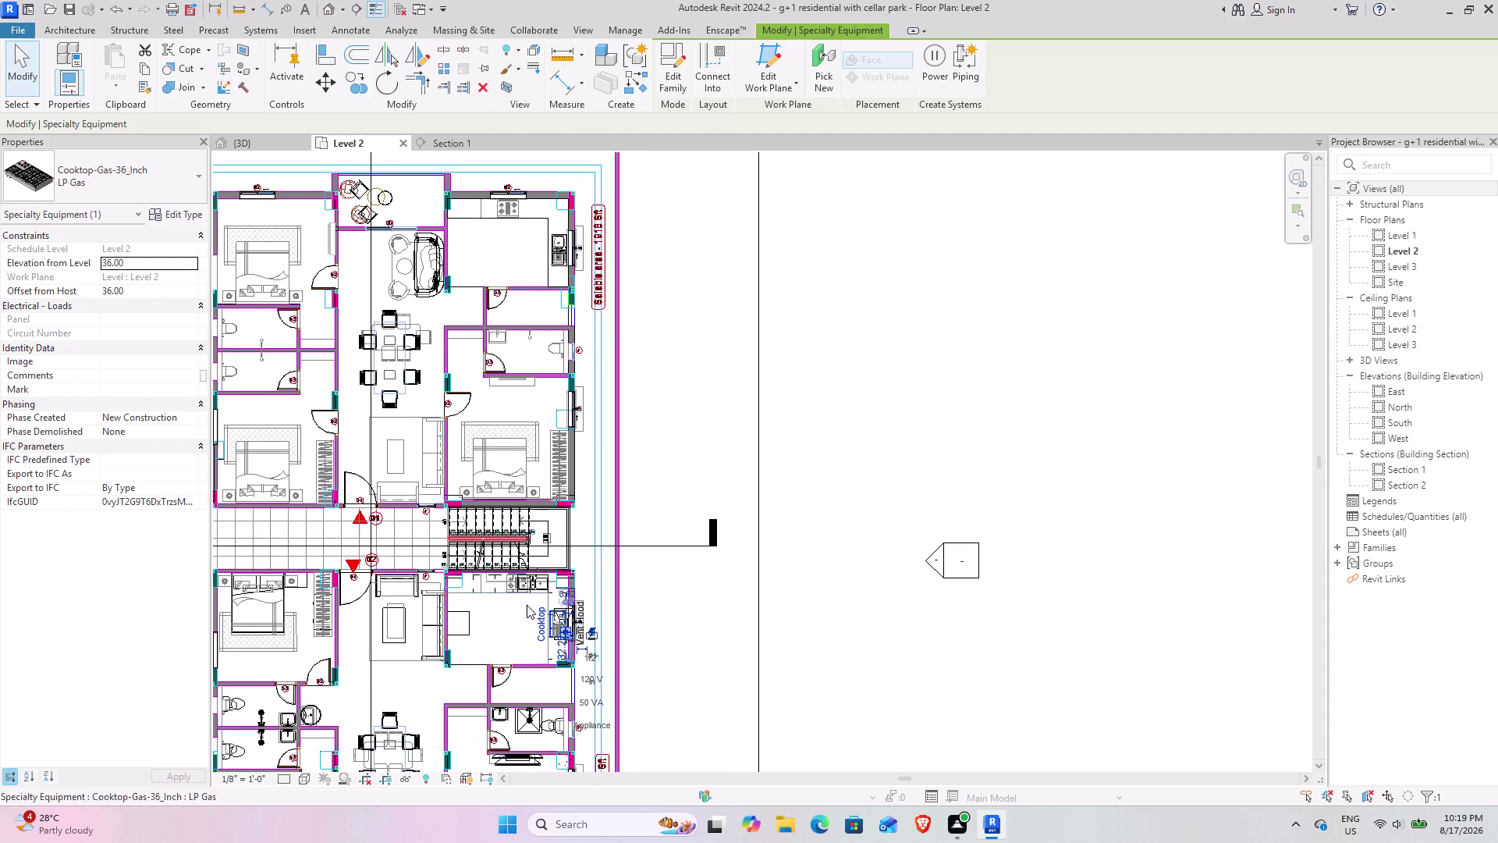
scroll(up, 3)
scroll(up, 3)
scroll(up, 3)
scroll(down, 3)
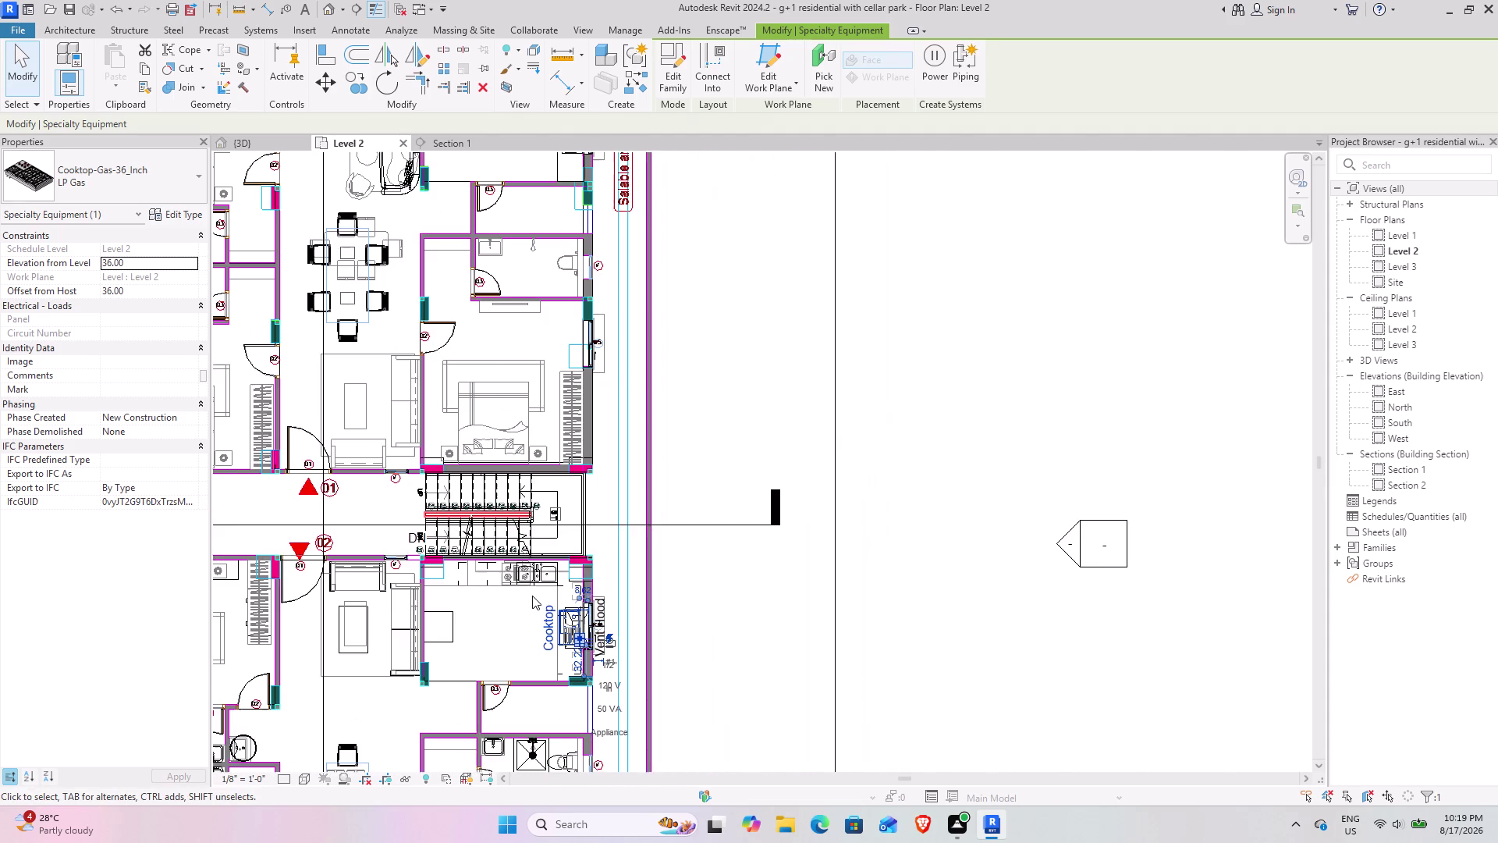
middle_drag(499, 525, 499, 570)
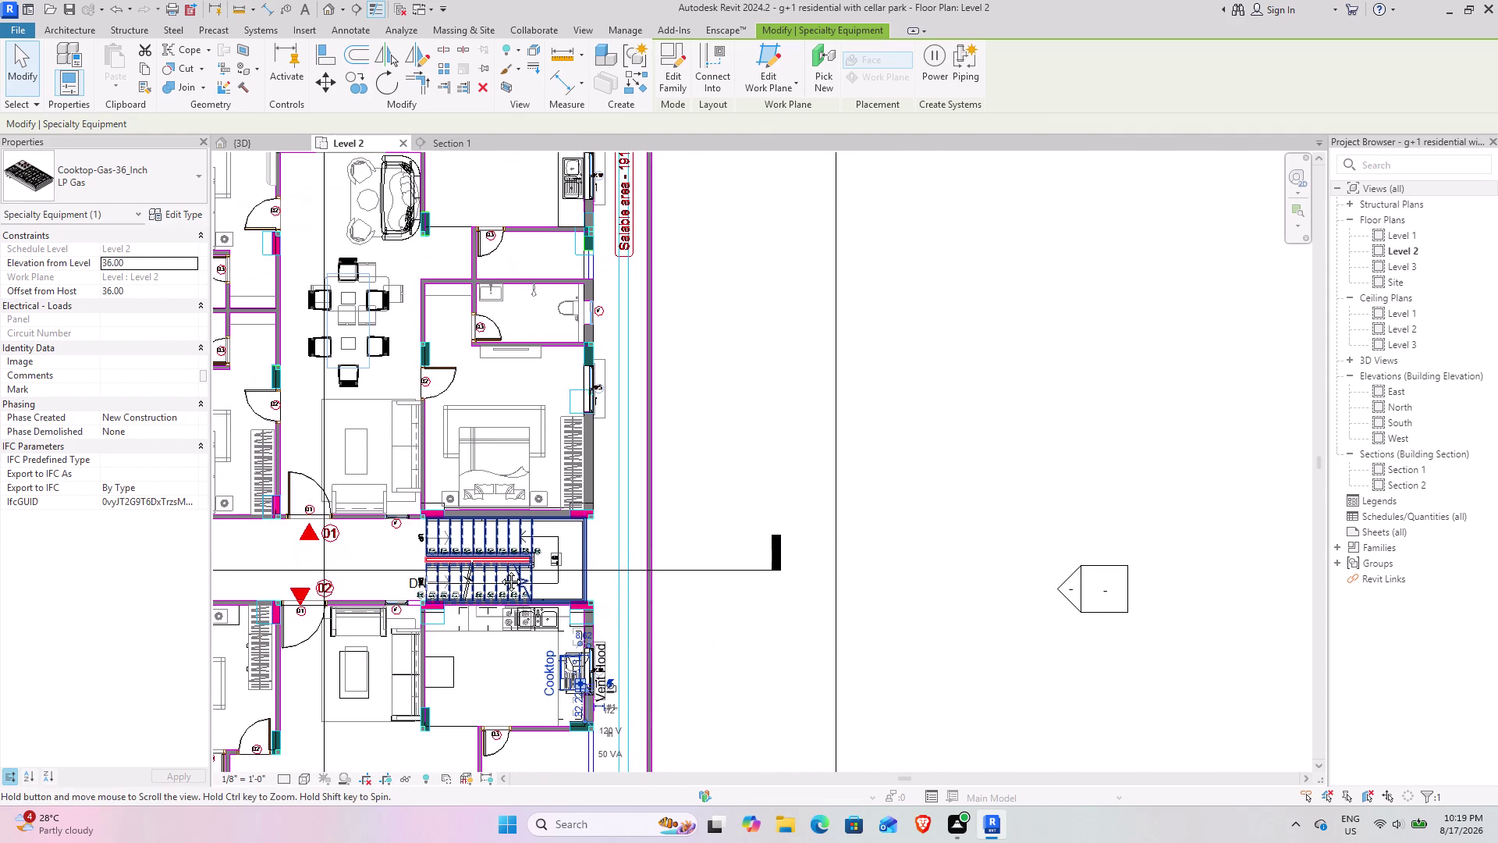
middle_drag(500, 570, 513, 652)
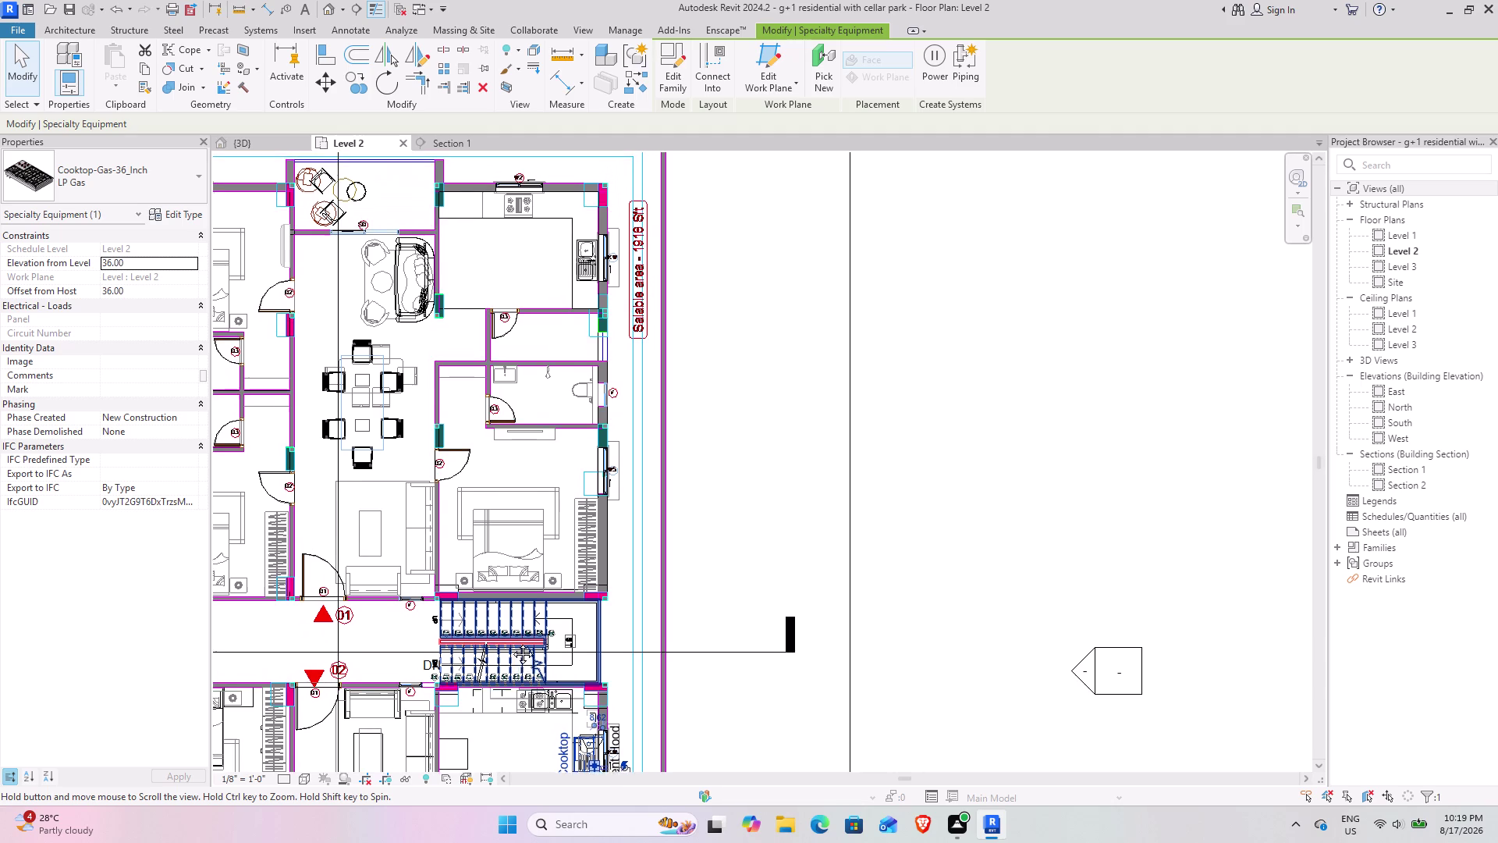
middle_drag(513, 651, 568, 346)
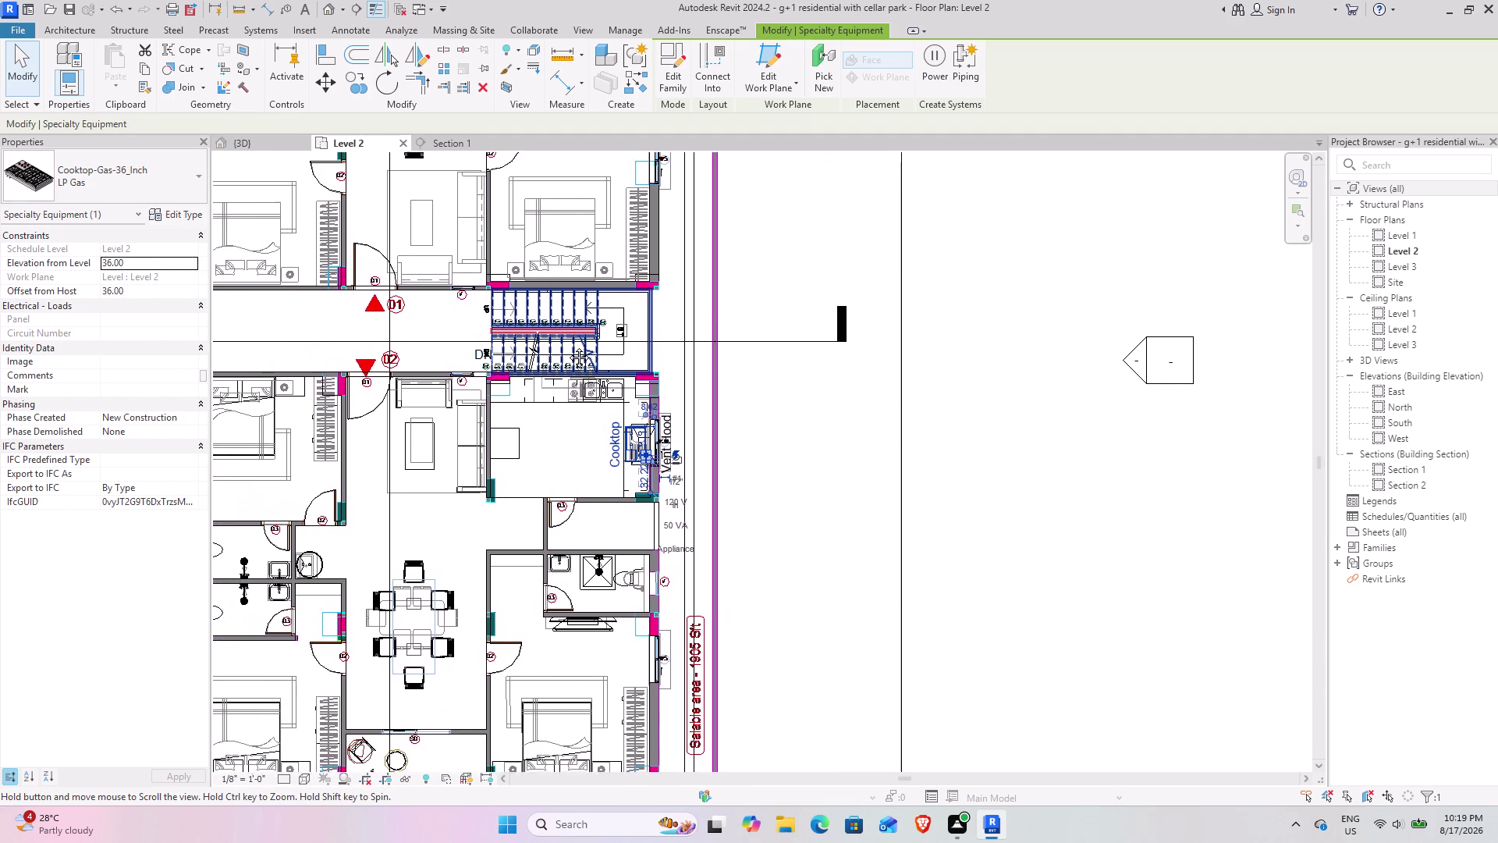
middle_drag(568, 346, 464, 741)
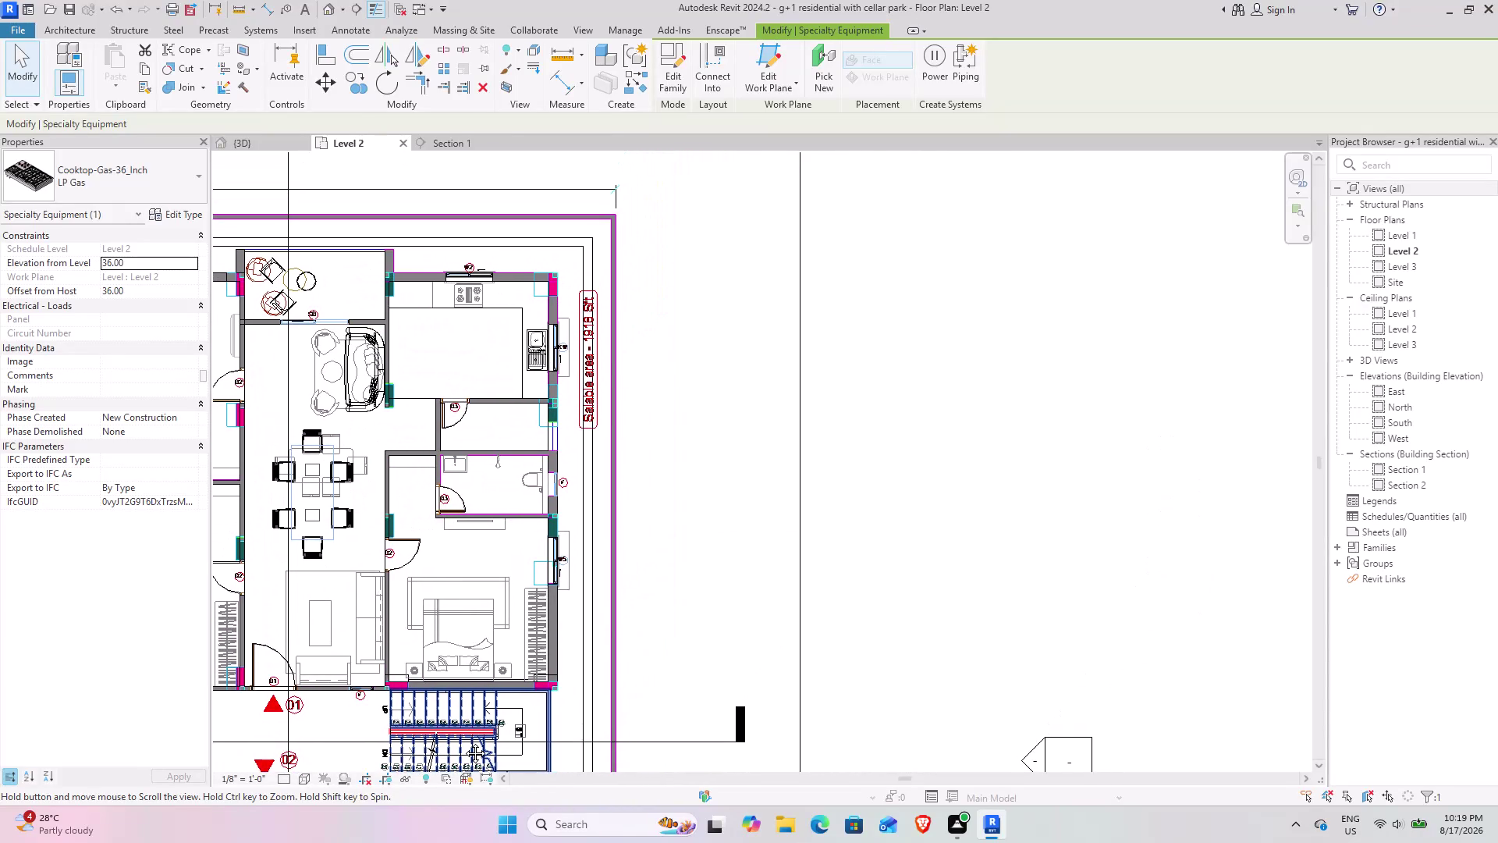
middle_drag(464, 742, 491, 669)
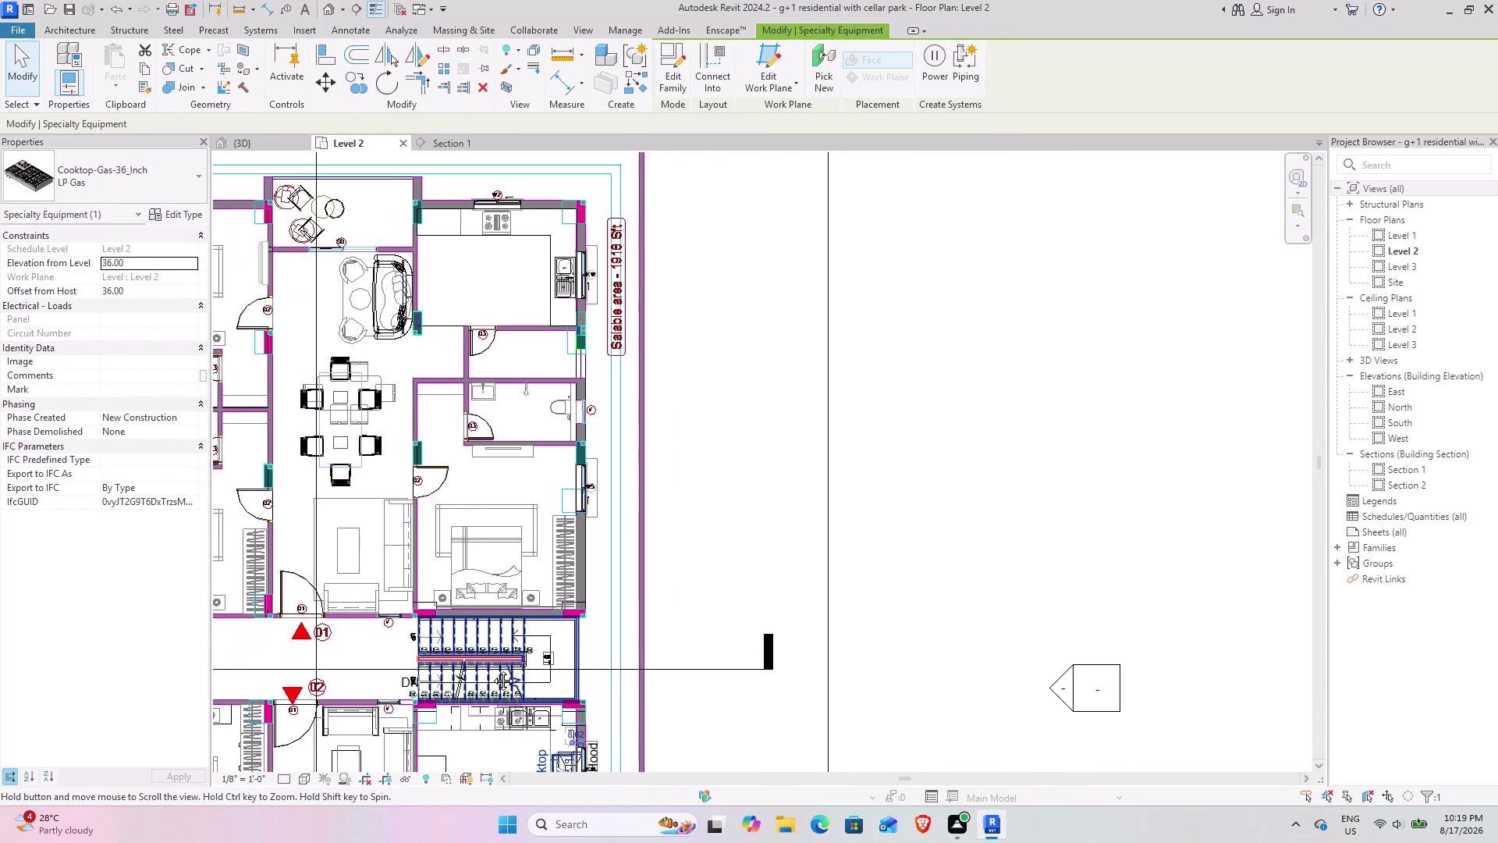
middle_drag(492, 669, 499, 565)
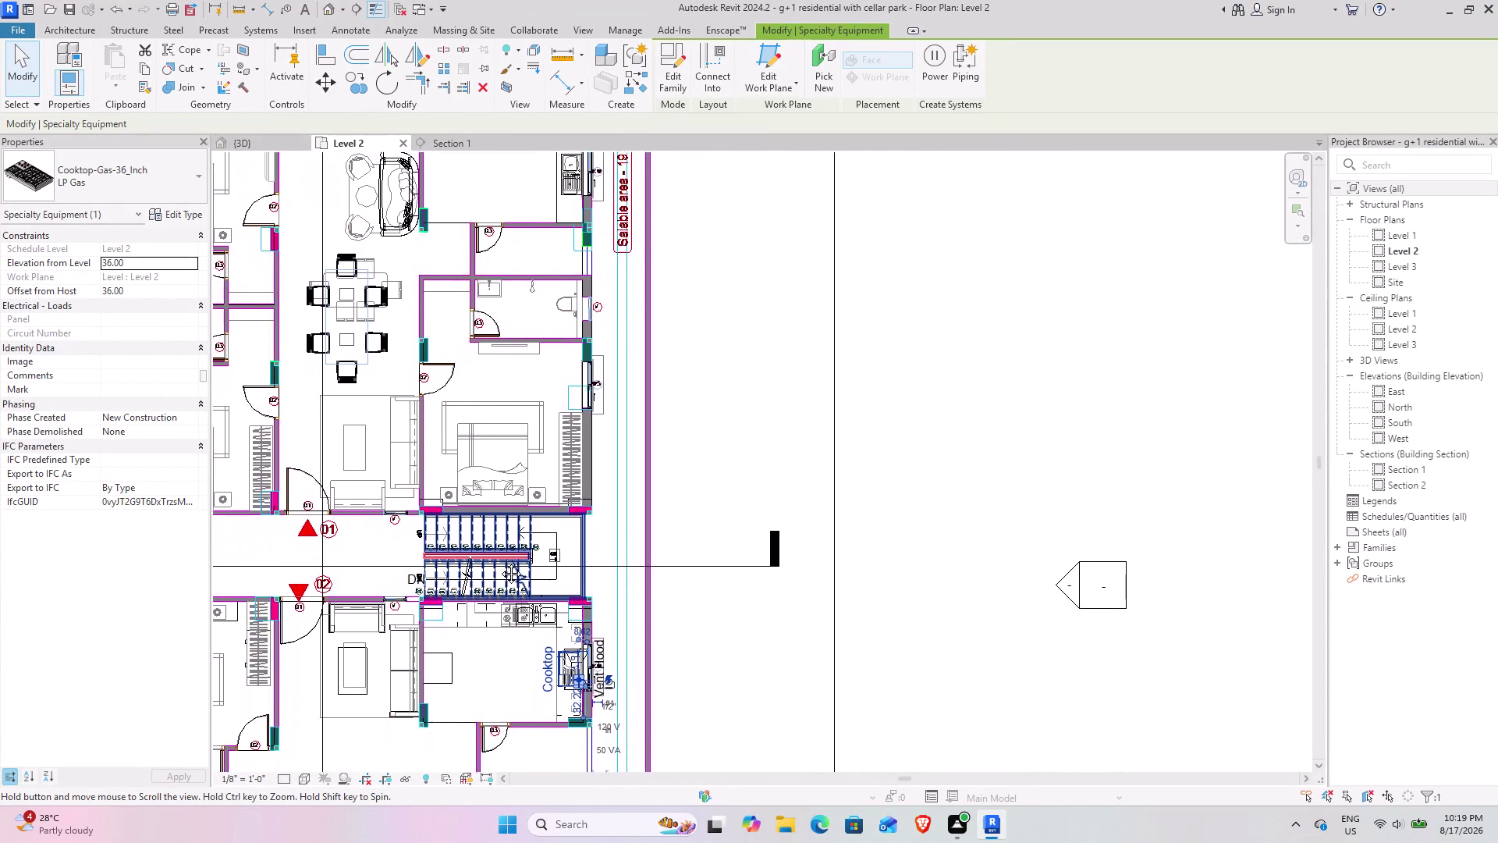
middle_drag(498, 565, 565, 521)
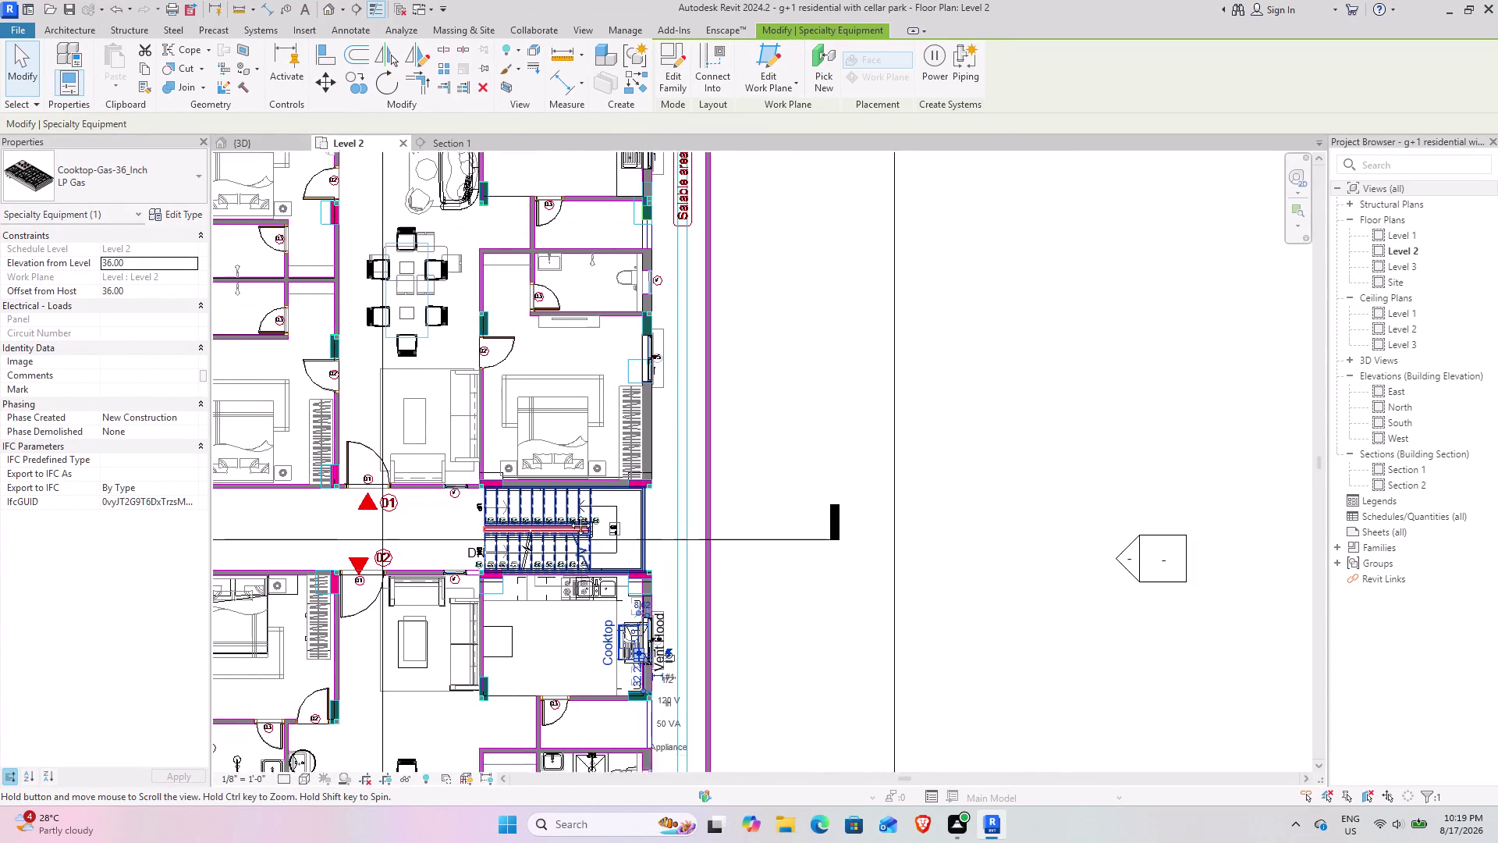
middle_drag(566, 521, 588, 772)
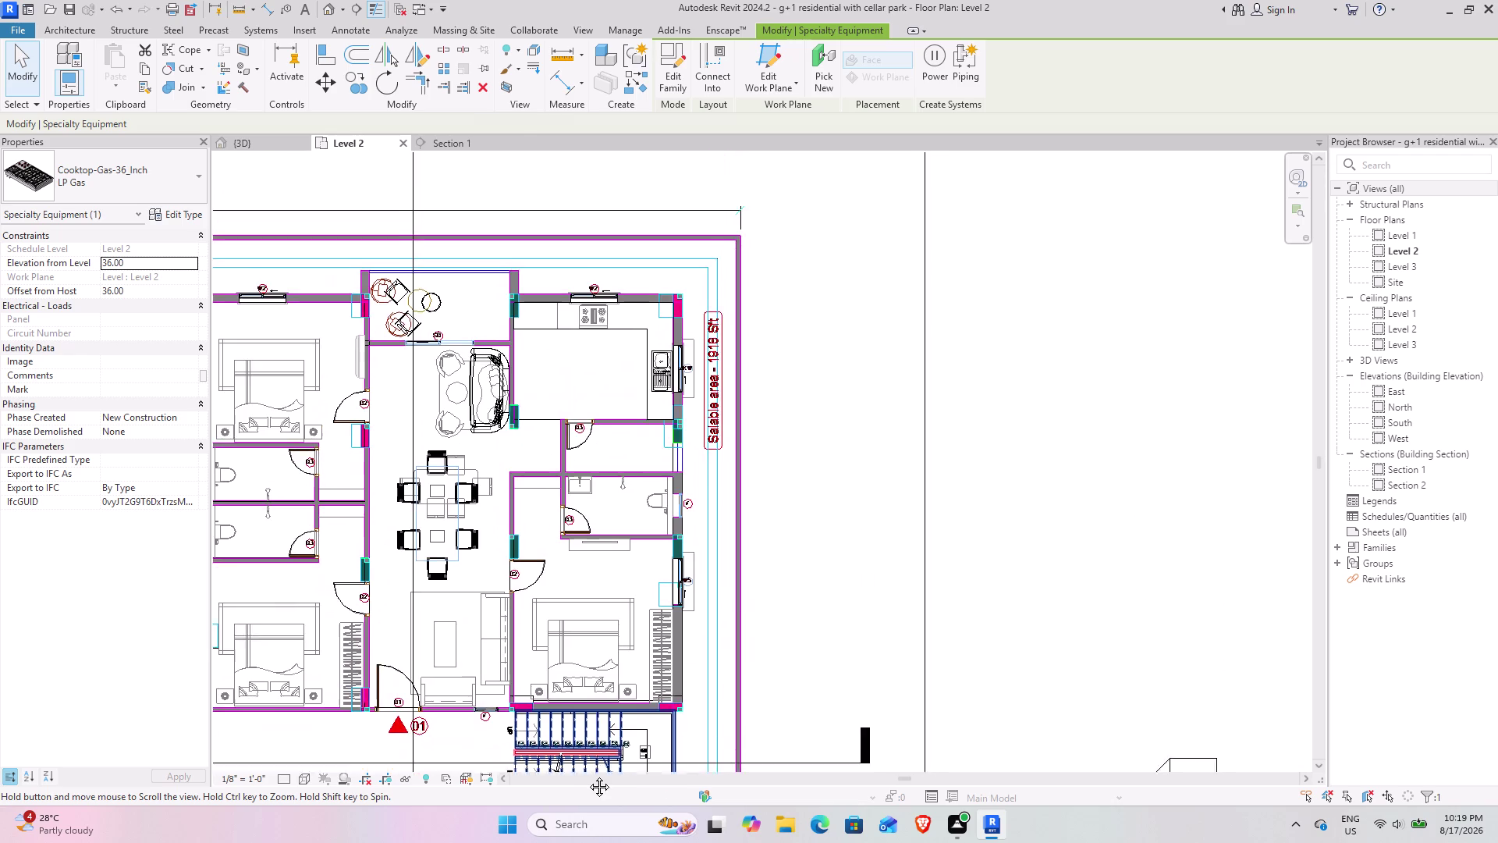
middle_drag(588, 772, 579, 444)
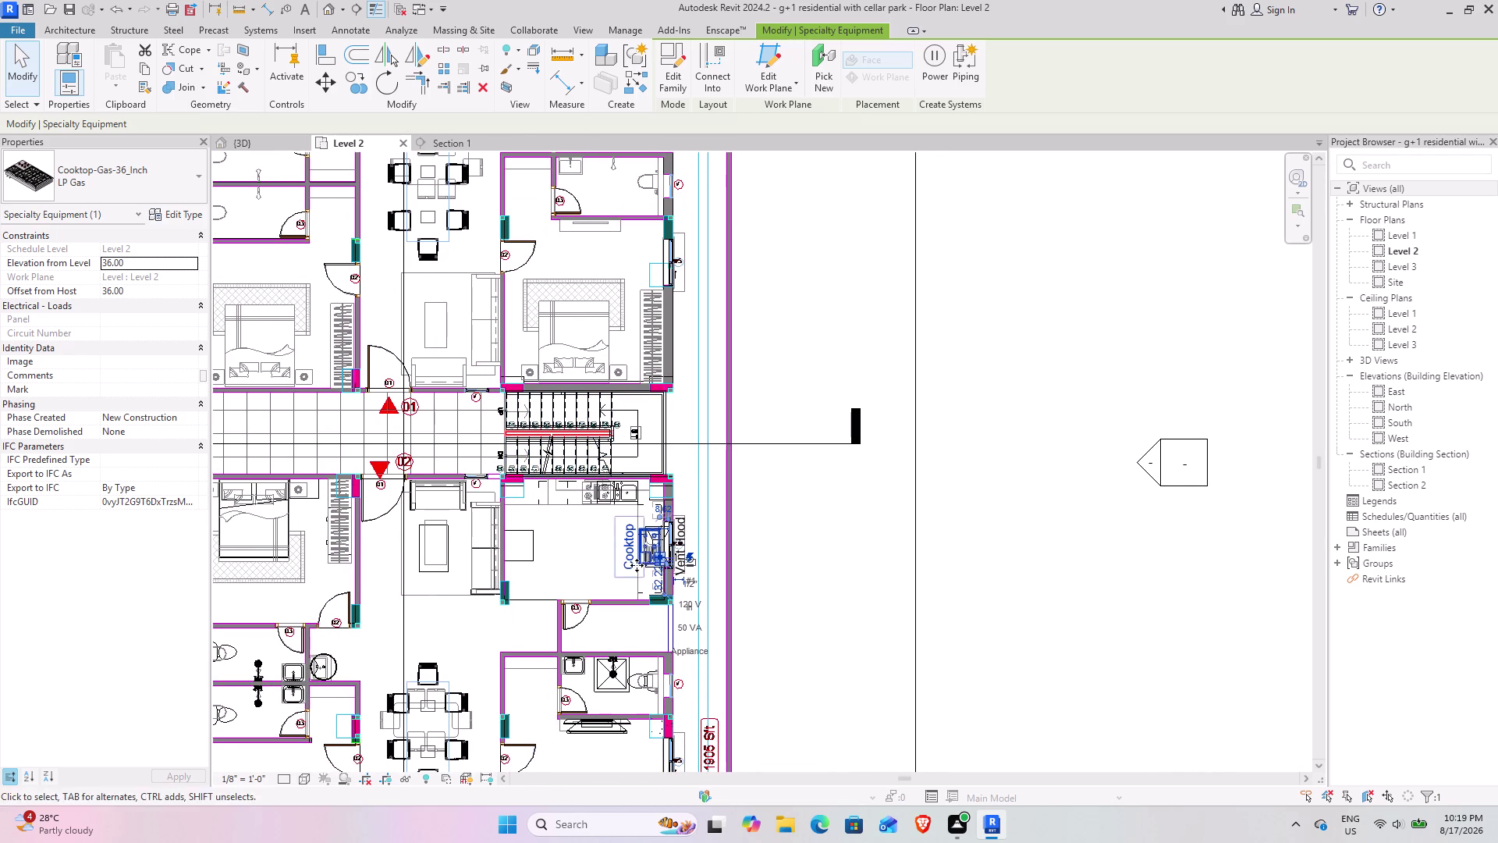
scroll(up, 3)
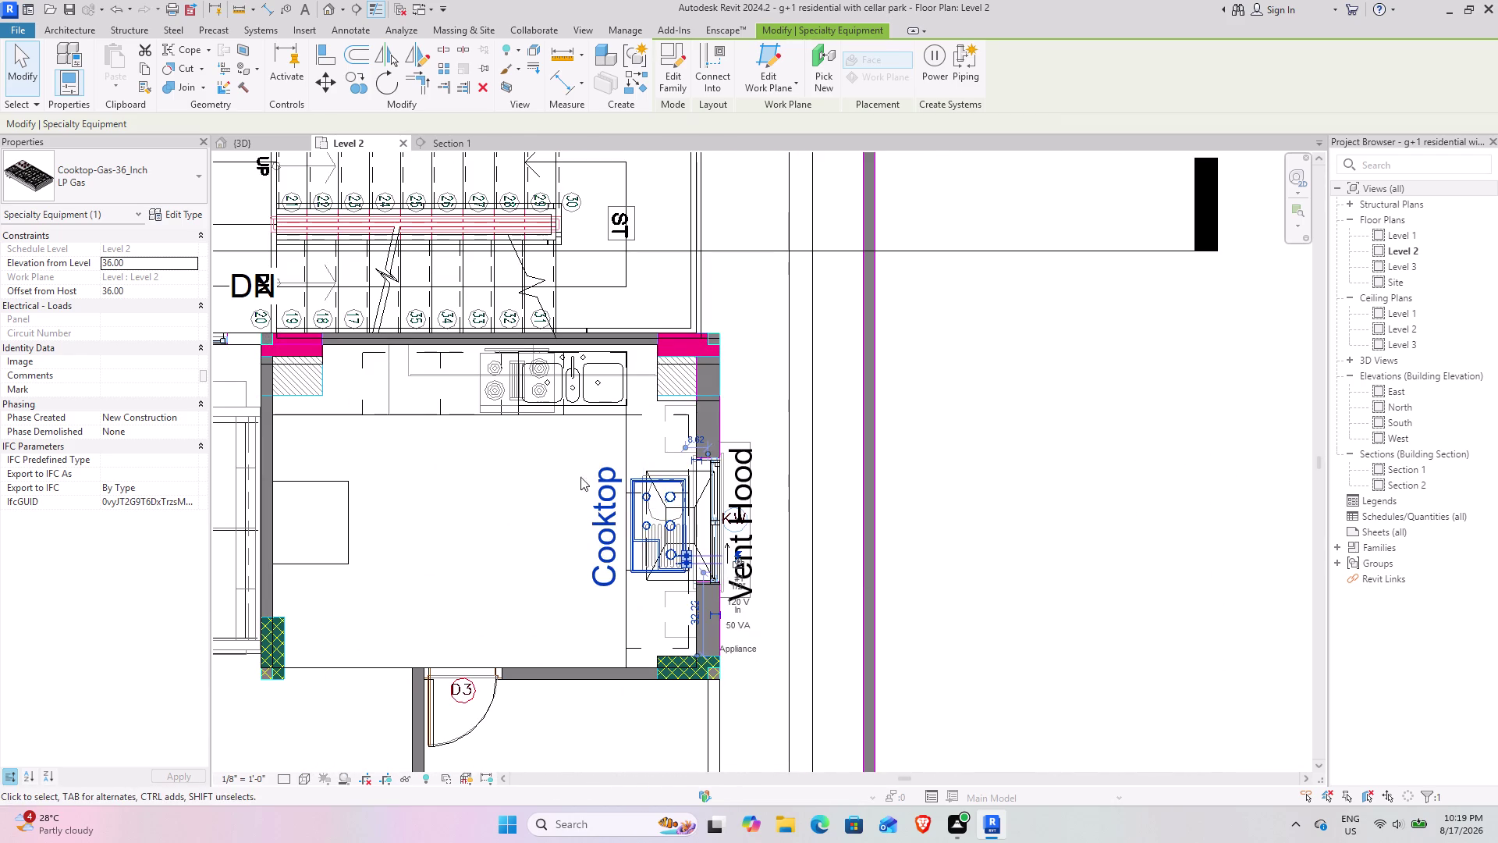
scroll(up, 3)
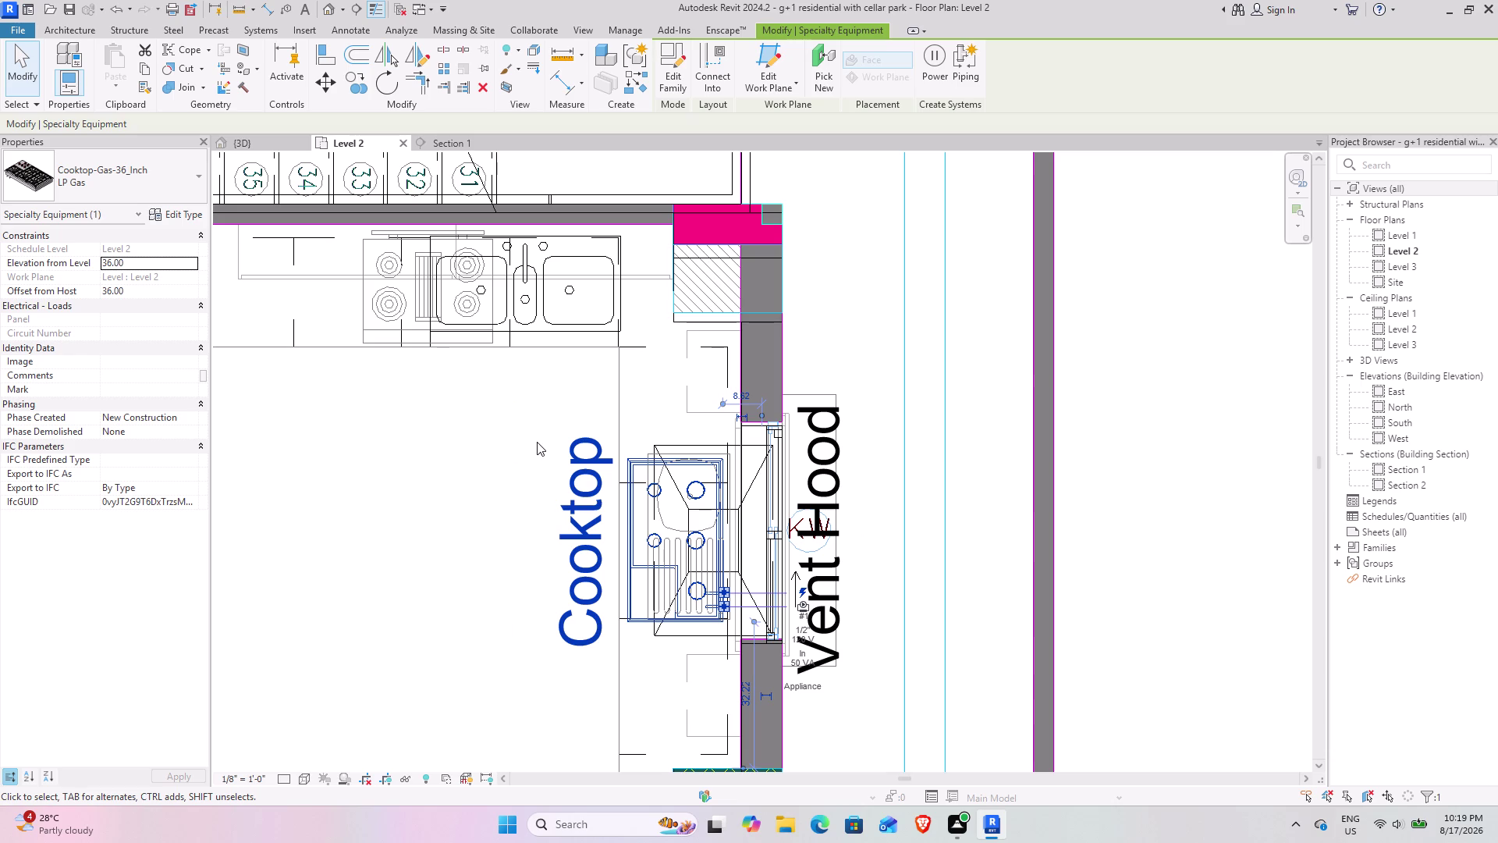
scroll(down, 3)
middle_drag(556, 342, 556, 679)
middle_drag(571, 465, 555, 639)
middle_drag(544, 416, 549, 517)
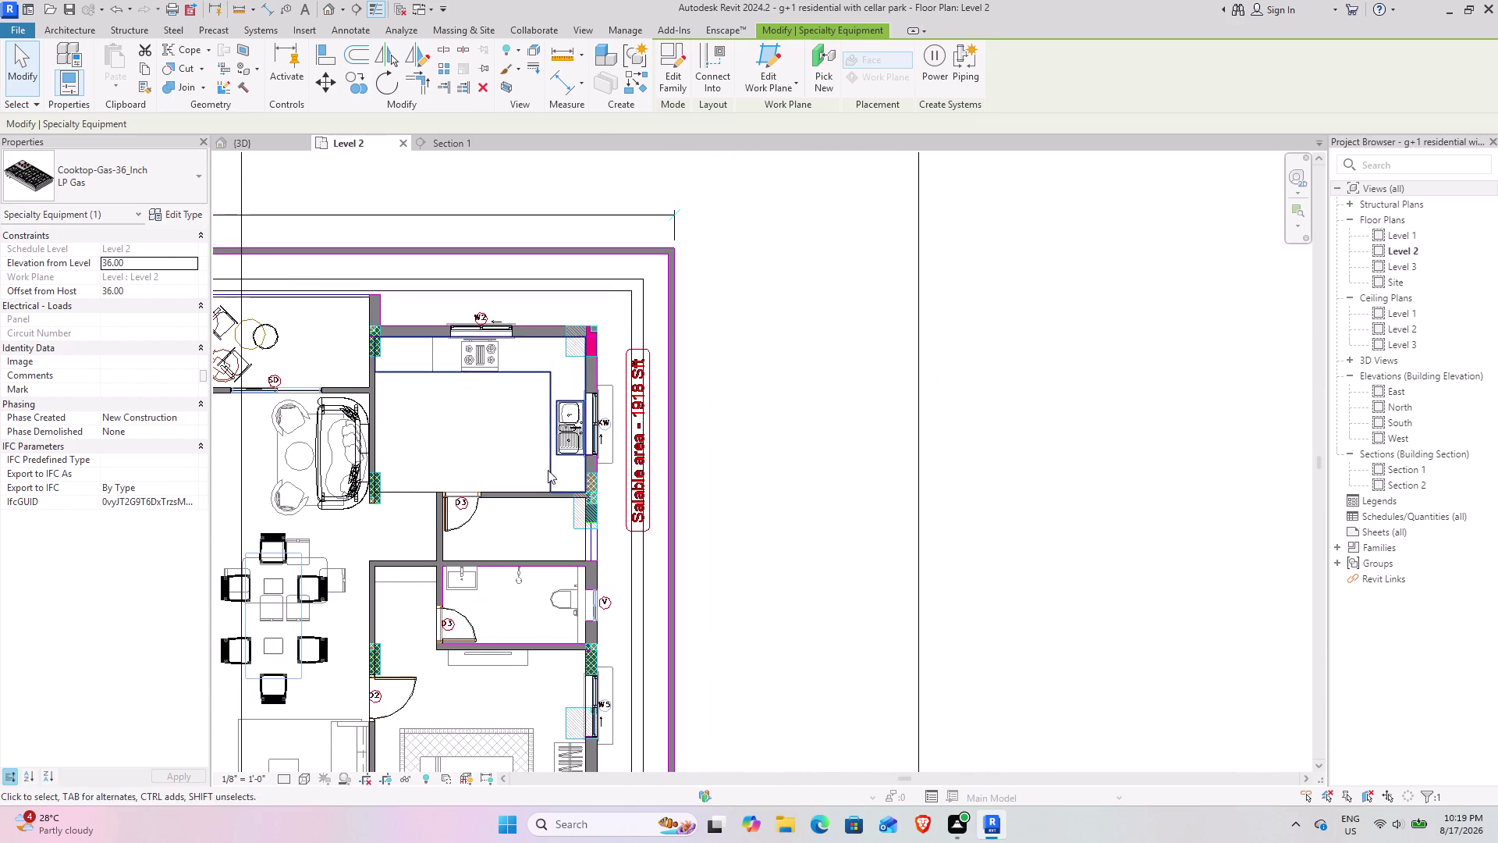
click(566, 441)
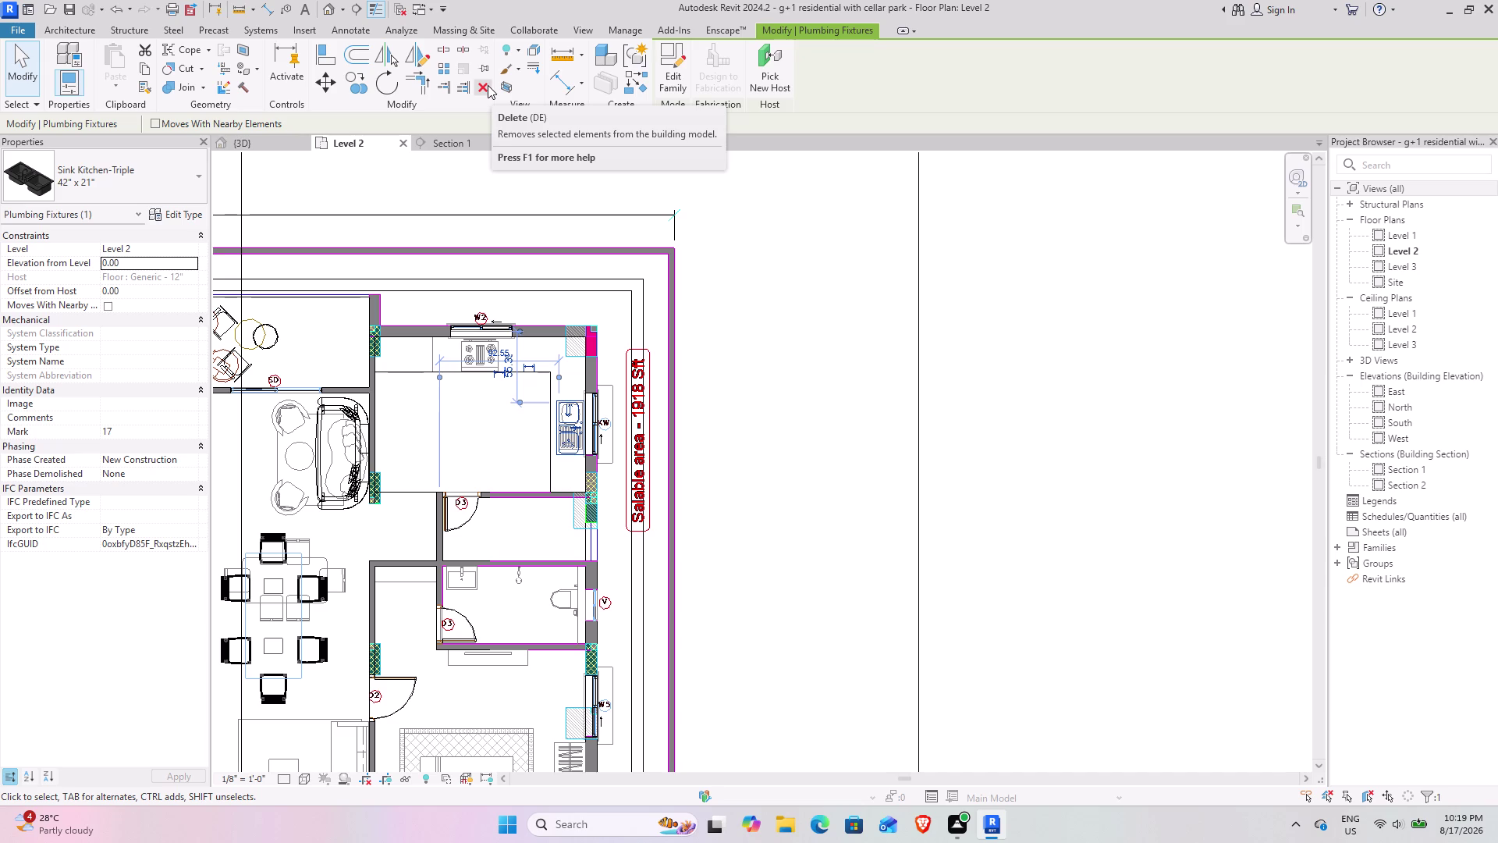
Delete the selected kitchen sink and move the view to the lower unit's kitchen.
click(488, 85)
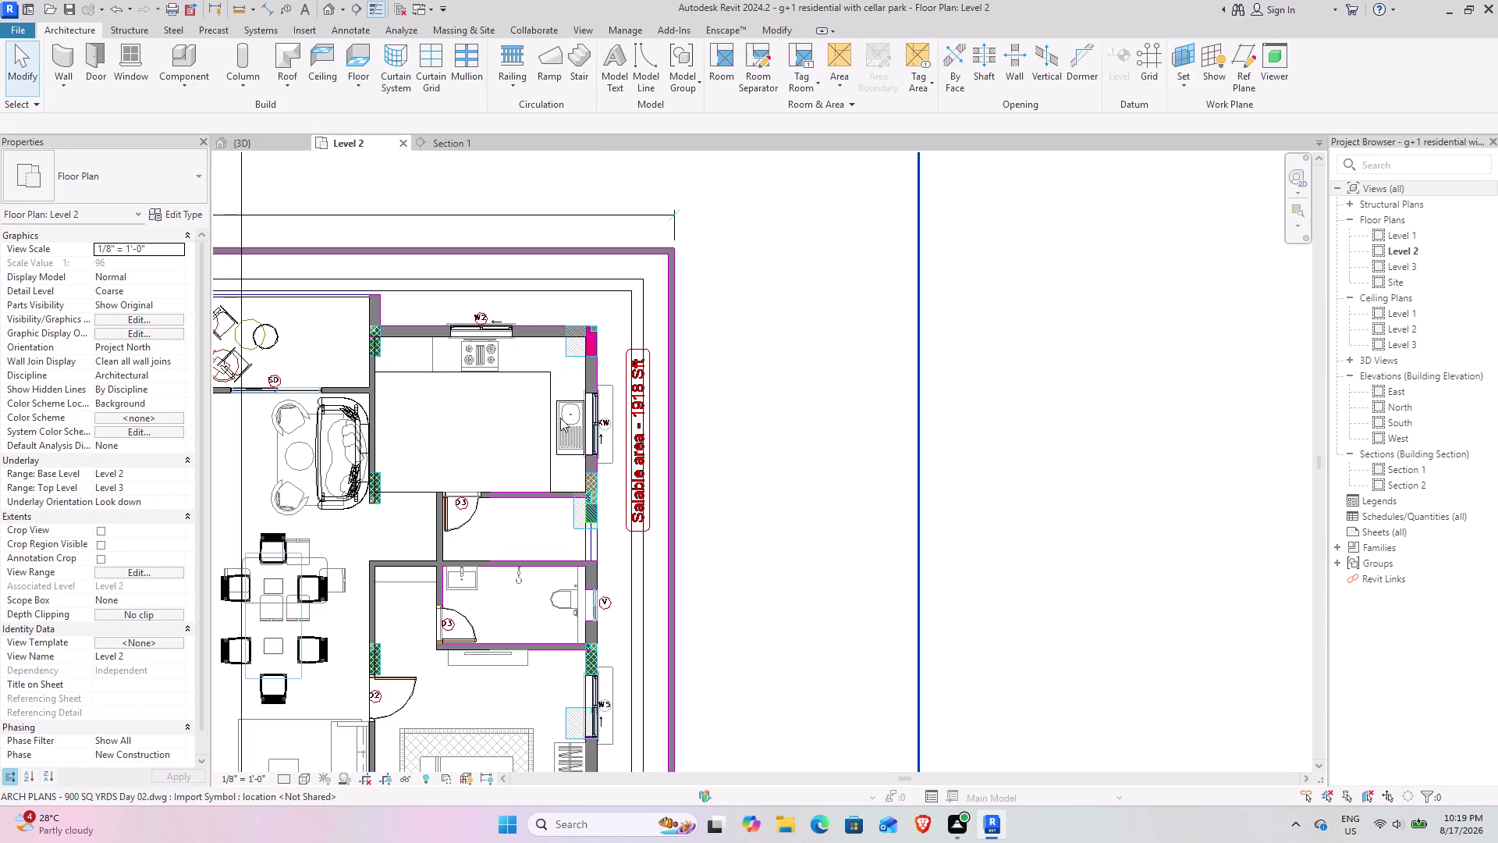
scroll(down, 3)
middle_drag(613, 578, 594, 542)
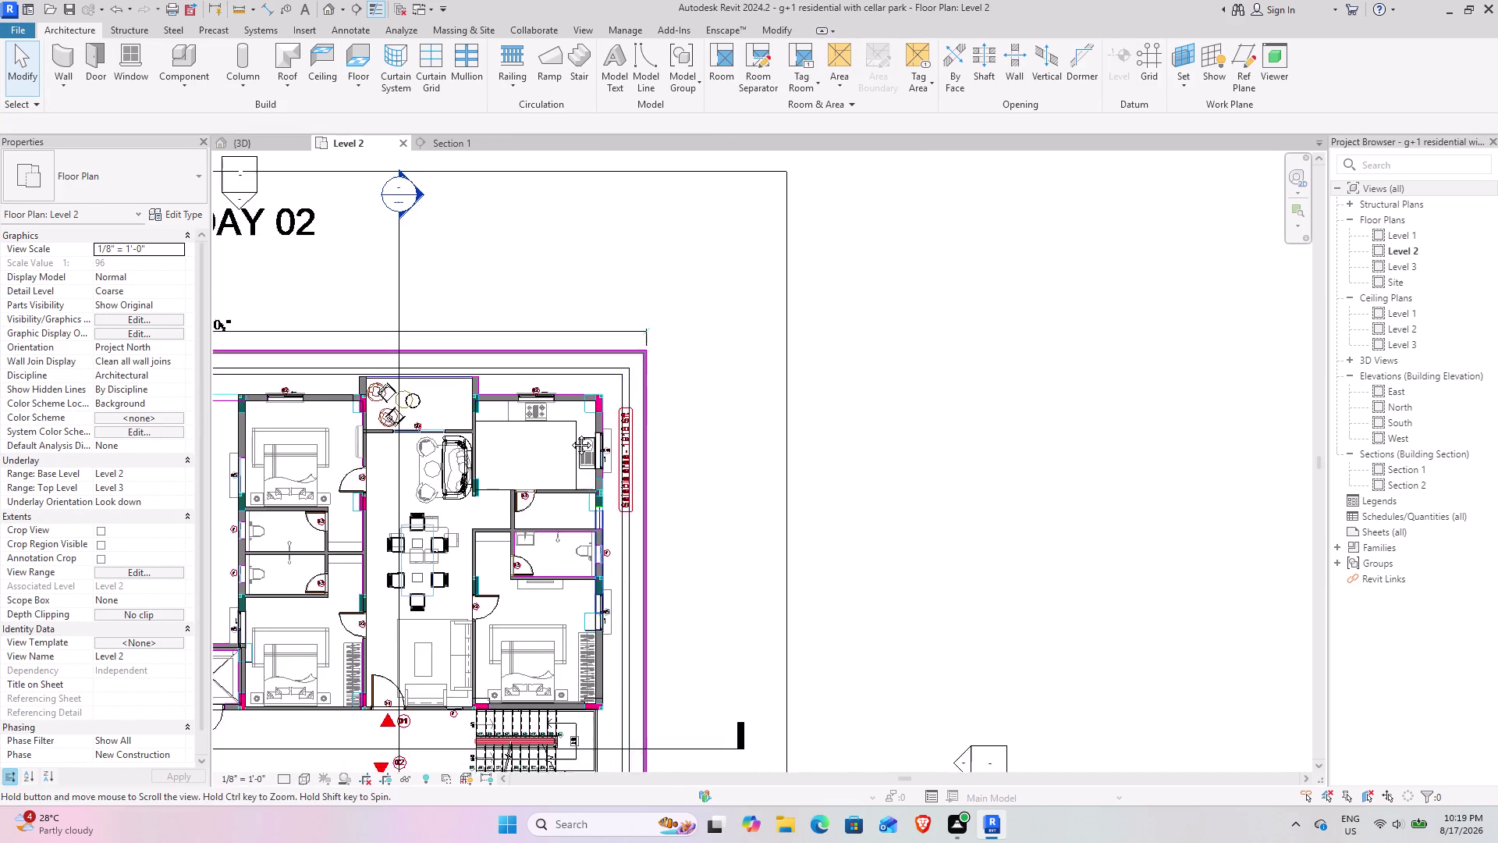
middle_drag(594, 543, 547, 274)
middle_drag(559, 532, 576, 406)
scroll(up, 3)
scroll(up, 3)
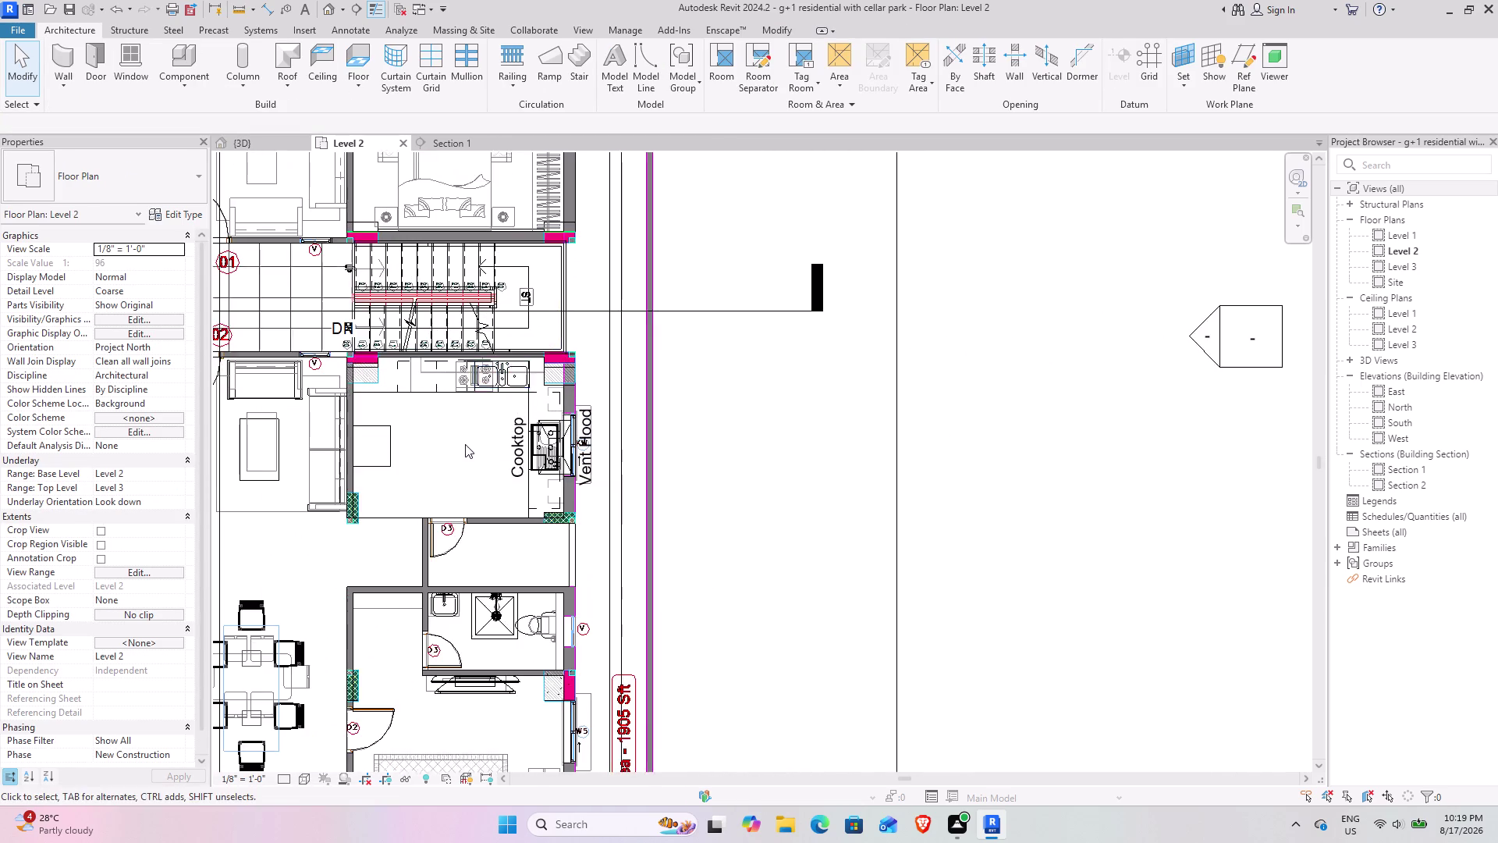
scroll(up, 3)
middle_drag(426, 454, 607, 430)
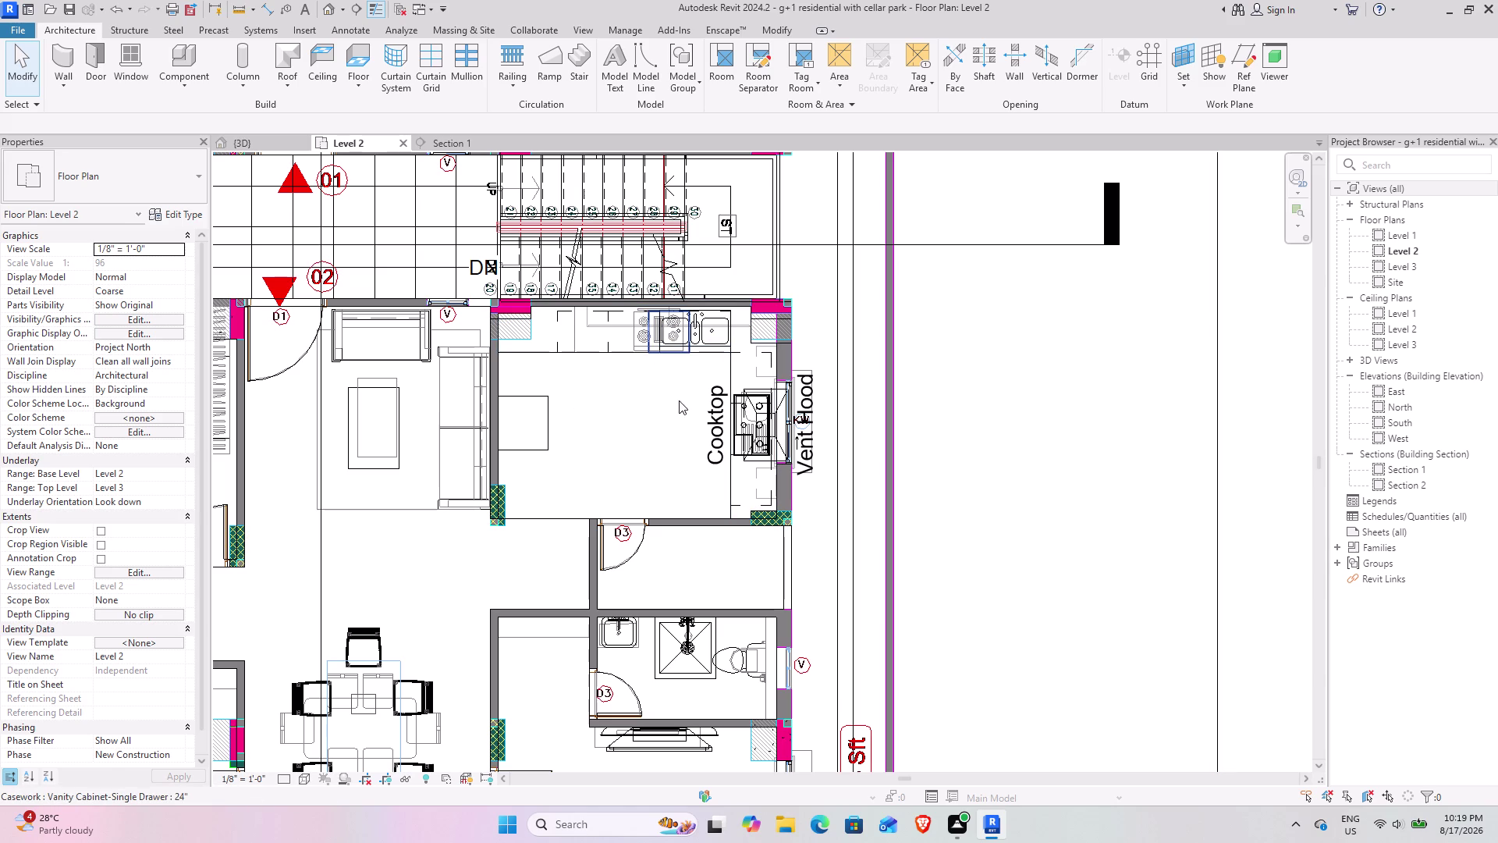
Cancel the too-short line change, skip the save reminder, and show the 3D view.
drag(542, 312, 610, 331)
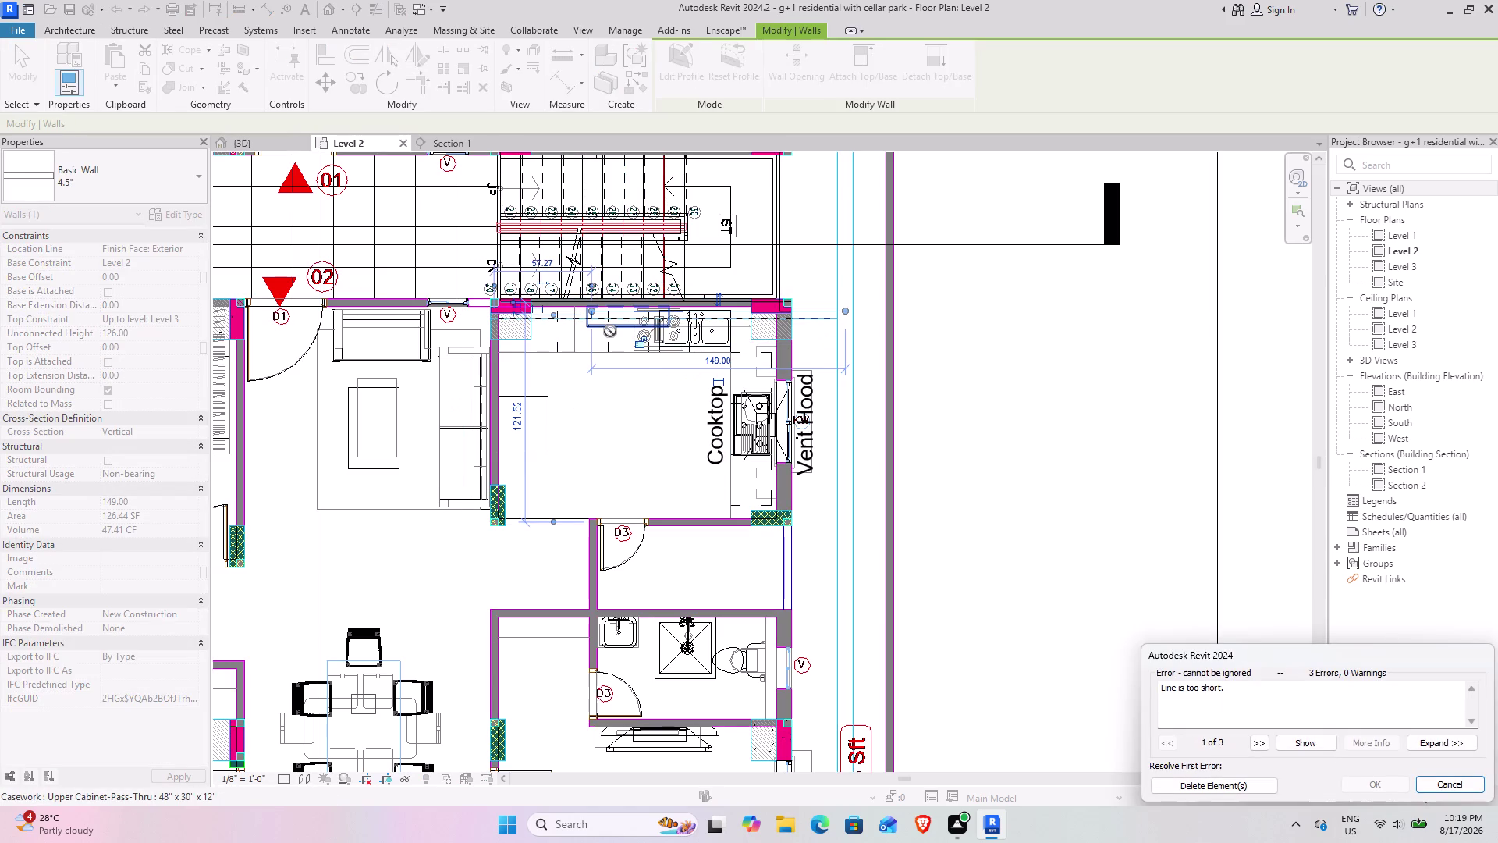
key(ctrl+z)
click(1464, 776)
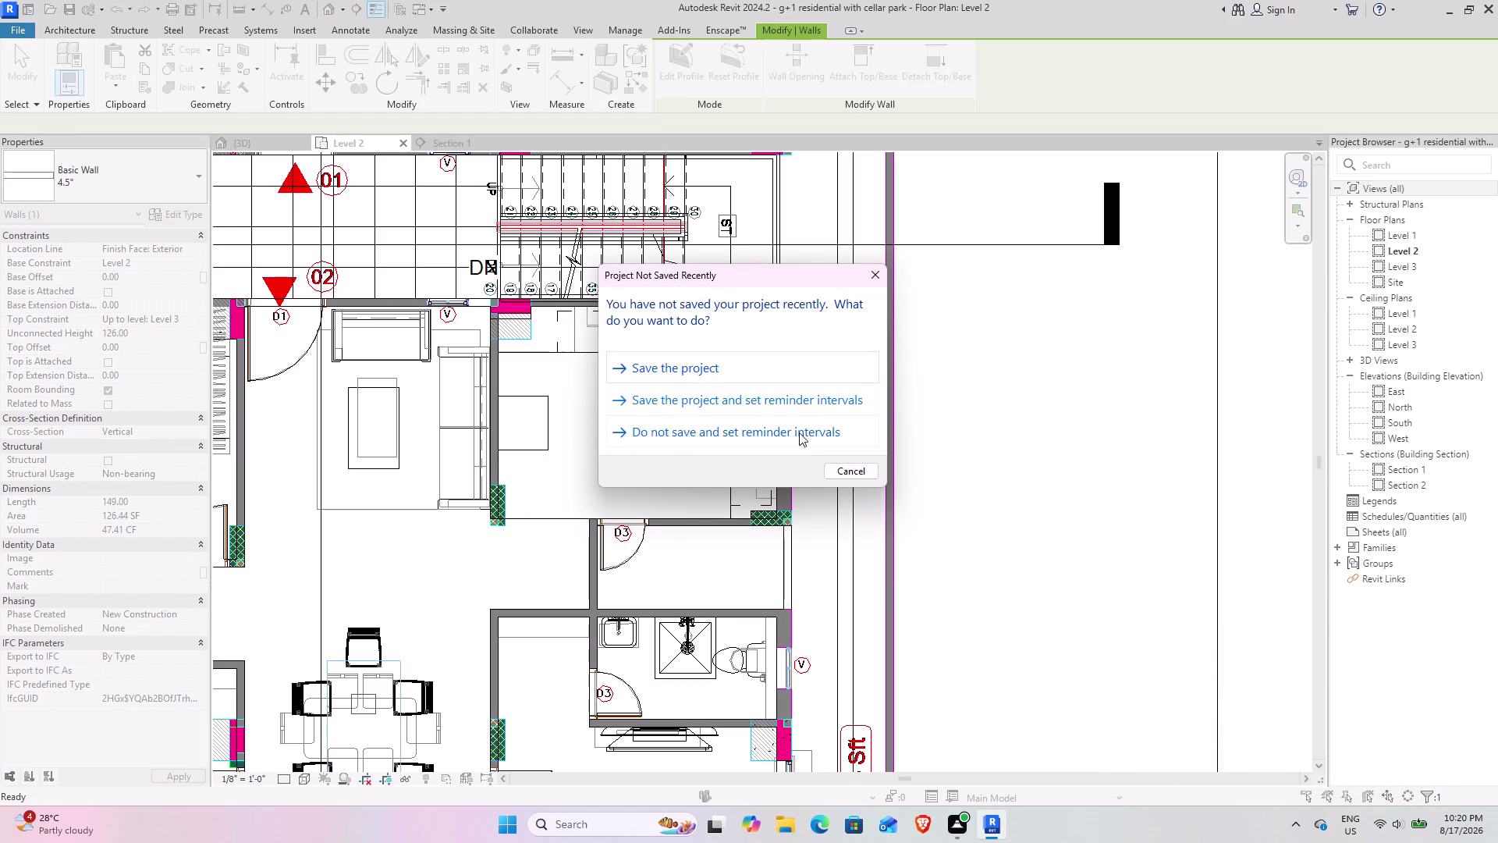
click(850, 466)
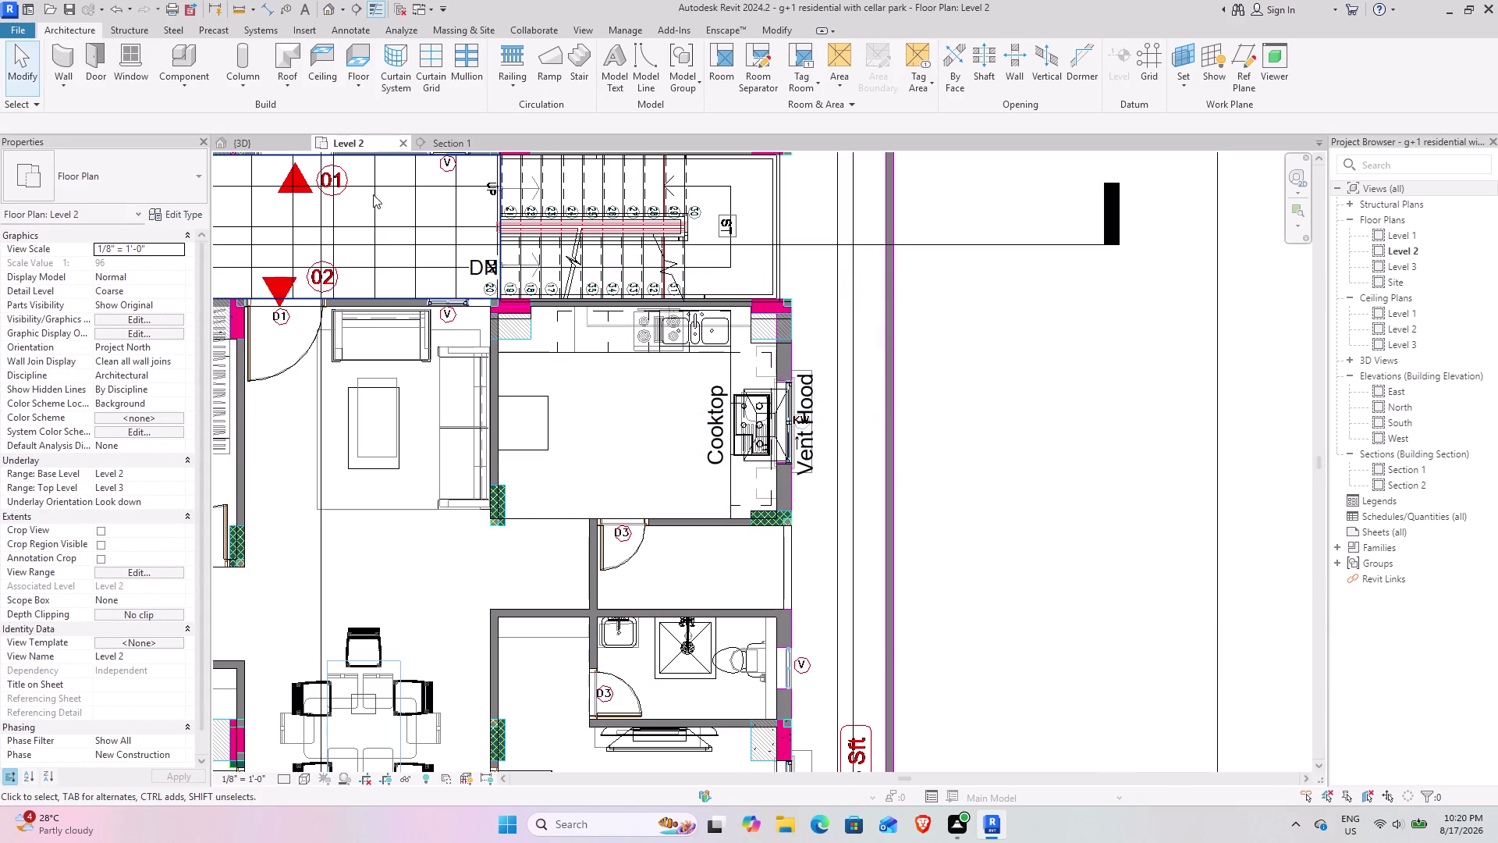
click(268, 141)
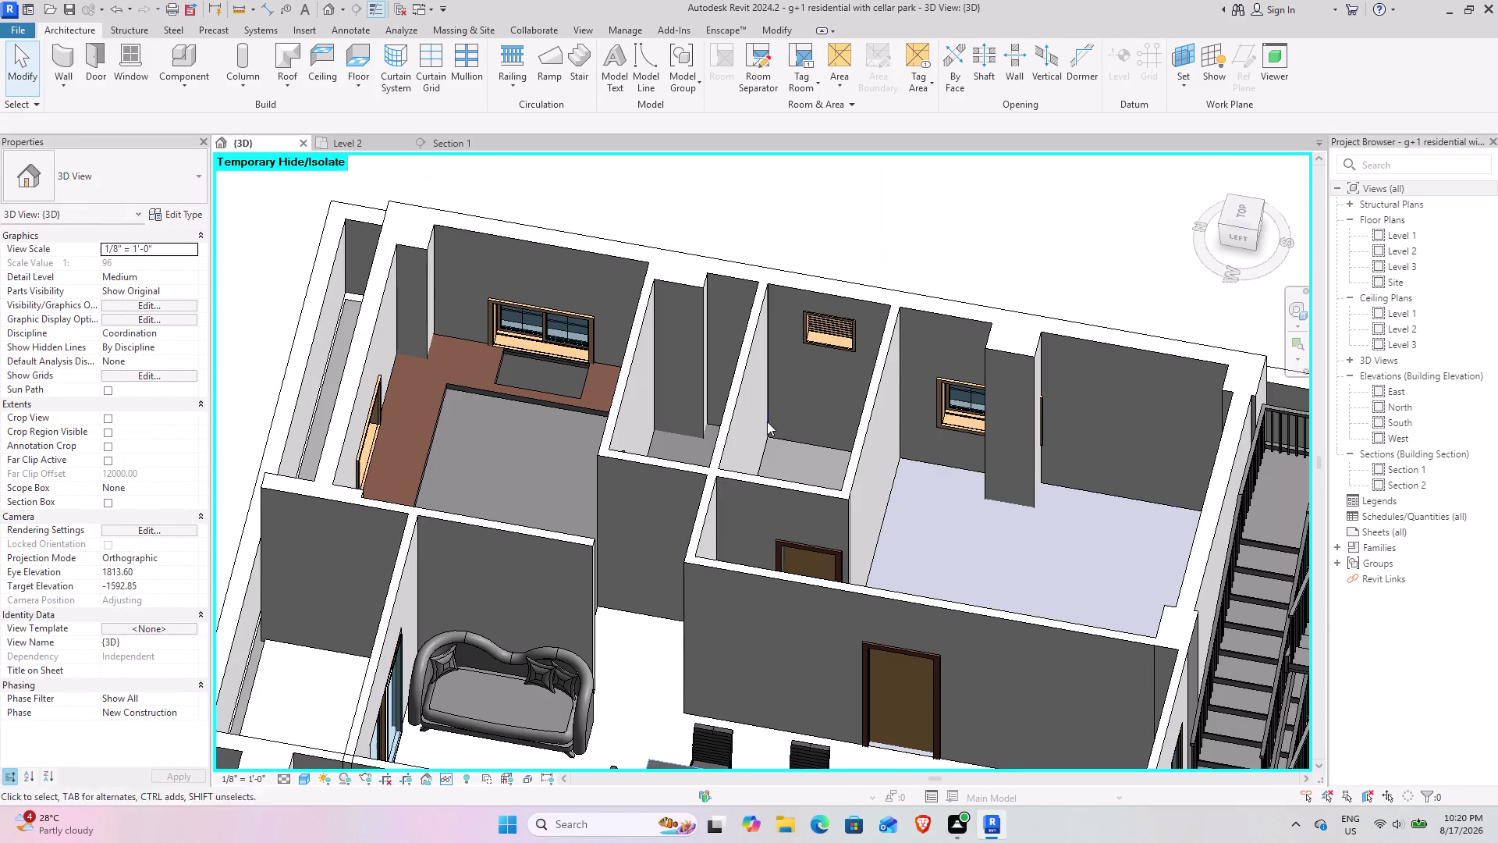
In 3D, select the vanity, upper and tall cabinets, cooktop and triple sink.
middle_drag(903, 378, 322, 263)
middle_drag(839, 456, 450, 355)
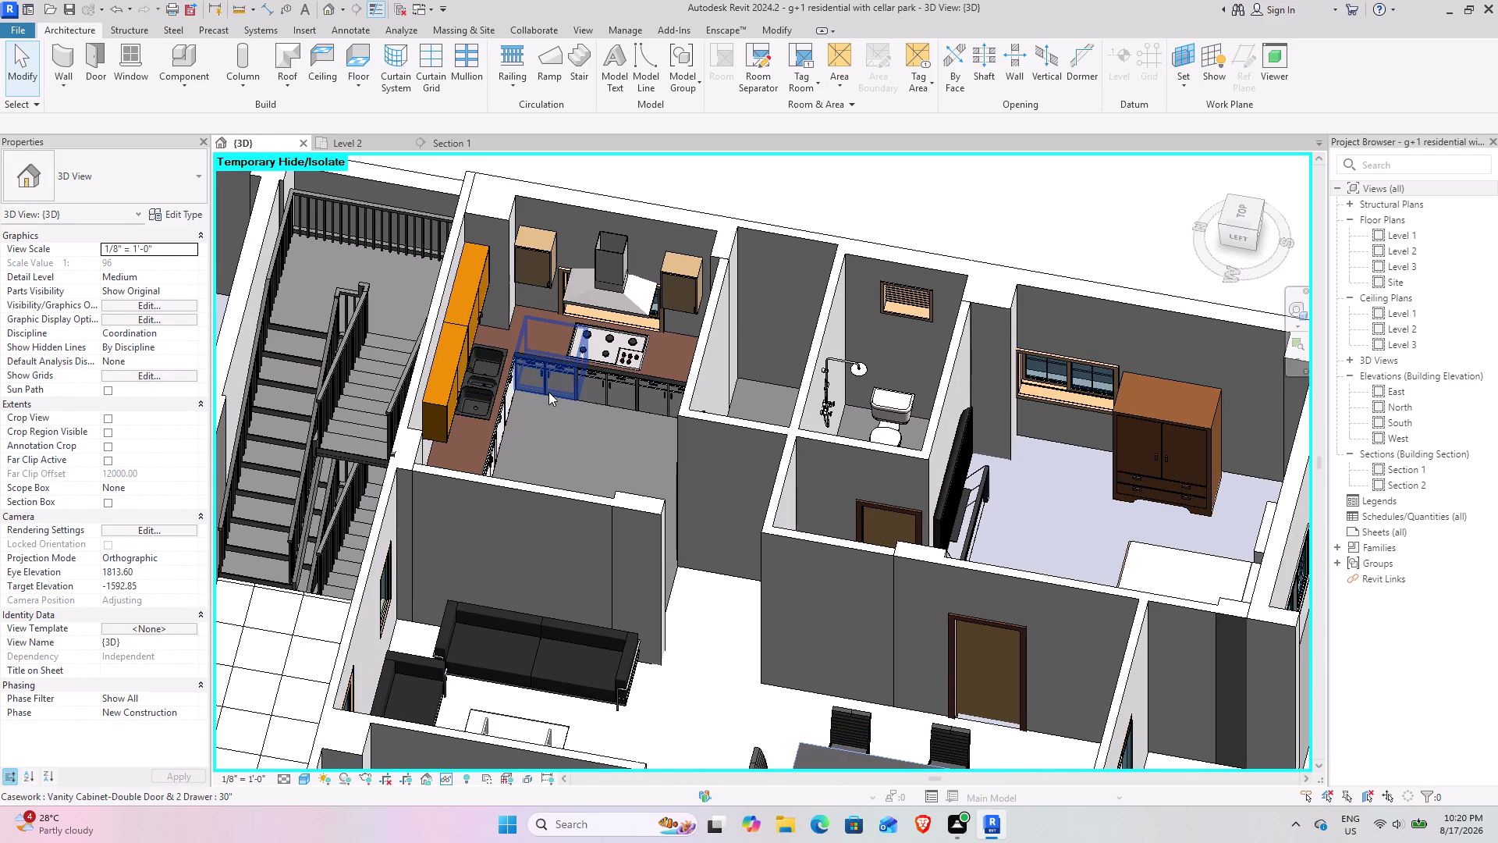
click(549, 392)
middle_drag(550, 362, 471, 357)
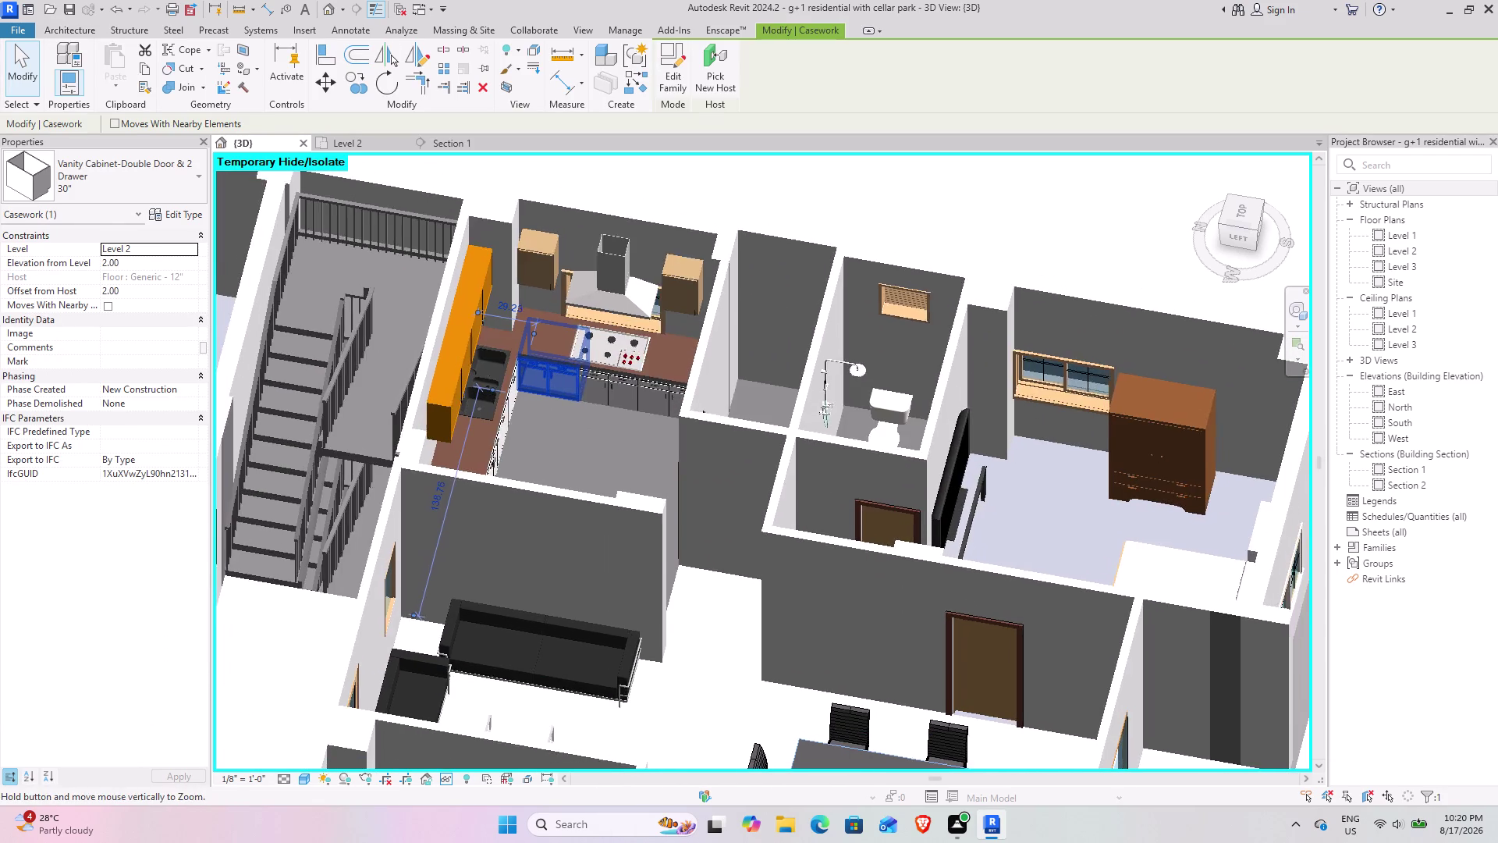
middle_drag(471, 356, 459, 352)
middle_drag(527, 370, 413, 368)
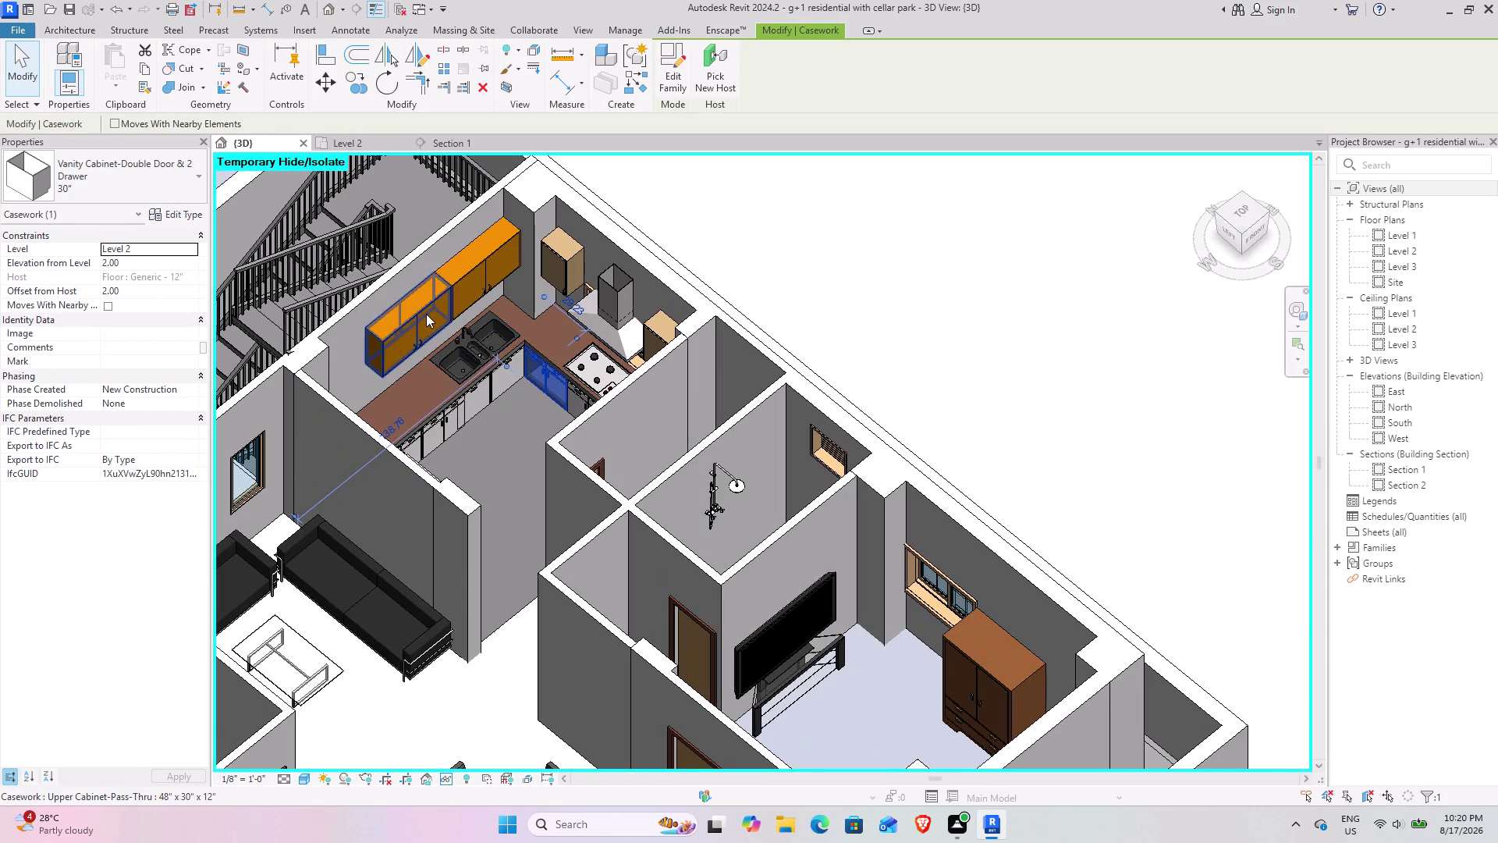
click(423, 312)
click(475, 280)
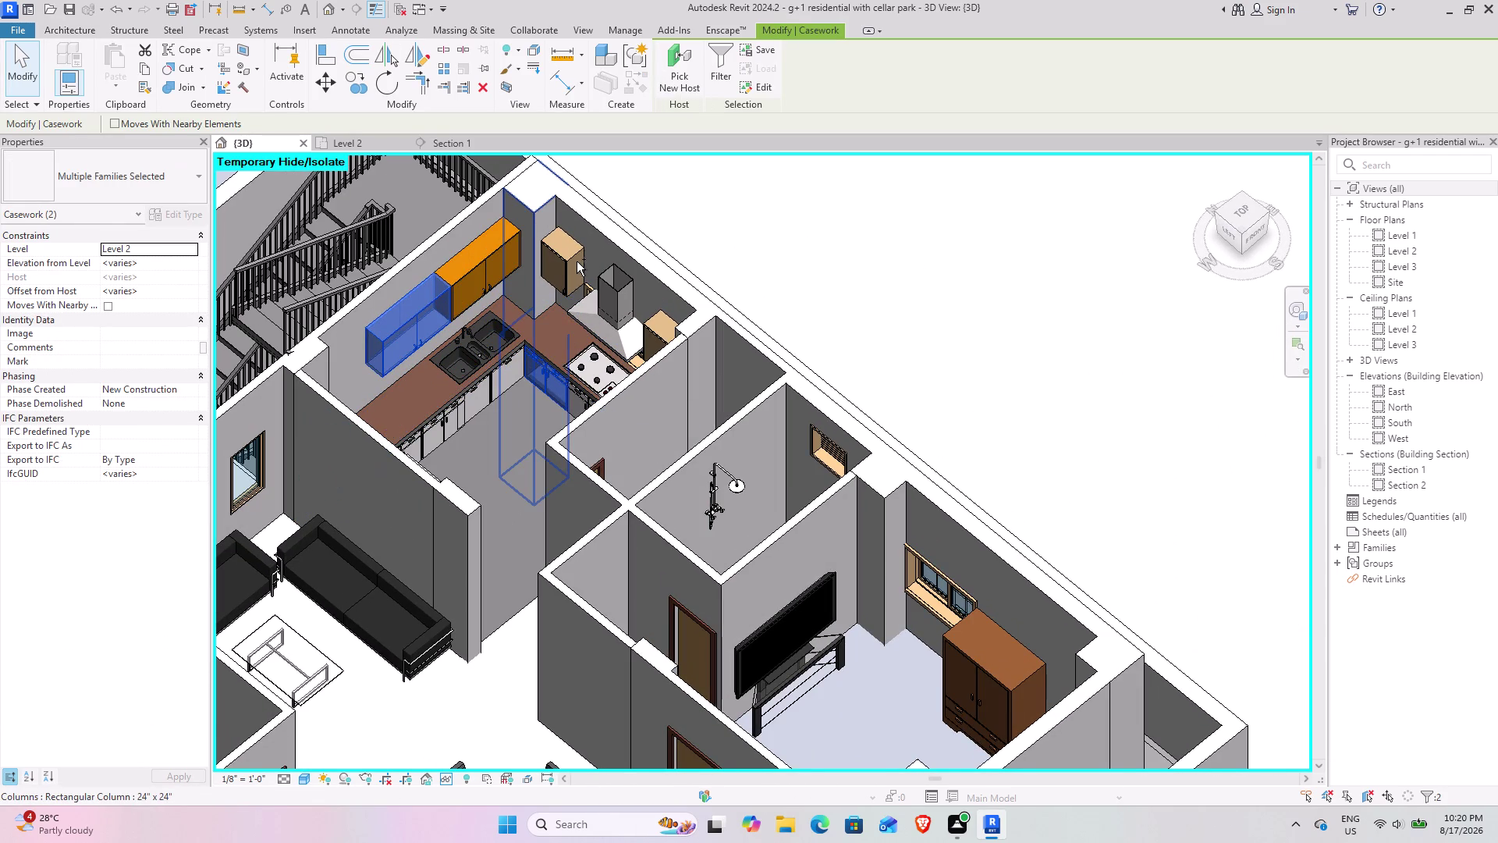
click(577, 262)
click(604, 283)
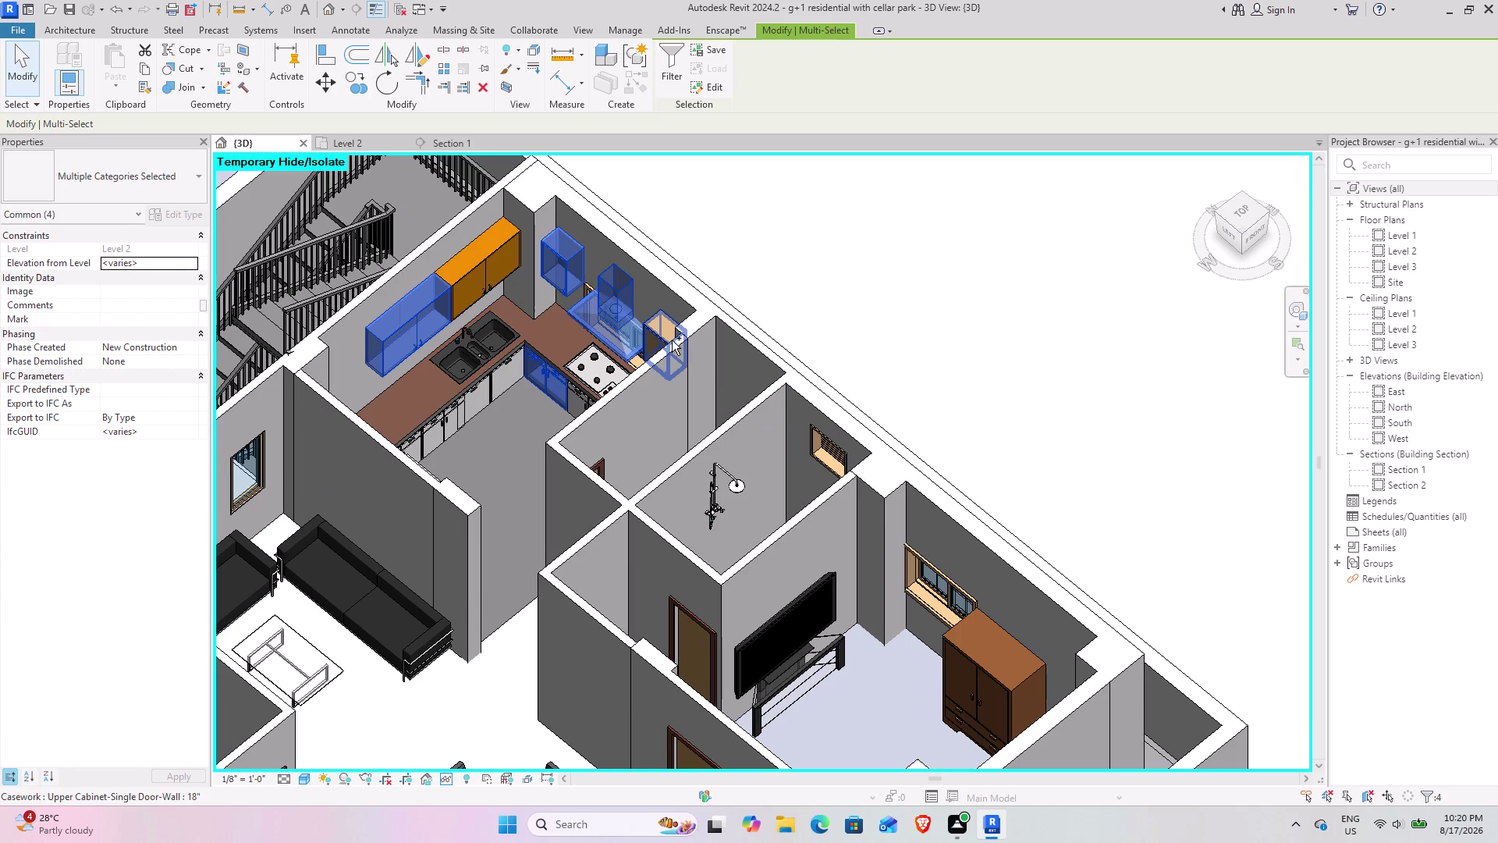
click(672, 341)
click(592, 356)
click(591, 376)
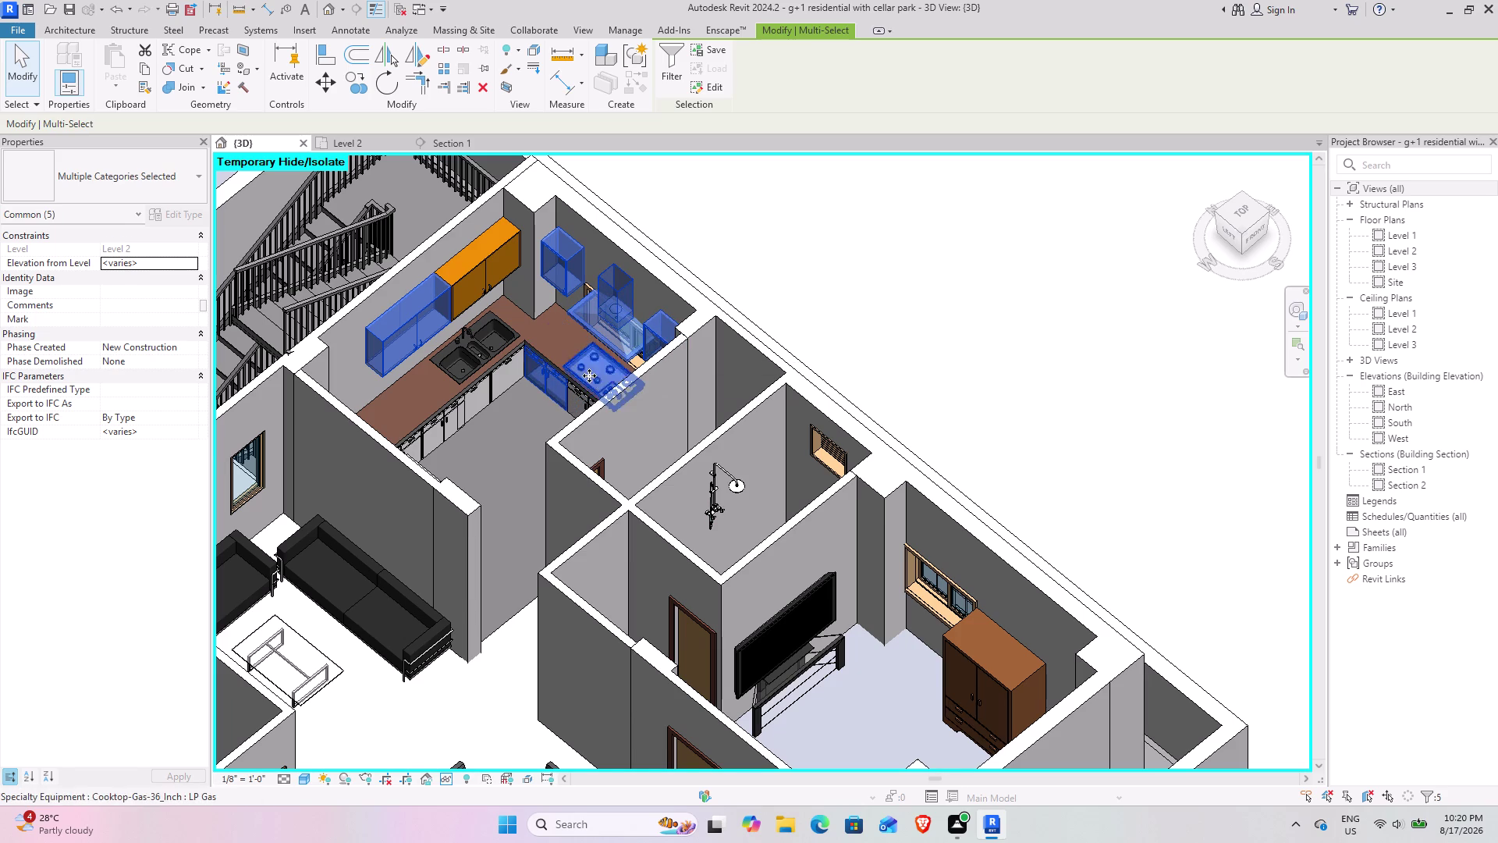
click(469, 367)
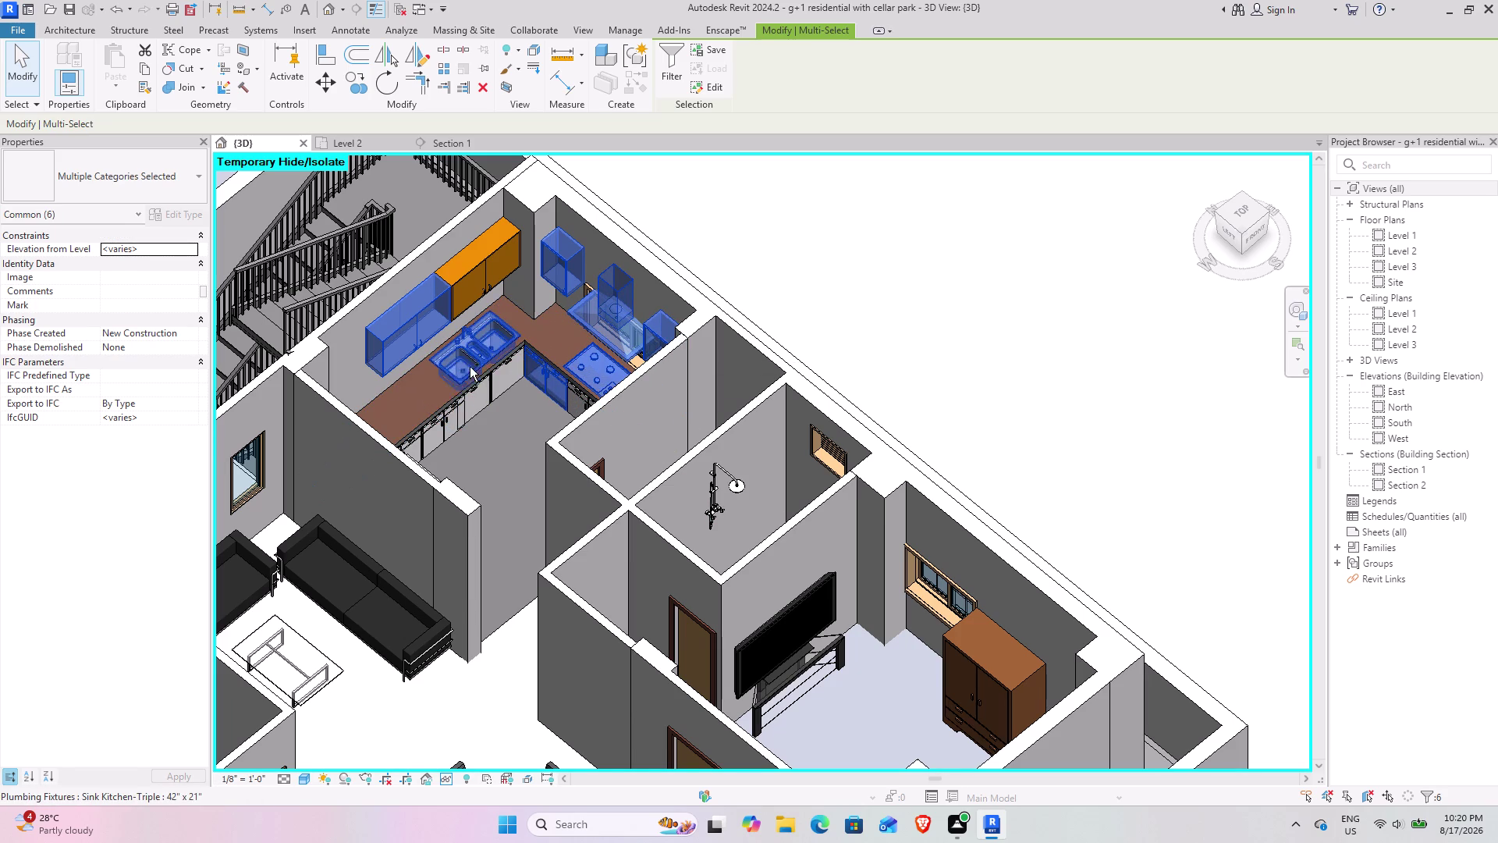
Add the base cabinets, corner base cabinet and orange upper cabinet to the selection.
scroll(up, 3)
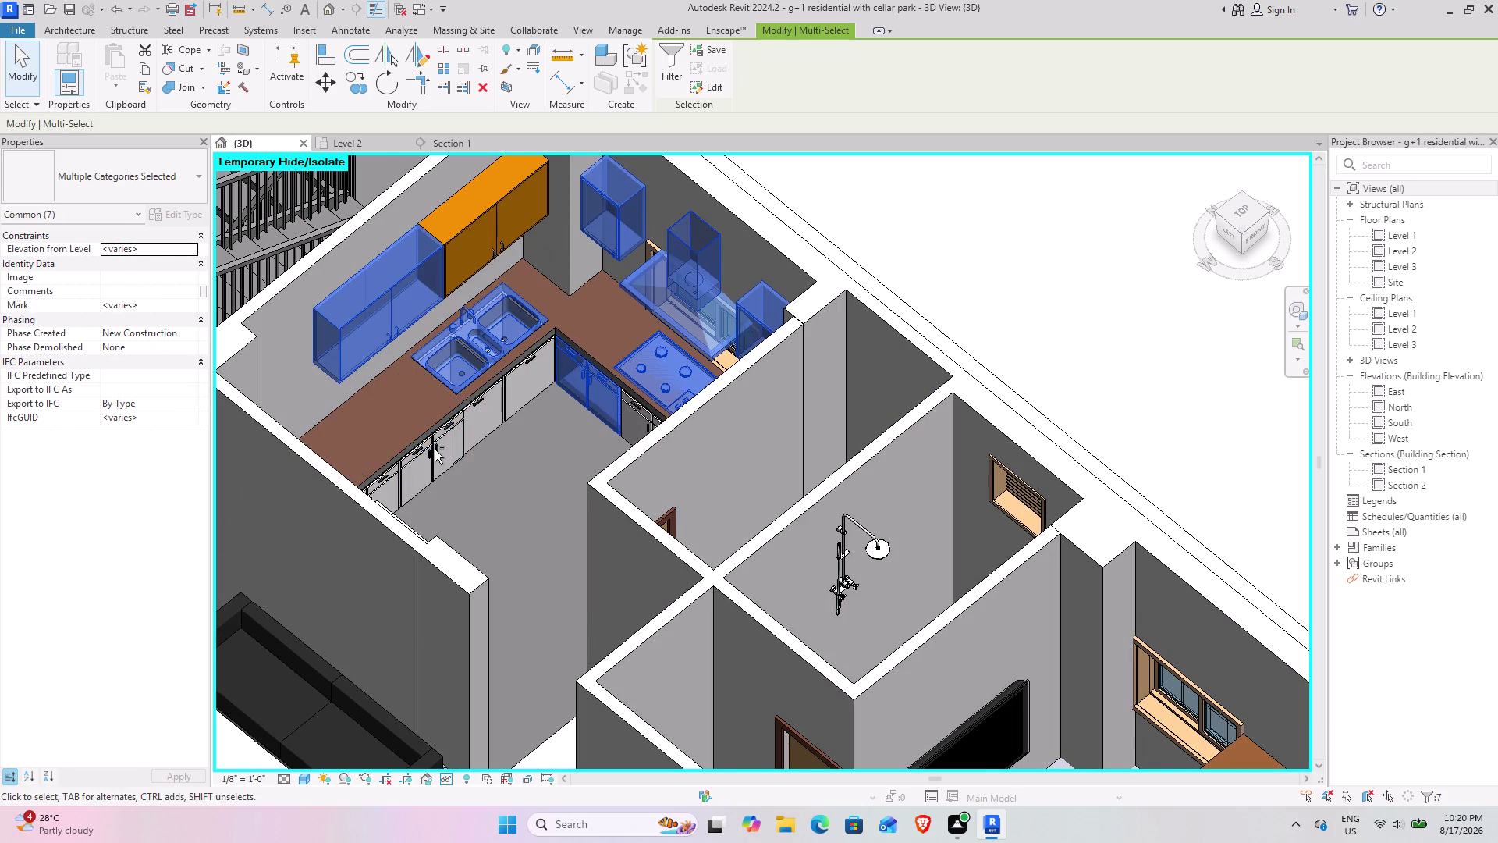
click(407, 480)
click(494, 419)
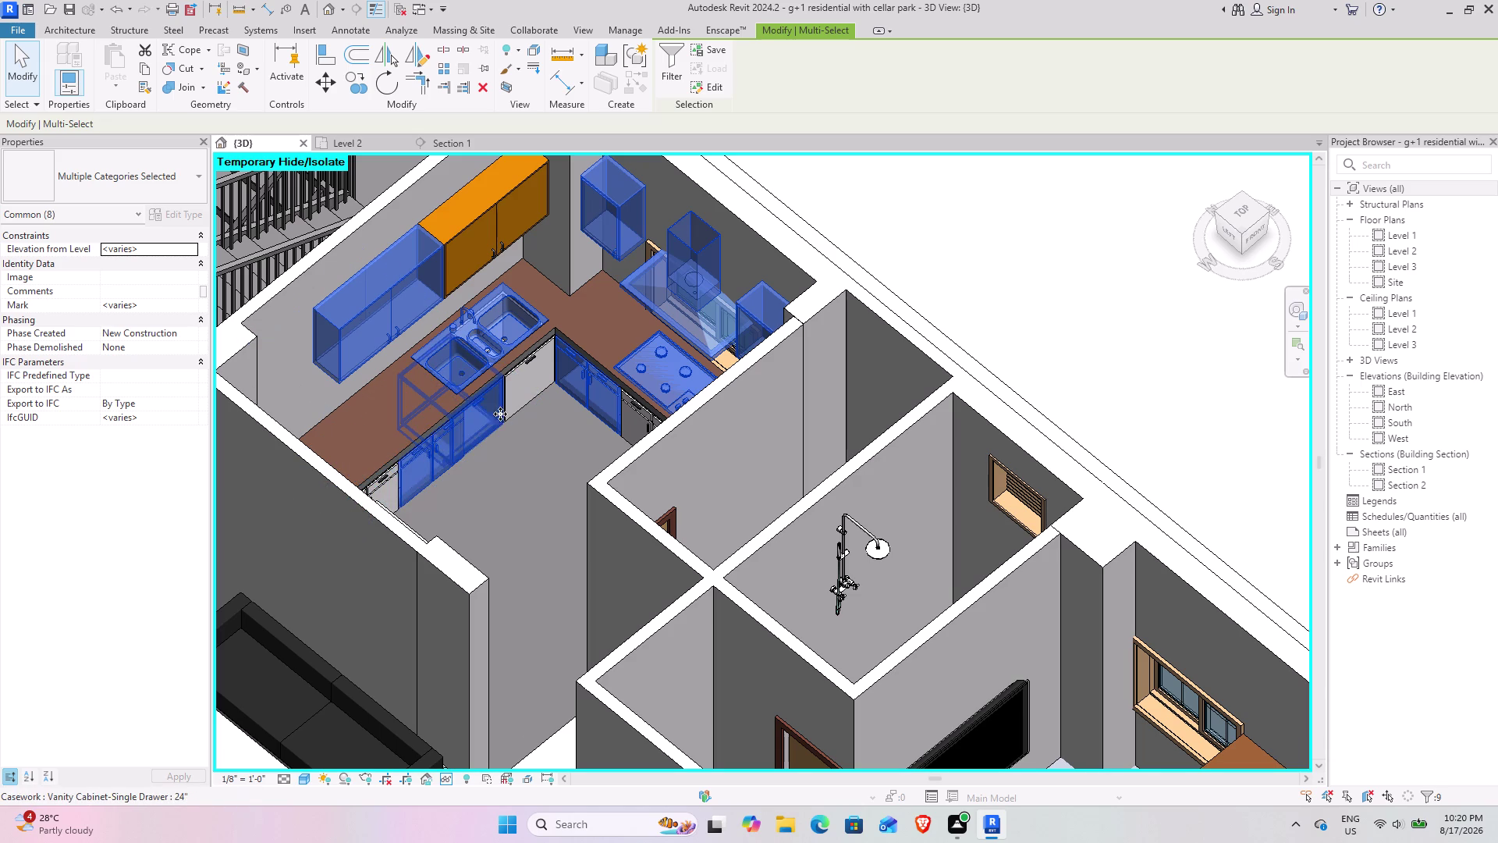
click(519, 396)
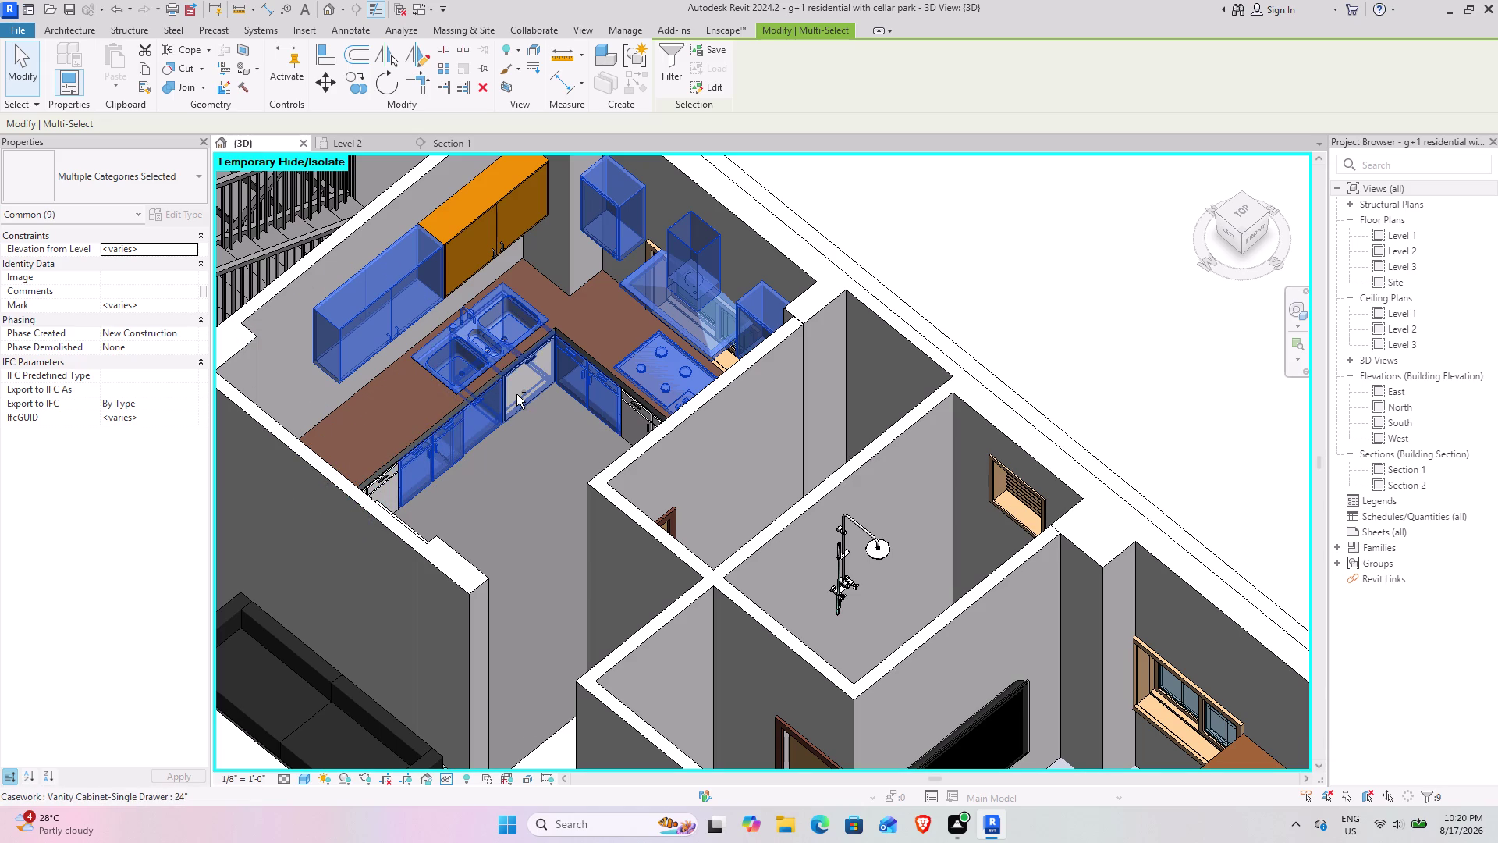
click(512, 401)
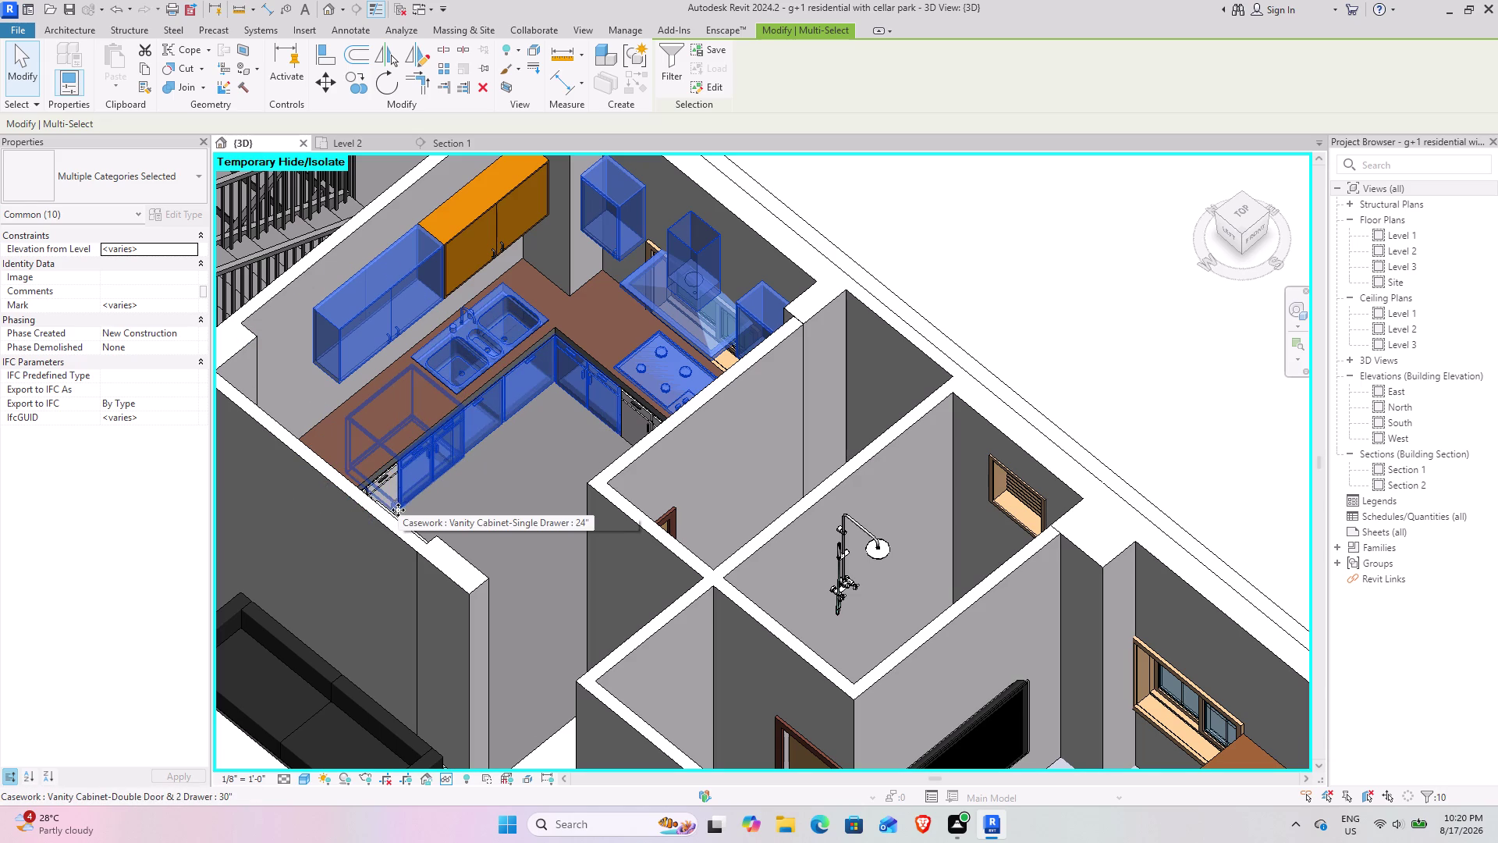
middle_drag(400, 505, 270, 532)
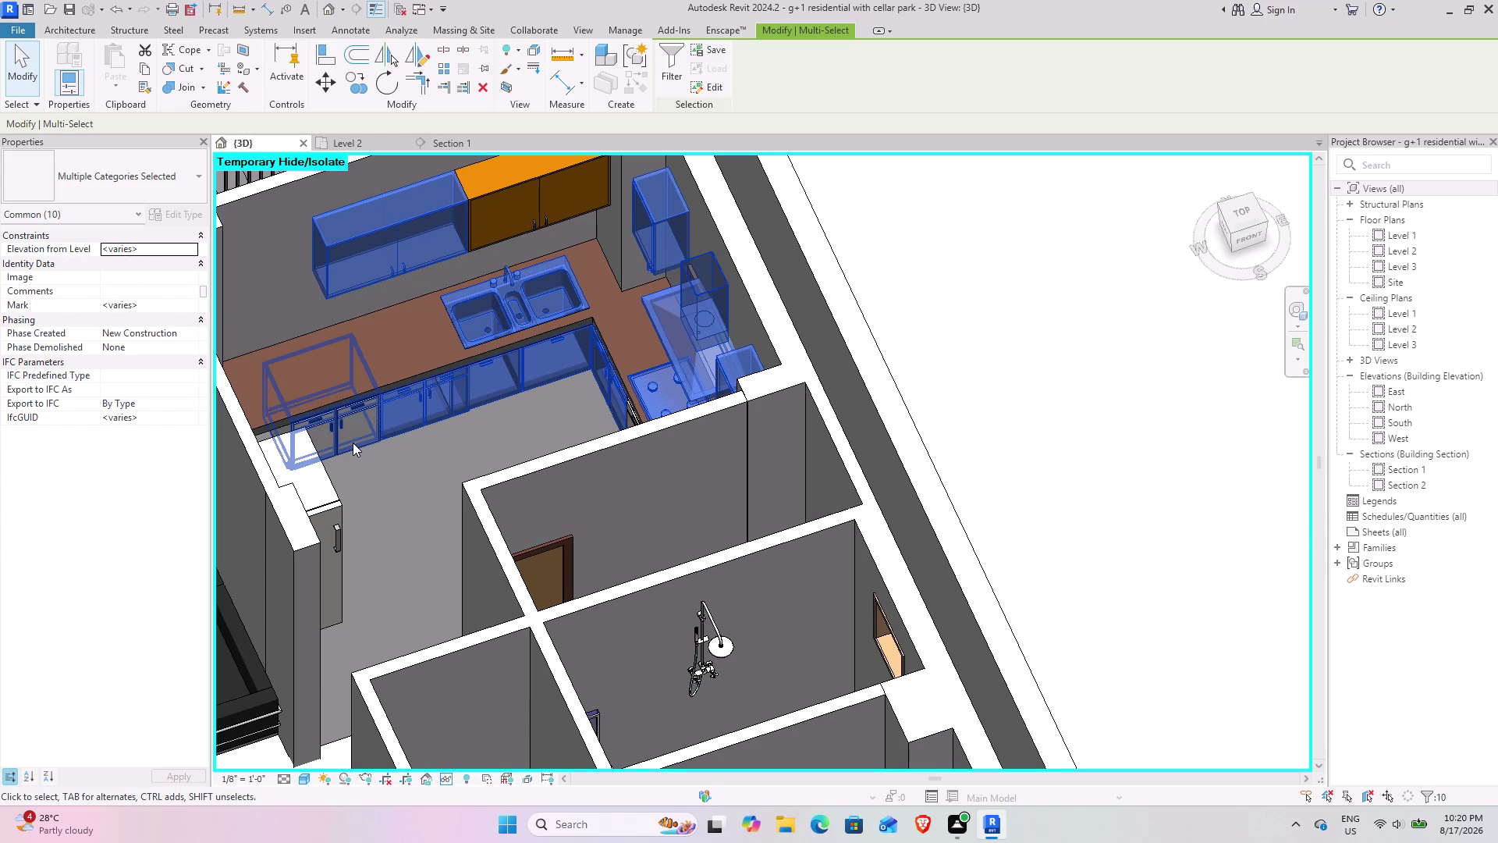
click(353, 443)
click(331, 501)
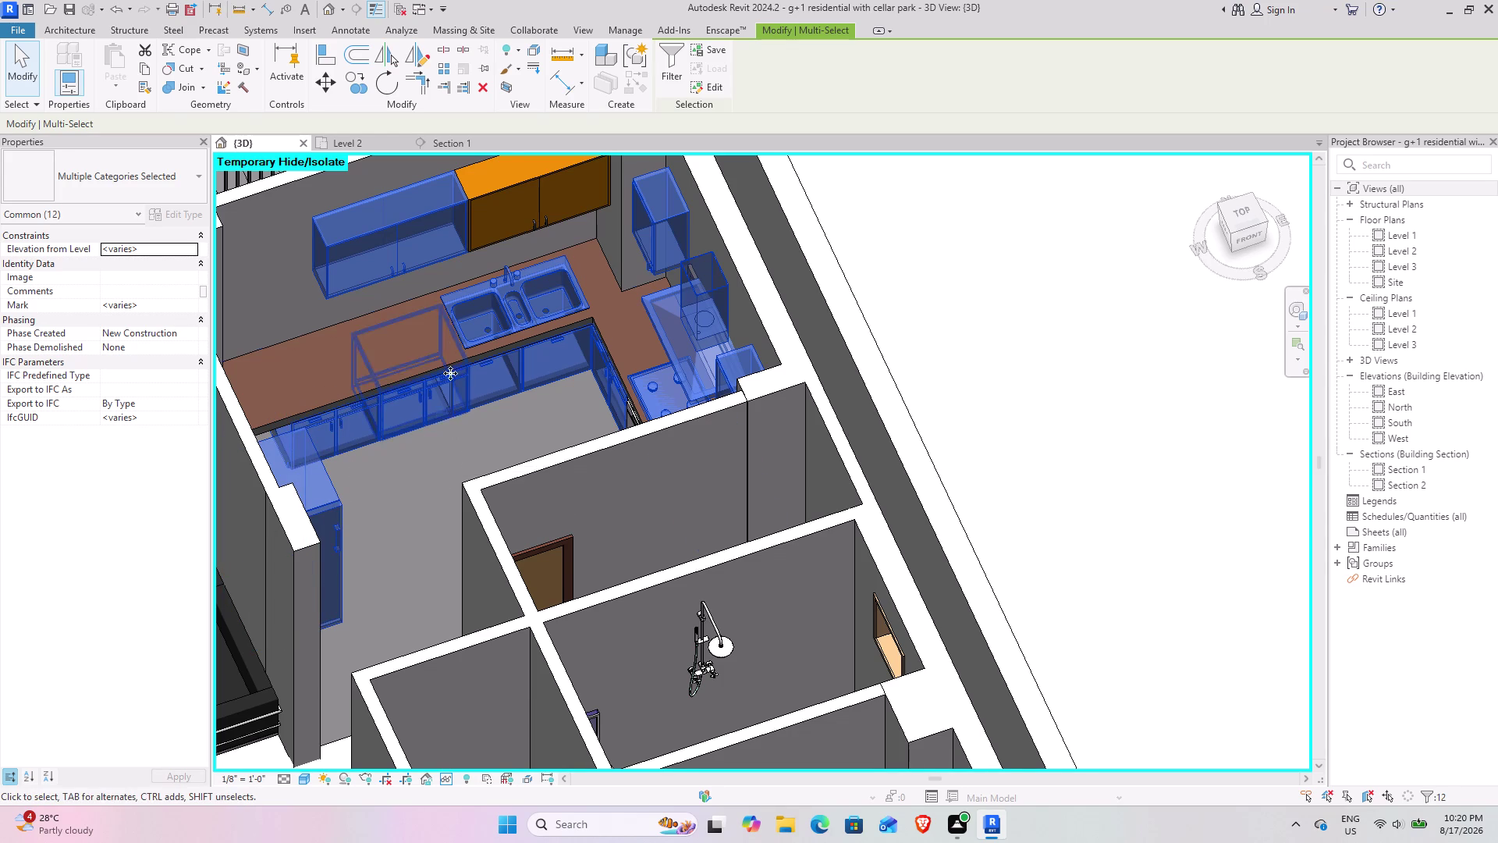
click(517, 231)
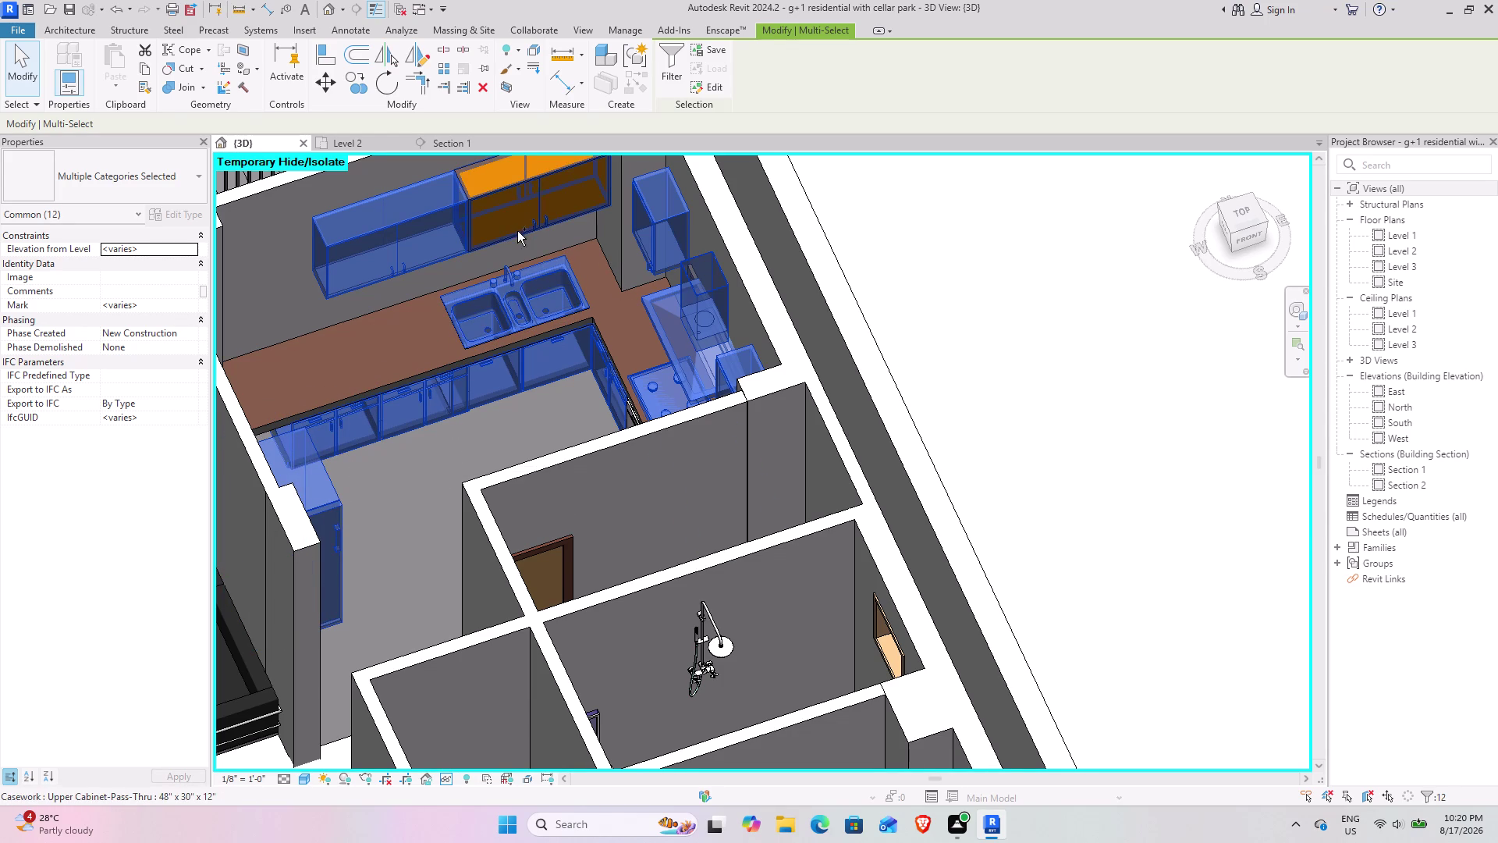
Add two more kitchen elements, then return to the Level 2 floor plan.
scroll(down, 3)
middle_drag(384, 448, 618, 470)
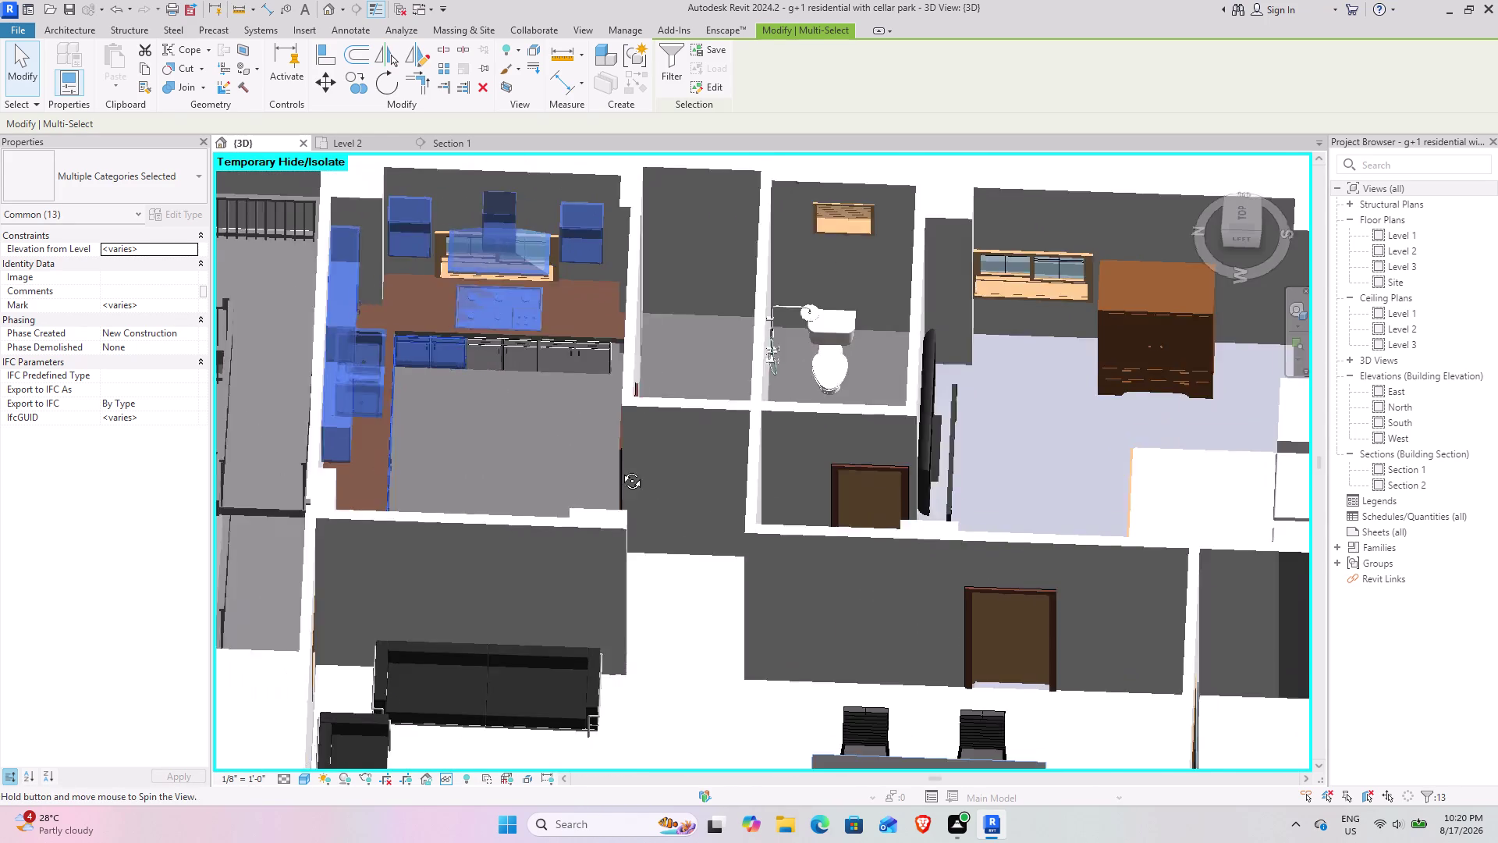
middle_drag(617, 470, 625, 463)
click(559, 366)
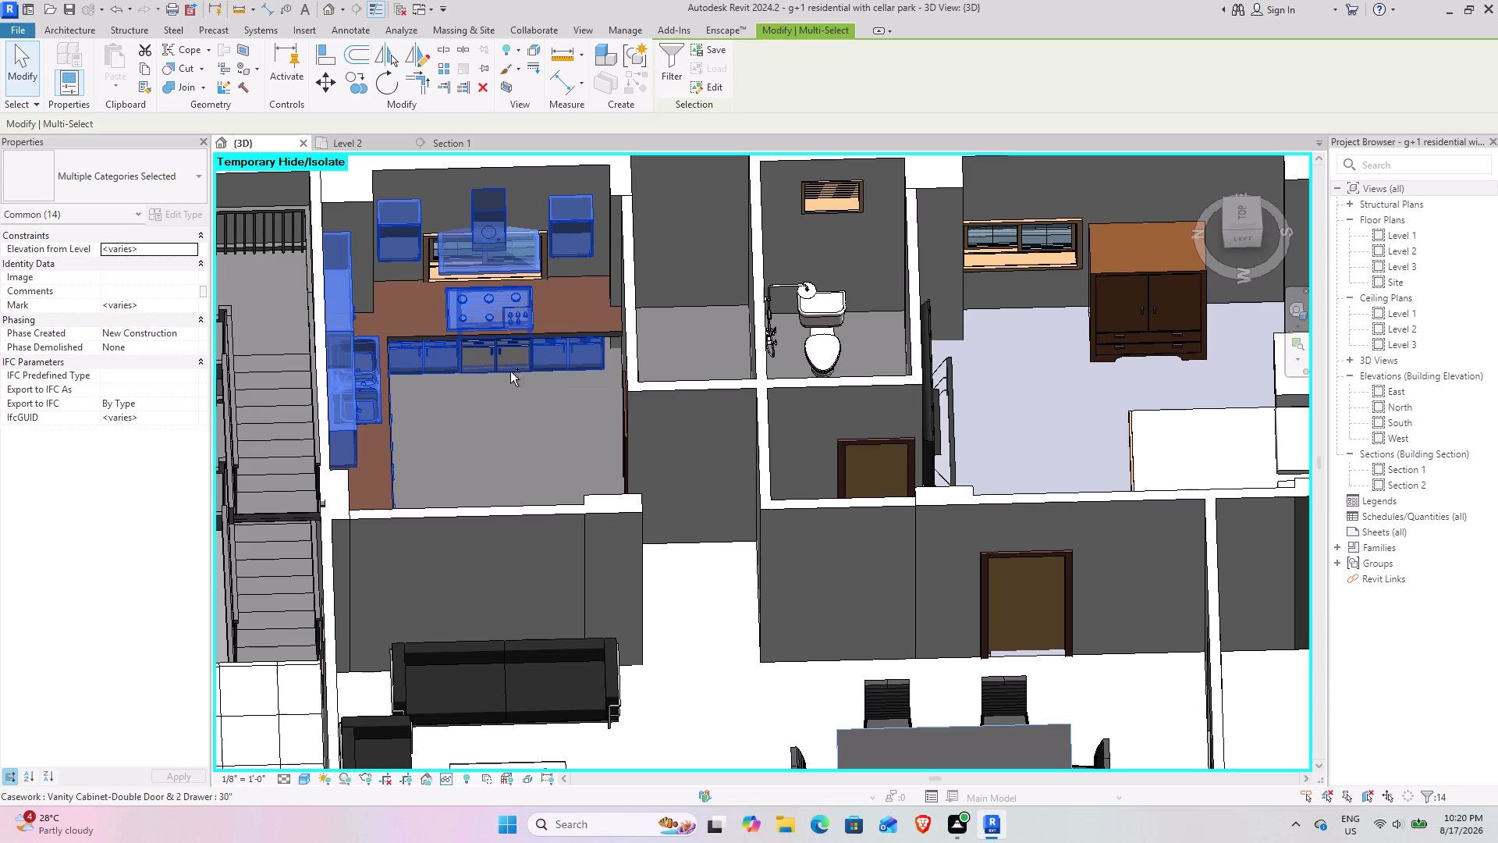
click(510, 371)
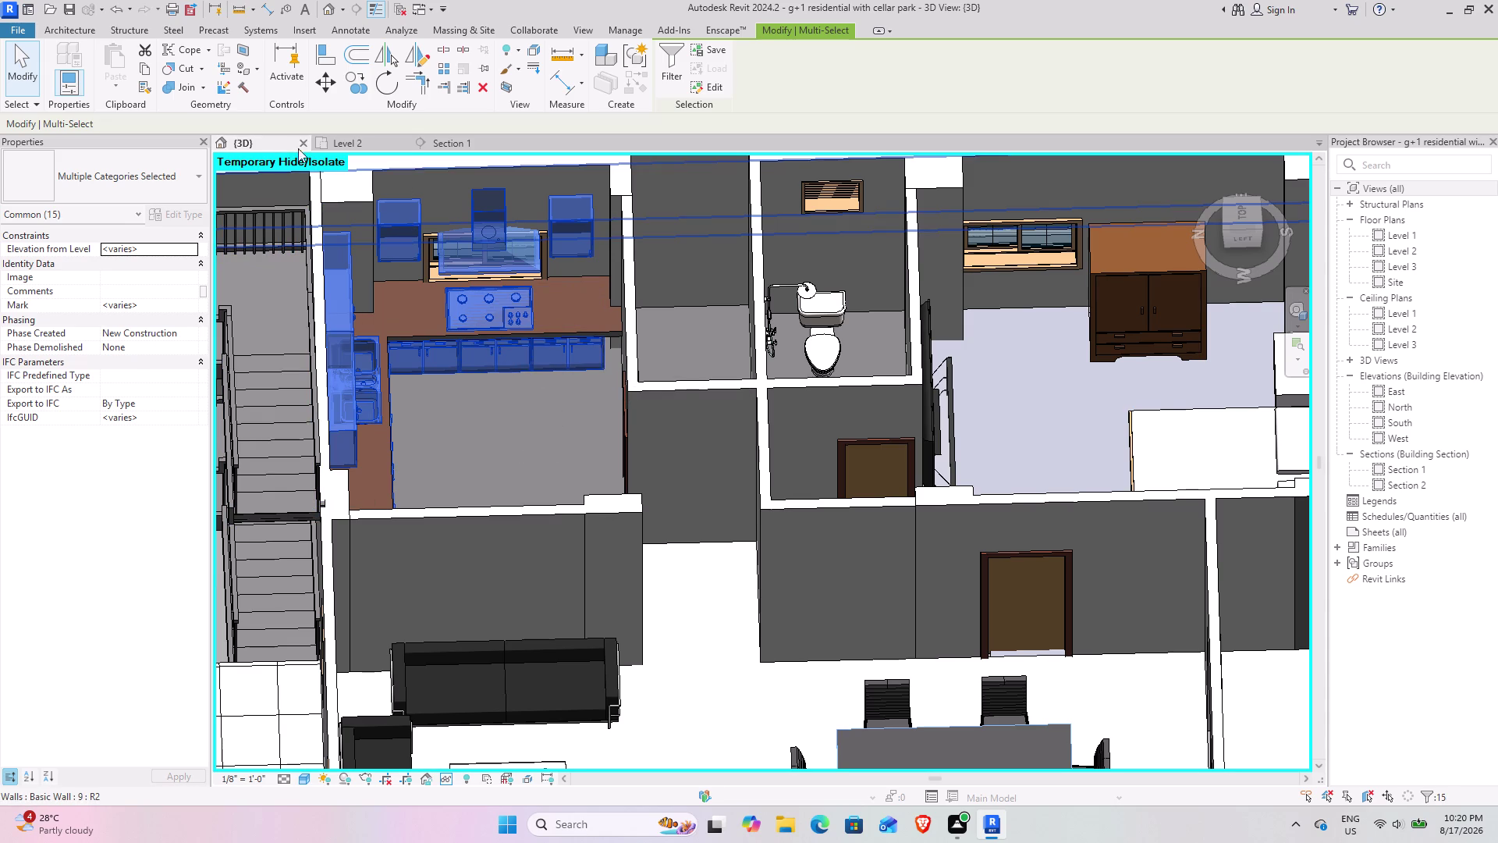
click(356, 135)
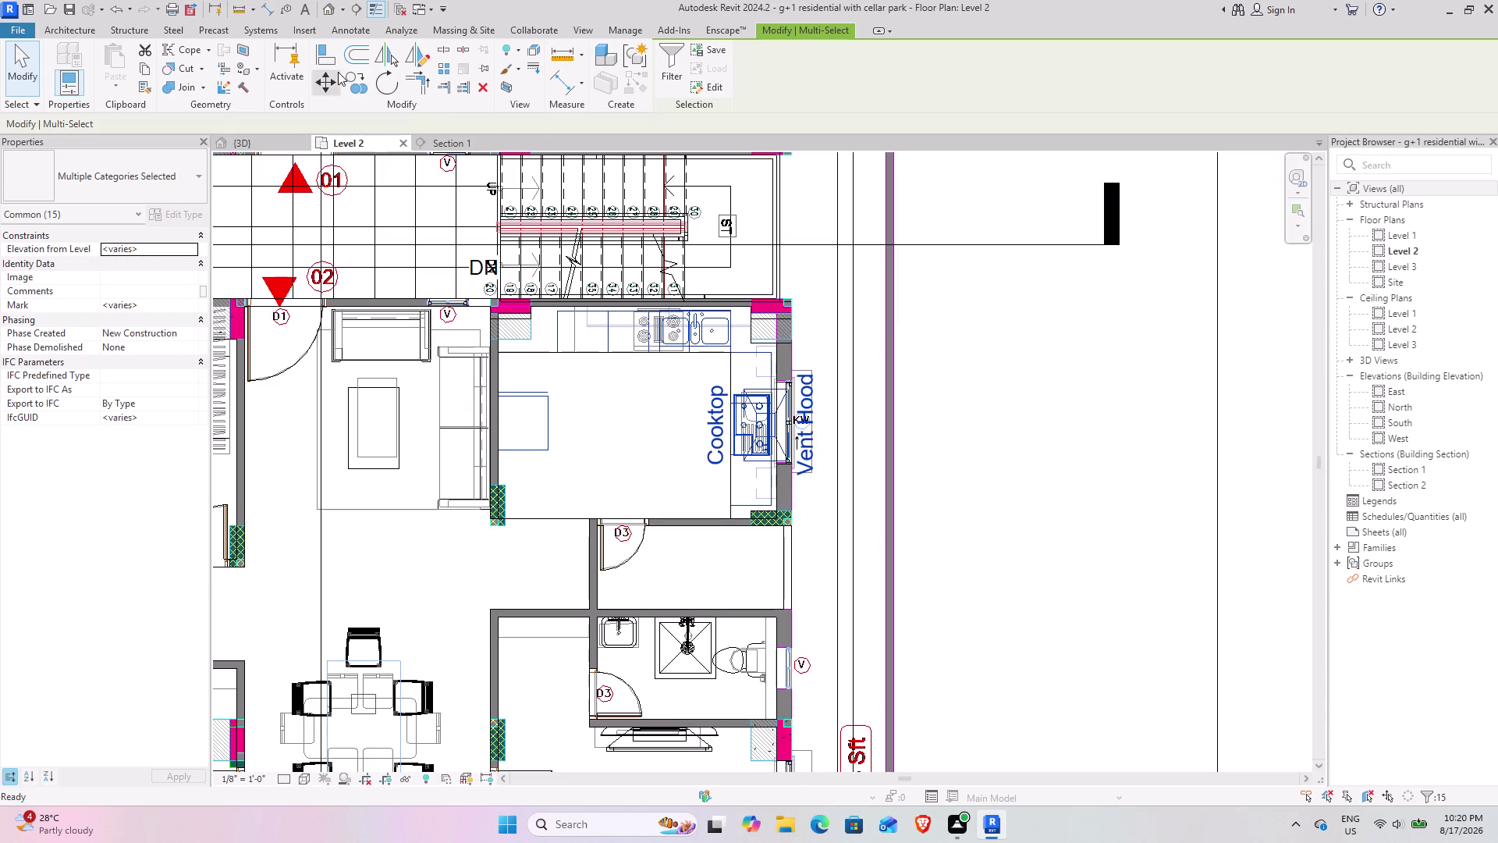
Start moving the selected kitchen items and survey the Level 2 kitchen layouts.
click(355, 77)
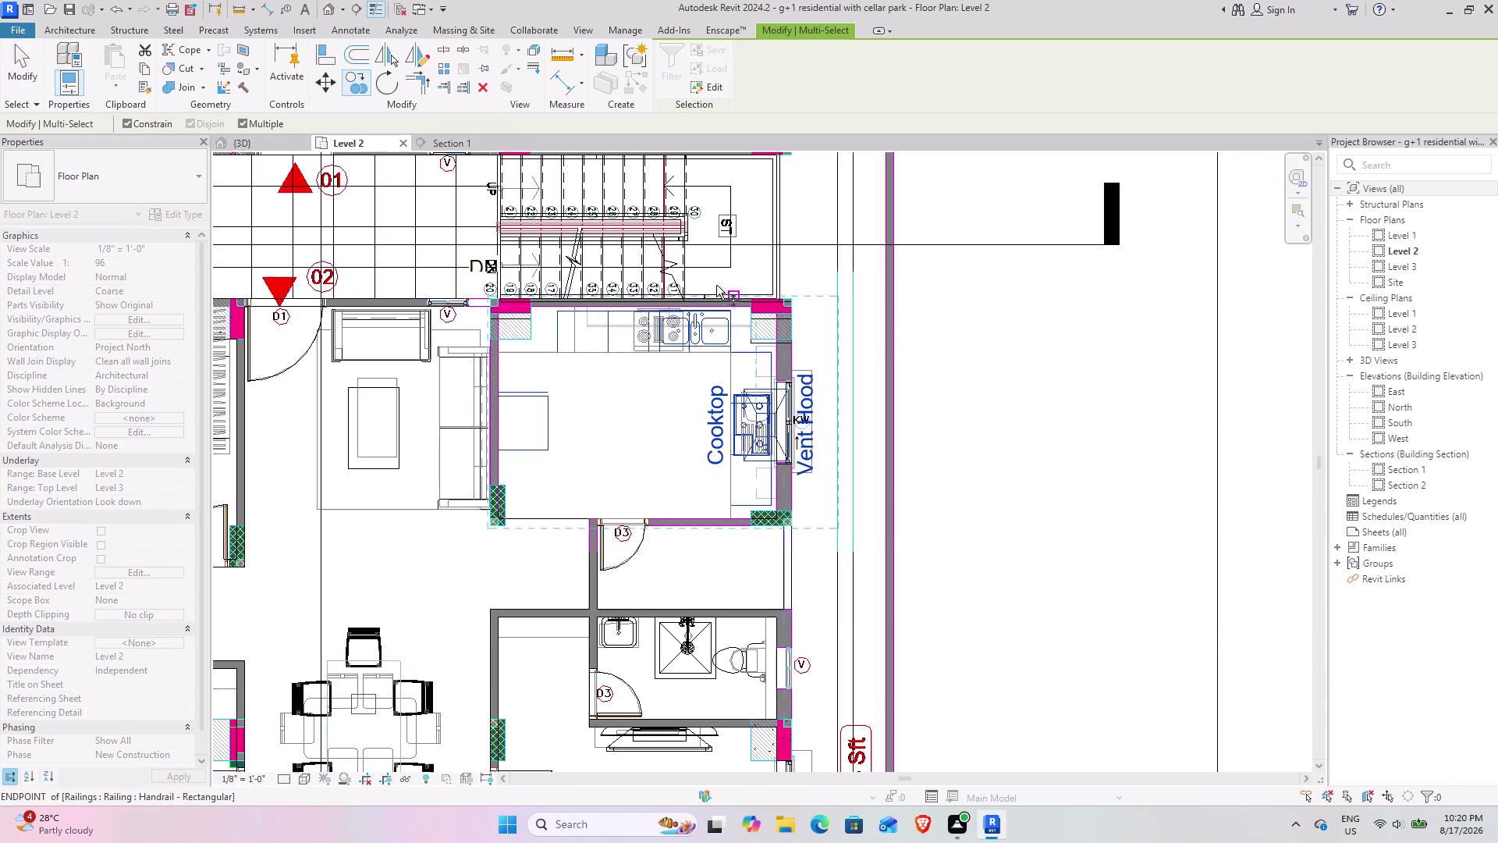
scroll(up, 3)
scroll(up, 3)
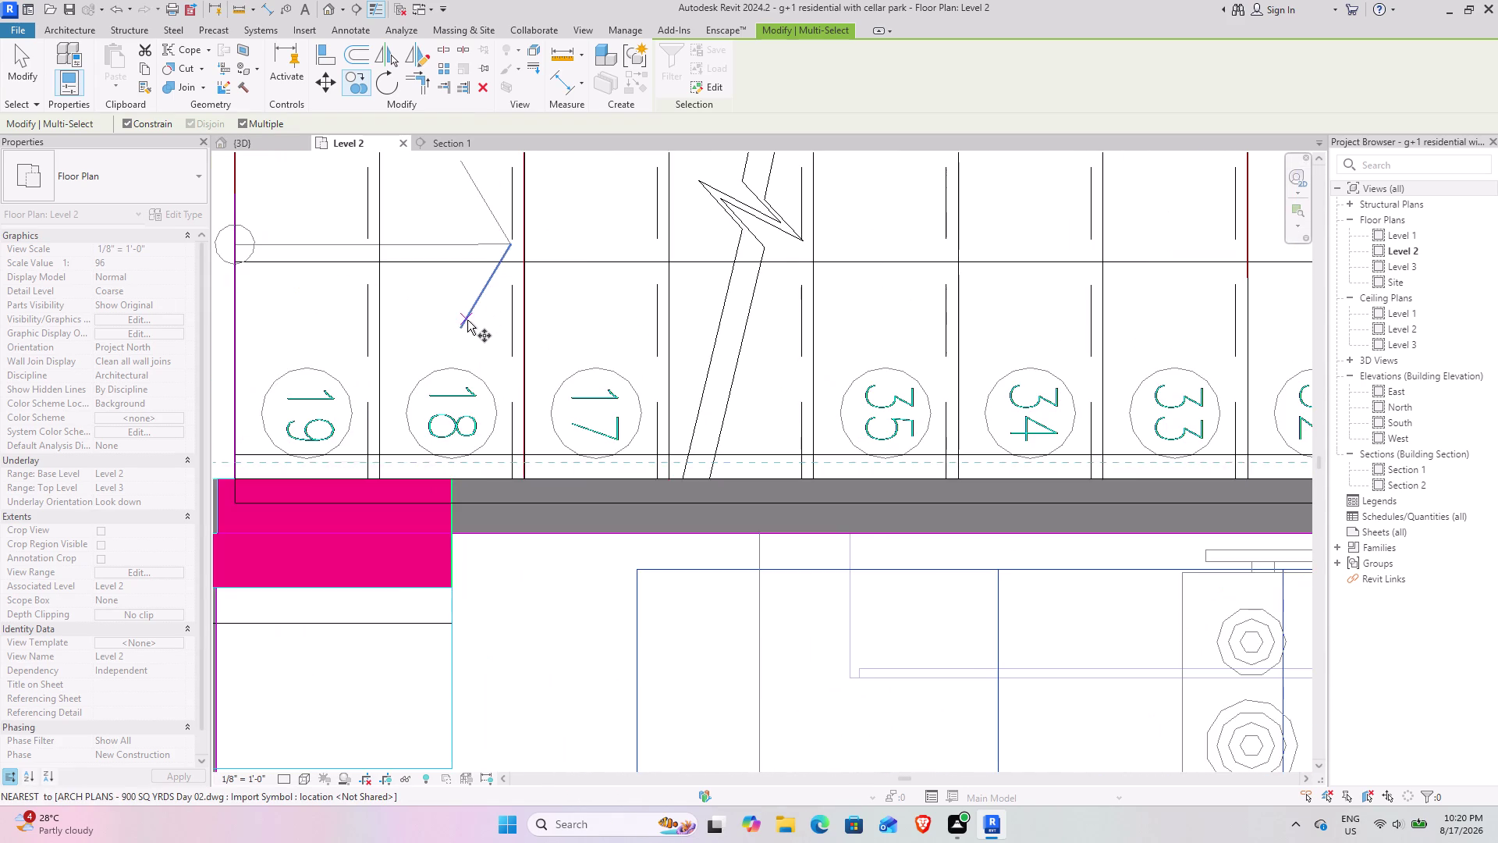
scroll(up, 3)
scroll(down, 3)
scroll(down, 3)
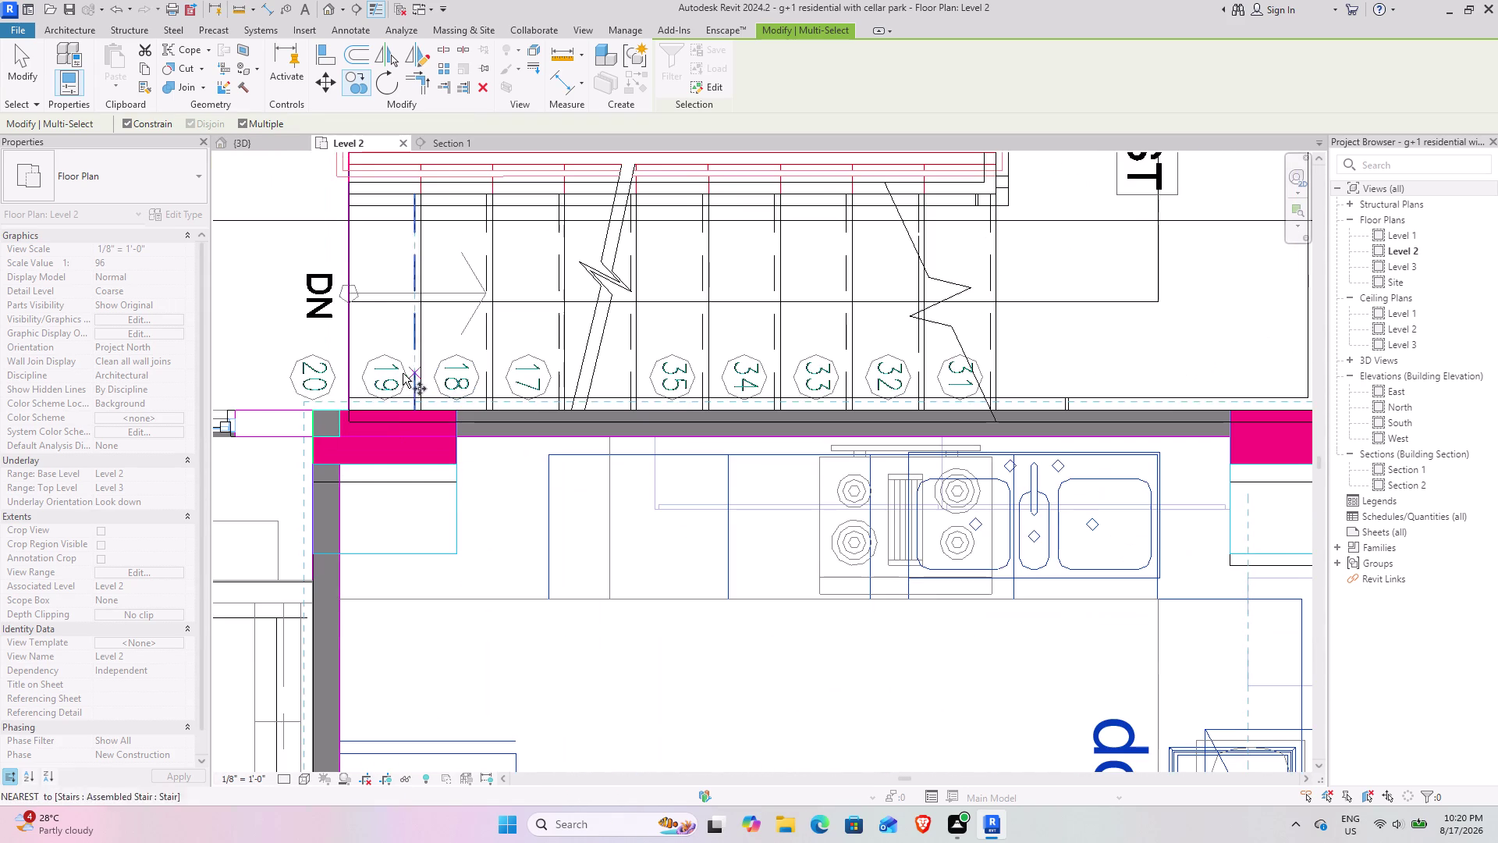
scroll(down, 3)
middle_drag(506, 235, 455, 488)
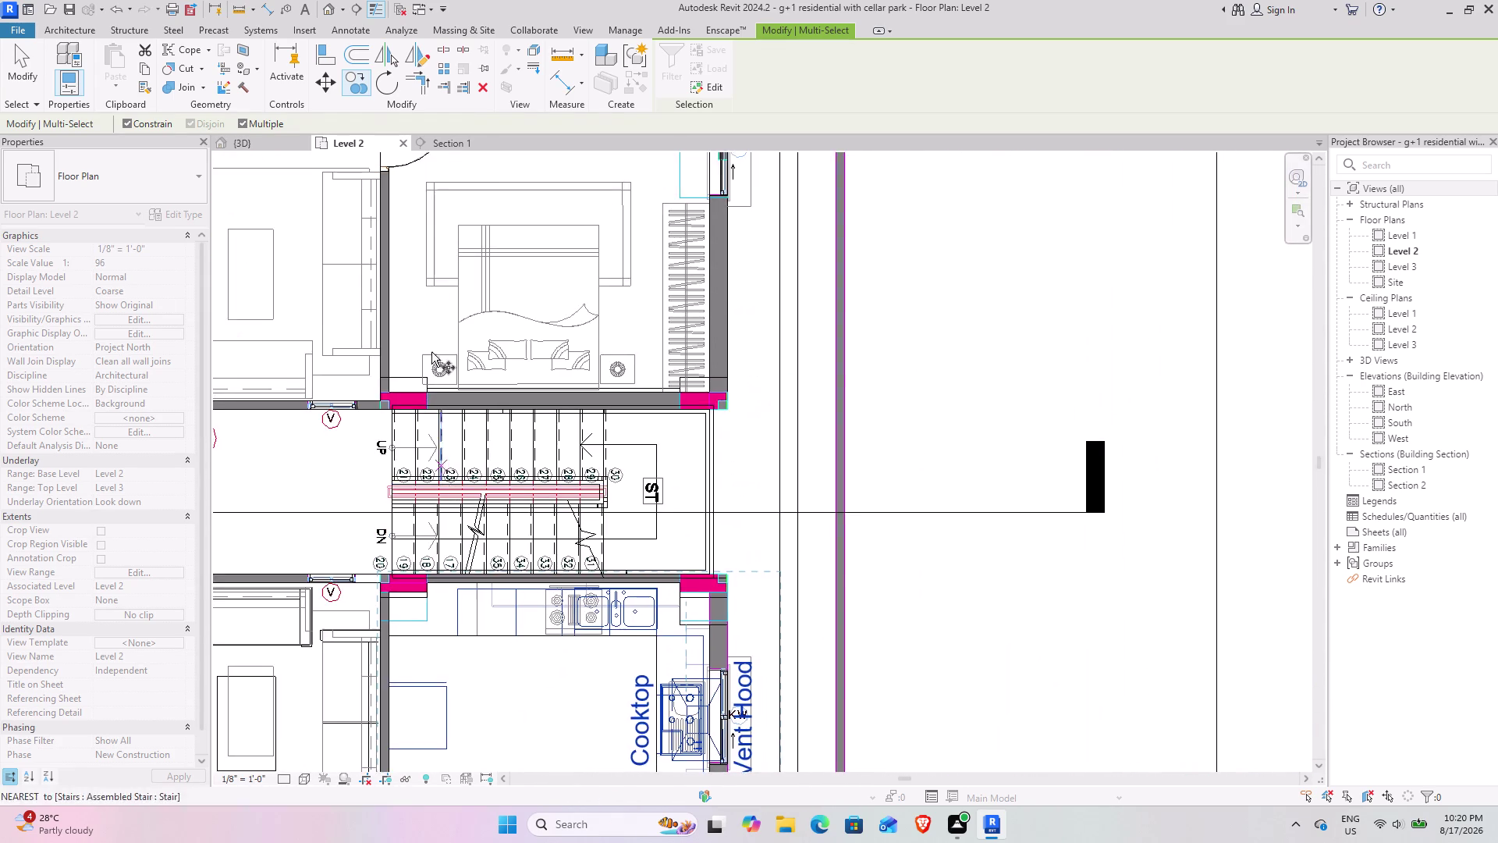
middle_drag(452, 250, 448, 482)
middle_drag(479, 242, 477, 560)
middle_drag(477, 327, 446, 624)
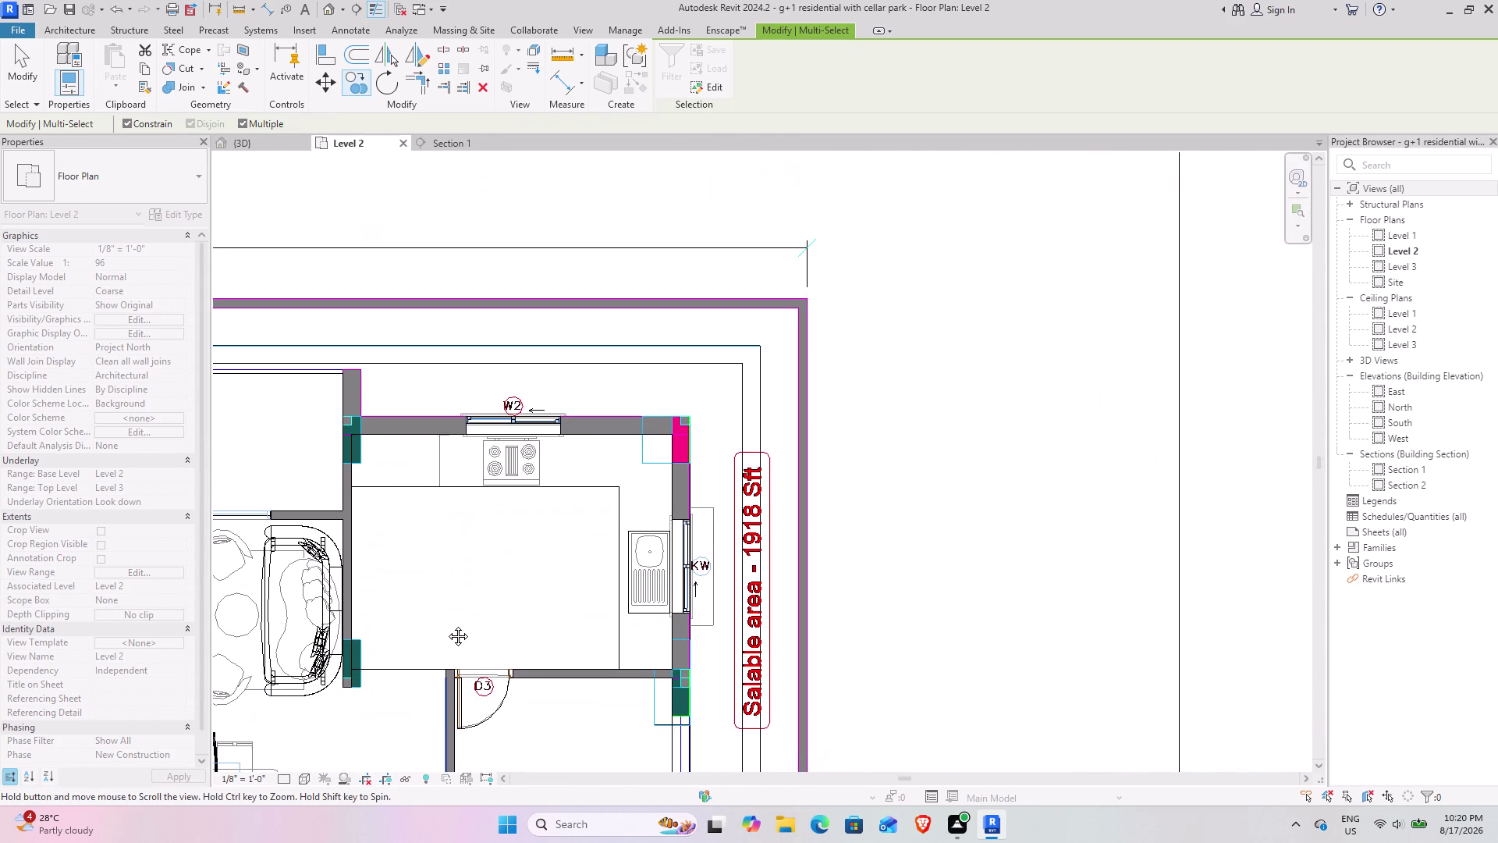
middle_drag(446, 625, 469, 321)
middle_drag(457, 527, 451, 462)
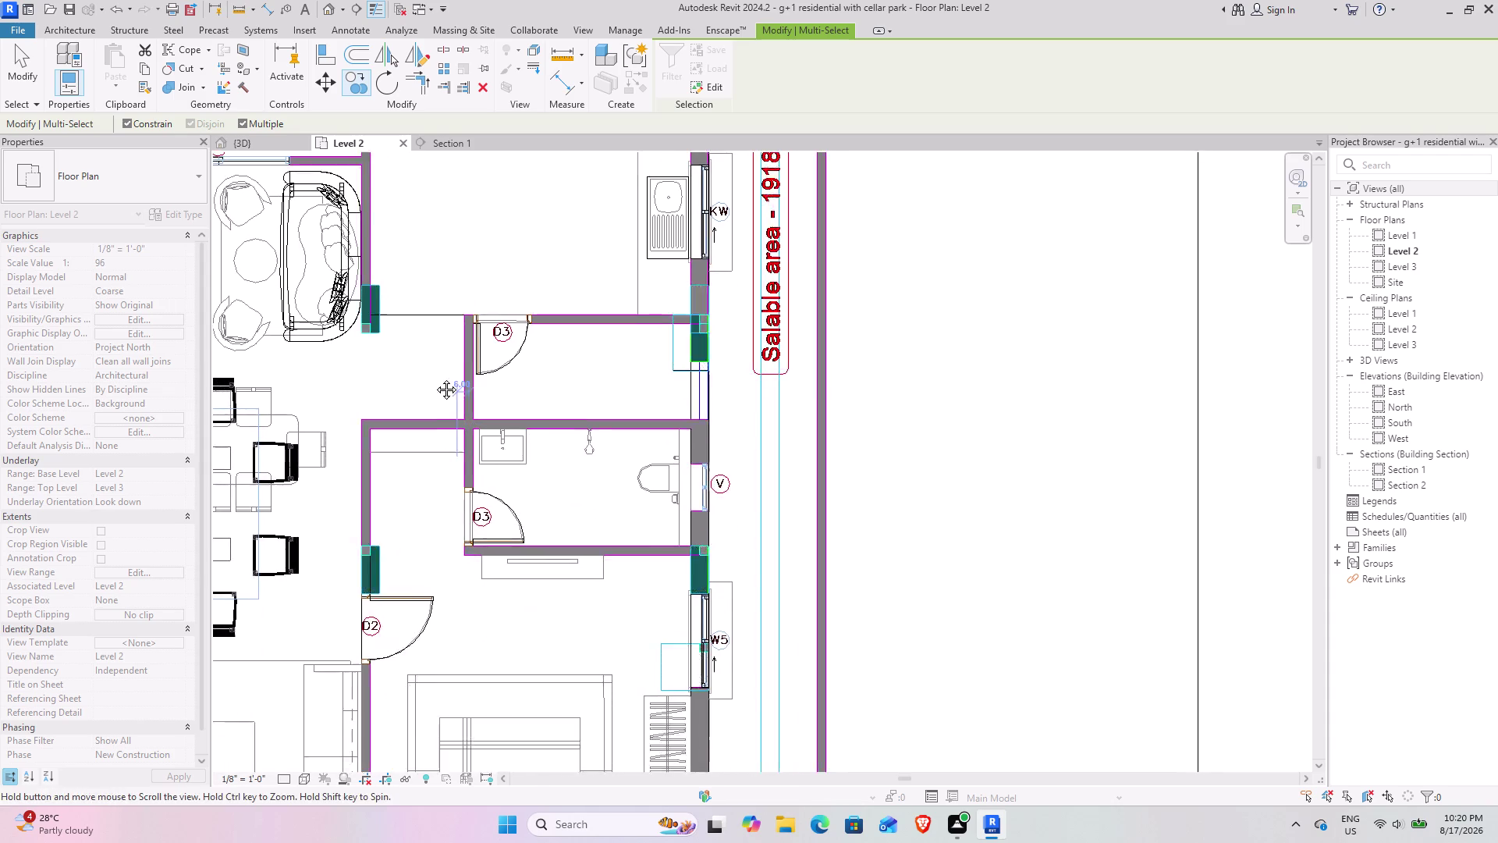
middle_drag(451, 461, 412, 267)
middle_drag(477, 468, 513, 175)
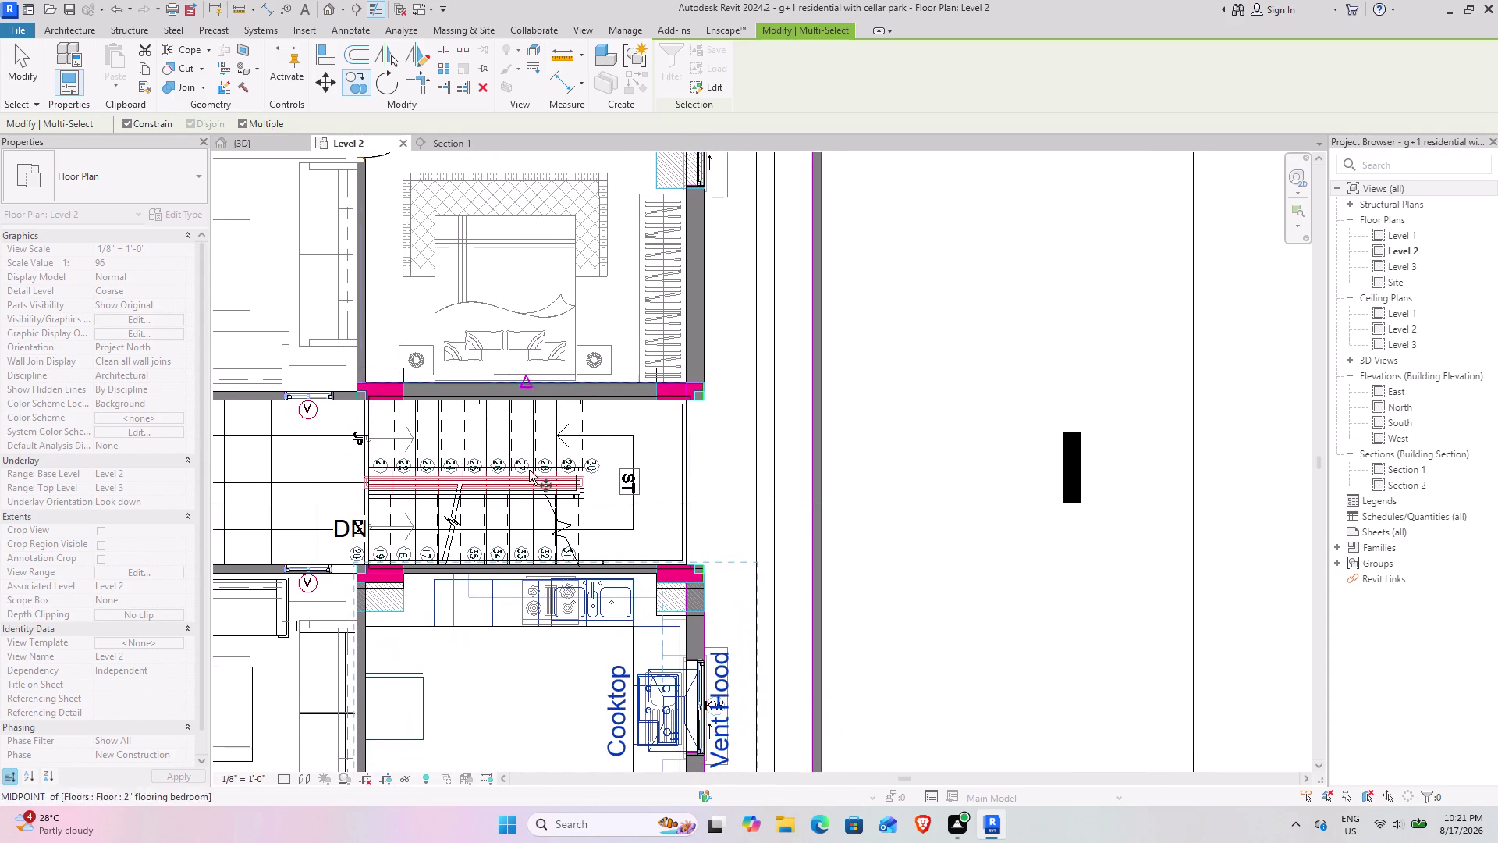
middle_drag(538, 506, 539, 238)
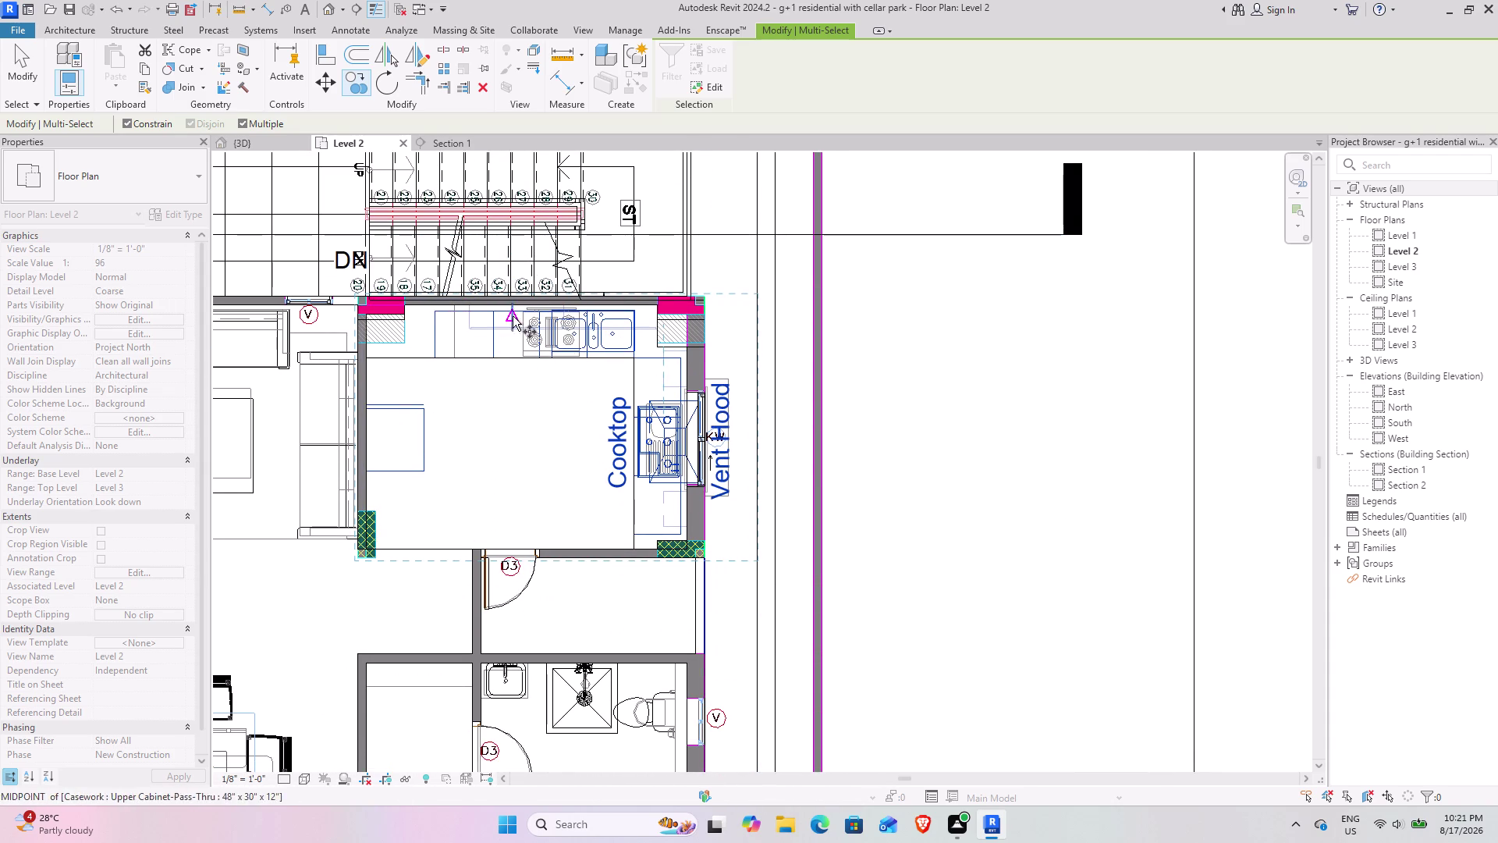
Zoom into the counter detail, then move past the stair toward window W2.
scroll(up, 3)
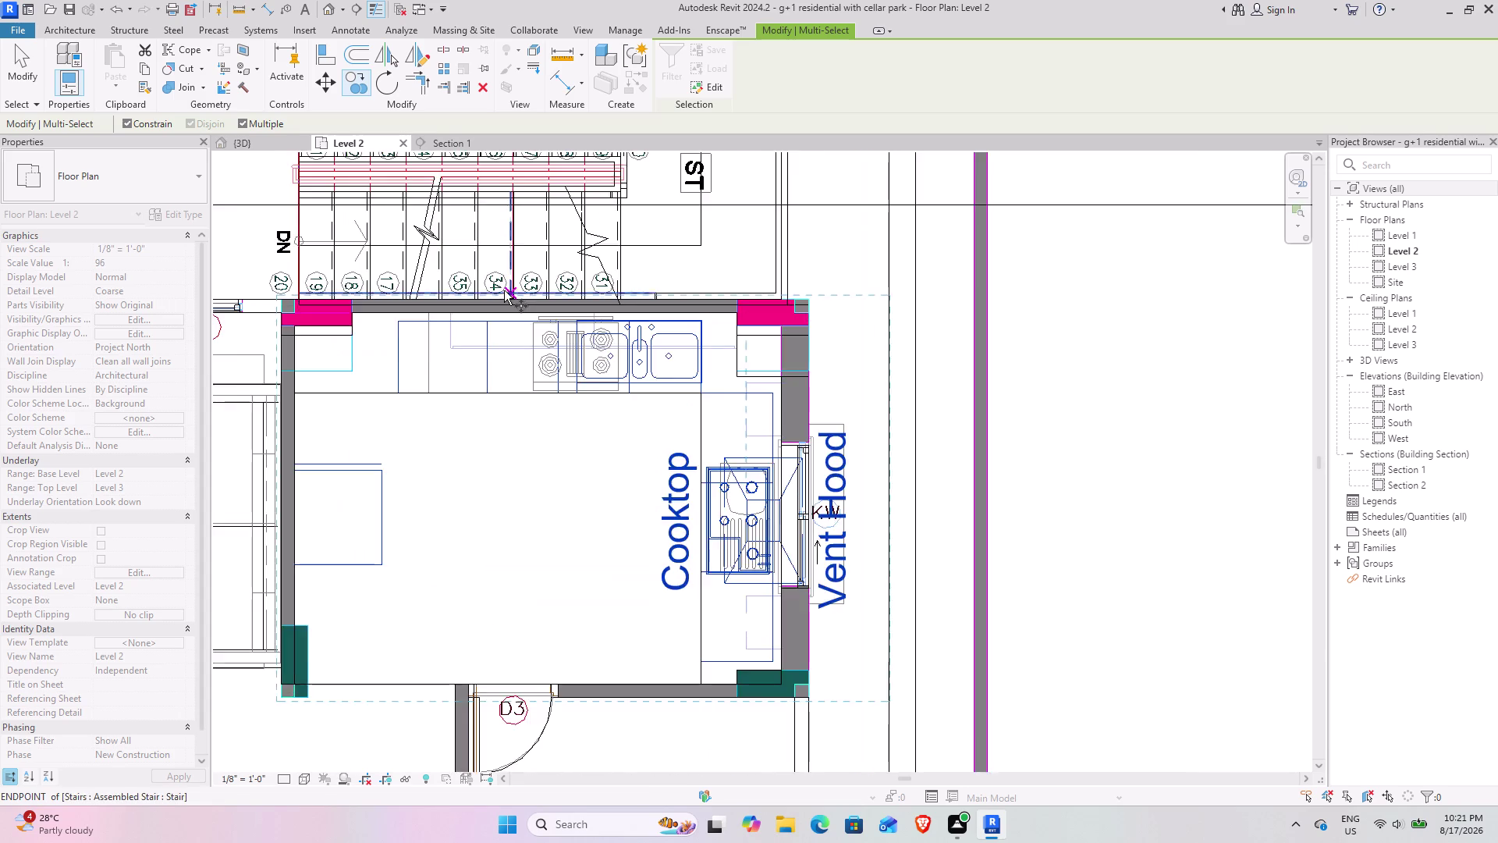
scroll(up, 3)
scroll(up, 3)
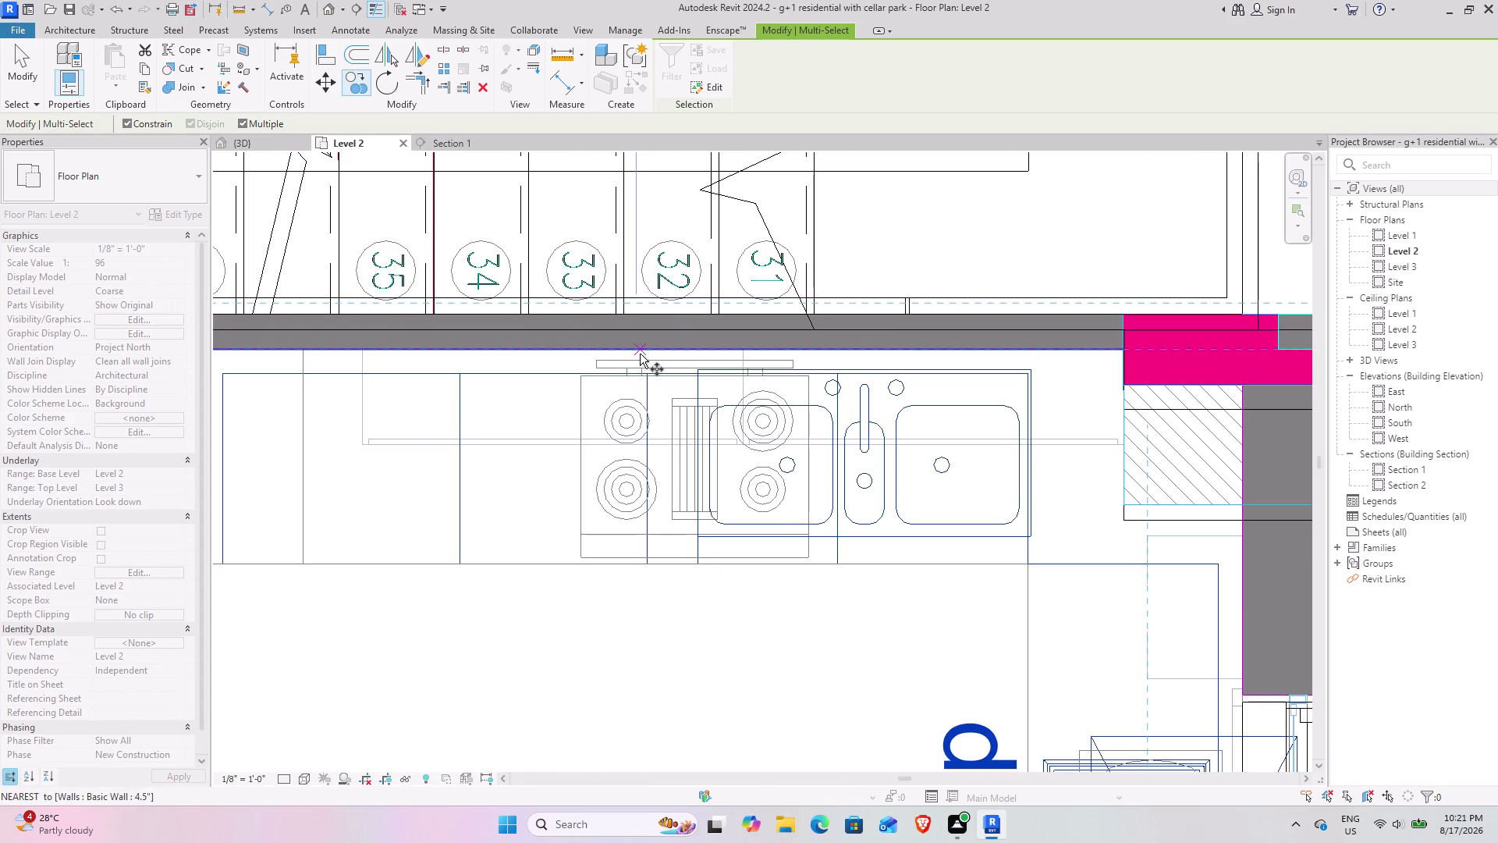
click(612, 351)
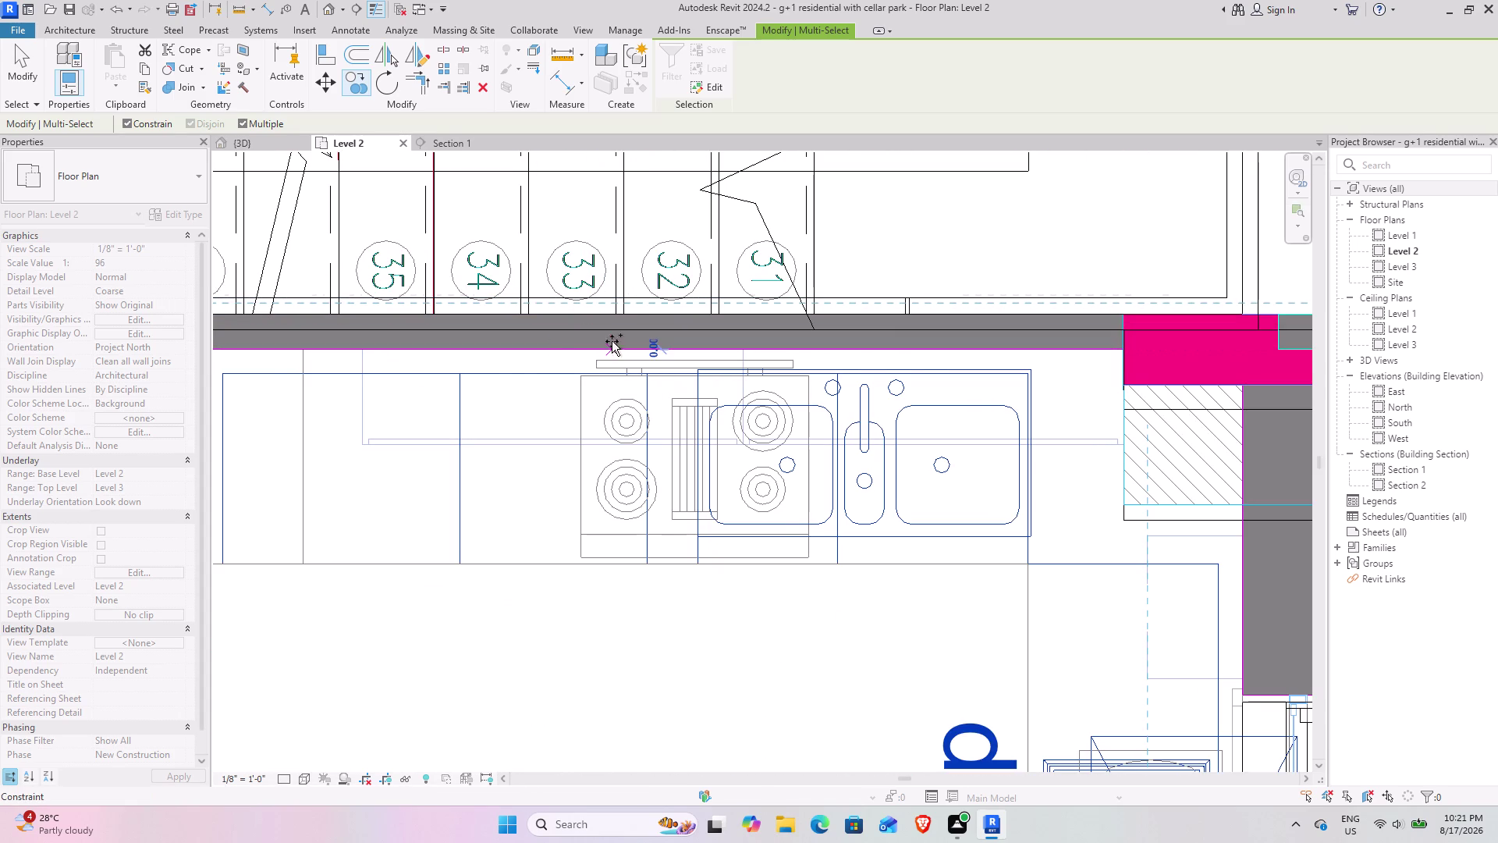
scroll(down, 3)
middle_drag(606, 223, 602, 536)
middle_drag(616, 262, 617, 323)
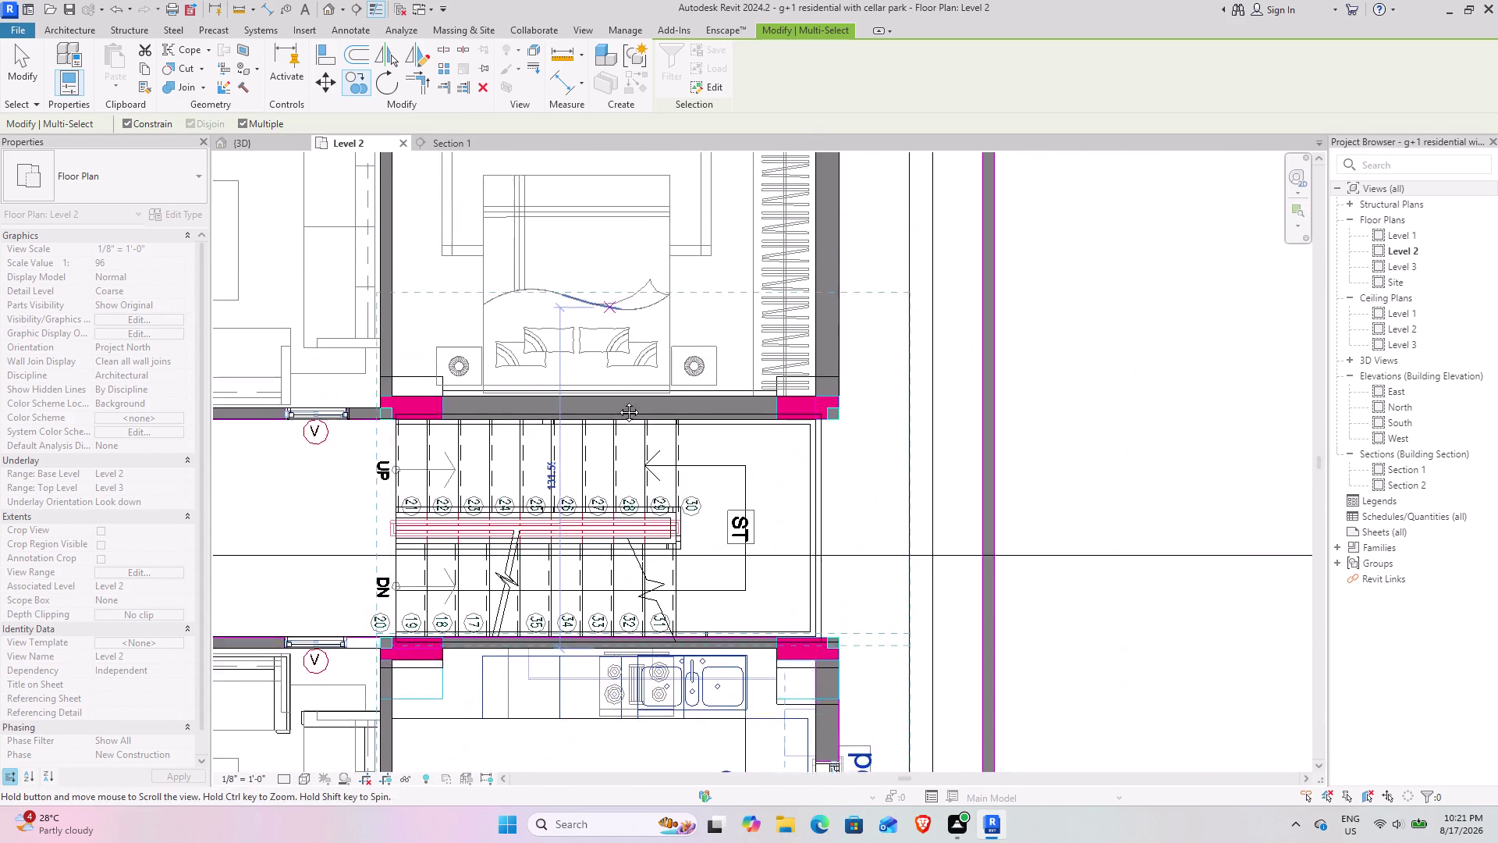
middle_drag(618, 323, 611, 581)
middle_drag(610, 301, 625, 620)
middle_drag(609, 333, 608, 633)
middle_drag(616, 263, 616, 454)
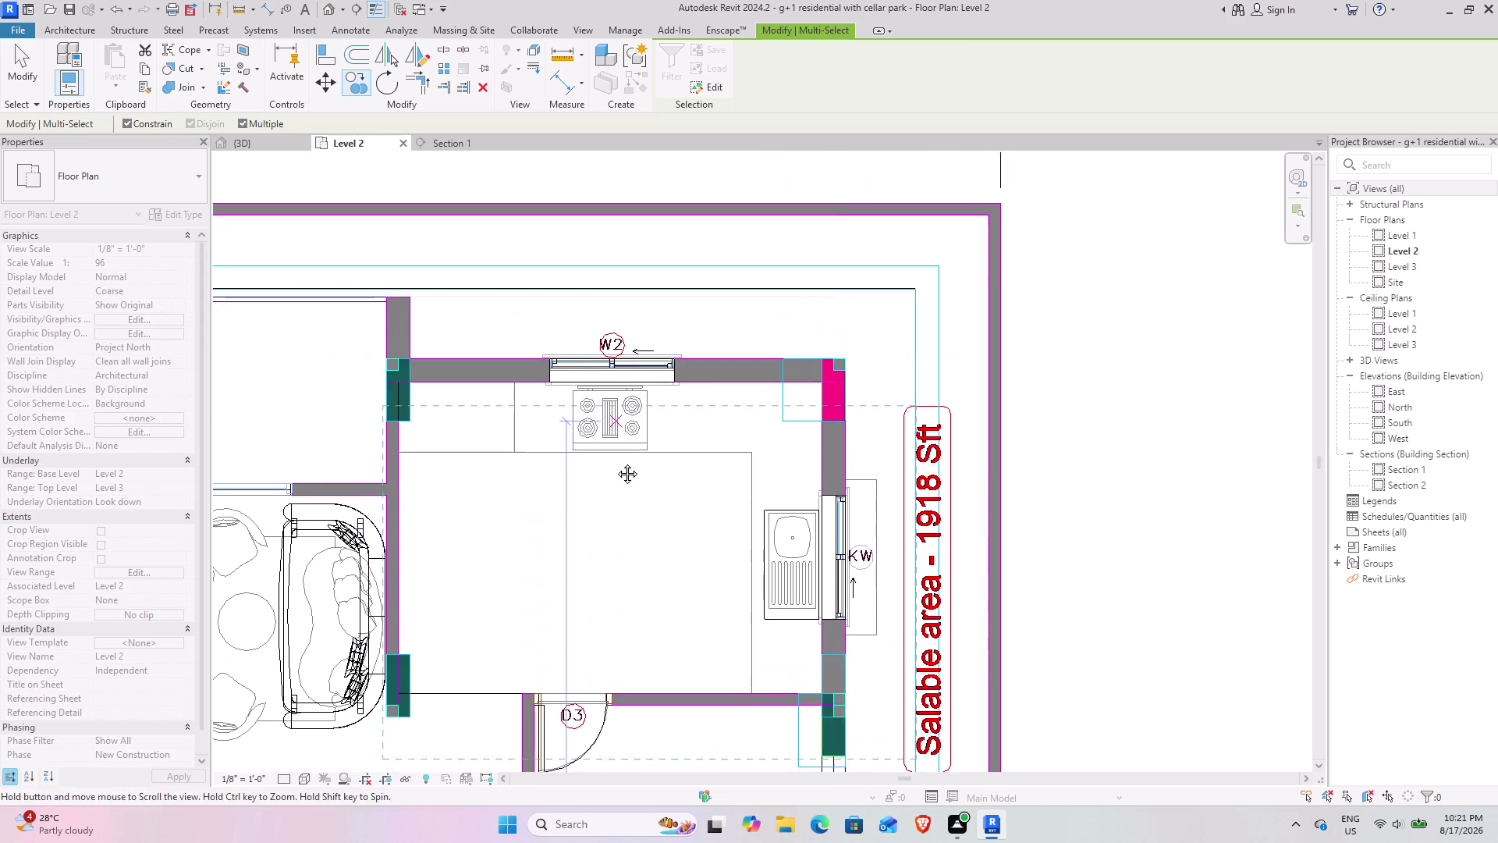
middle_drag(615, 453, 616, 476)
Inspect the kitchen counters by window W2, then show the 3D view.
scroll(up, 3)
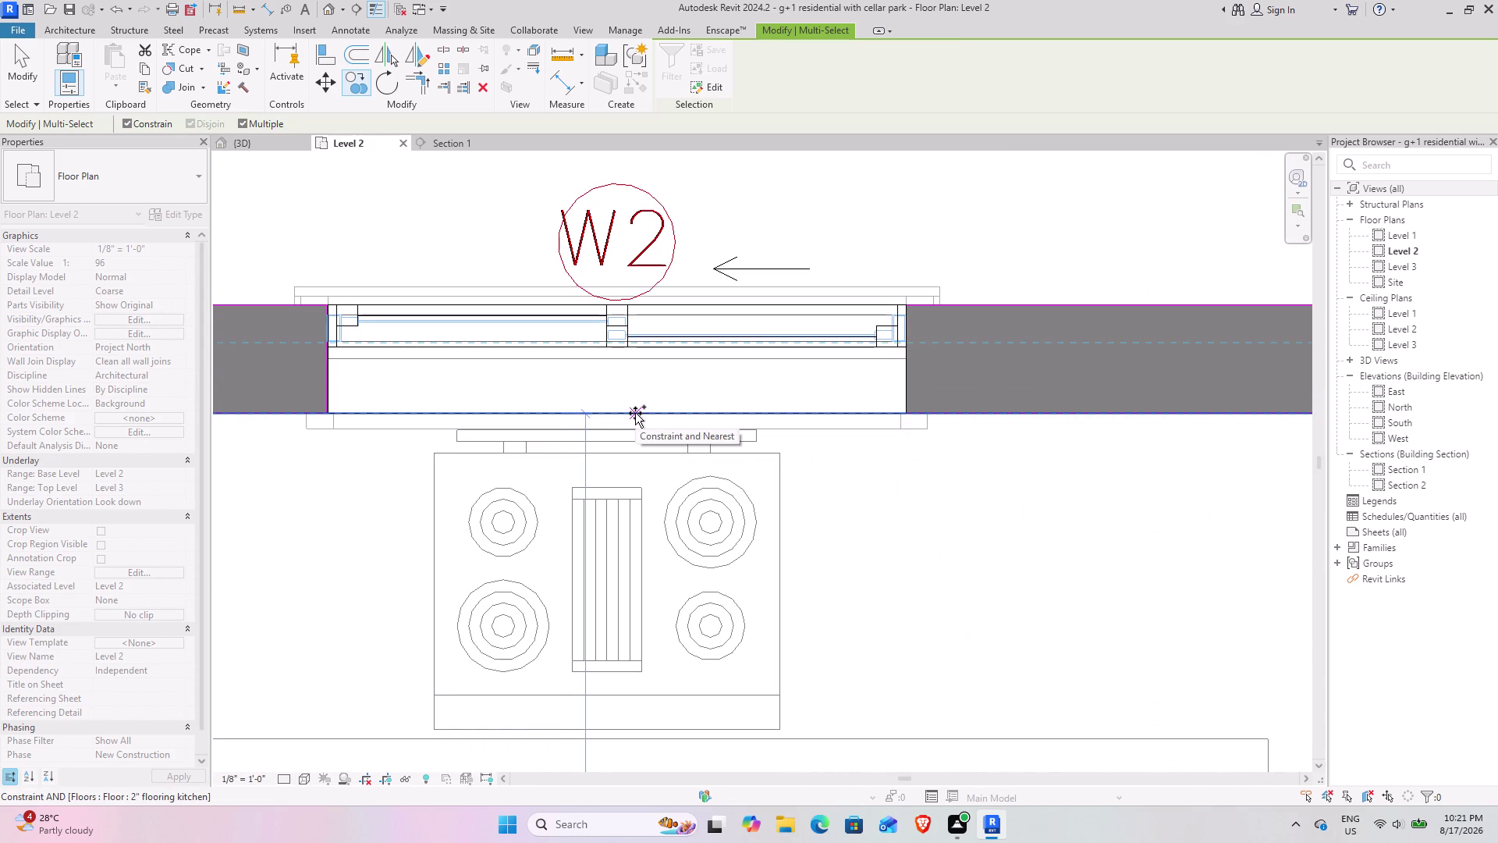
click(635, 414)
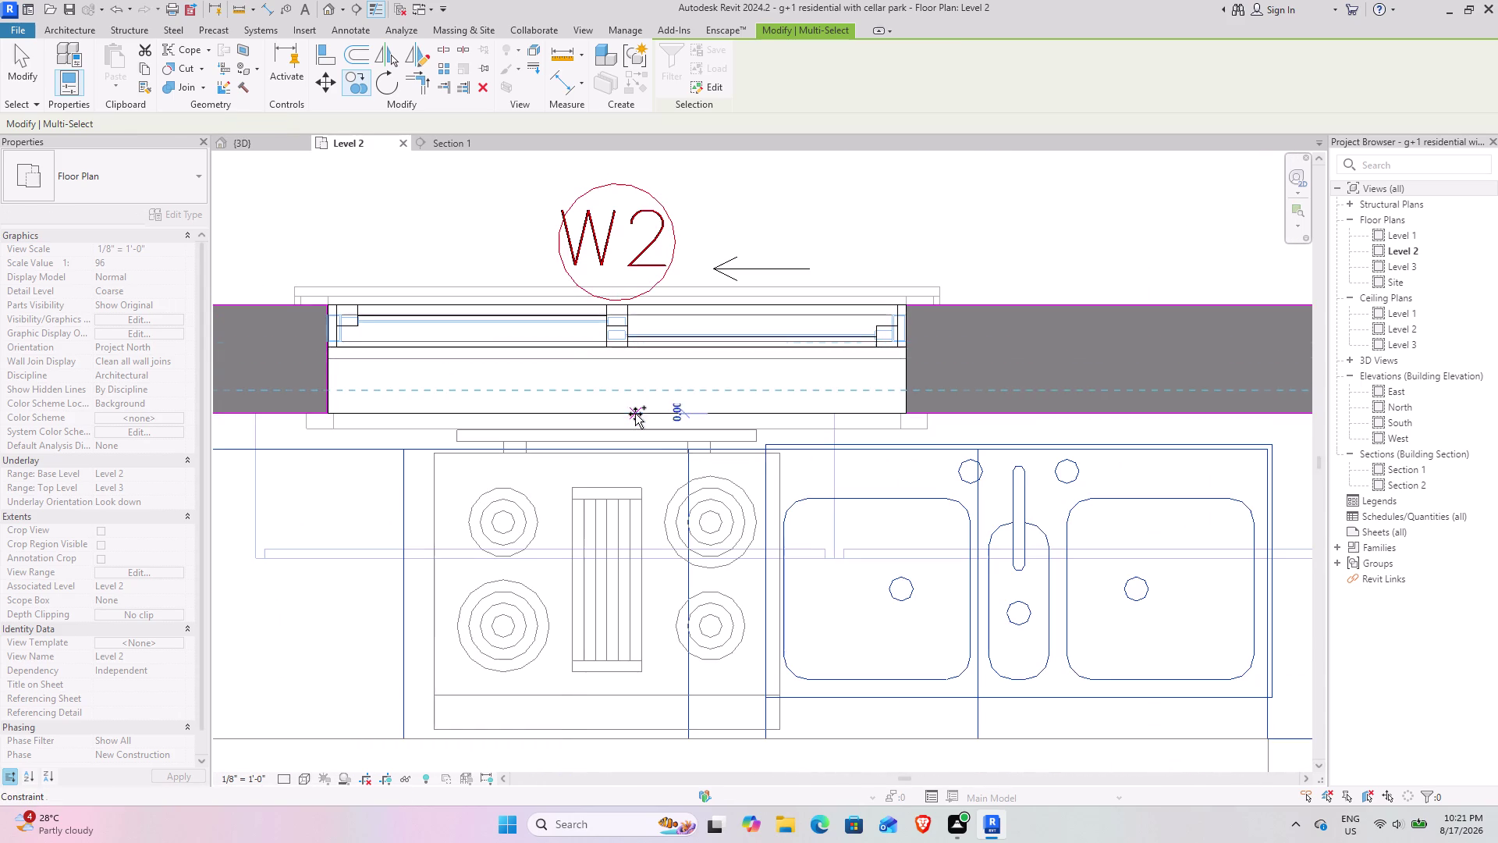
scroll(down, 3)
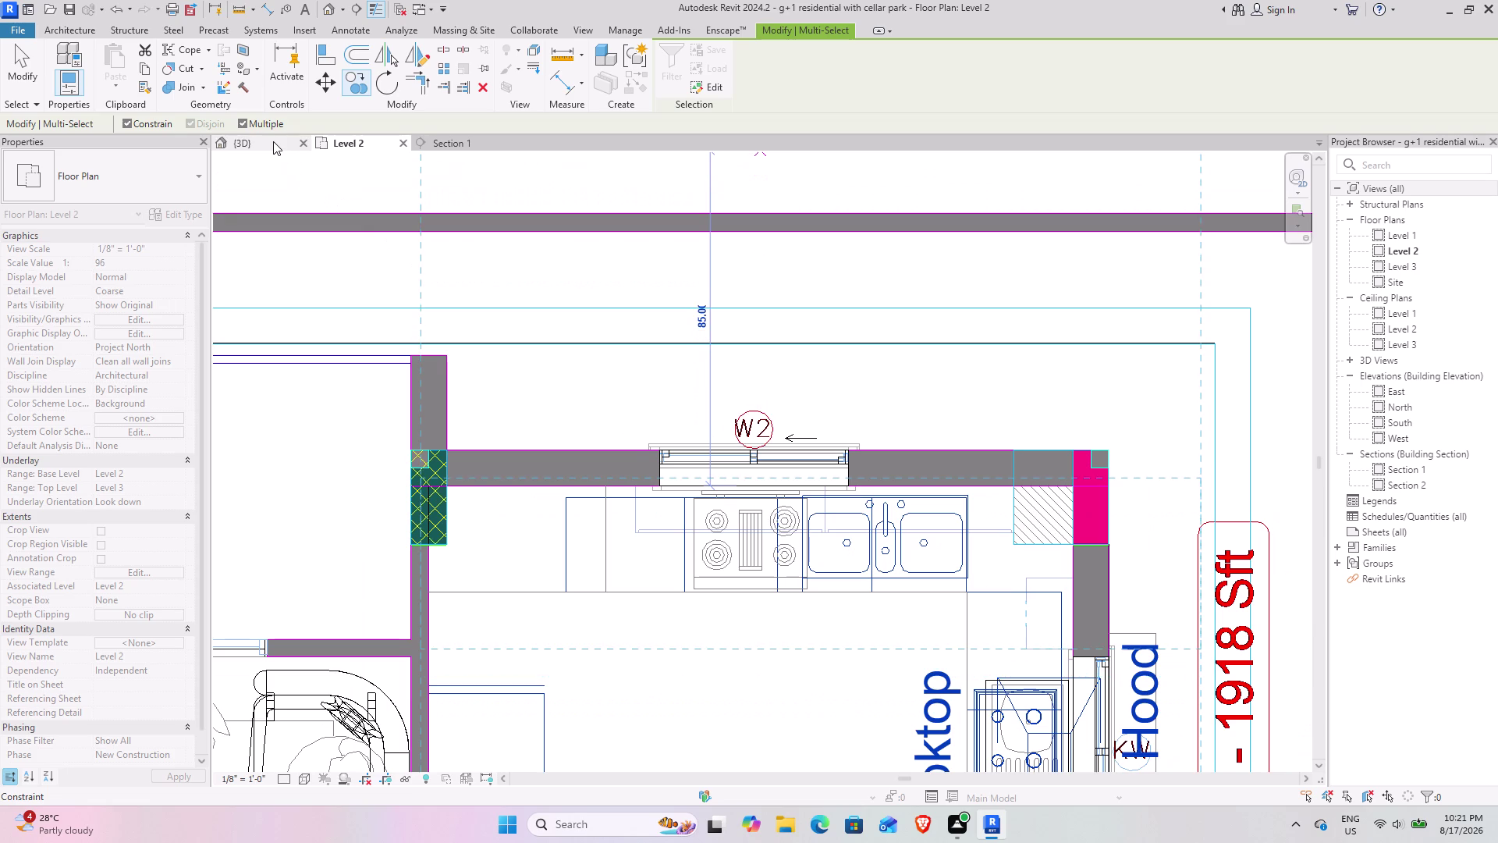
click(273, 141)
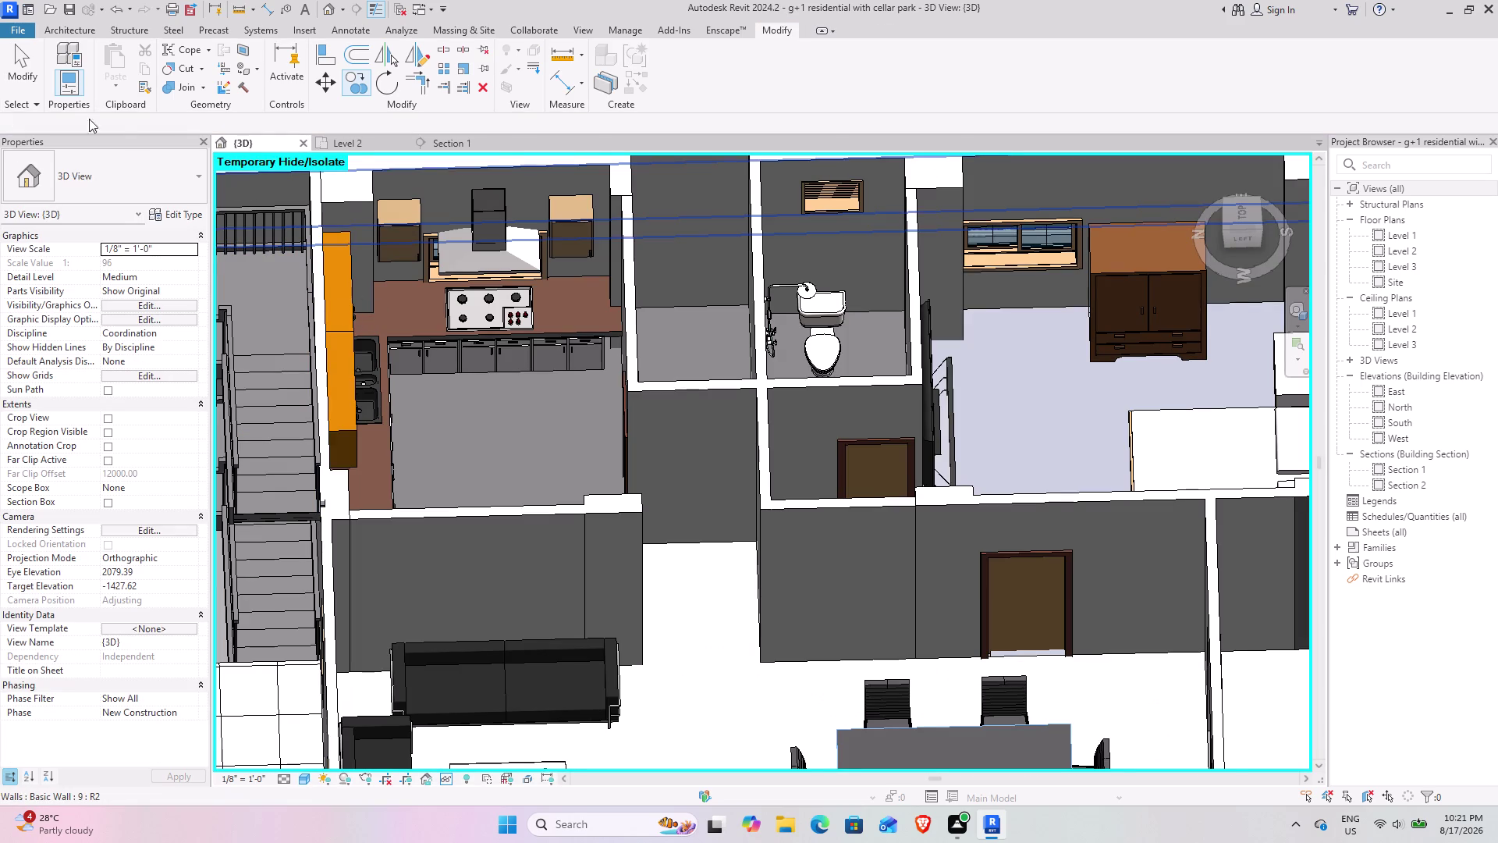
click(33, 78)
scroll(down, 3)
middle_drag(396, 296, 400, 297)
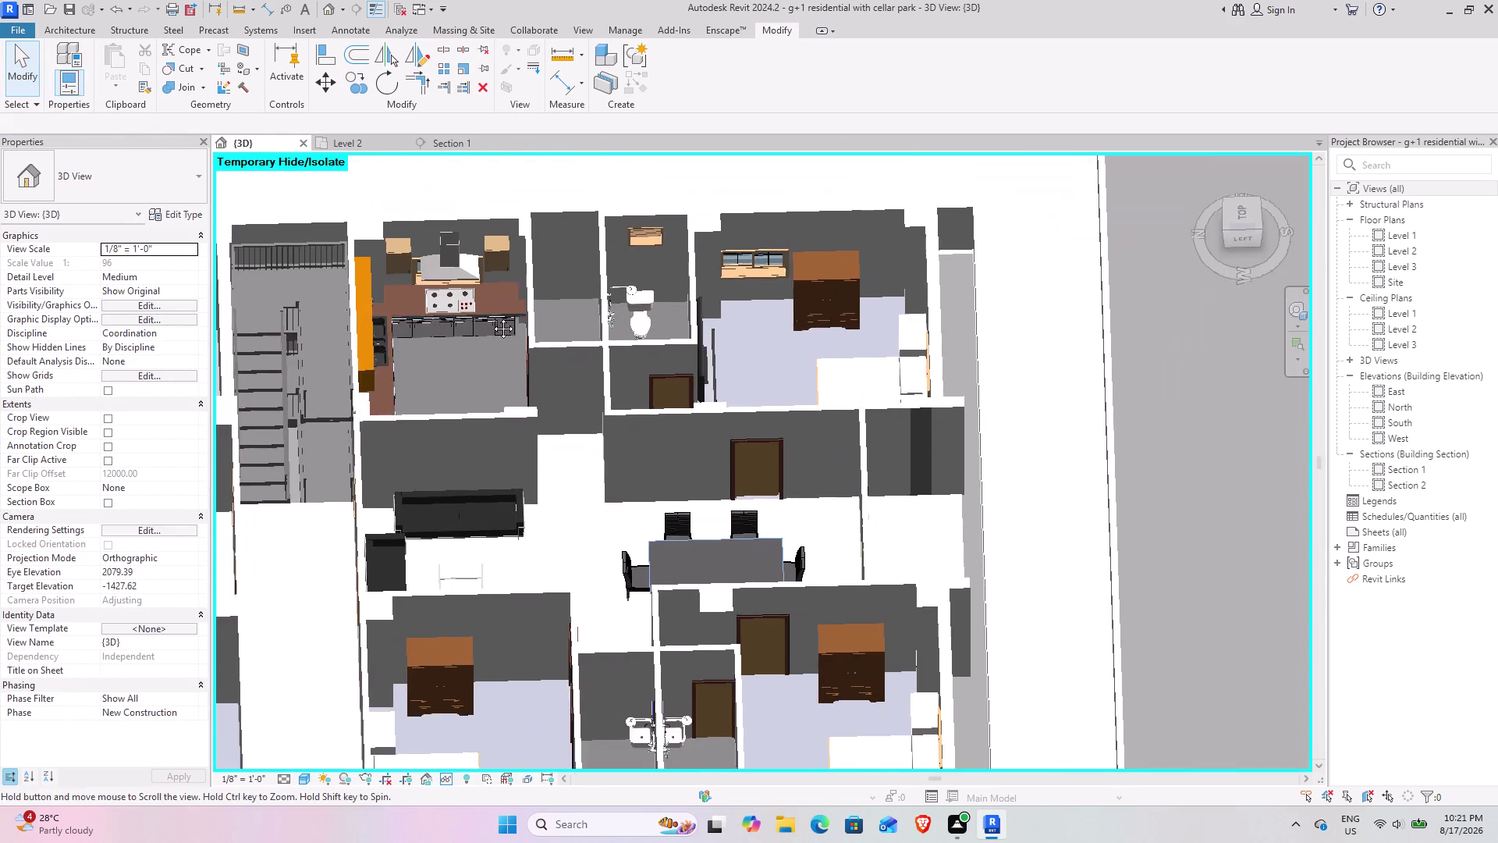
middle_drag(401, 296, 1055, 334)
middle_drag(399, 352, 831, 315)
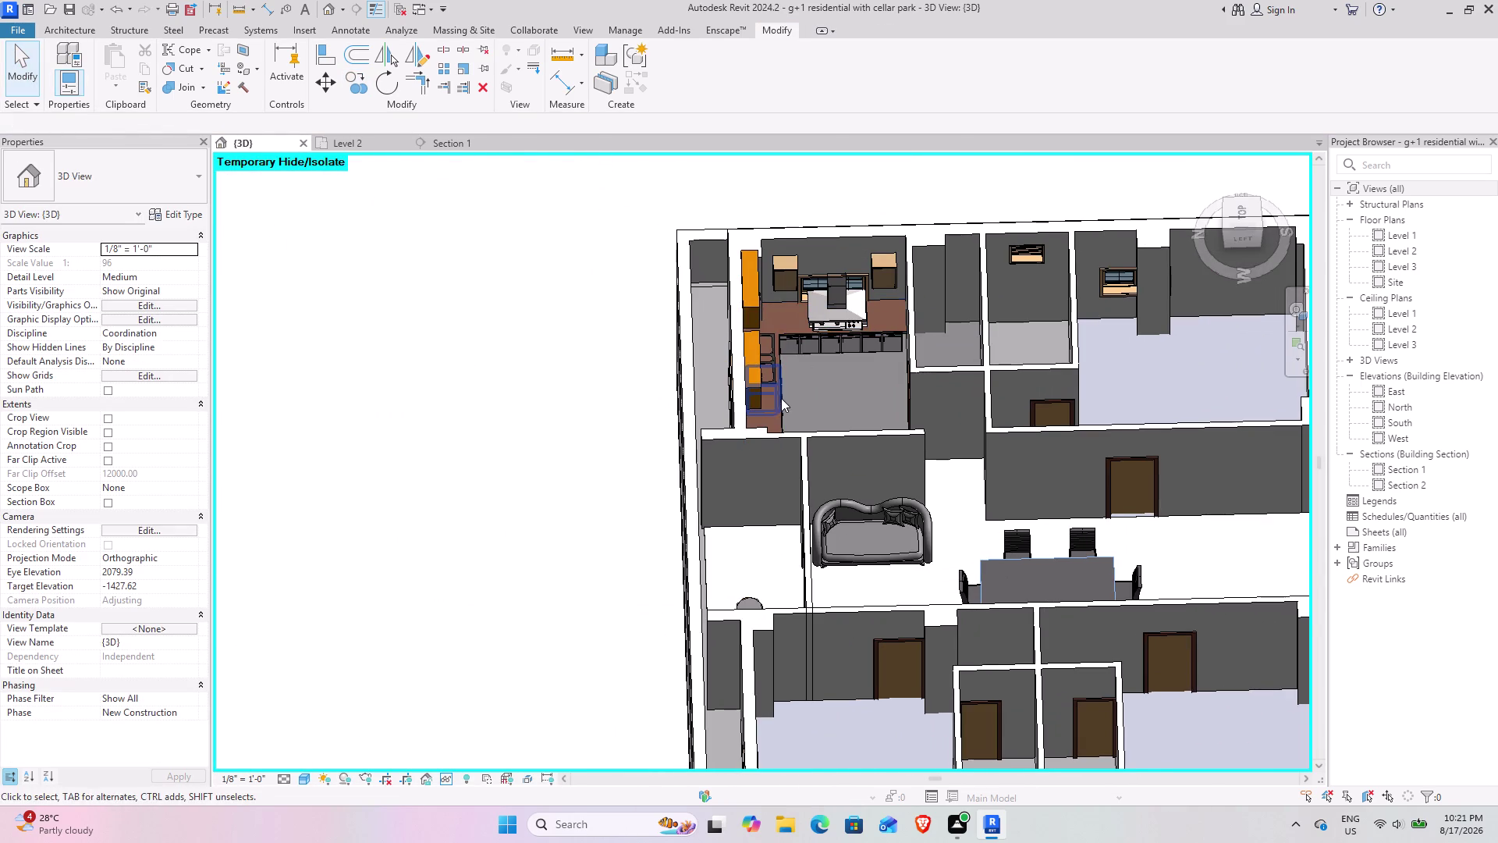
middle_drag(845, 386, 732, 362)
middle_drag(850, 227, 542, 497)
middle_drag(765, 280, 707, 468)
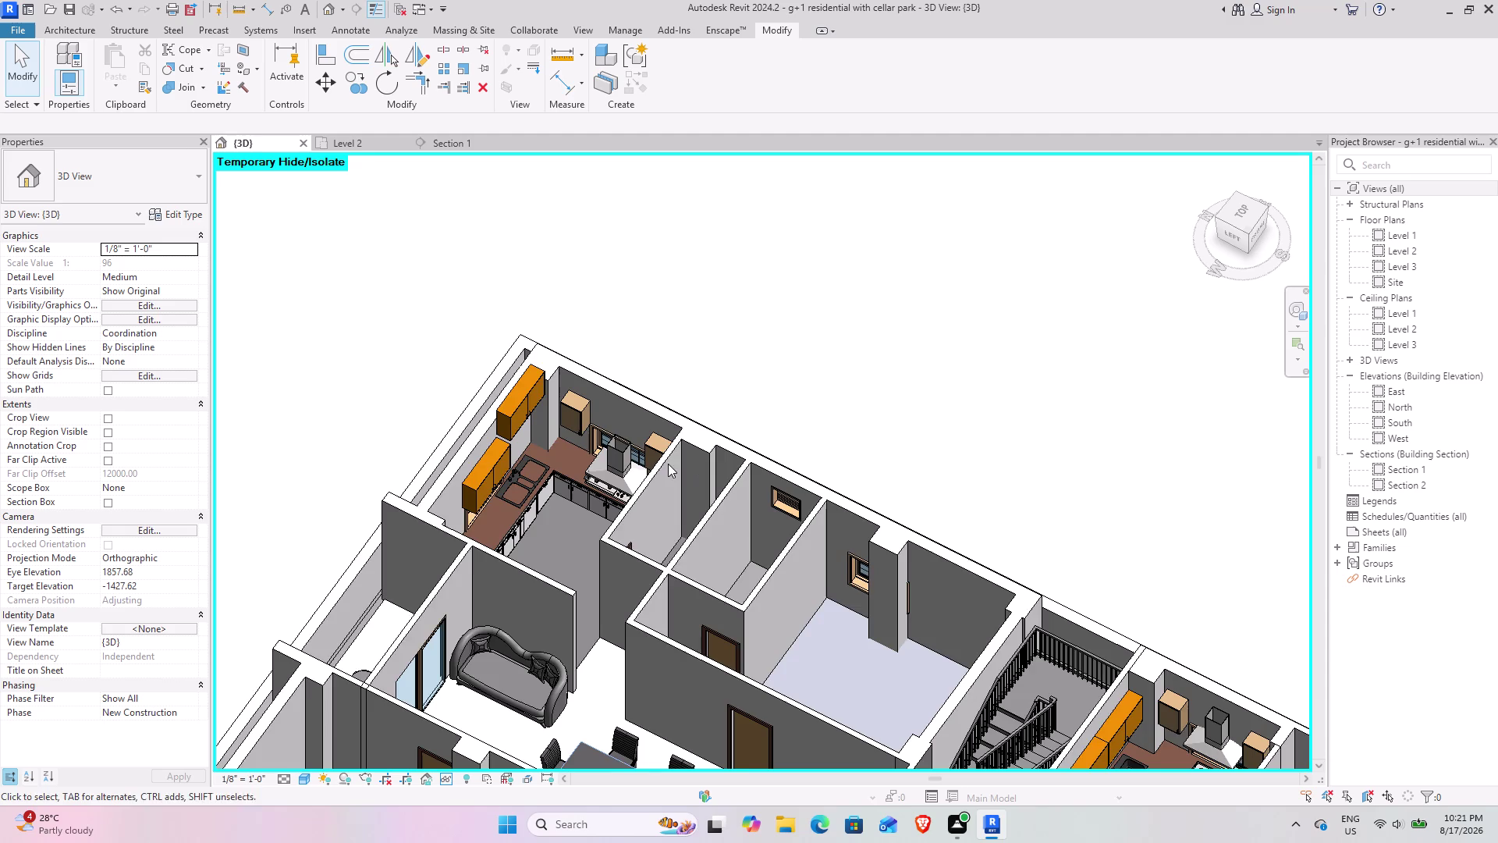
scroll(up, 3)
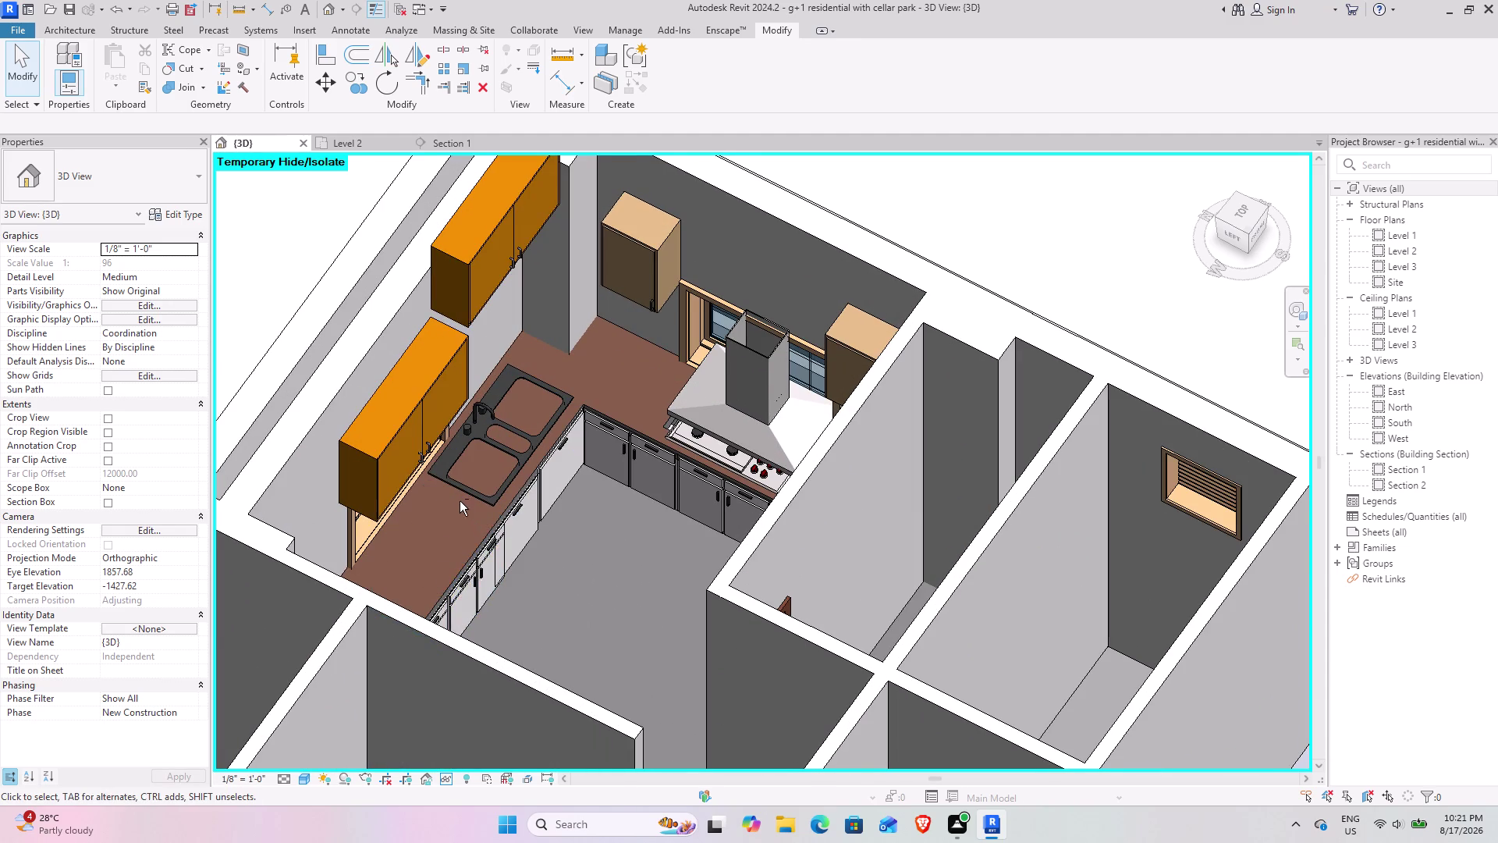
middle_drag(463, 506, 515, 522)
middle_drag(468, 552, 870, 201)
middle_drag(621, 440, 680, 441)
middle_drag(650, 467, 678, 155)
middle_drag(568, 593, 488, 547)
middle_drag(860, 312, 493, 472)
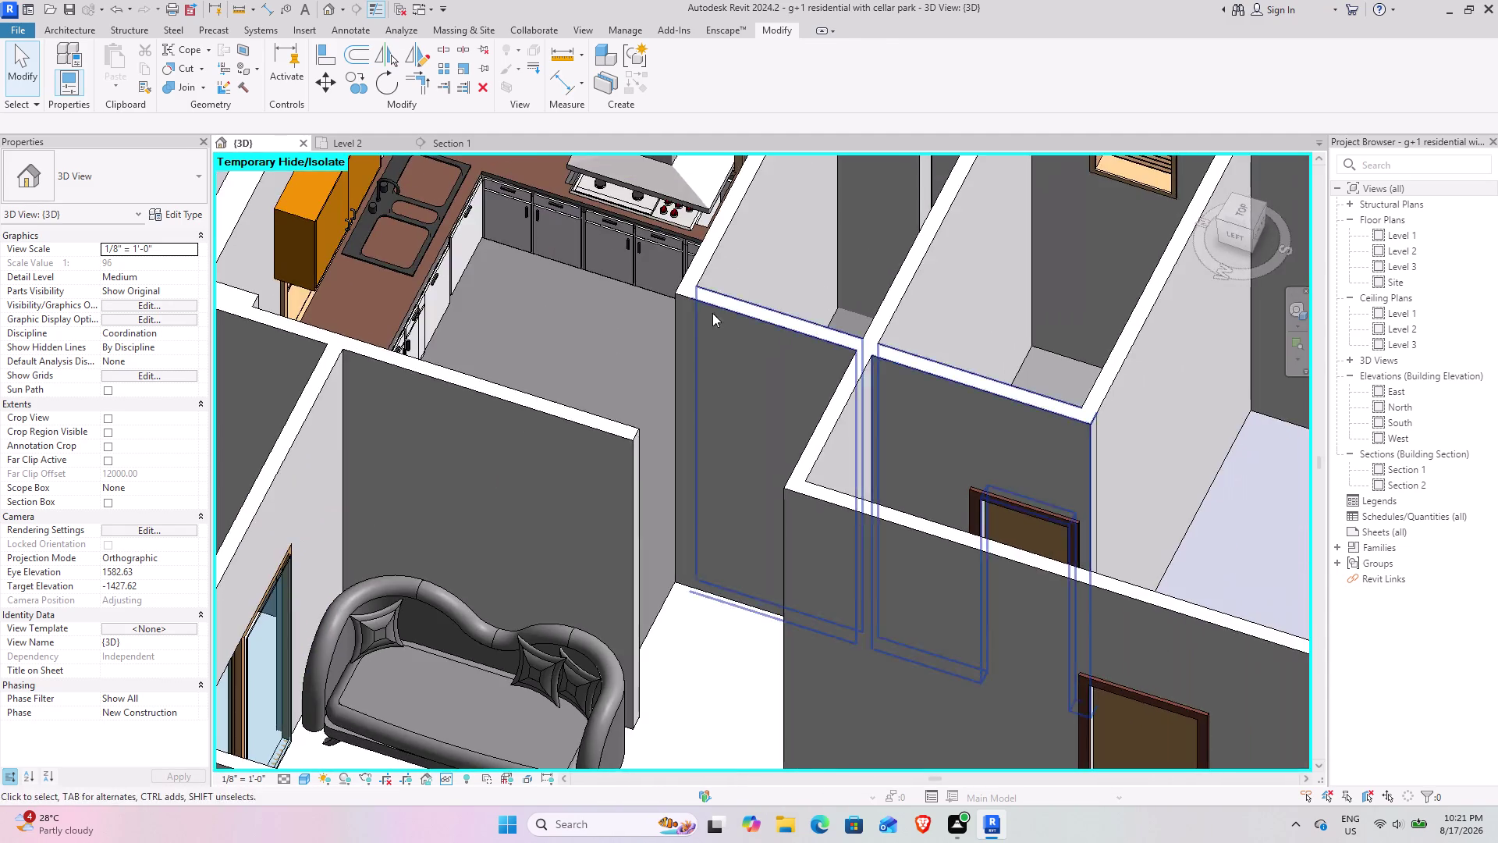
middle_drag(667, 342, 487, 397)
scroll(down, 3)
middle_drag(1120, 203, 652, 585)
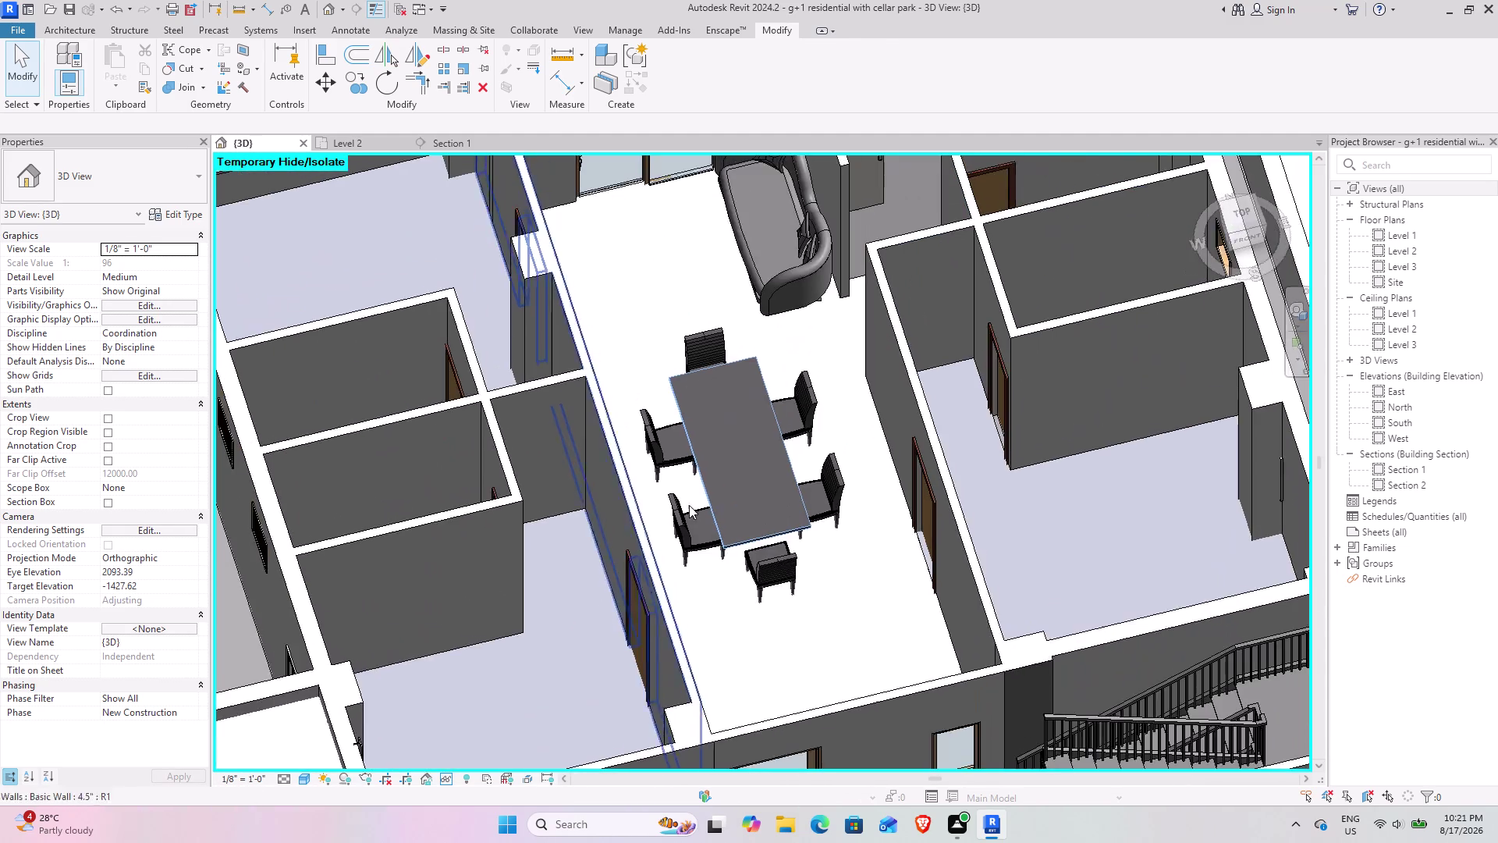
middle_drag(946, 254, 703, 513)
middle_drag(741, 309, 664, 473)
scroll(up, 3)
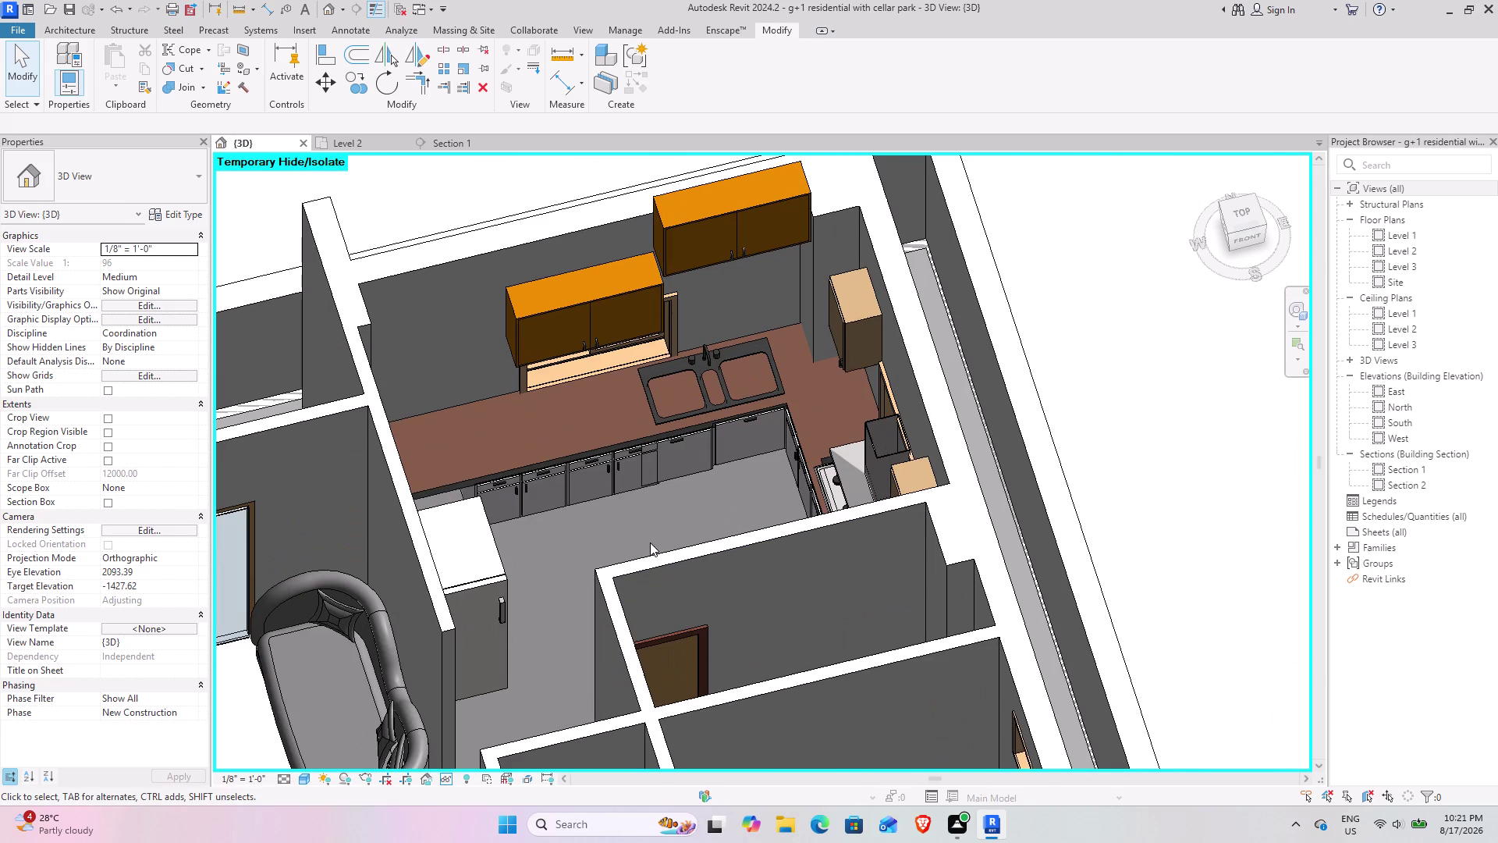
scroll(down, 3)
middle_drag(824, 565, 819, 449)
scroll(down, 3)
middle_drag(725, 543, 722, 426)
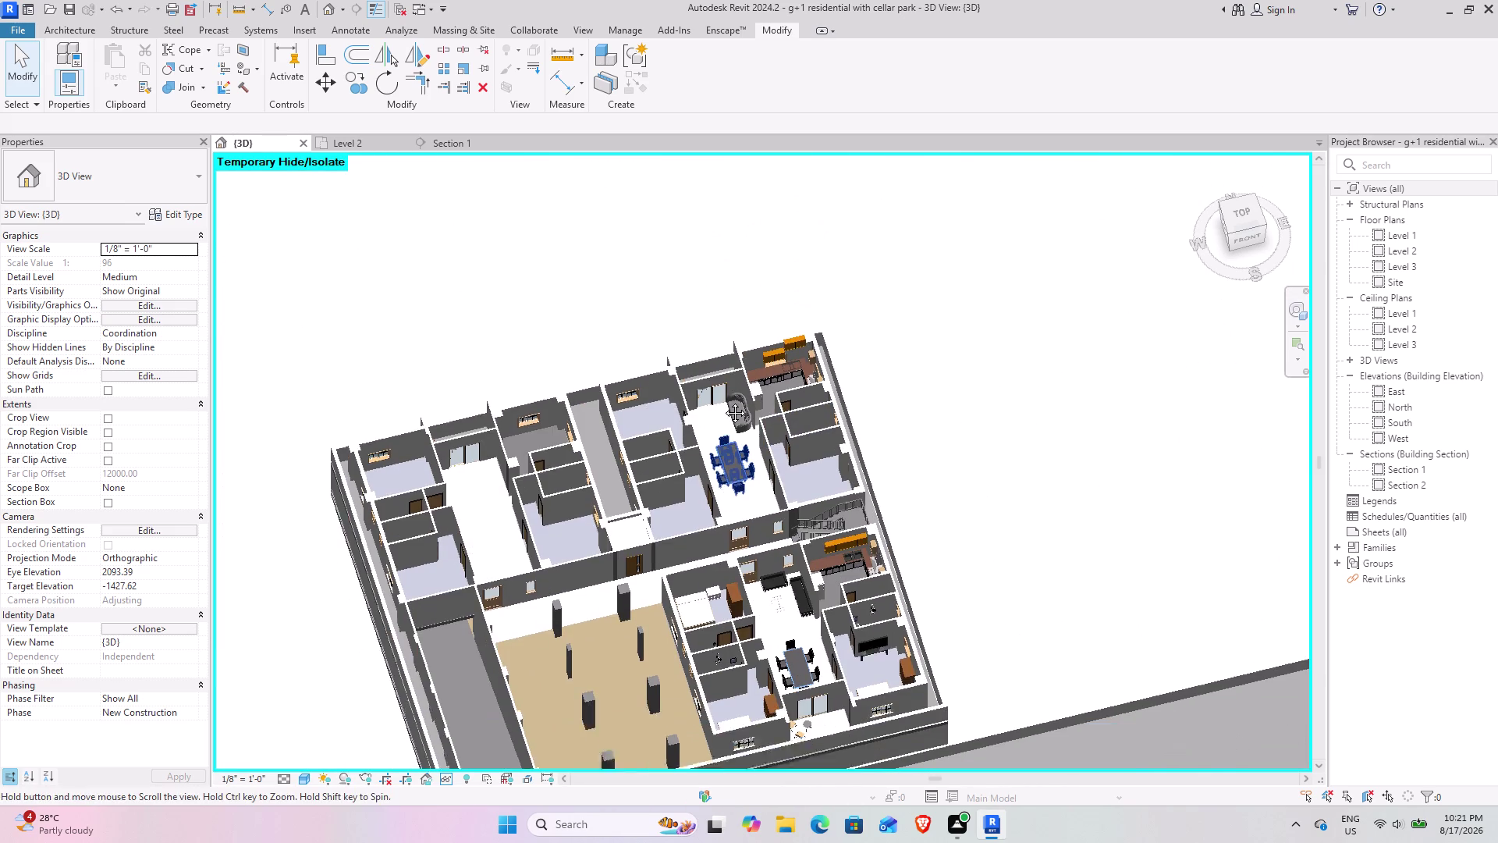
middle_drag(723, 426, 732, 349)
click(113, 503)
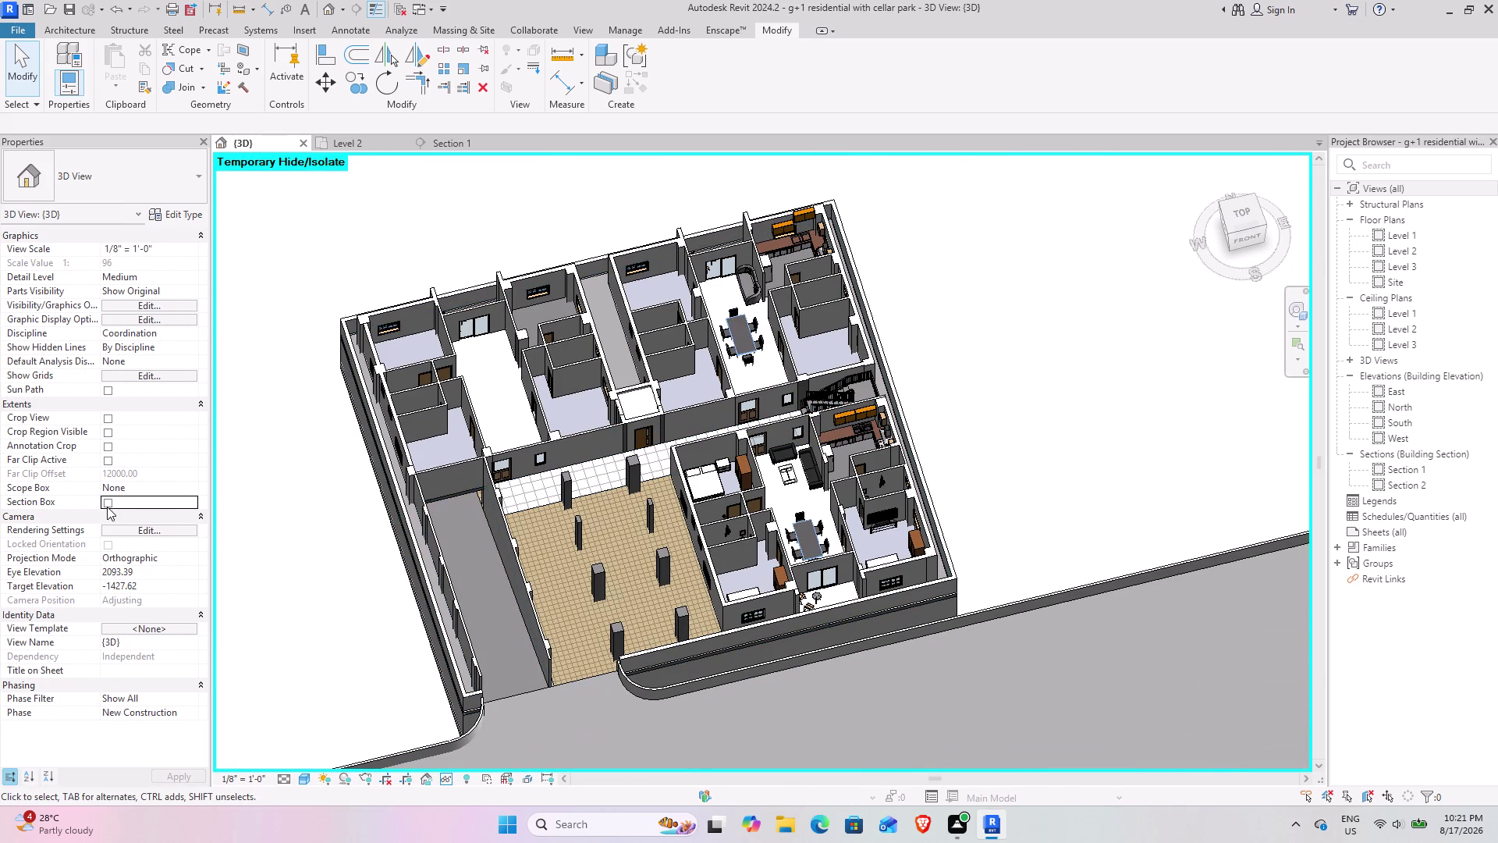
Turn on the 3D section box and narrow it to a strip across the building.
click(107, 506)
scroll(down, 3)
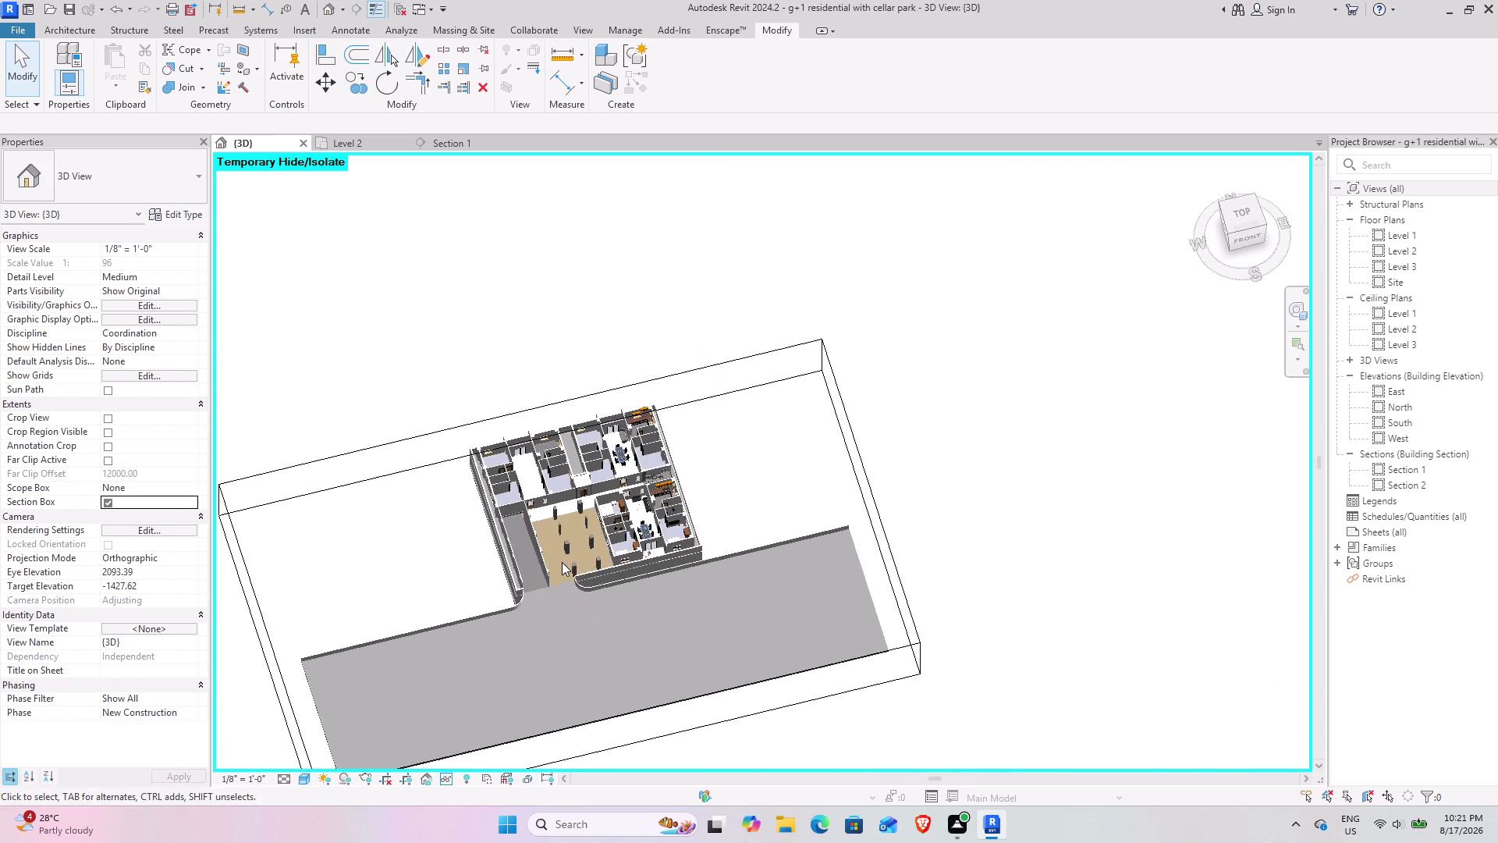
middle_drag(567, 562, 614, 488)
click(625, 680)
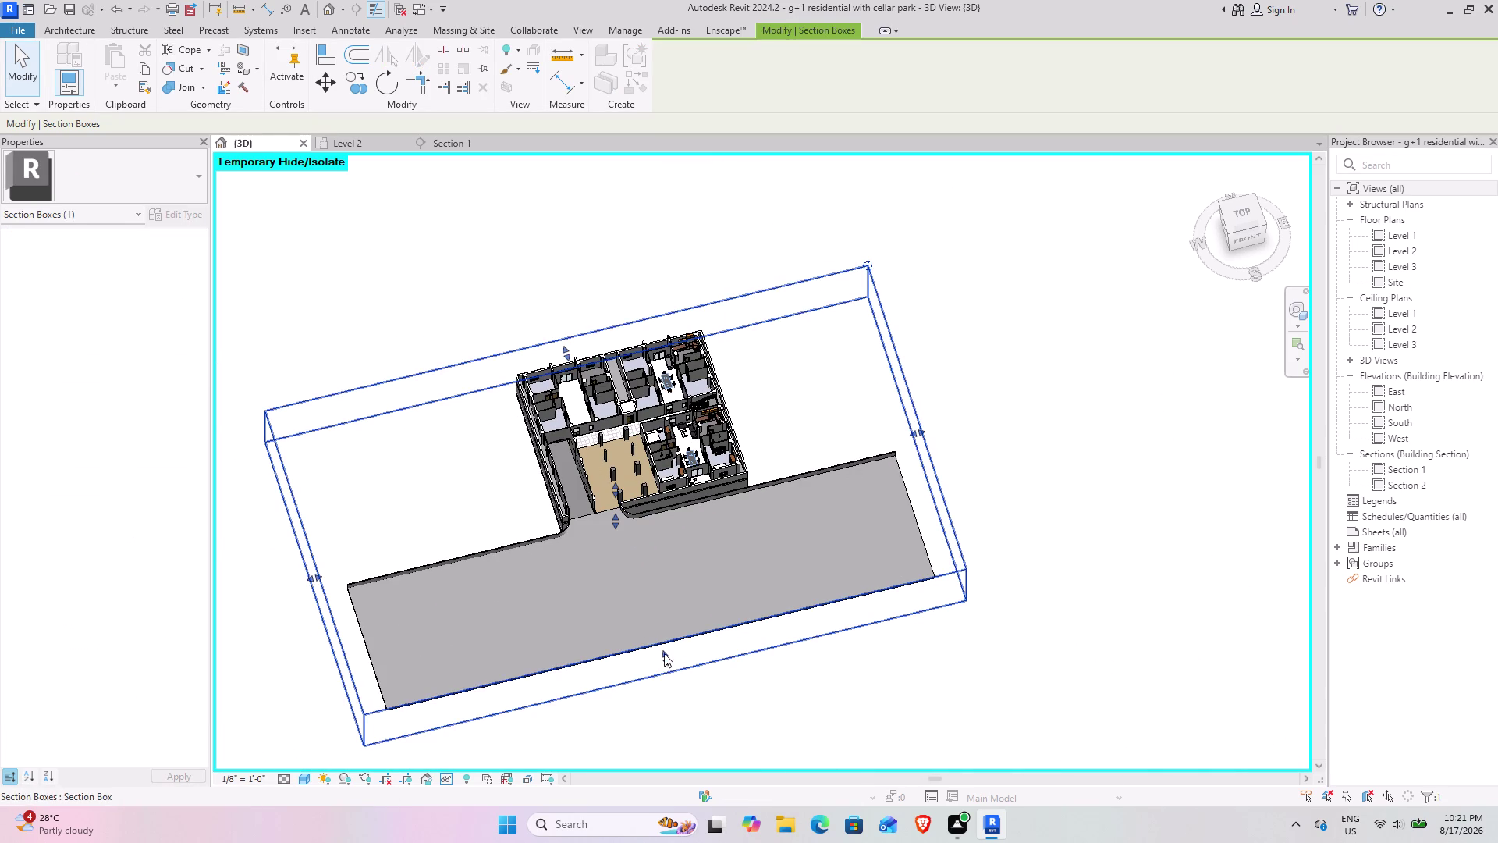
drag(664, 653, 632, 415)
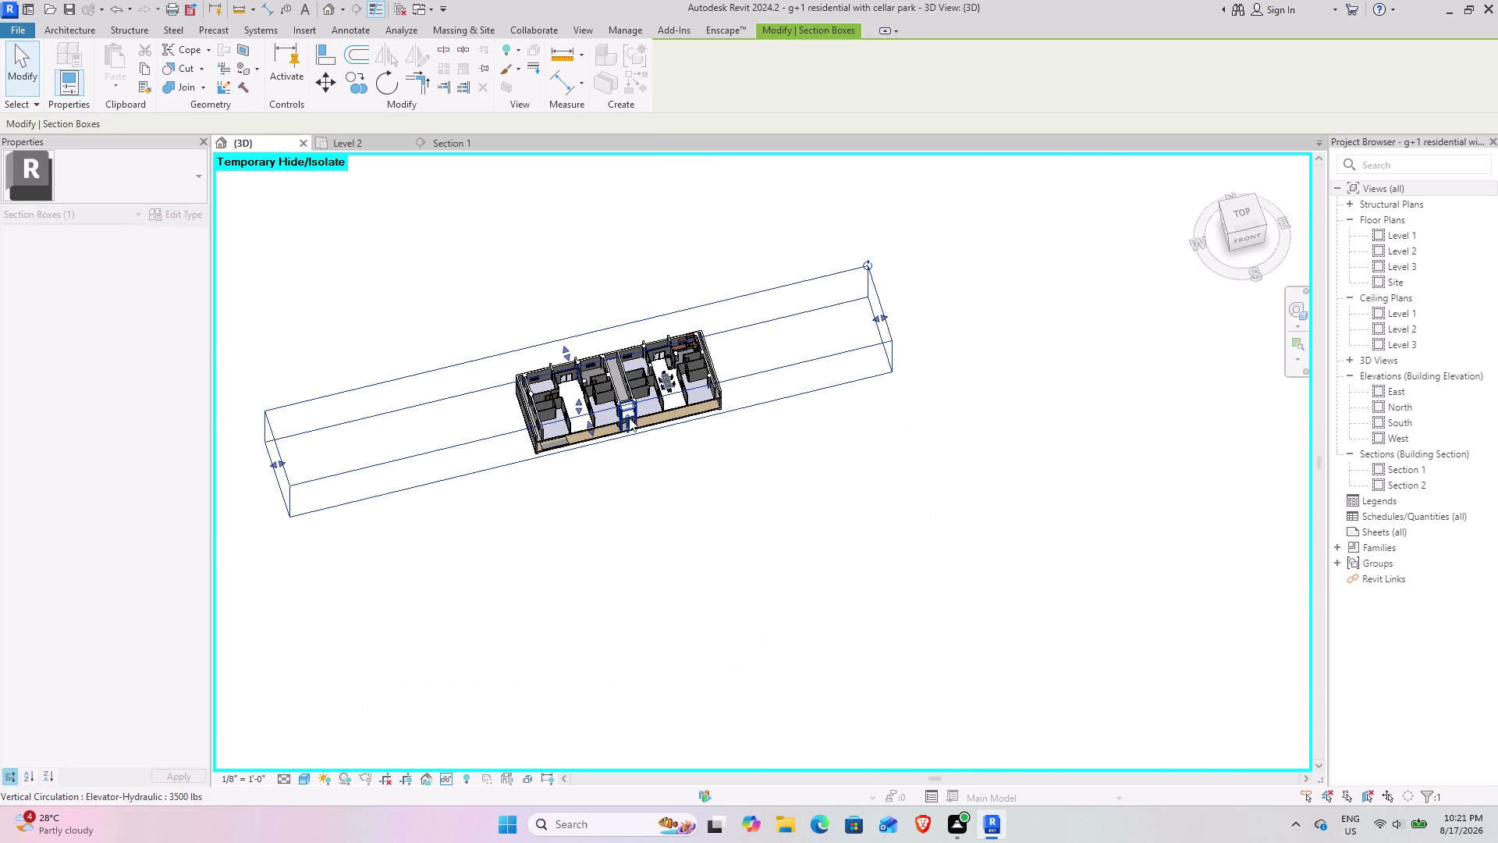
scroll(up, 3)
middle_drag(626, 409, 397, 589)
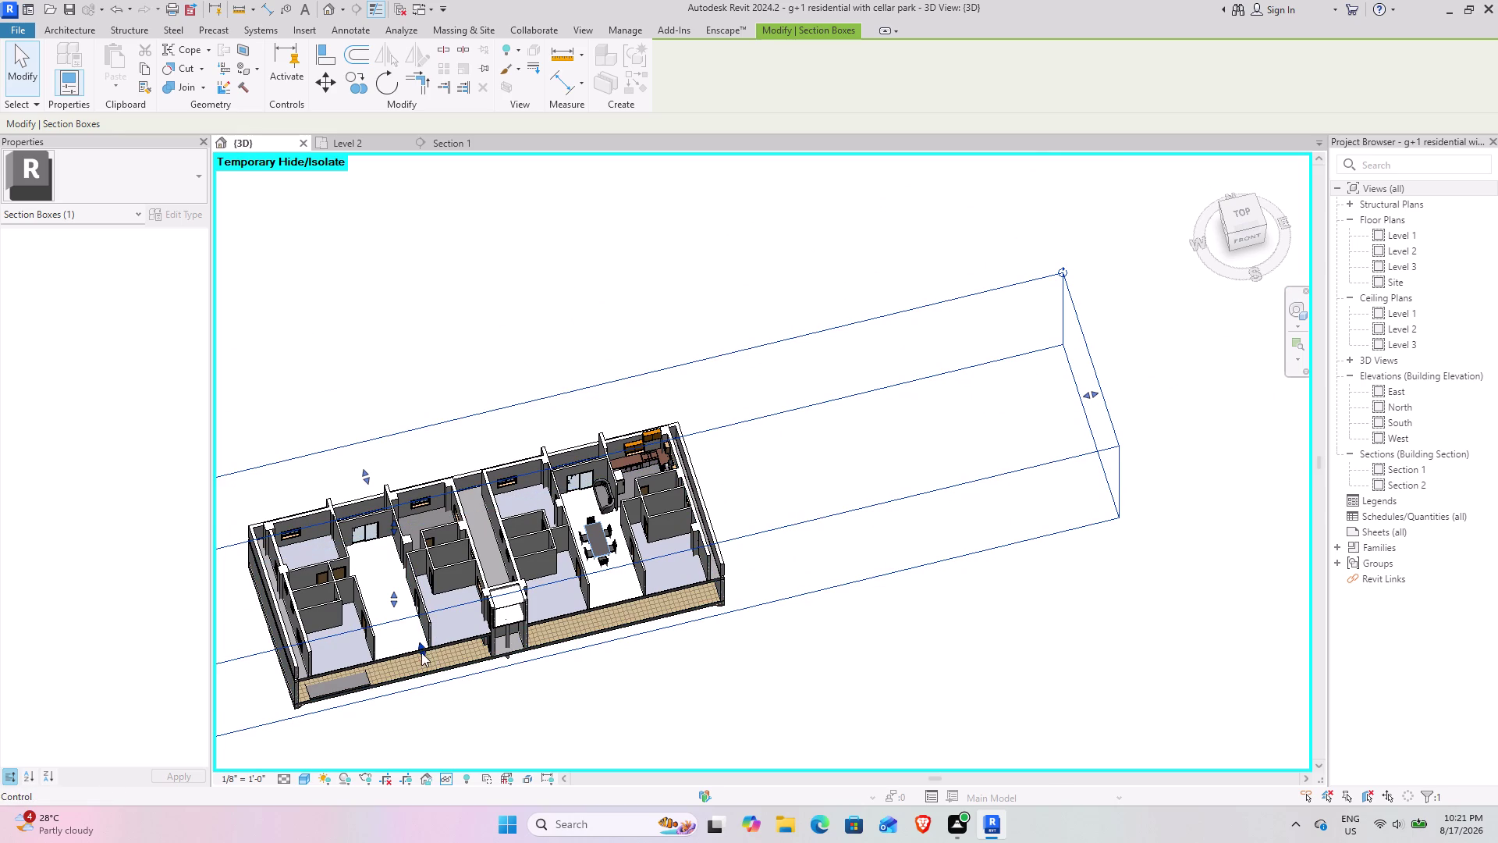
drag(421, 647, 409, 622)
scroll(up, 3)
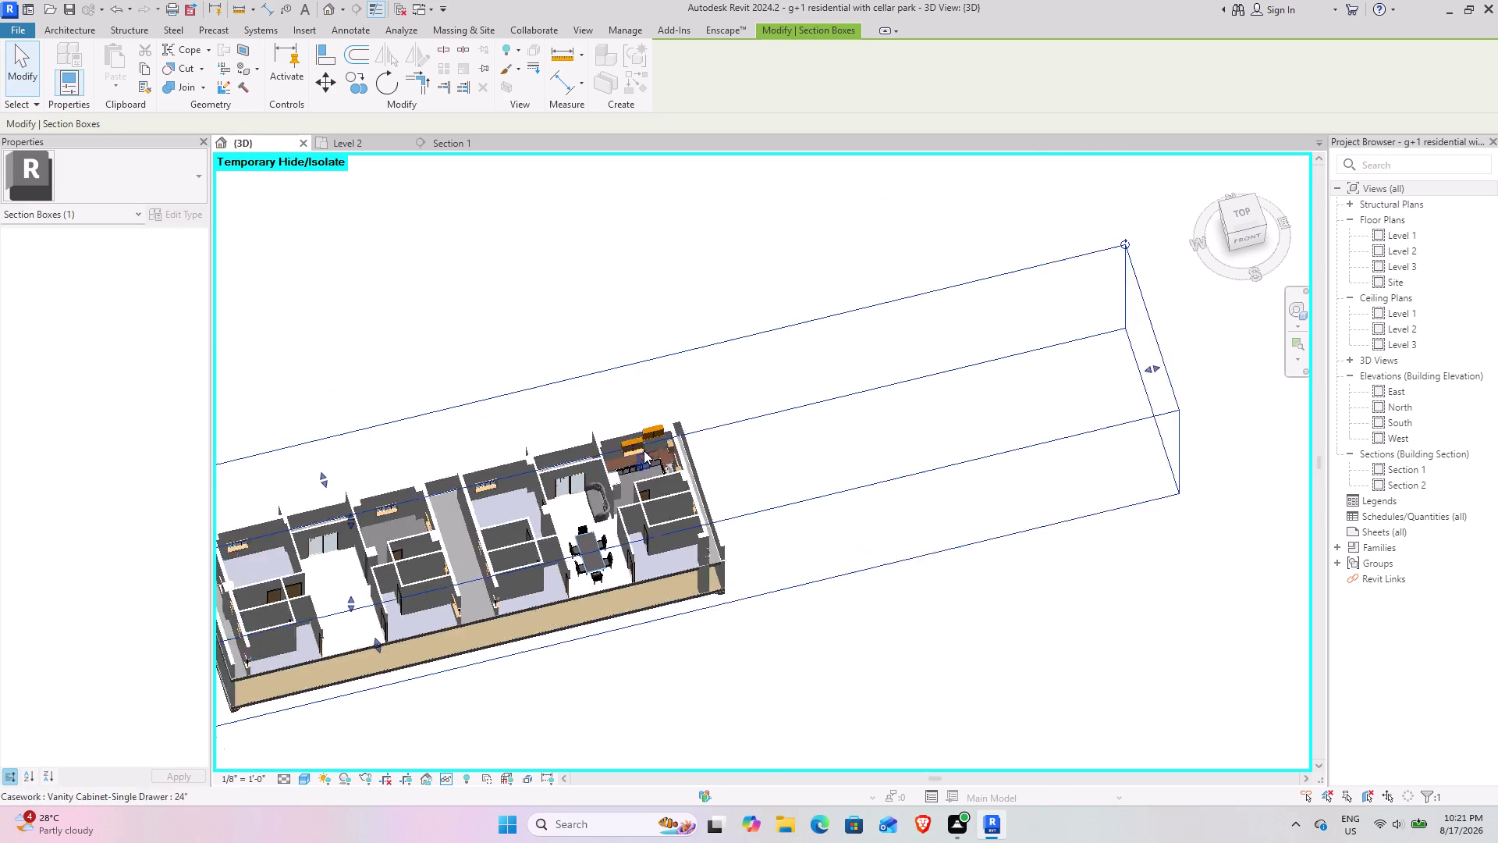
scroll(up, 3)
Pan to the kitchen end and lower the section box top through Level 2.
middle_drag(626, 466, 580, 483)
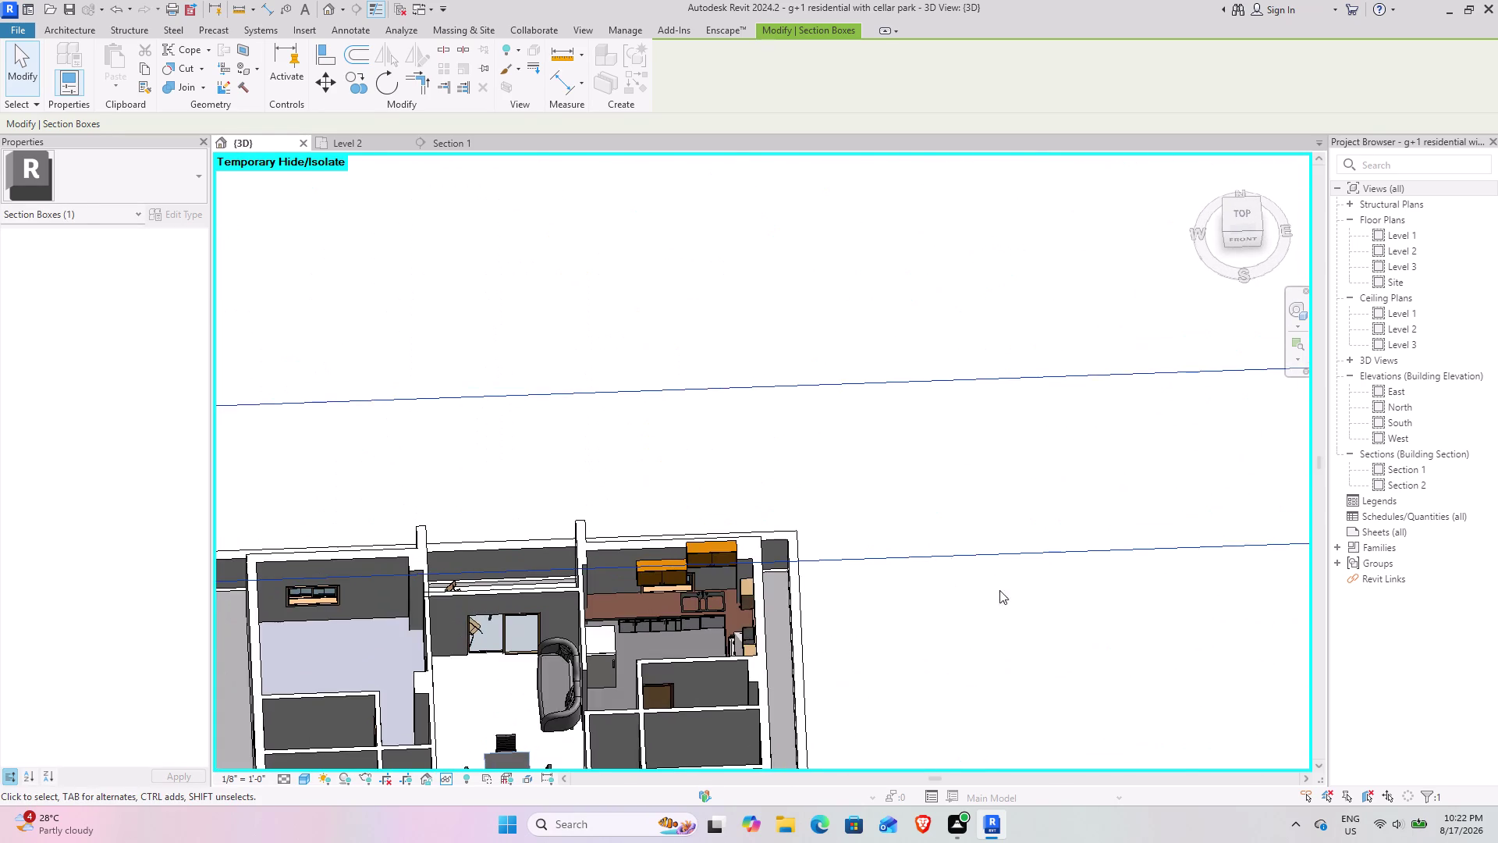
scroll(down, 3)
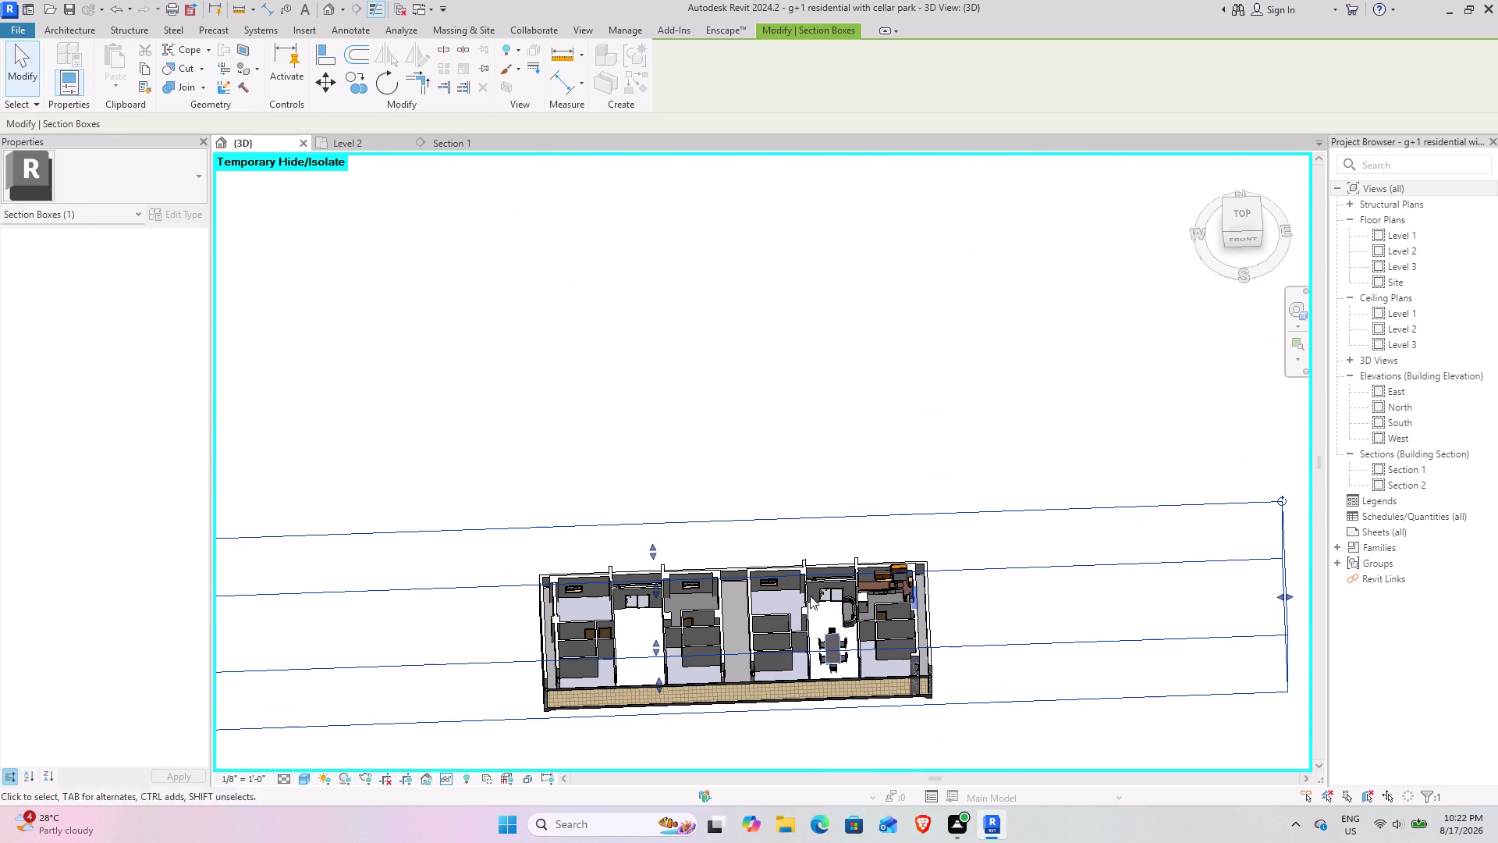
scroll(up, 3)
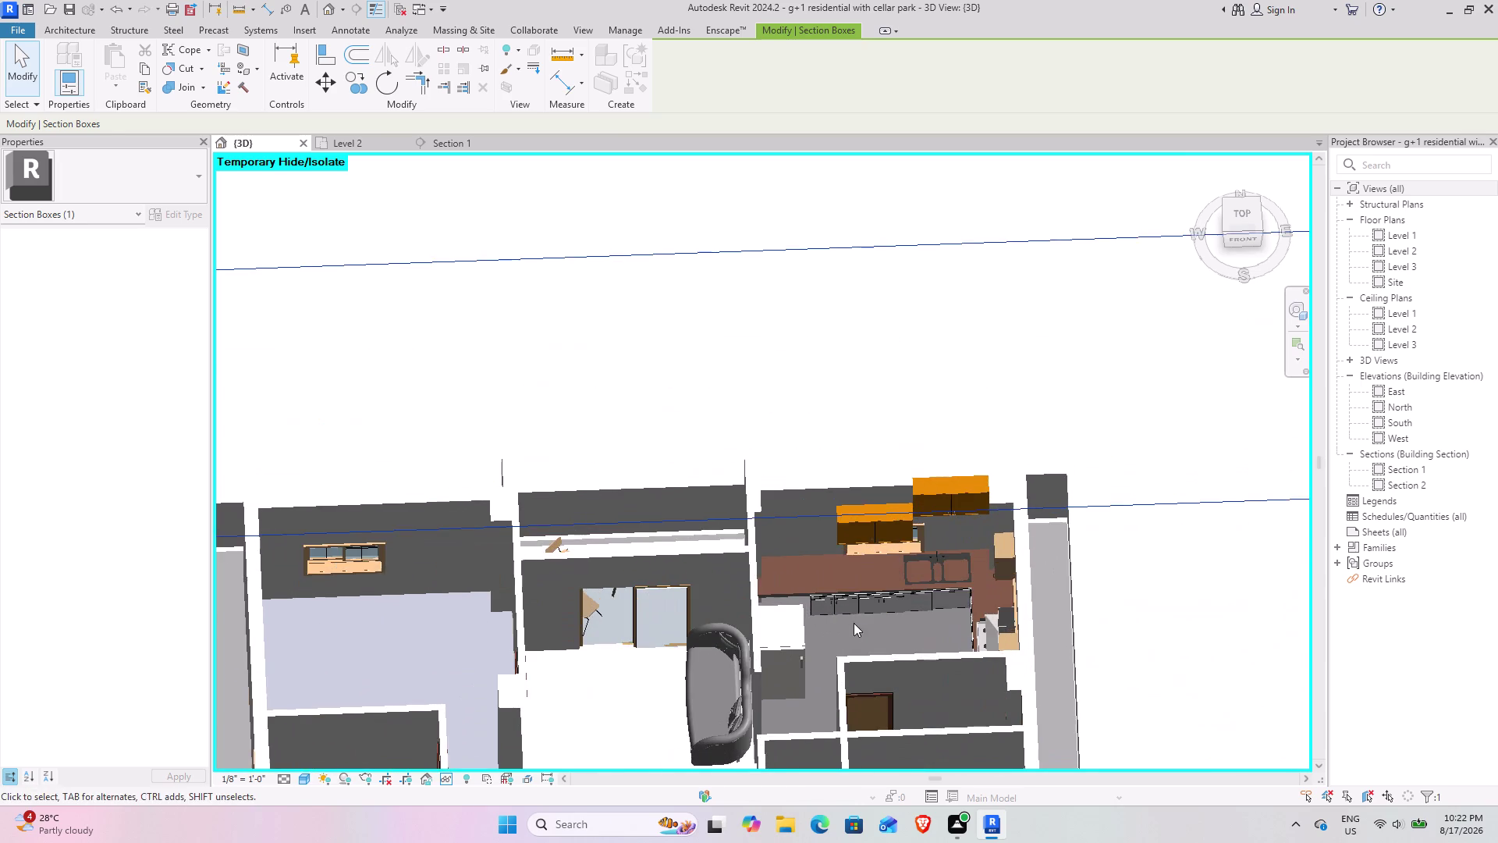
middle_drag(843, 642, 799, 315)
scroll(down, 3)
middle_drag(556, 560, 721, 541)
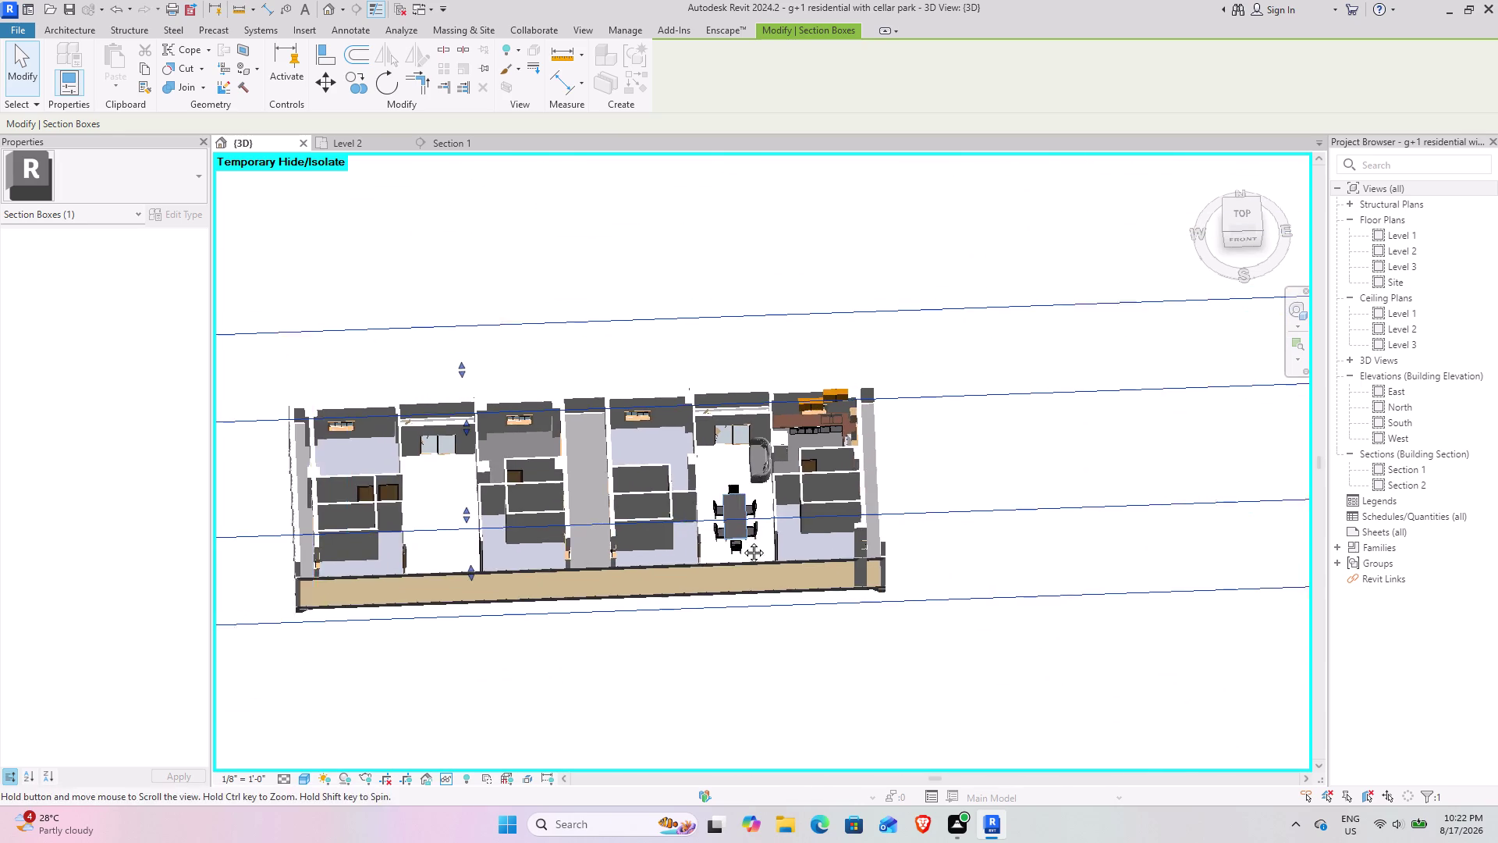
middle_drag(722, 540, 744, 541)
drag(528, 570, 520, 517)
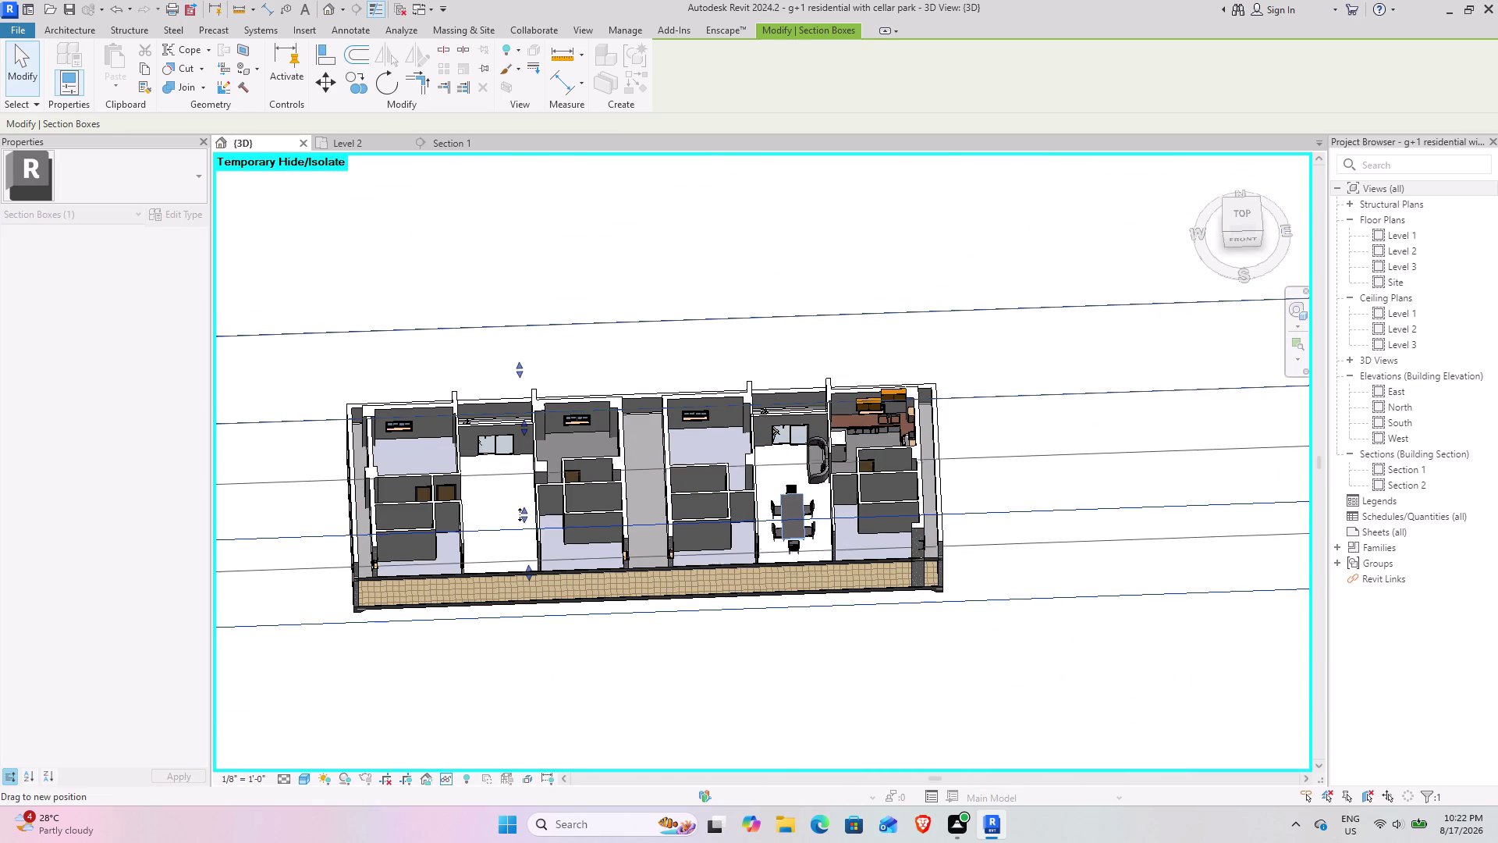
drag(520, 518, 521, 430)
drag(519, 444, 512, 497)
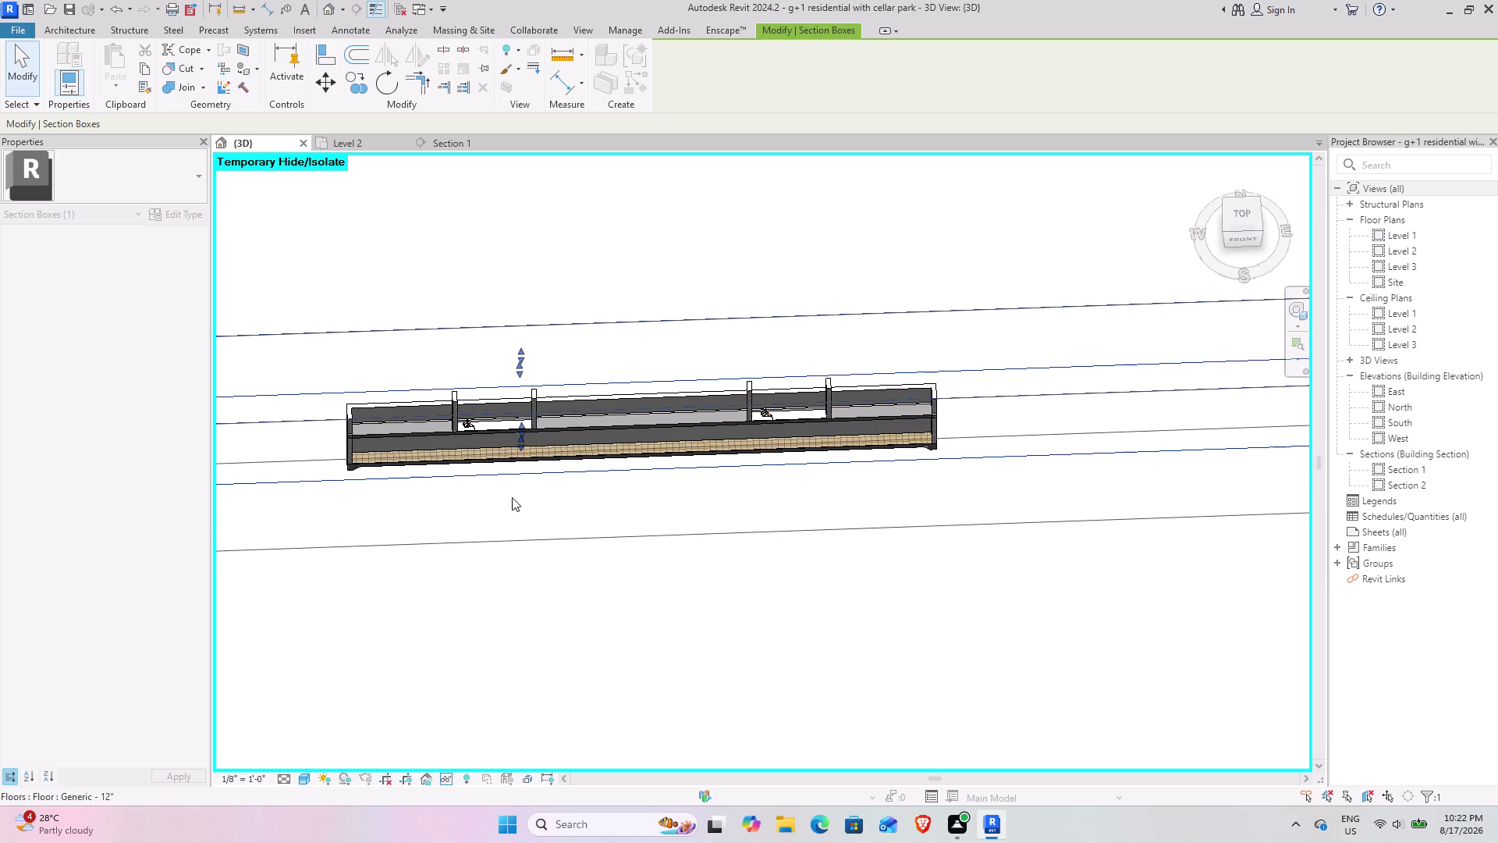
Orbit inside the section box along the cut floor slab until the kitchen counter appears.
scroll(up, 3)
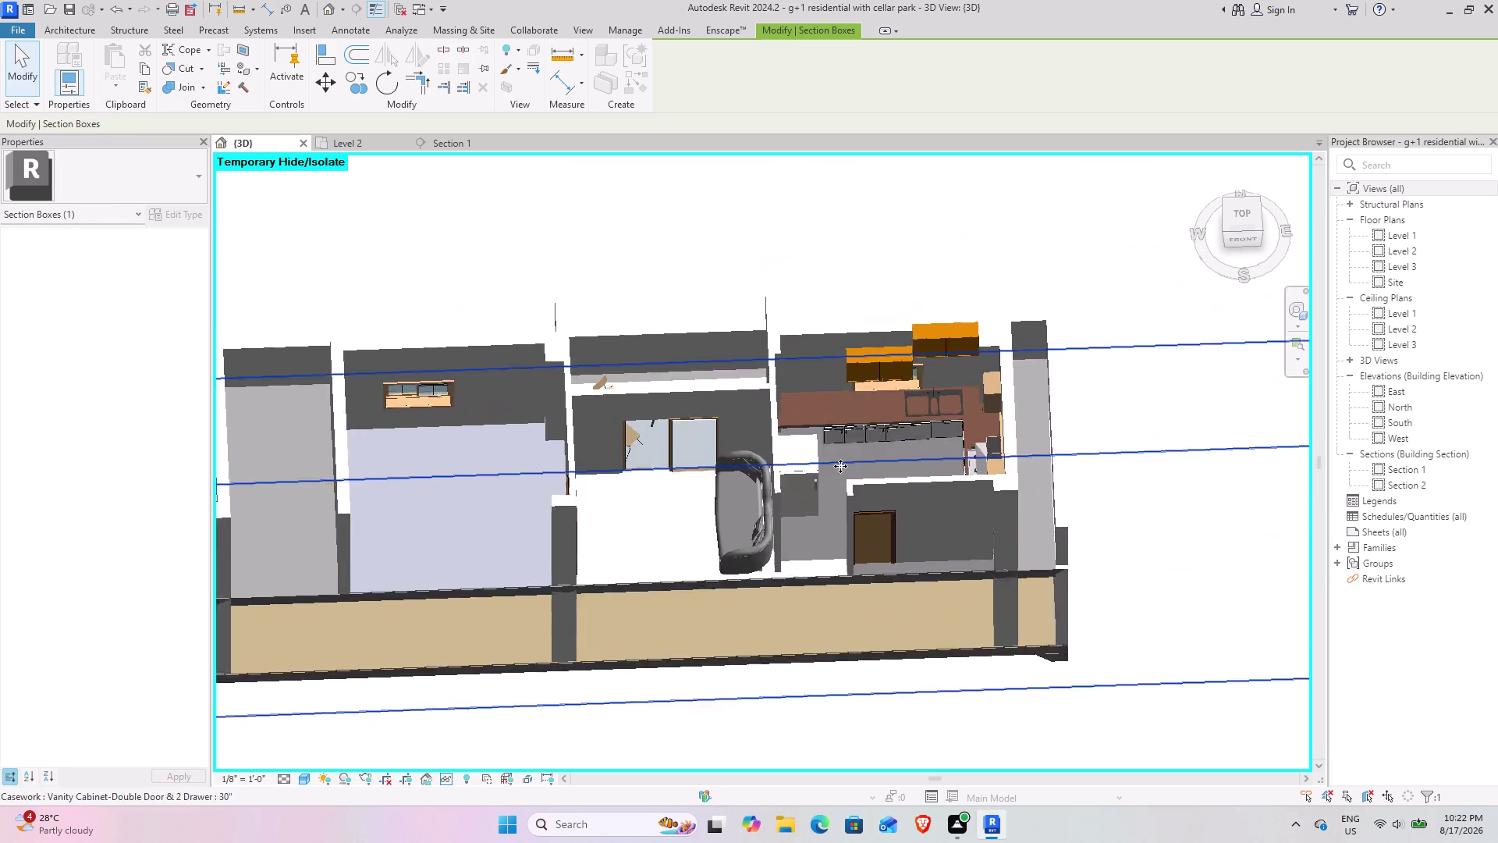
scroll(up, 3)
middle_drag(840, 466, 766, 454)
middle_drag(630, 572, 722, 370)
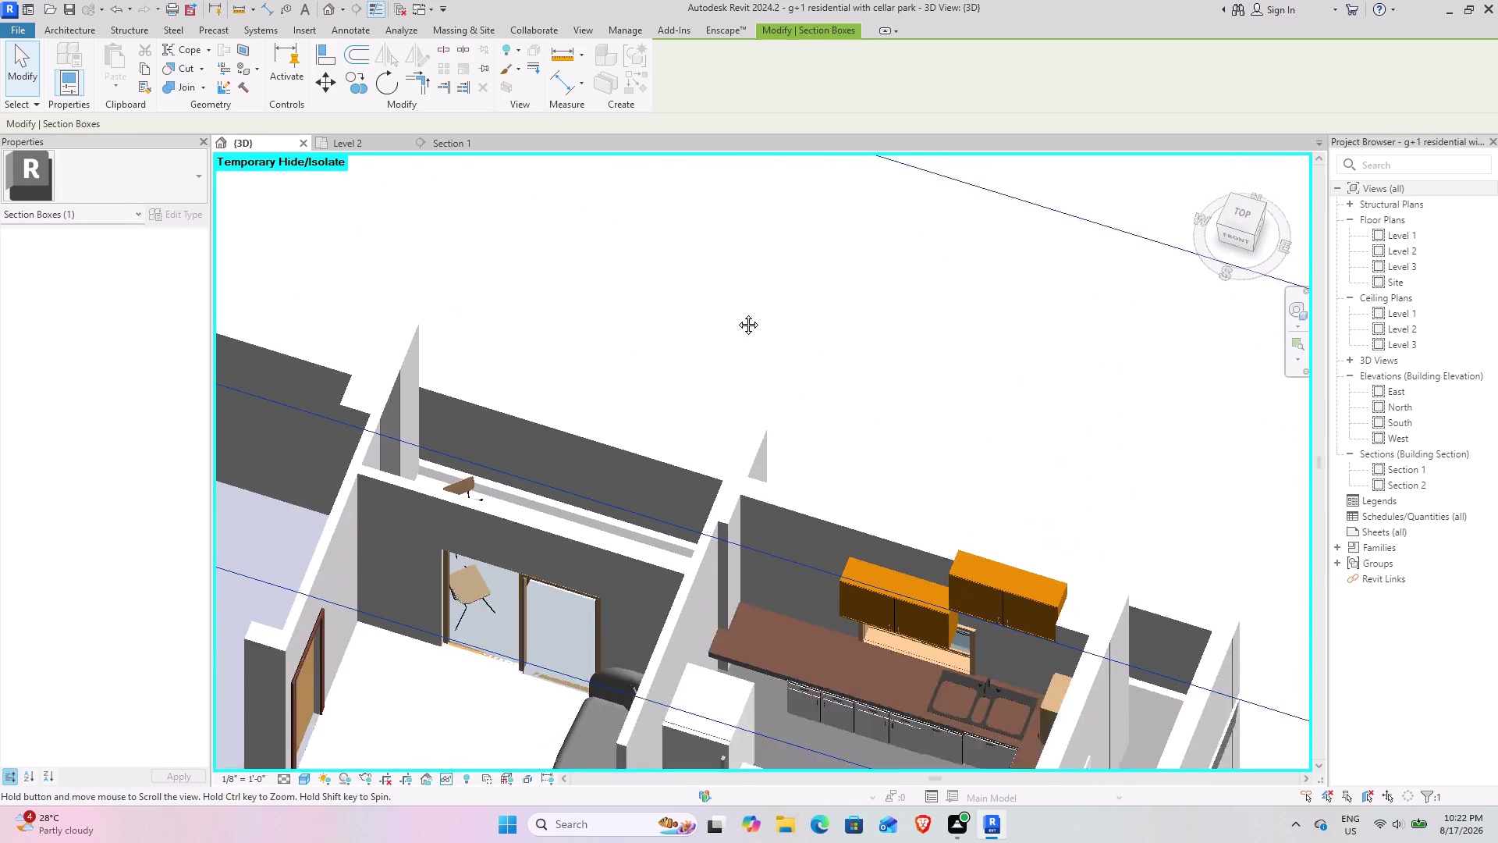
middle_drag(722, 370, 751, 259)
middle_drag(703, 556, 851, 541)
middle_drag(815, 523, 883, 477)
middle_drag(949, 444, 403, 526)
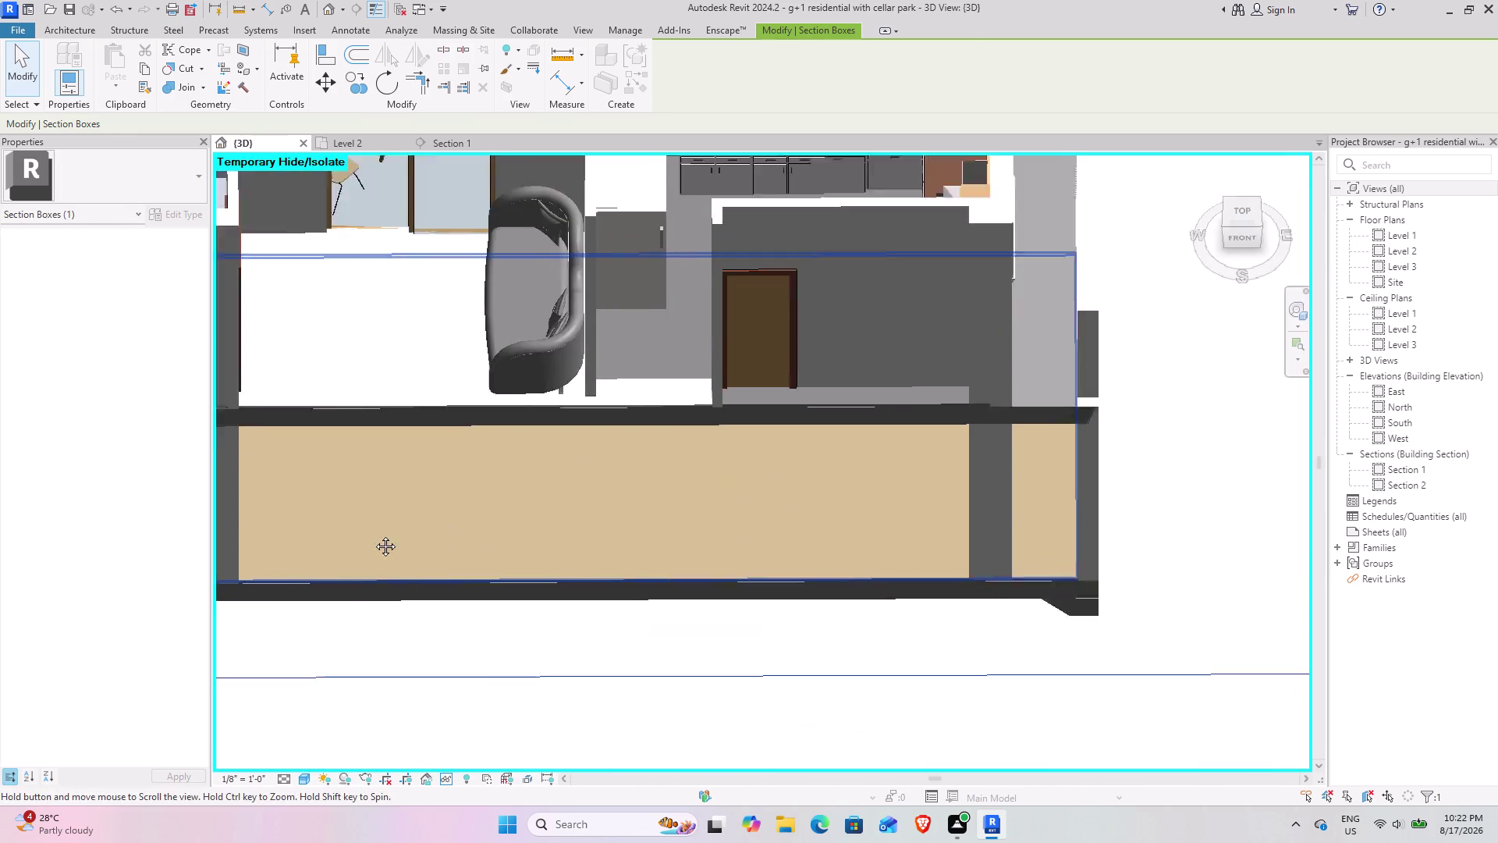
middle_drag(403, 526, 135, 612)
middle_drag(213, 554, 288, 591)
middle_drag(361, 426, 722, 705)
middle_drag(661, 509, 675, 807)
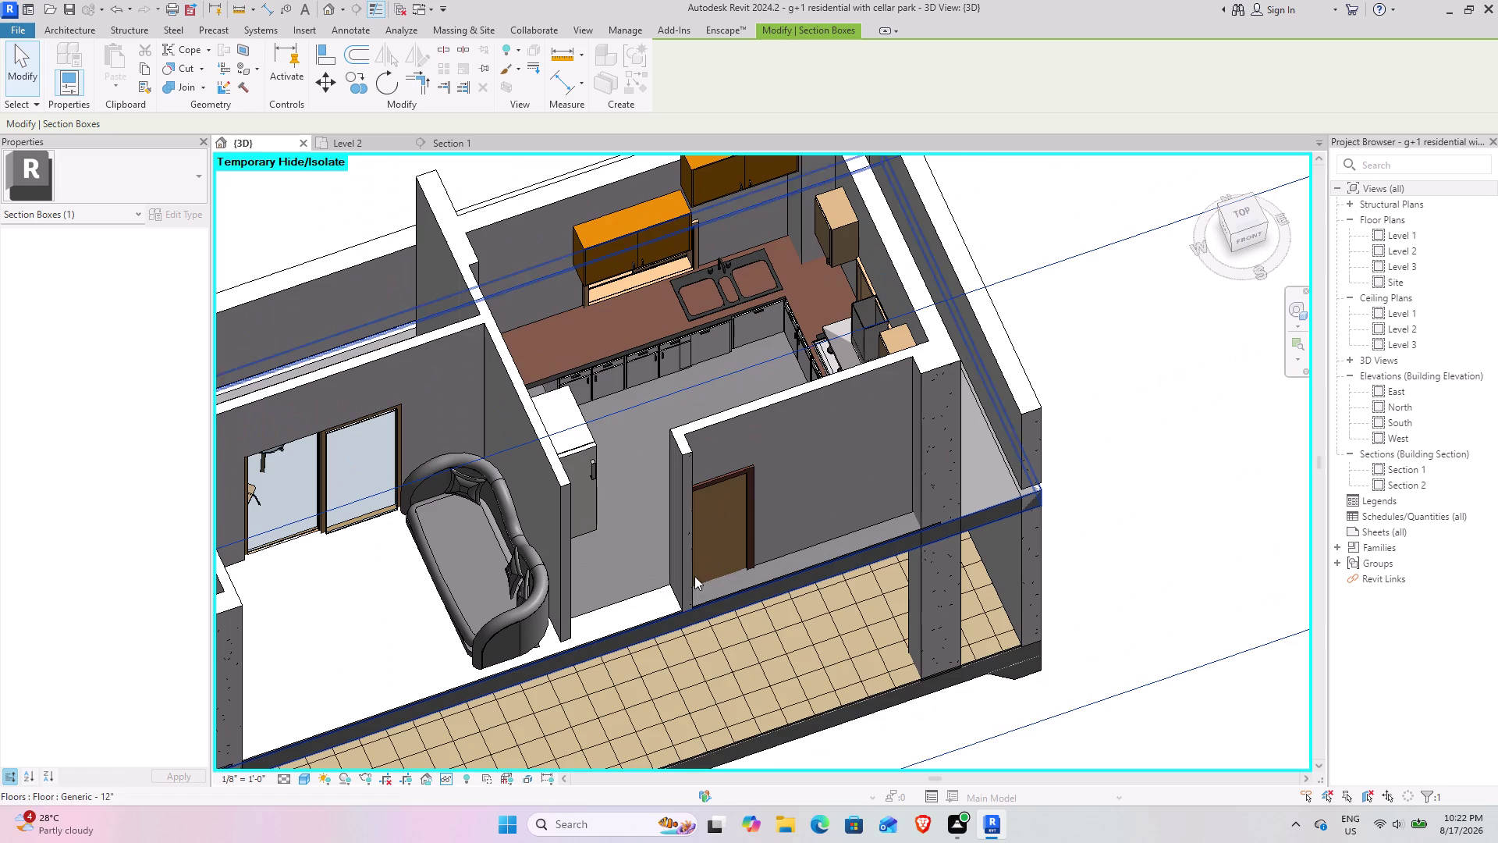
middle_drag(716, 440, 750, 477)
middle_drag(653, 405, 719, 798)
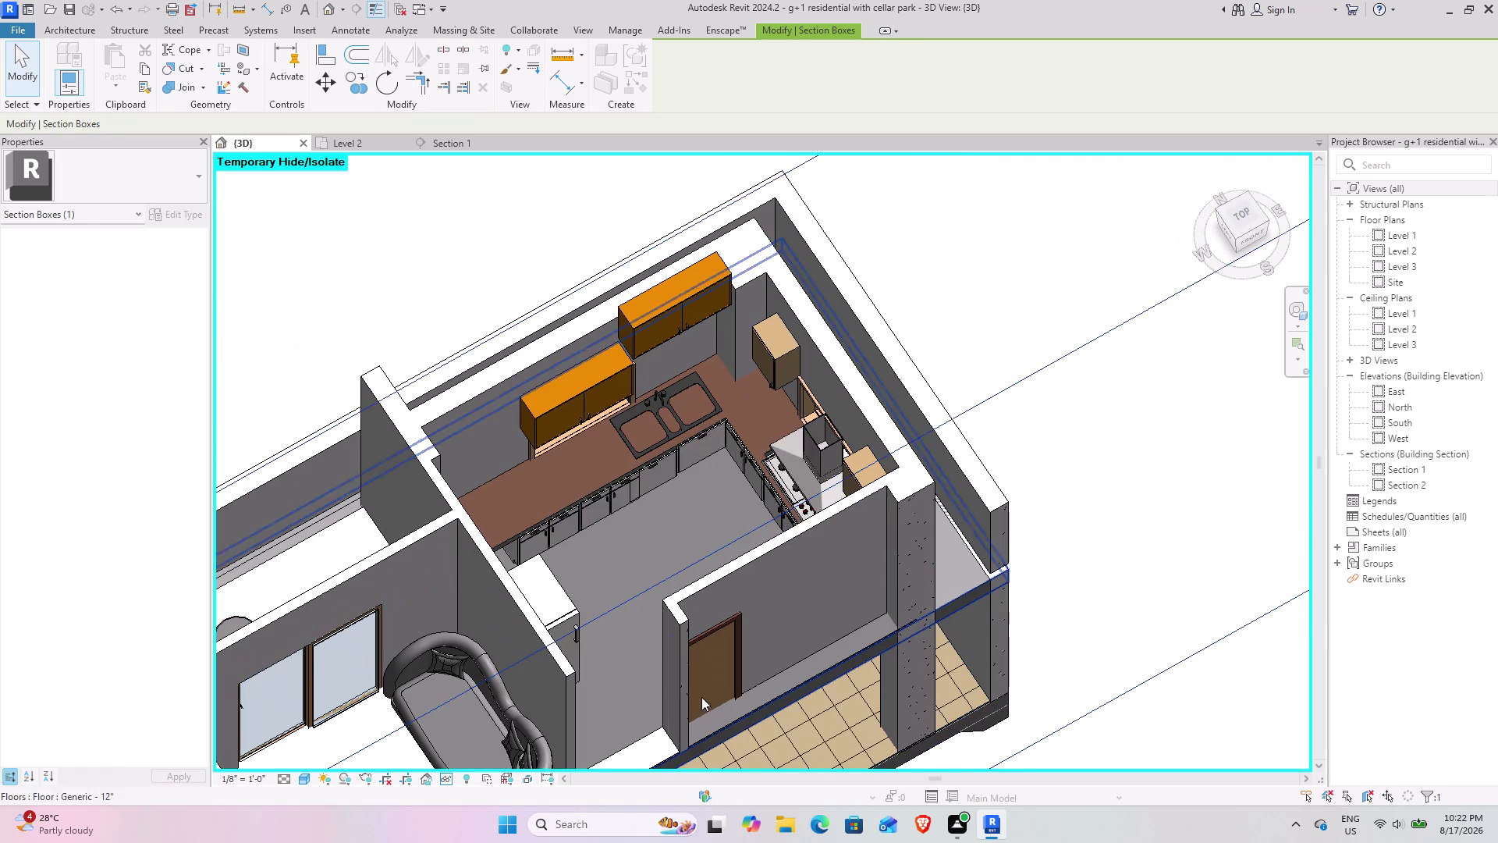
Zoom and pan to frame the sink and its upper cabinets.
scroll(up, 3)
scroll(up, 3)
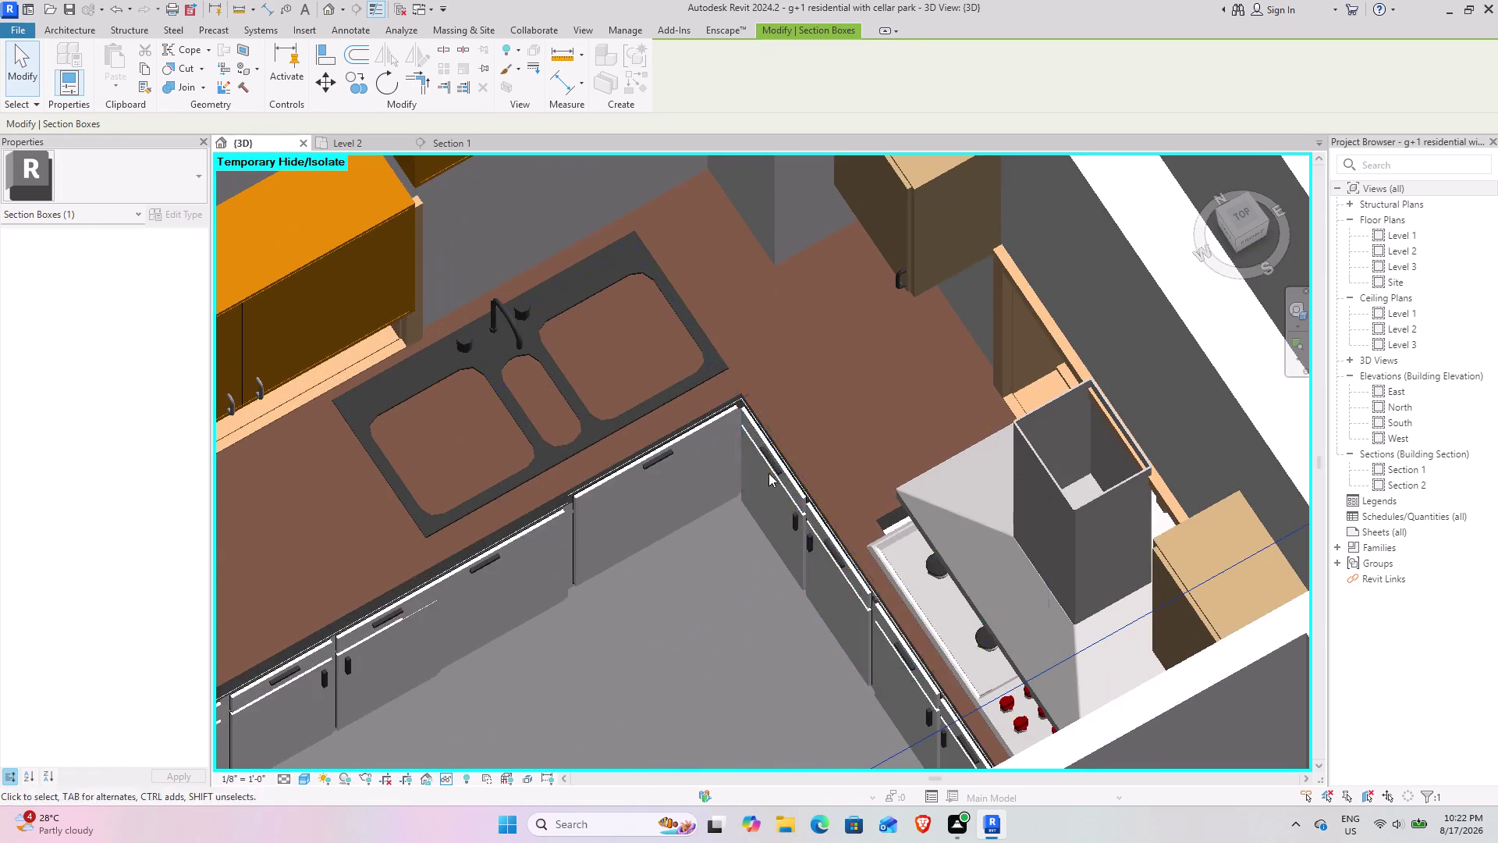
middle_drag(517, 694, 530, 621)
middle_drag(530, 601, 868, 582)
scroll(down, 3)
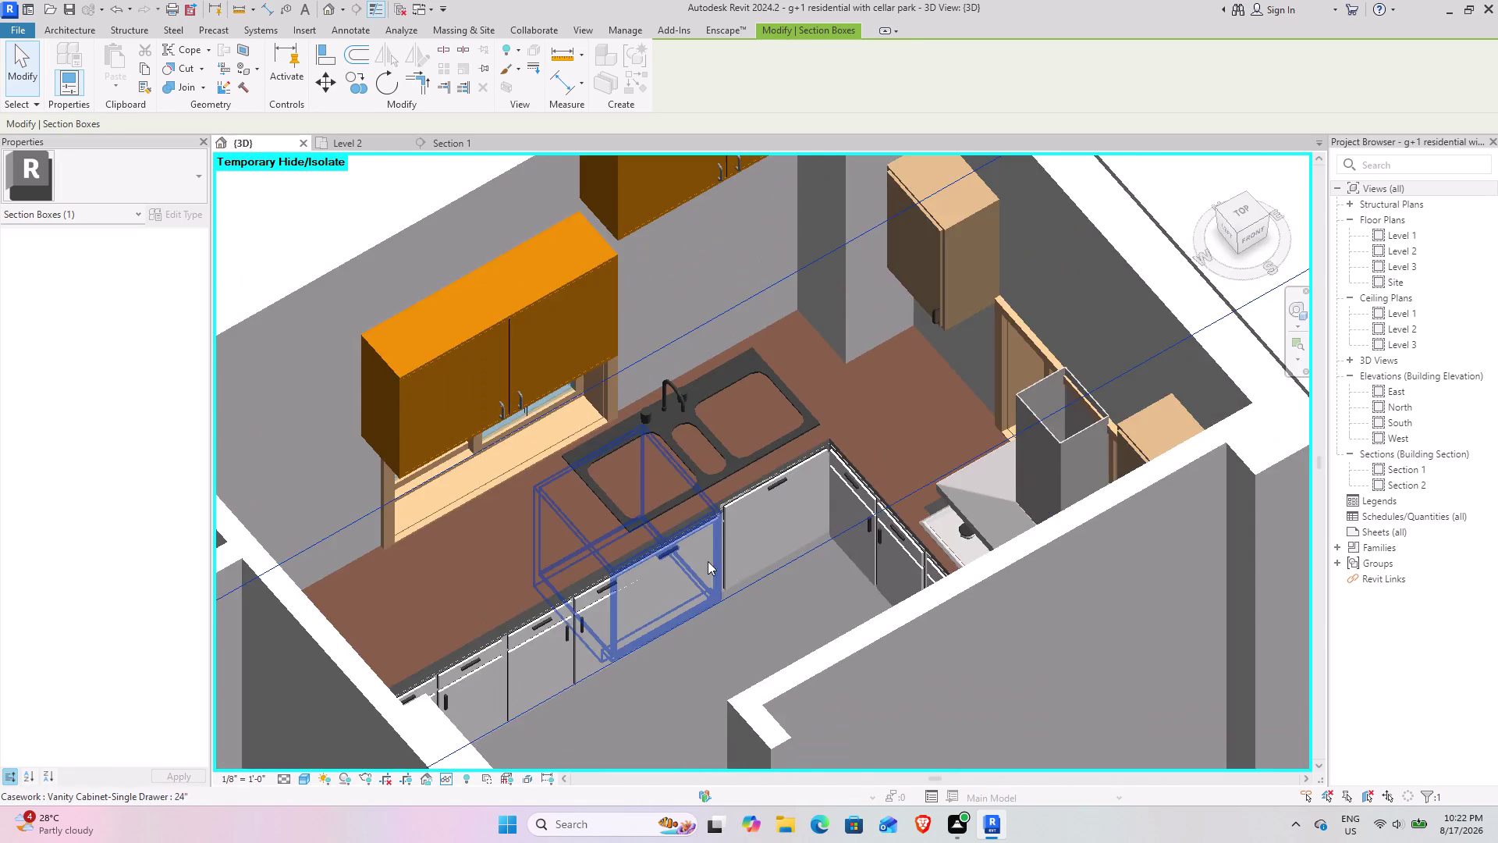
middle_drag(652, 553, 807, 618)
Set the selected upper cabinet's Elevation from Level to 0, then check the first cabinet's elevation.
click(797, 287)
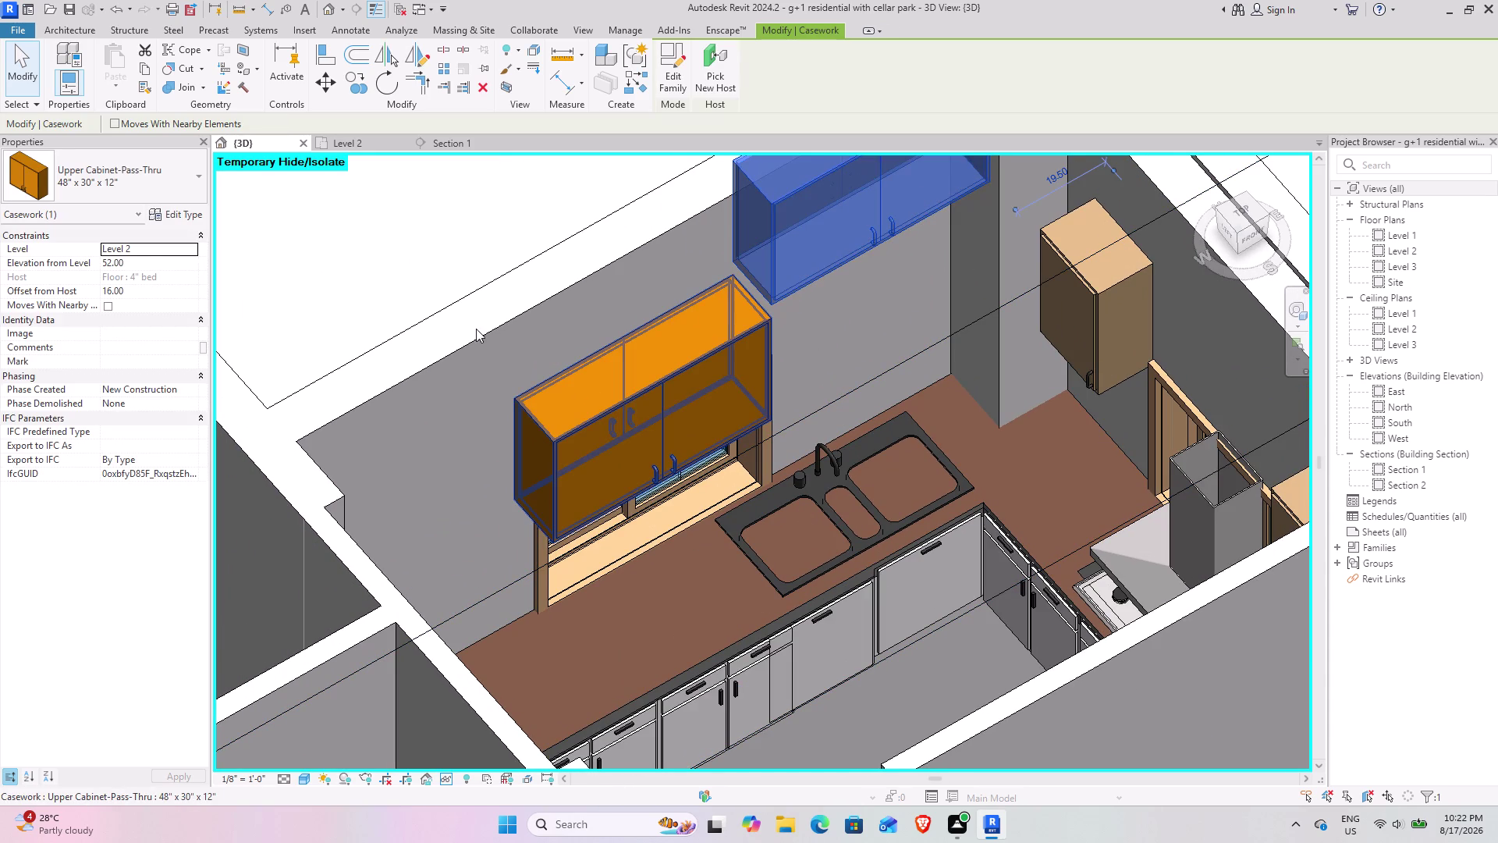
click(142, 262)
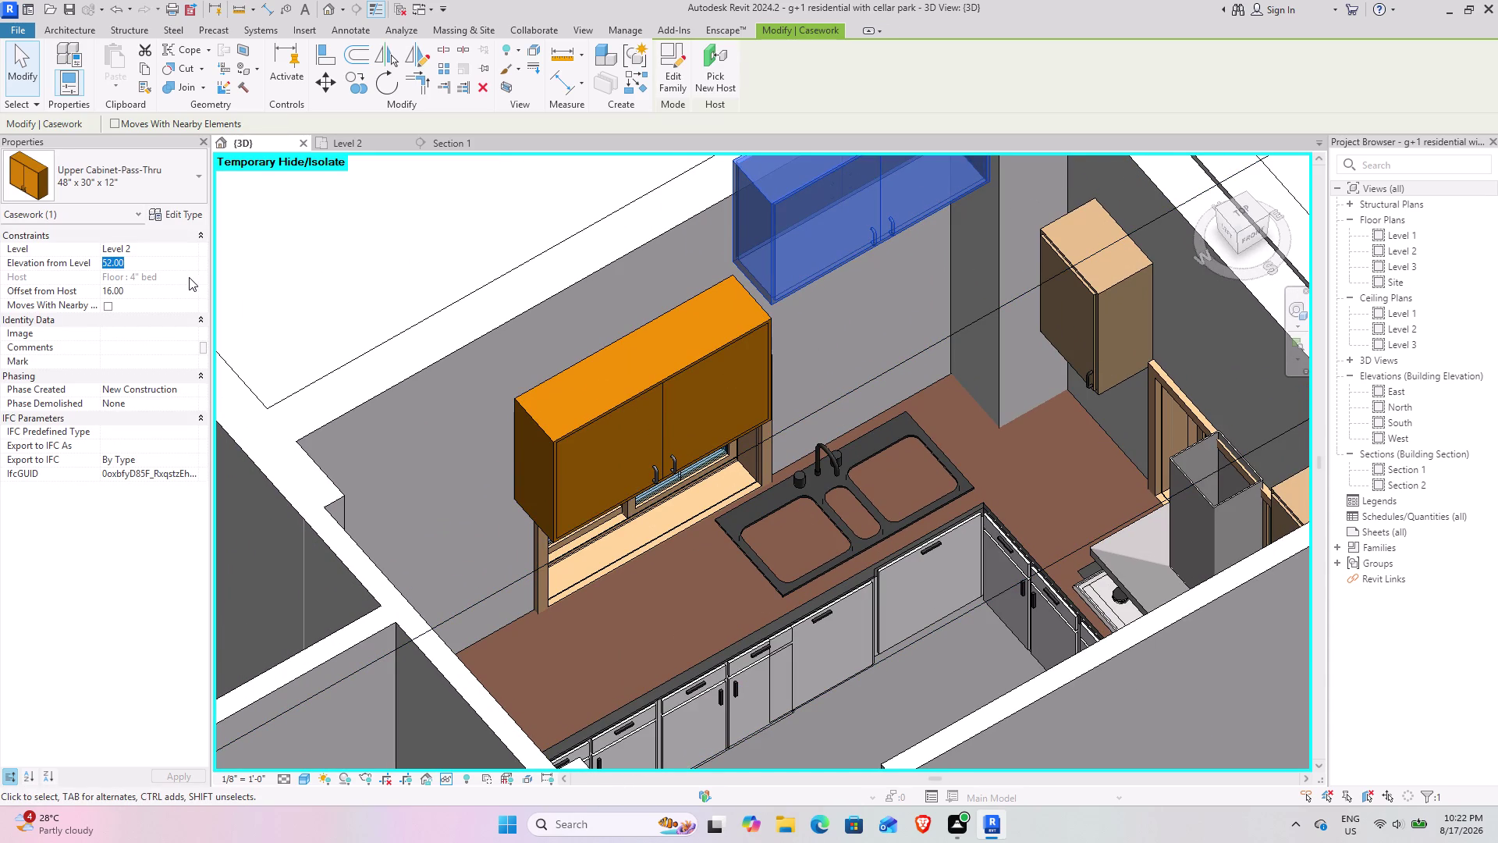
key(0)
key(Return)
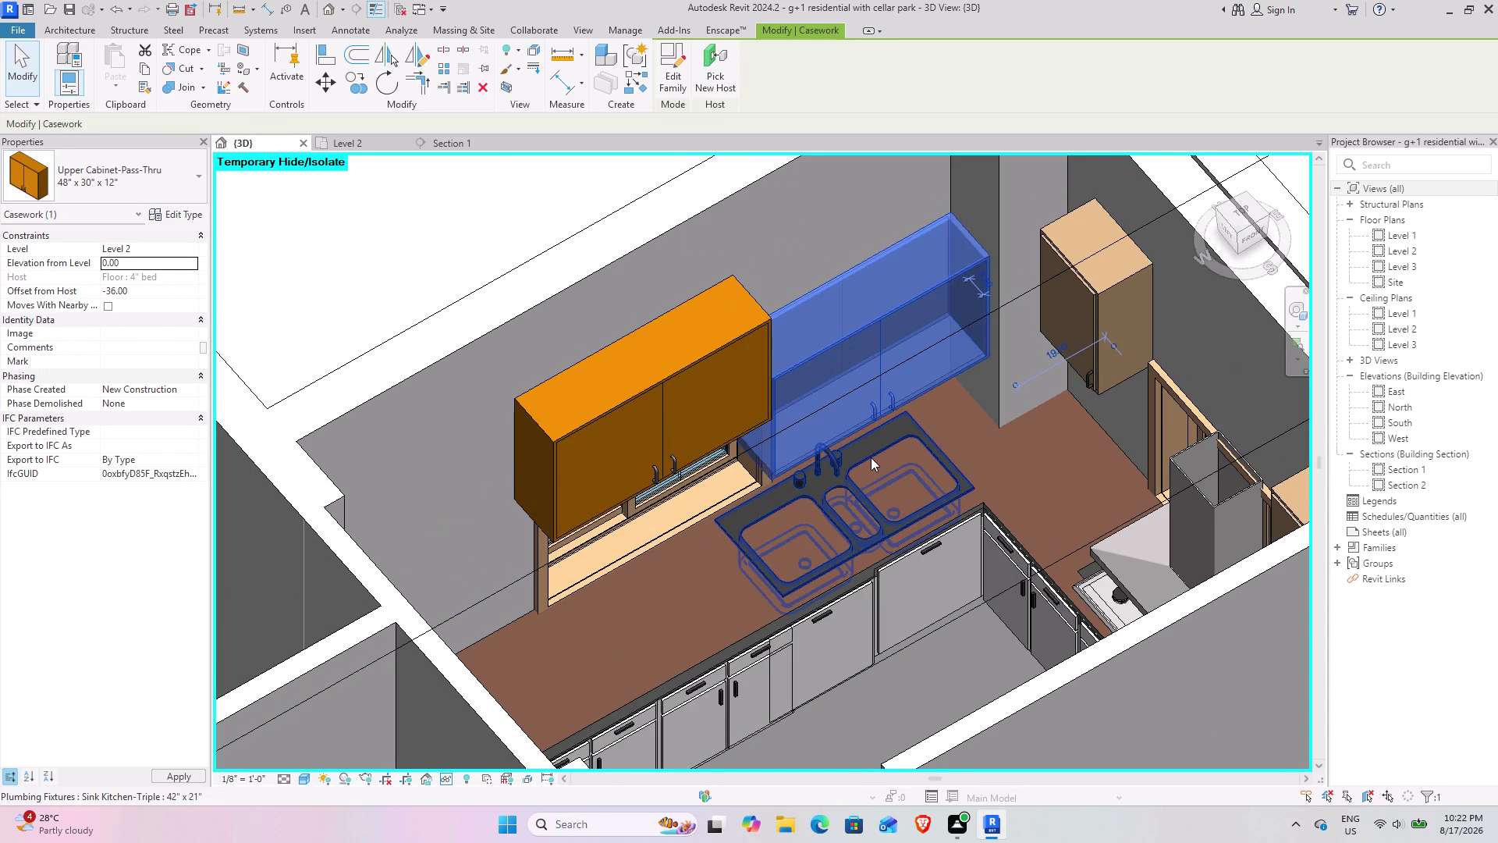
click(186, 262)
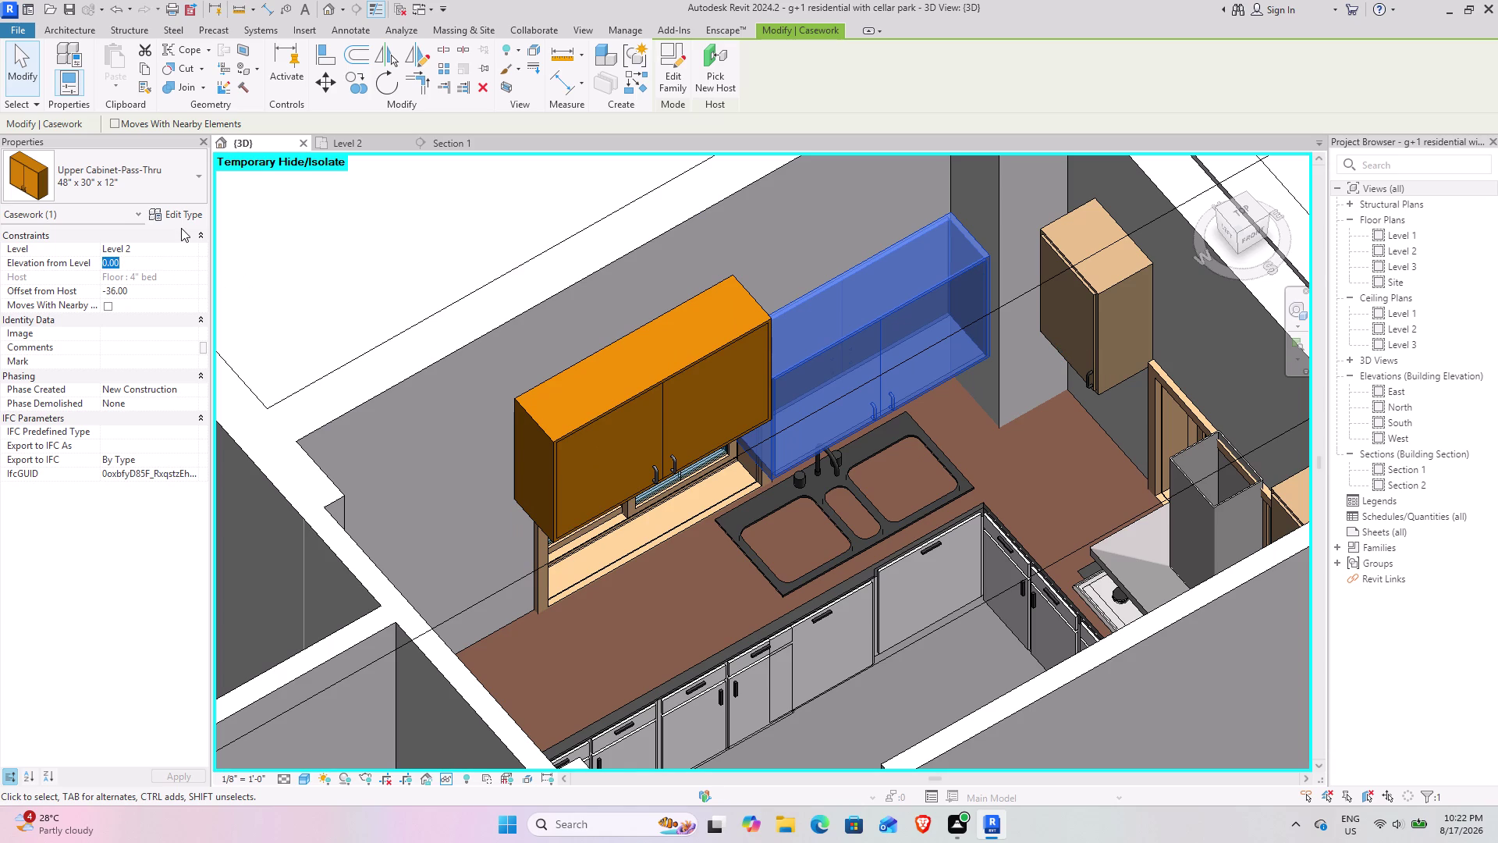
click(573, 439)
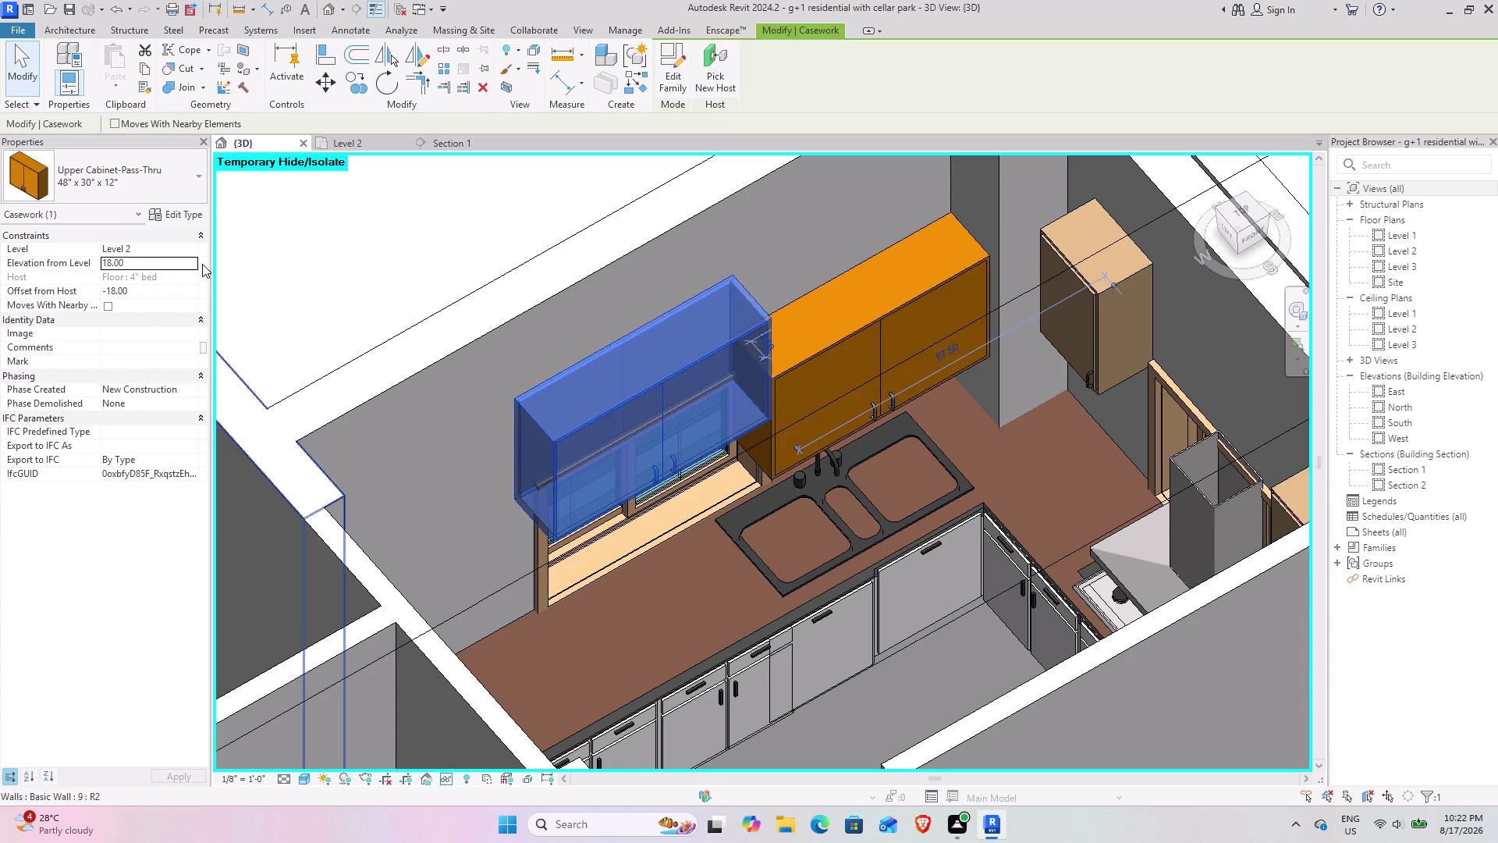
Reselect the second upper cabinet and cancel the move accidentally started by entering 18.
click(872, 342)
click(852, 327)
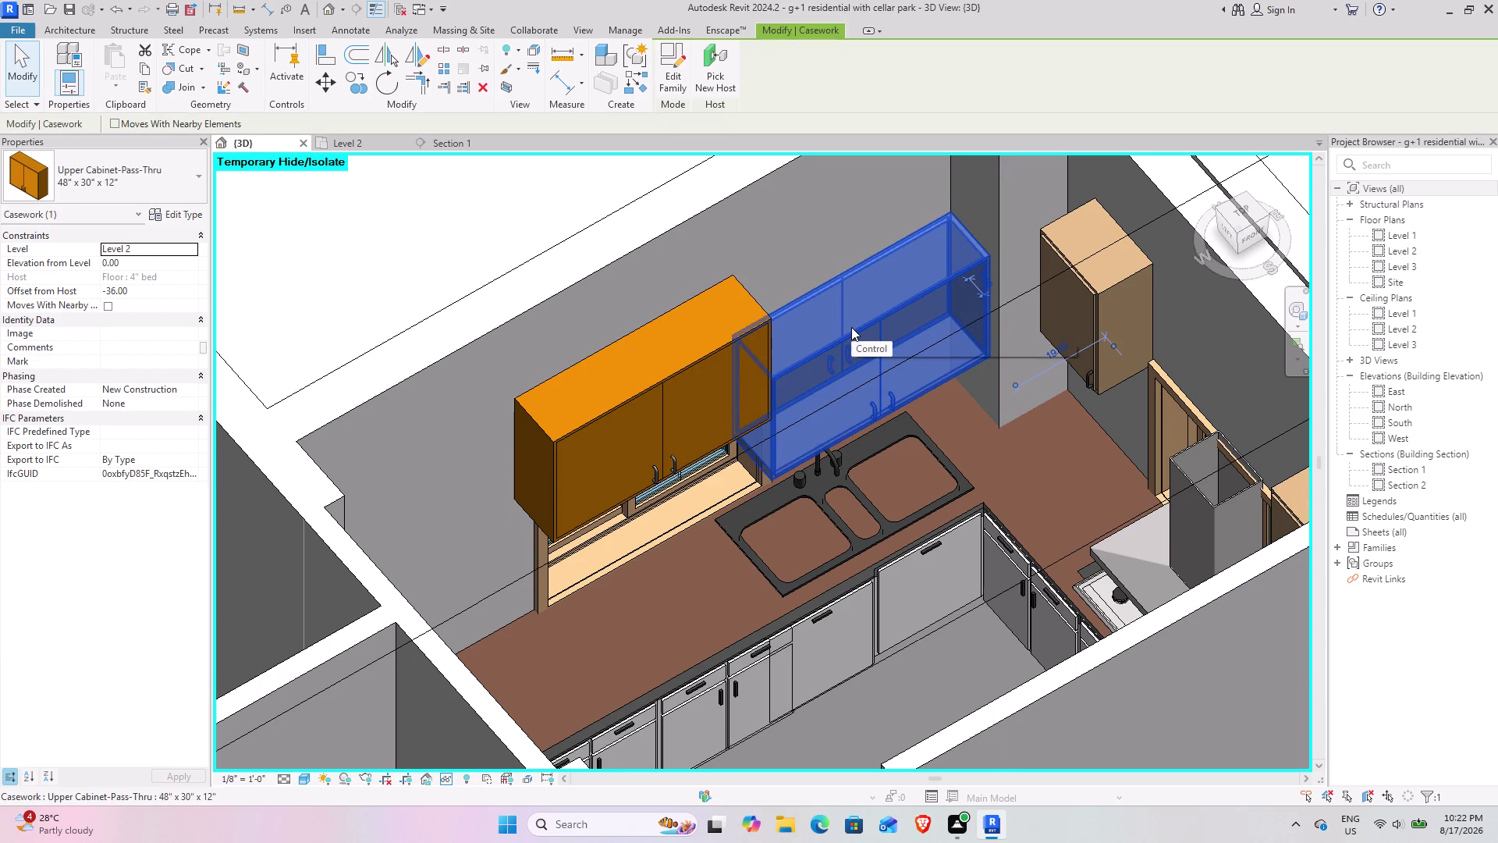
text(18)
key(Return)
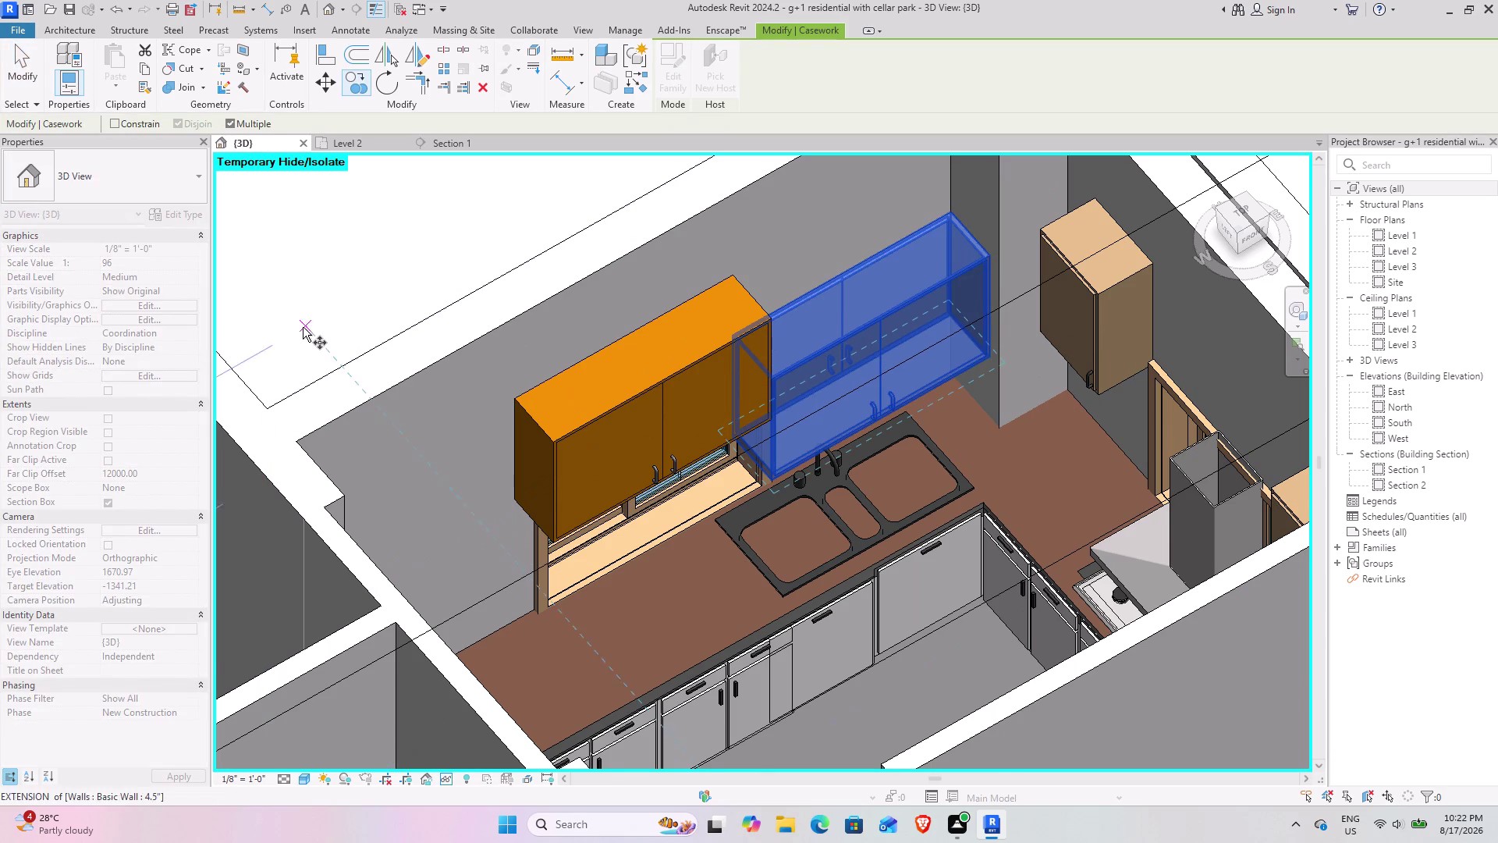
click(495, 224)
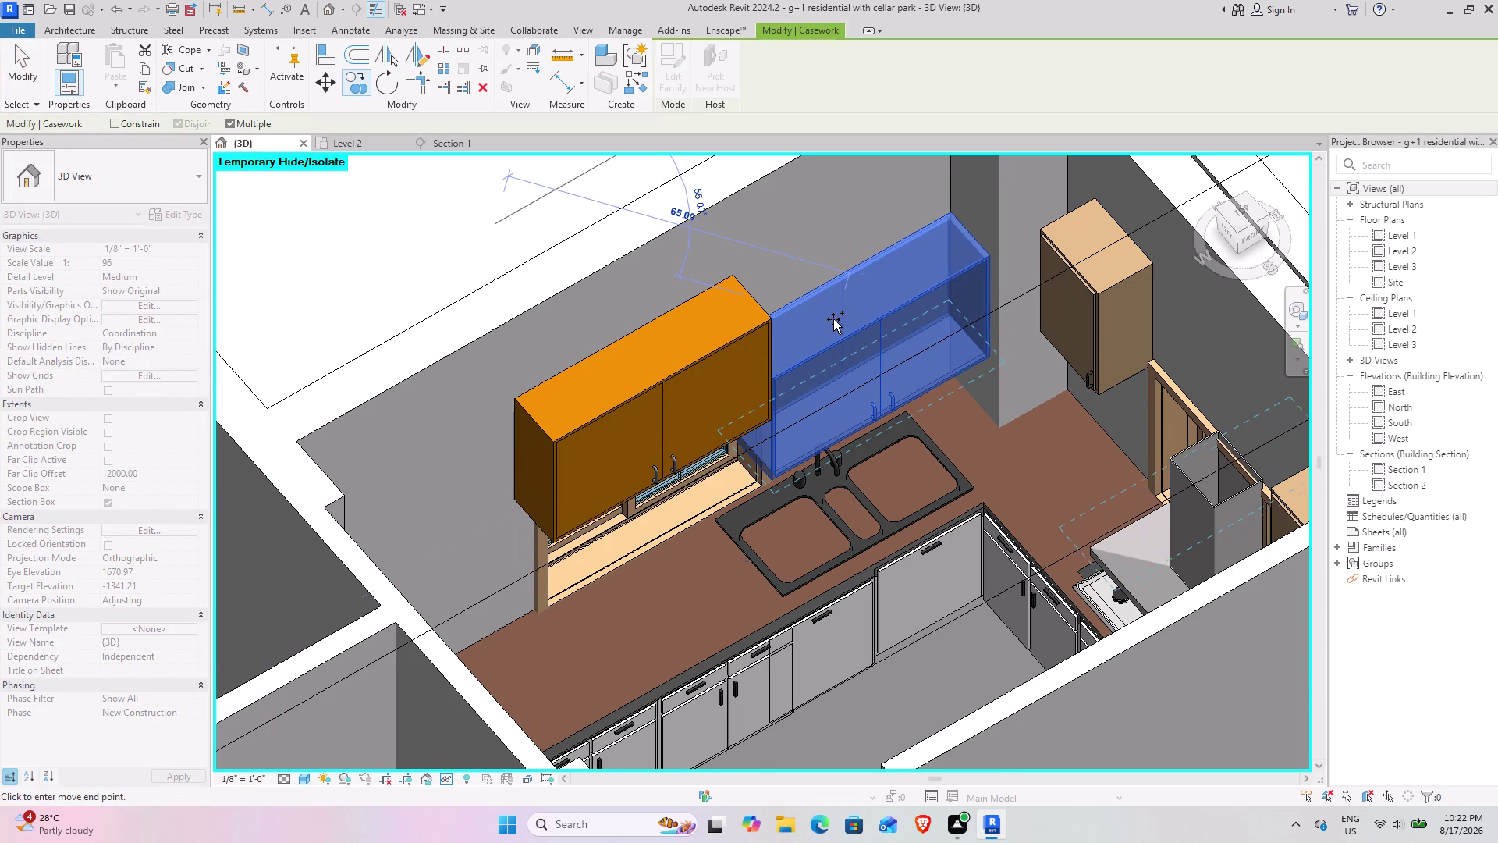
key(Escape)
key(Escape)
Give the second pass-thru upper cabinet an Elevation from Level of 18, then deselect it.
click(837, 337)
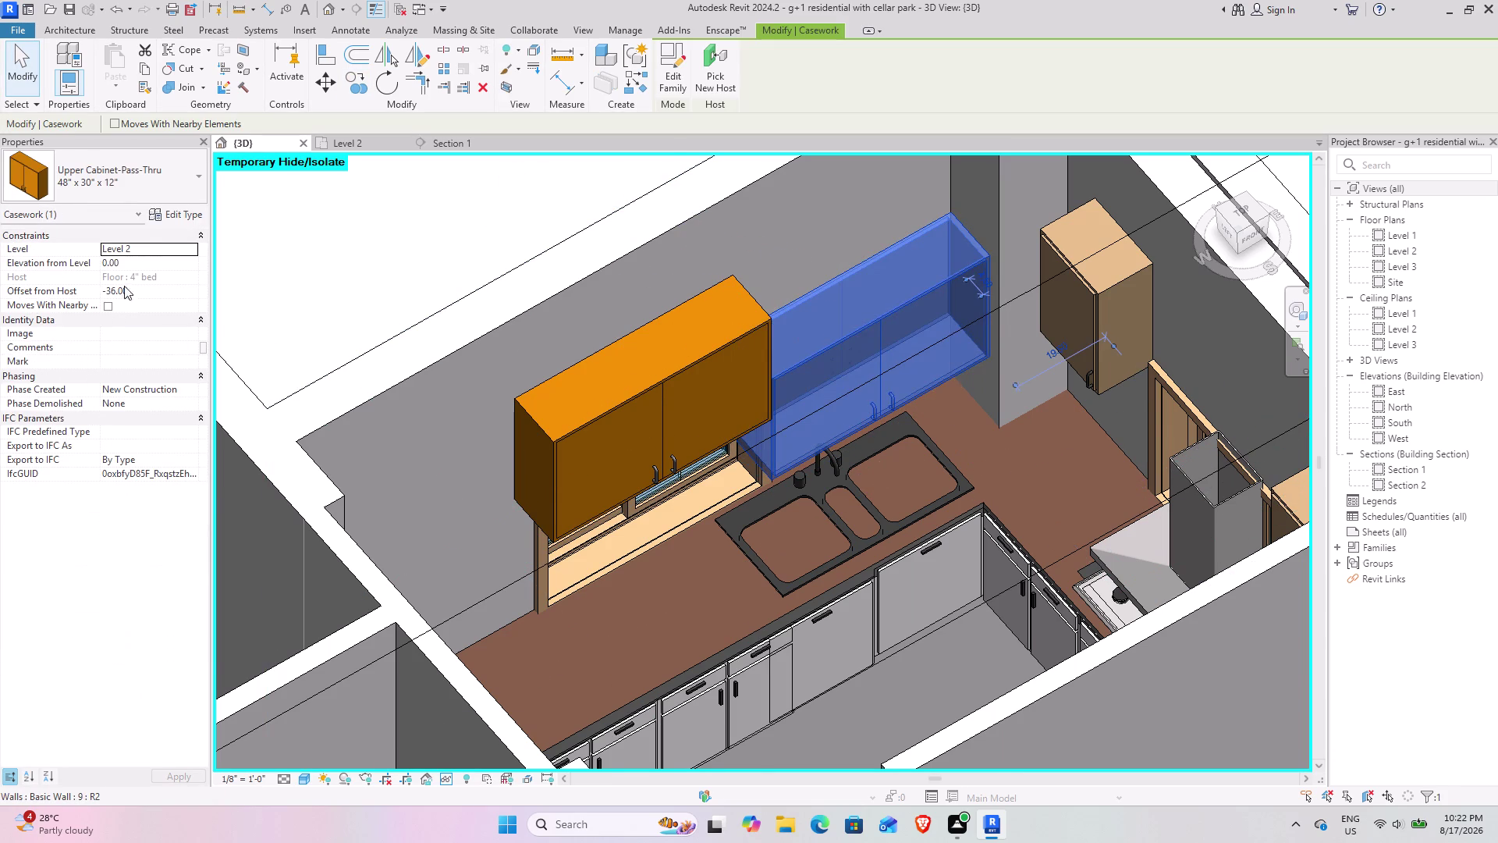
click(149, 259)
text(18)
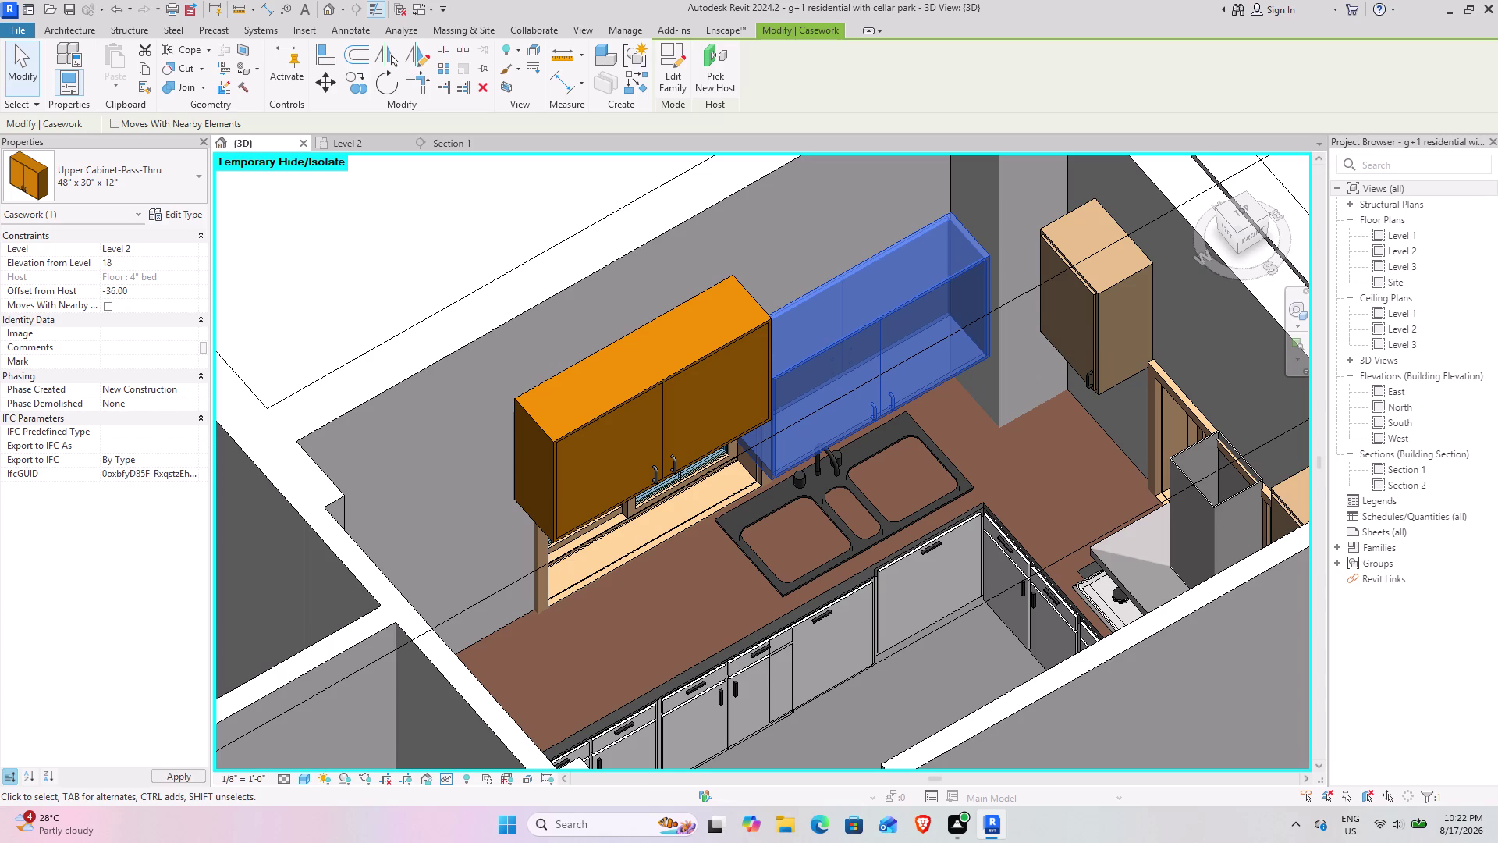
key(Return)
click(769, 548)
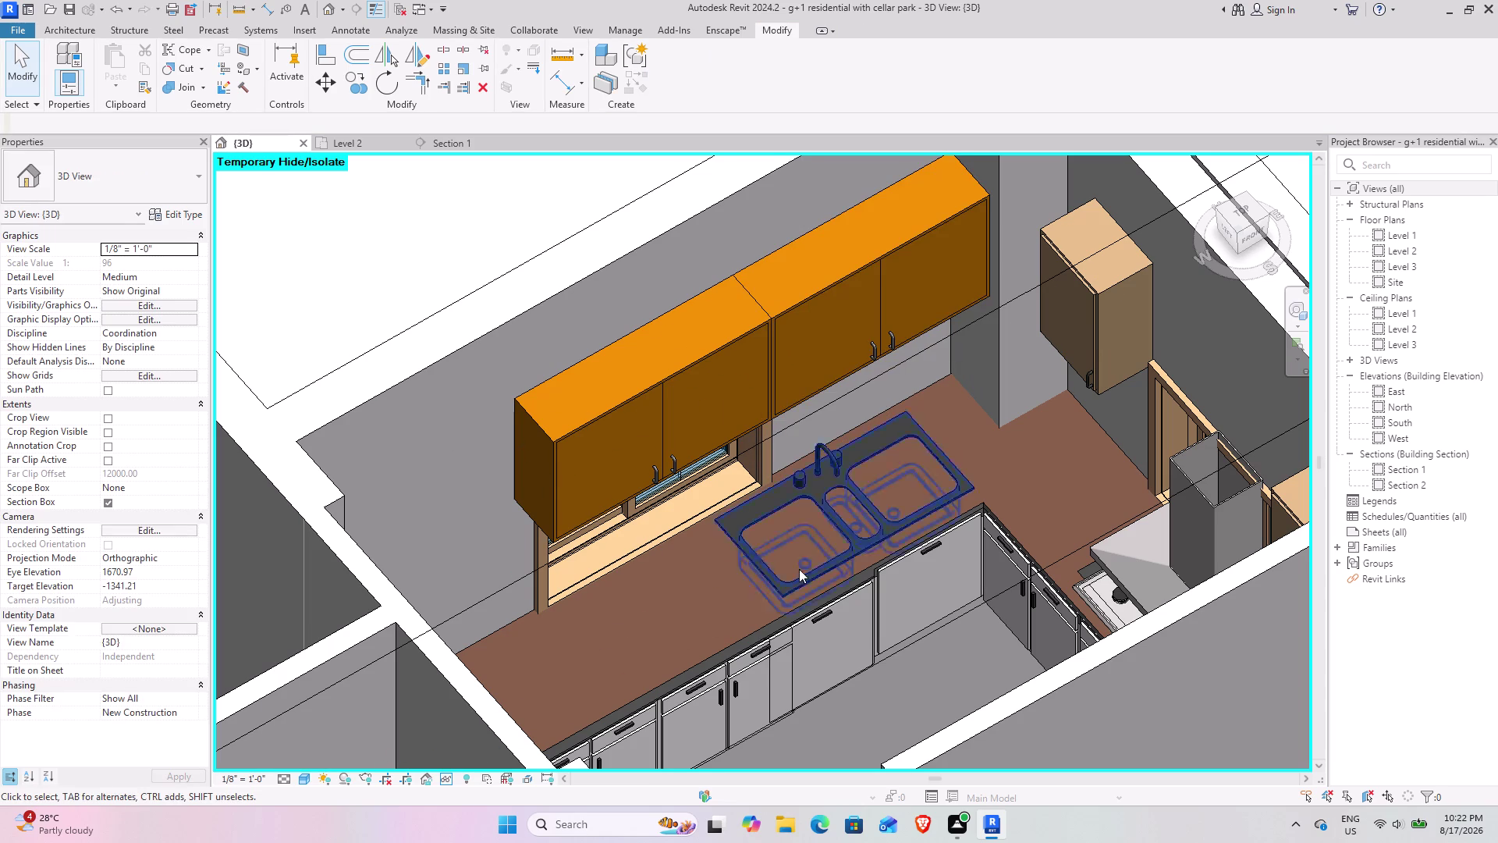
Pan across the living area and tiled corridor, then back to the kitchen.
scroll(down, 3)
middle_drag(894, 533, 548, 487)
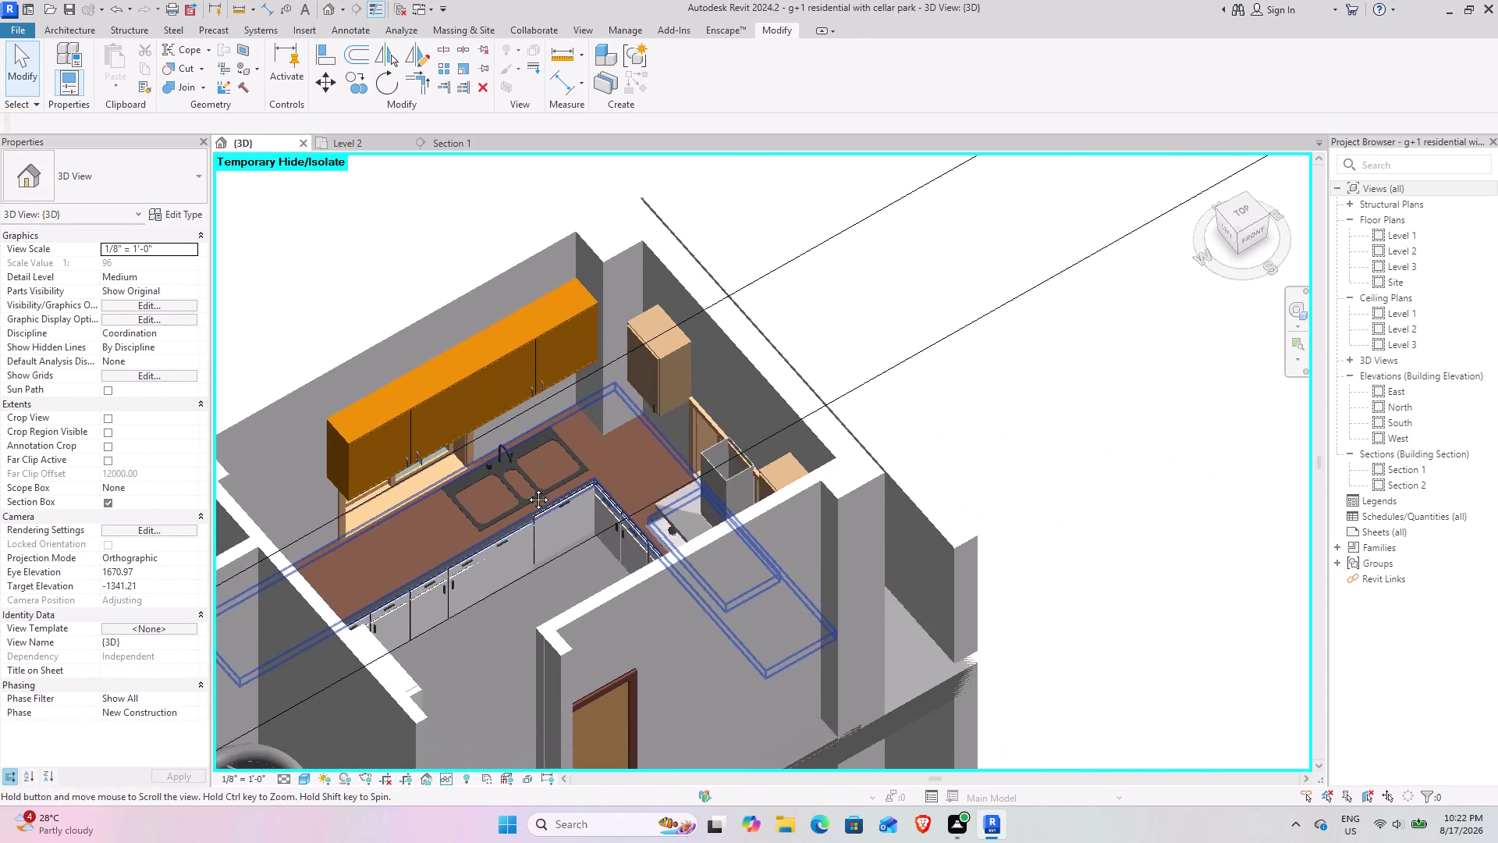
middle_drag(547, 488, 527, 488)
middle_drag(739, 561, 828, 560)
middle_drag(461, 488, 1102, 510)
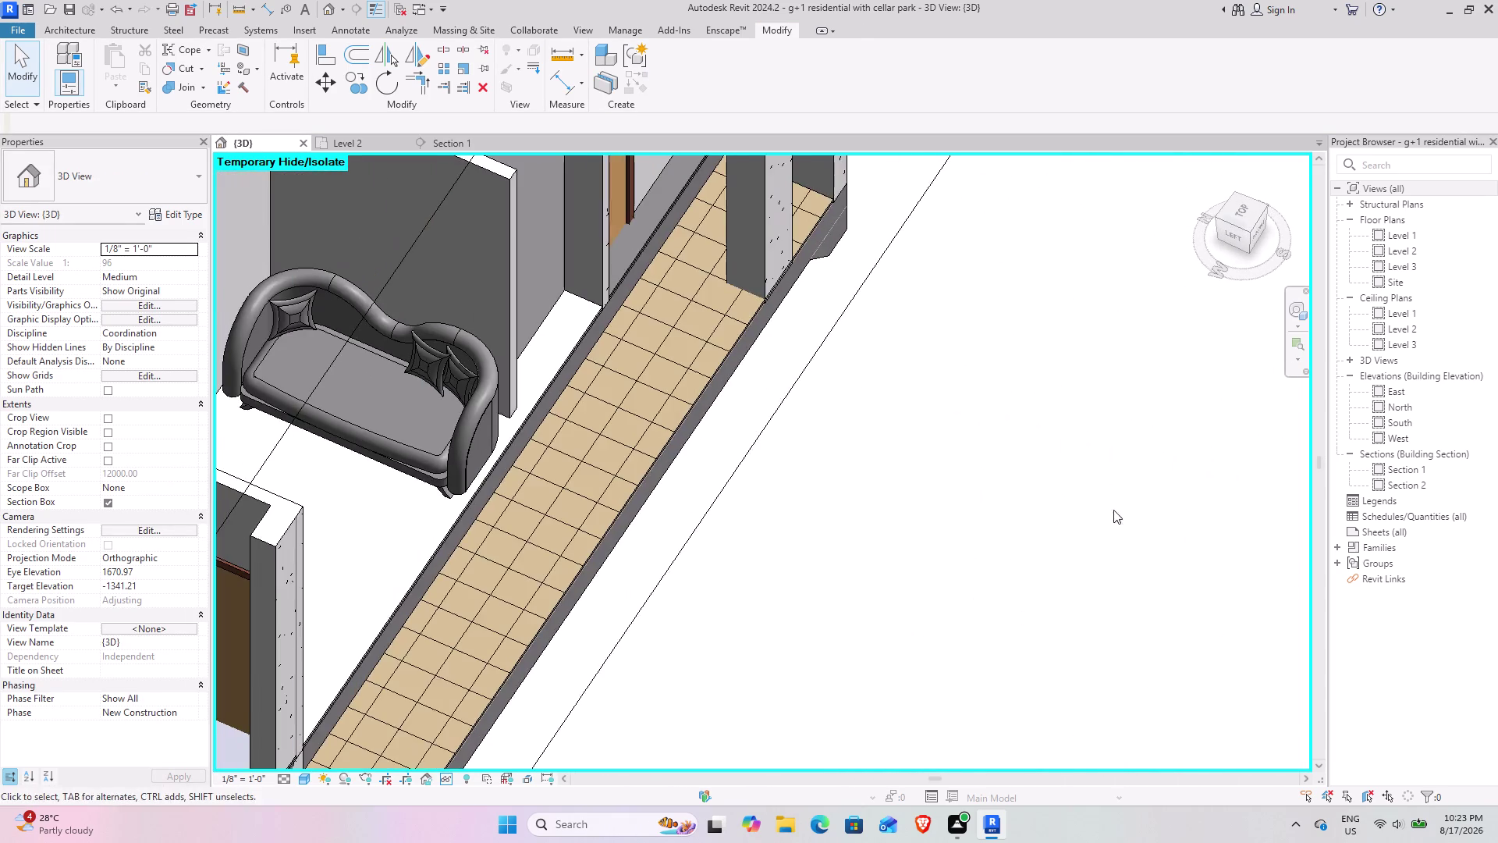
middle_drag(697, 430, 857, 772)
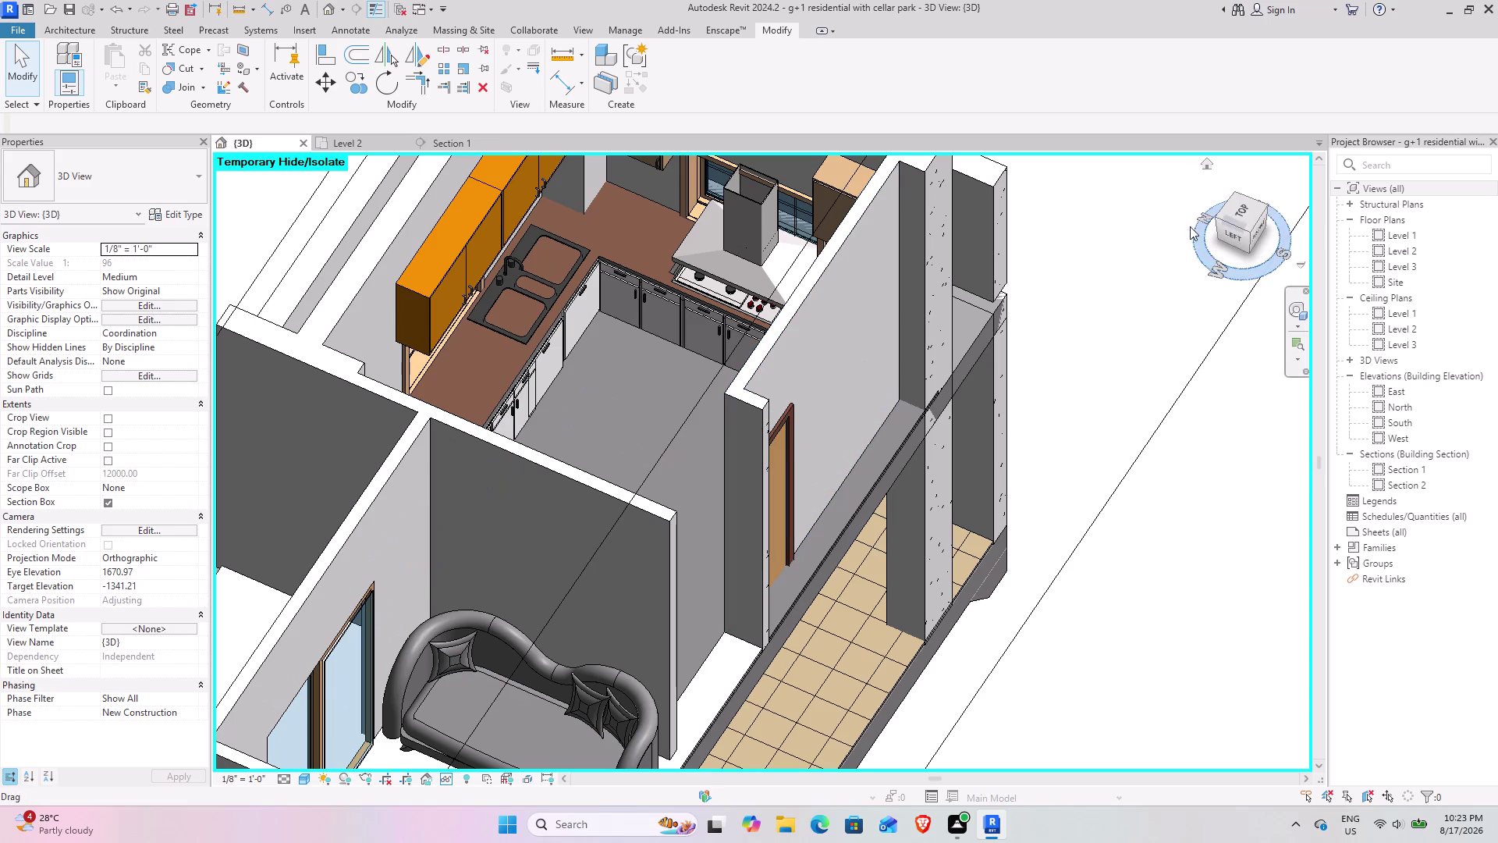
Use the navigation wheel to zoom in and center the view on the sink counter.
click(1297, 310)
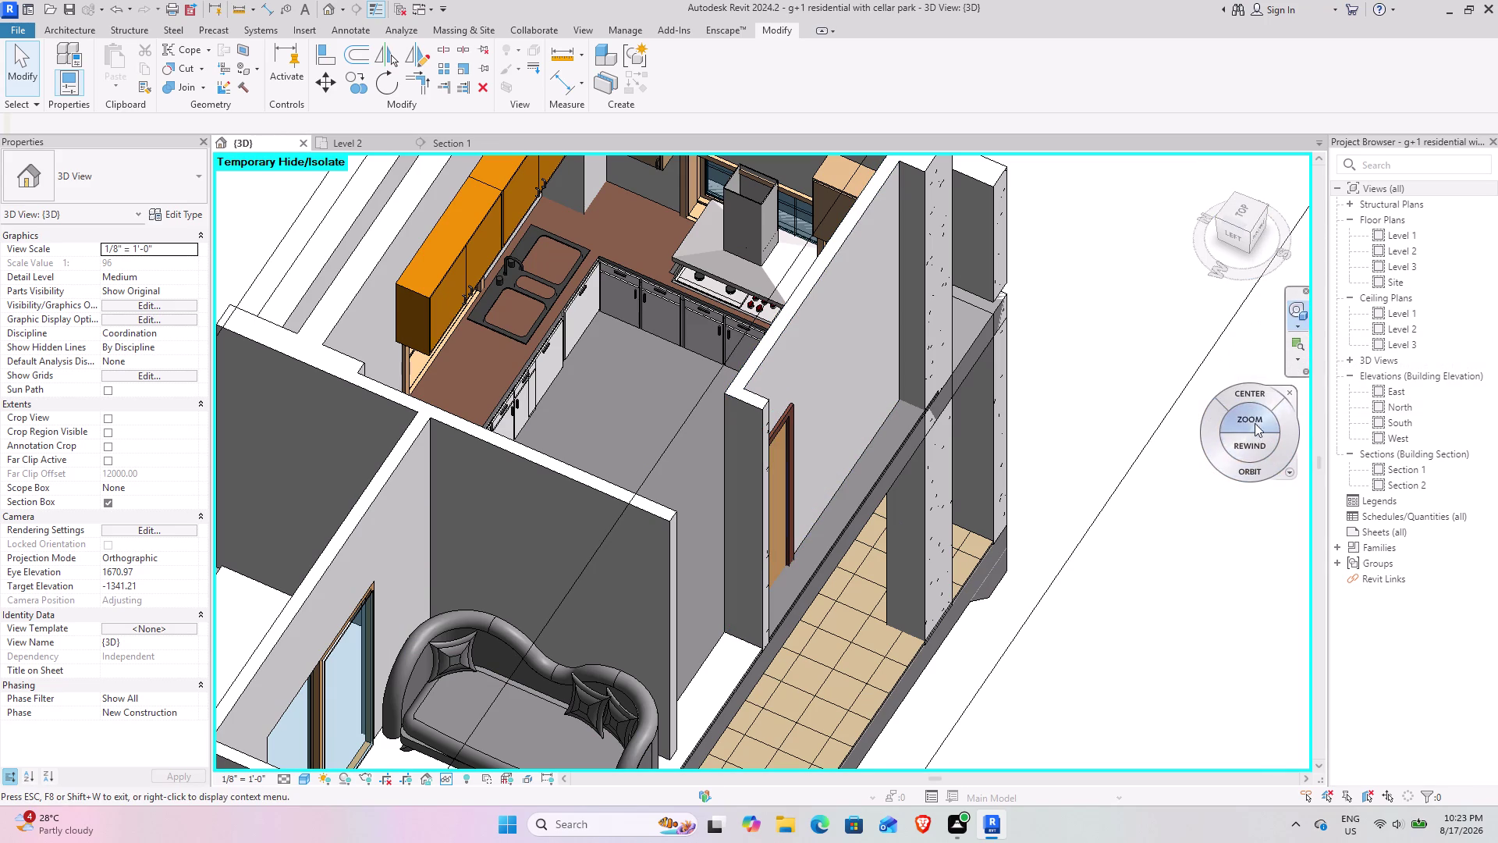
drag(1251, 397, 600, 361)
click(642, 354)
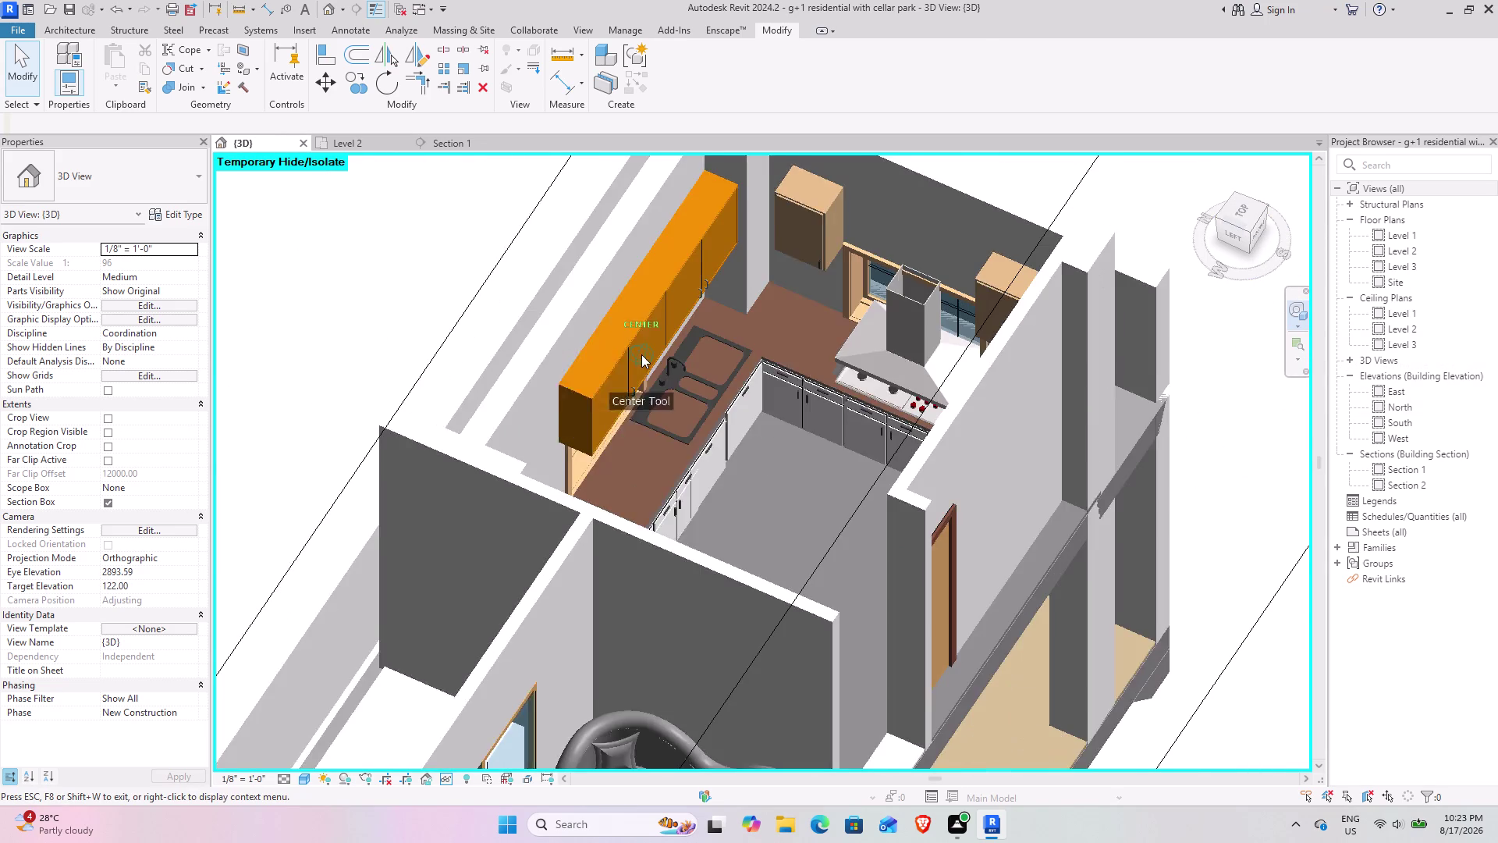
click(787, 404)
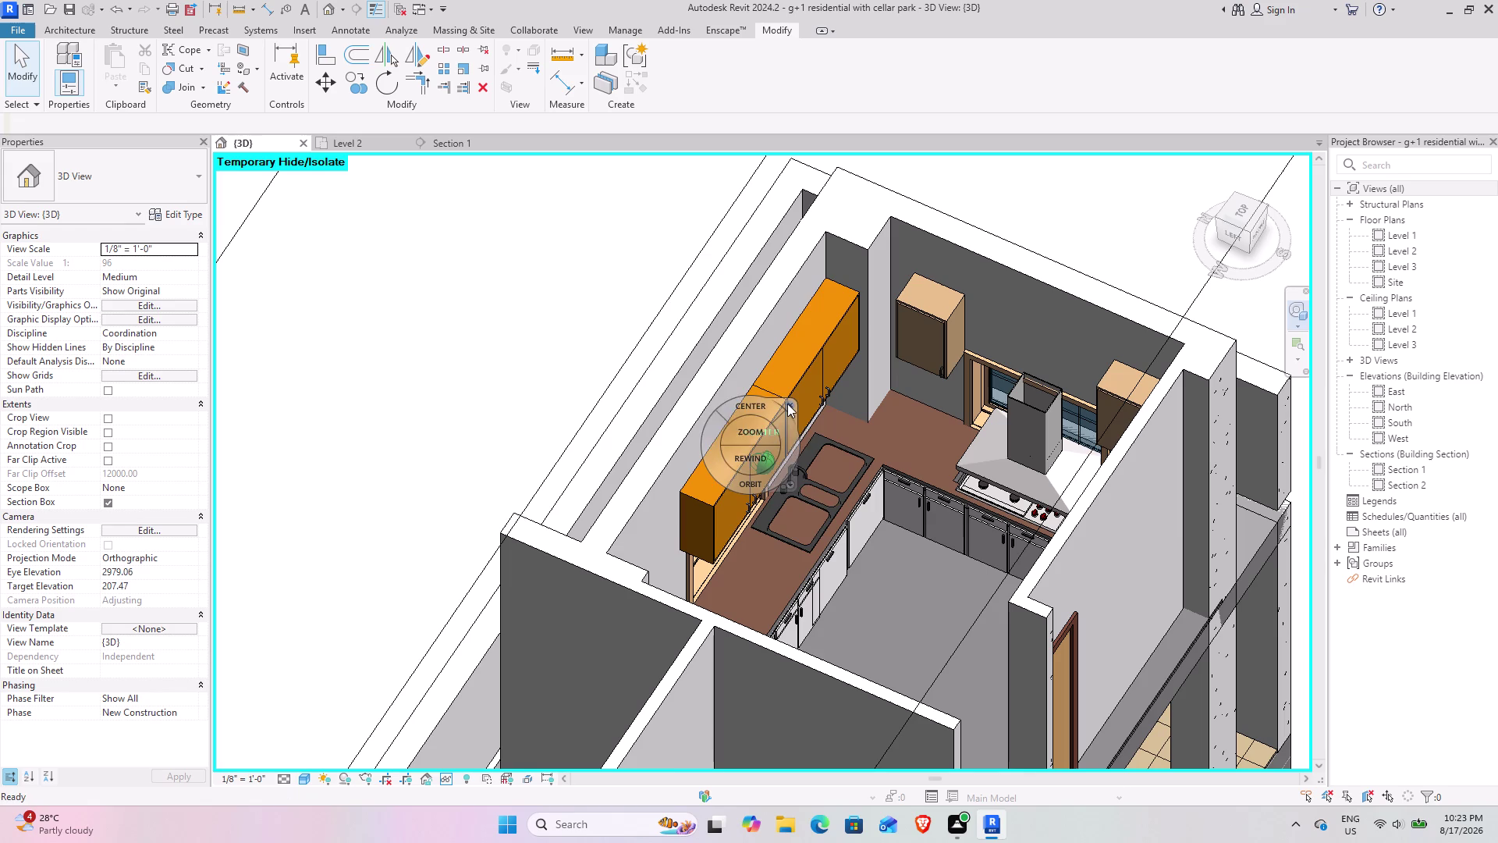
Orbit around the kitchen to inspect the range, hood and sink base cabinets.
middle_drag(767, 604, 855, 454)
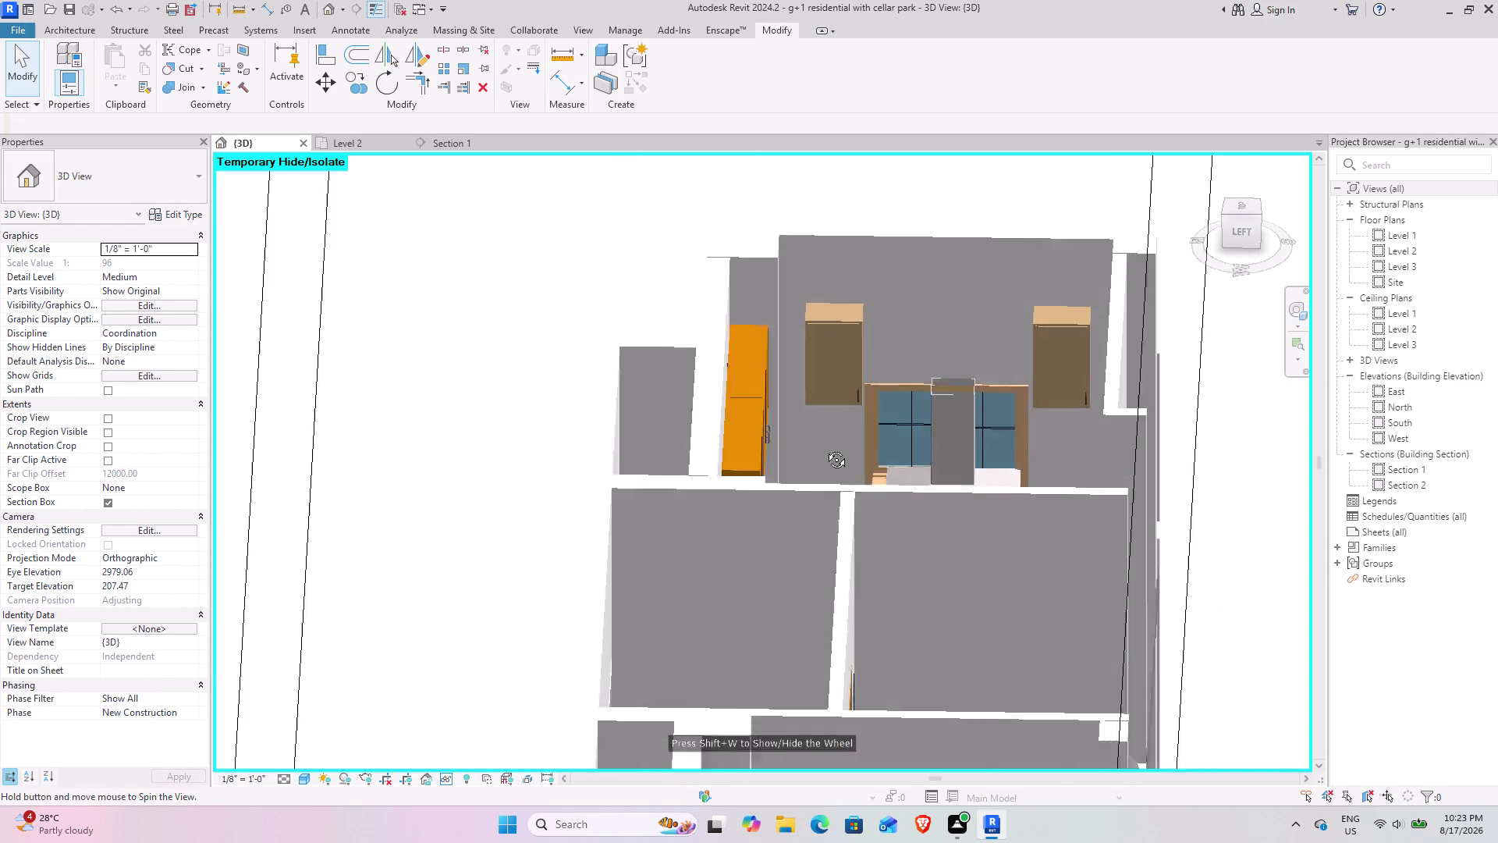
middle_drag(855, 454, 853, 555)
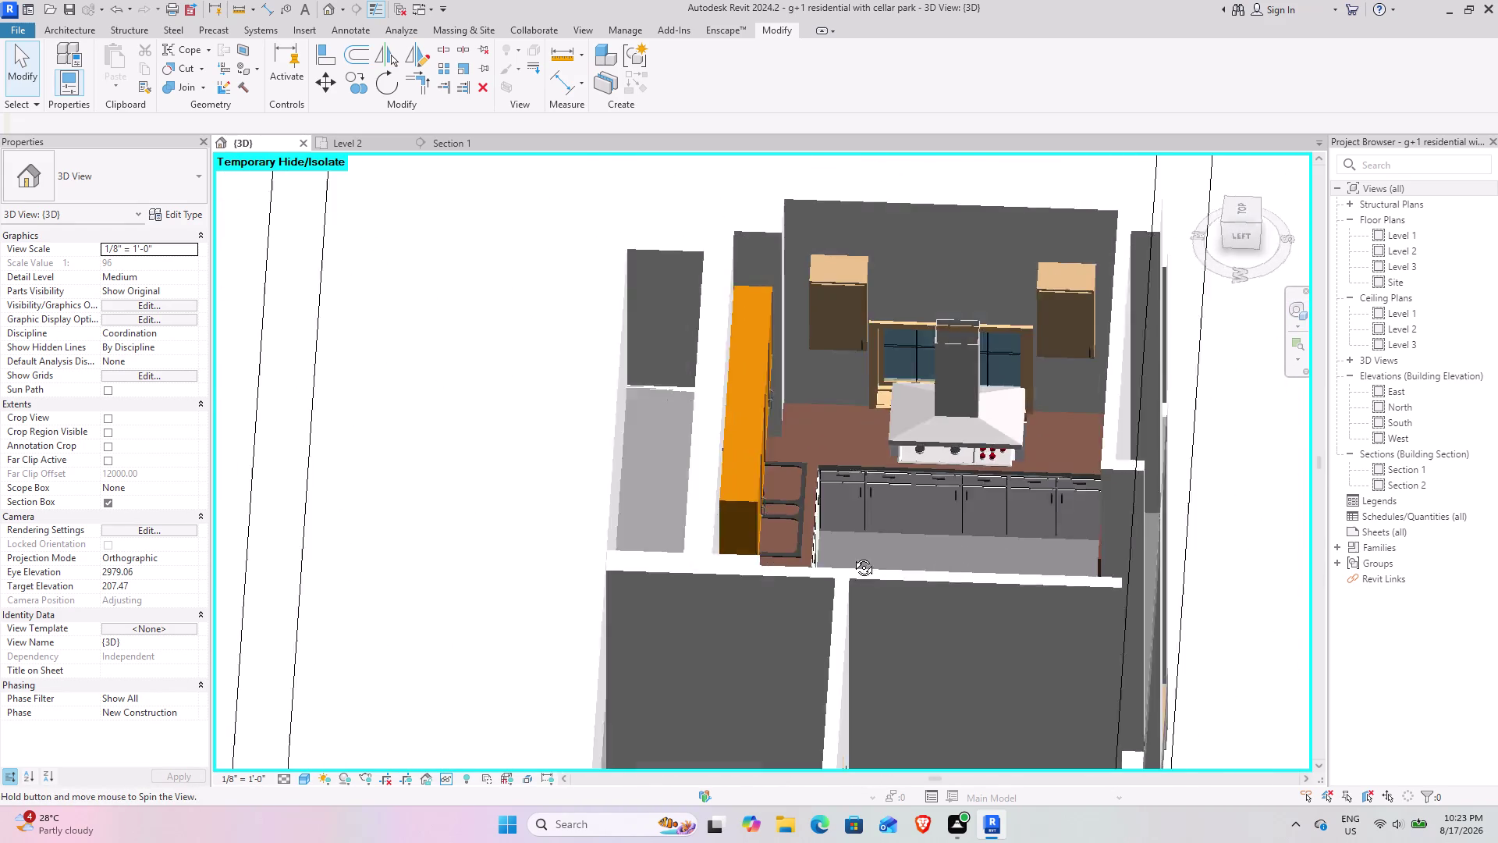
middle_drag(853, 555, 813, 606)
scroll(up, 3)
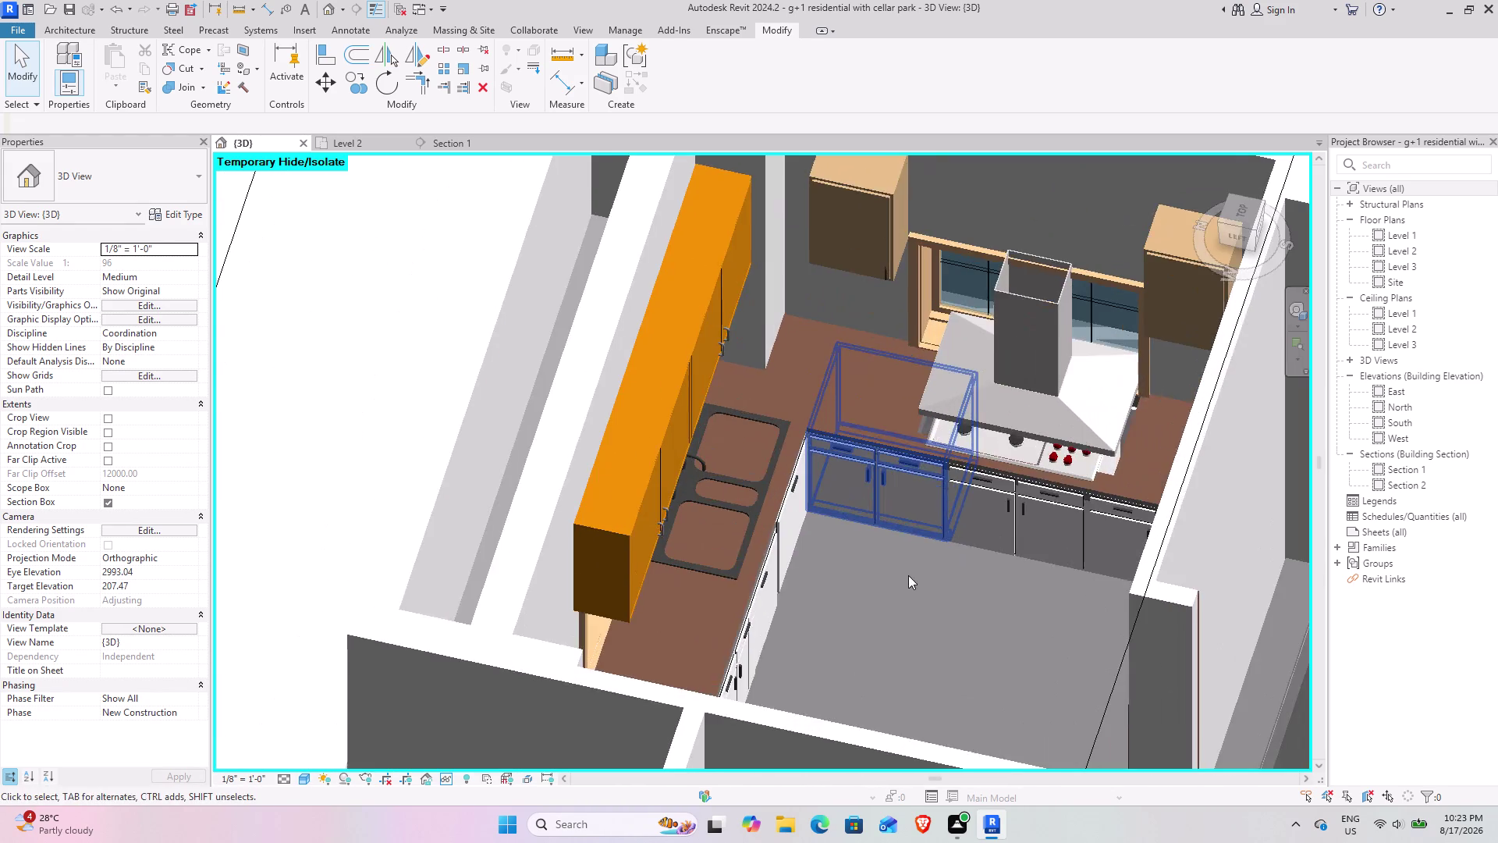
scroll(up, 3)
middle_drag(821, 590, 860, 508)
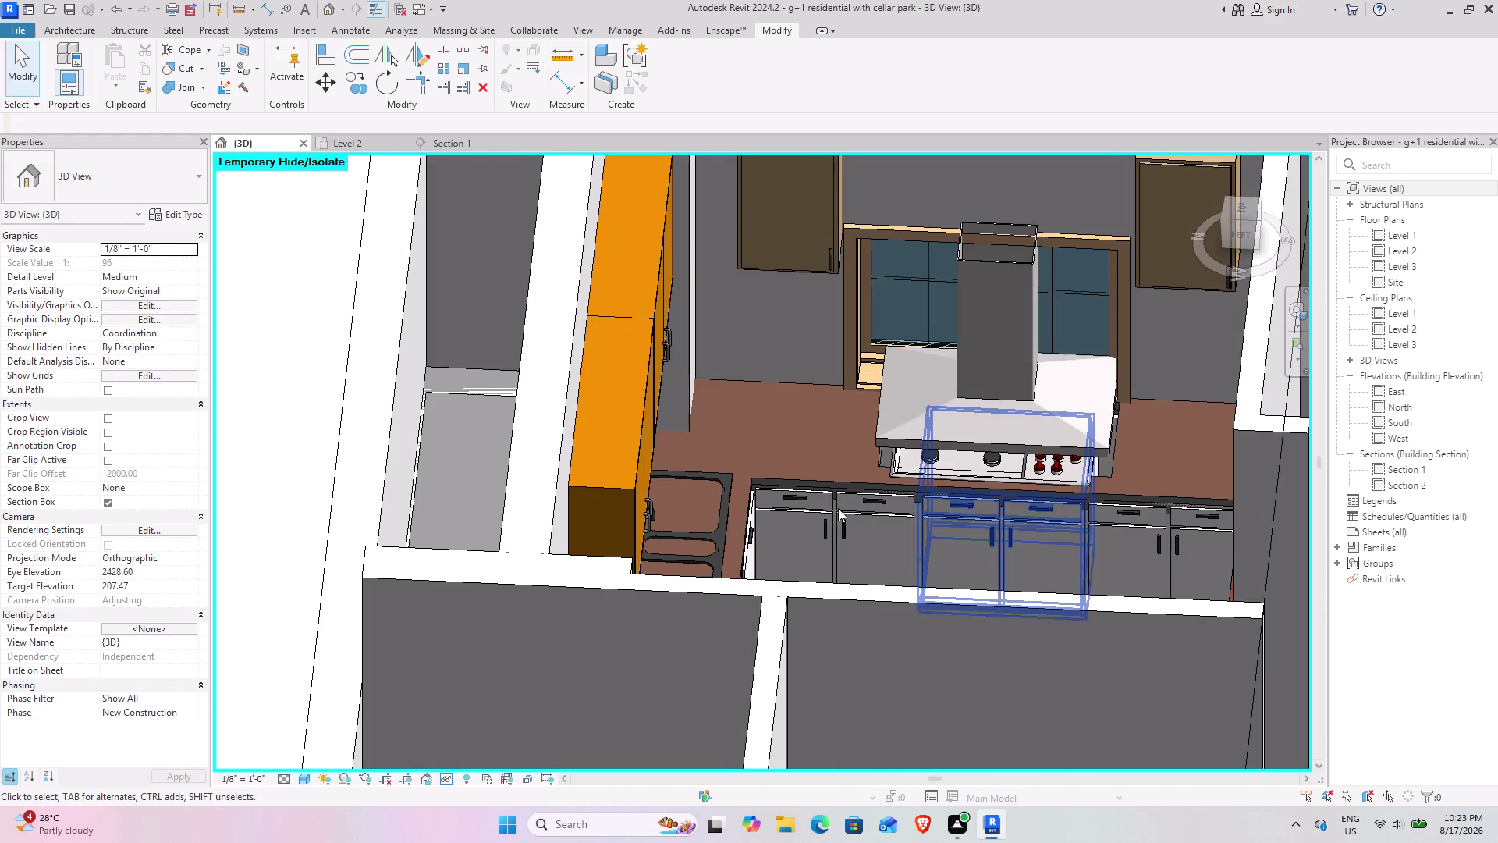
middle_drag(761, 515, 613, 554)
middle_drag(659, 629, 660, 414)
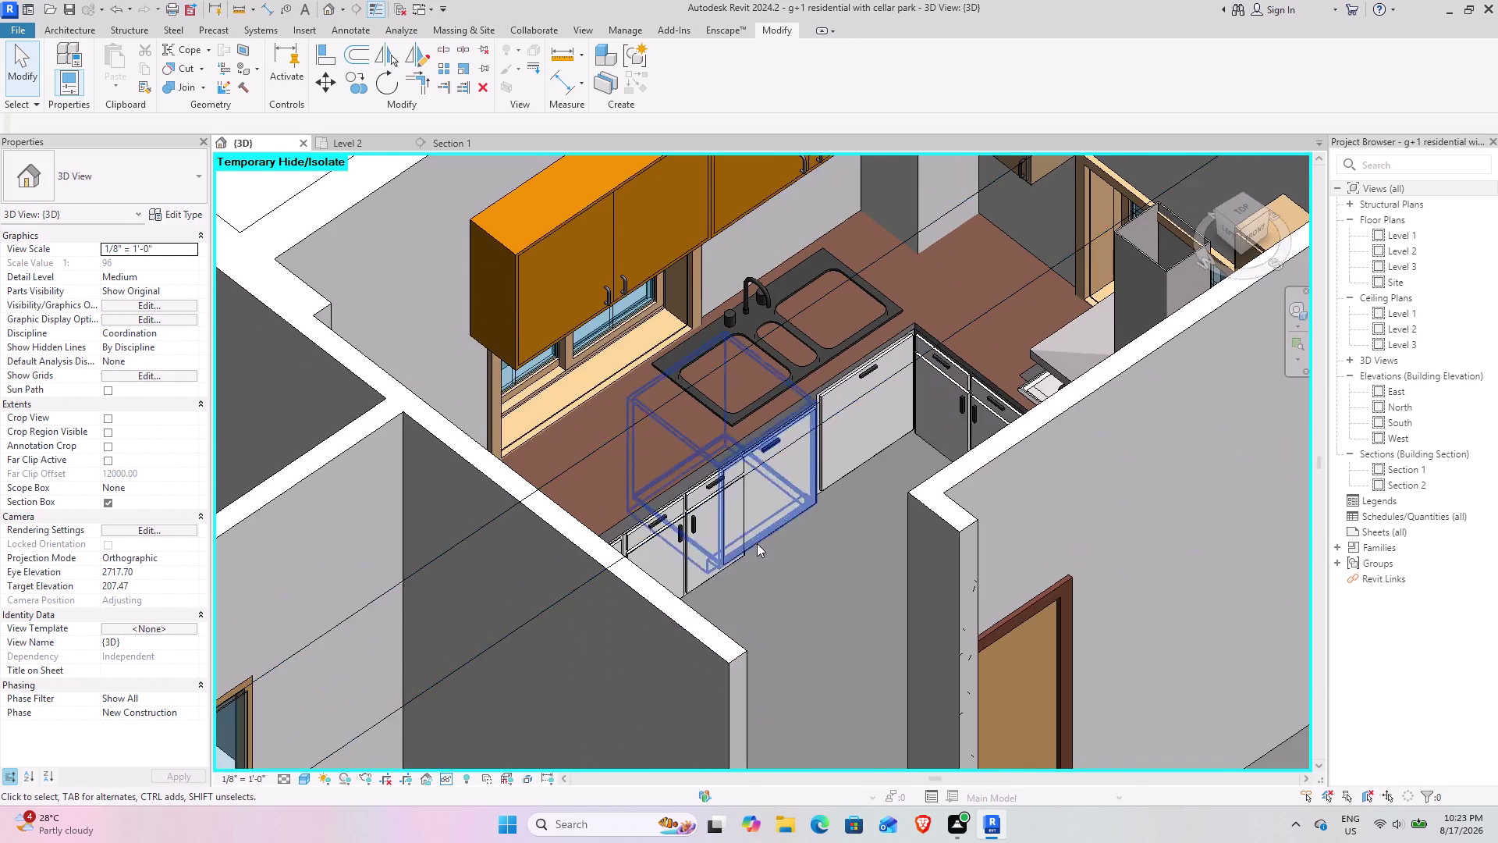
scroll(up, 3)
scroll(up, 3)
scroll(up, 3)
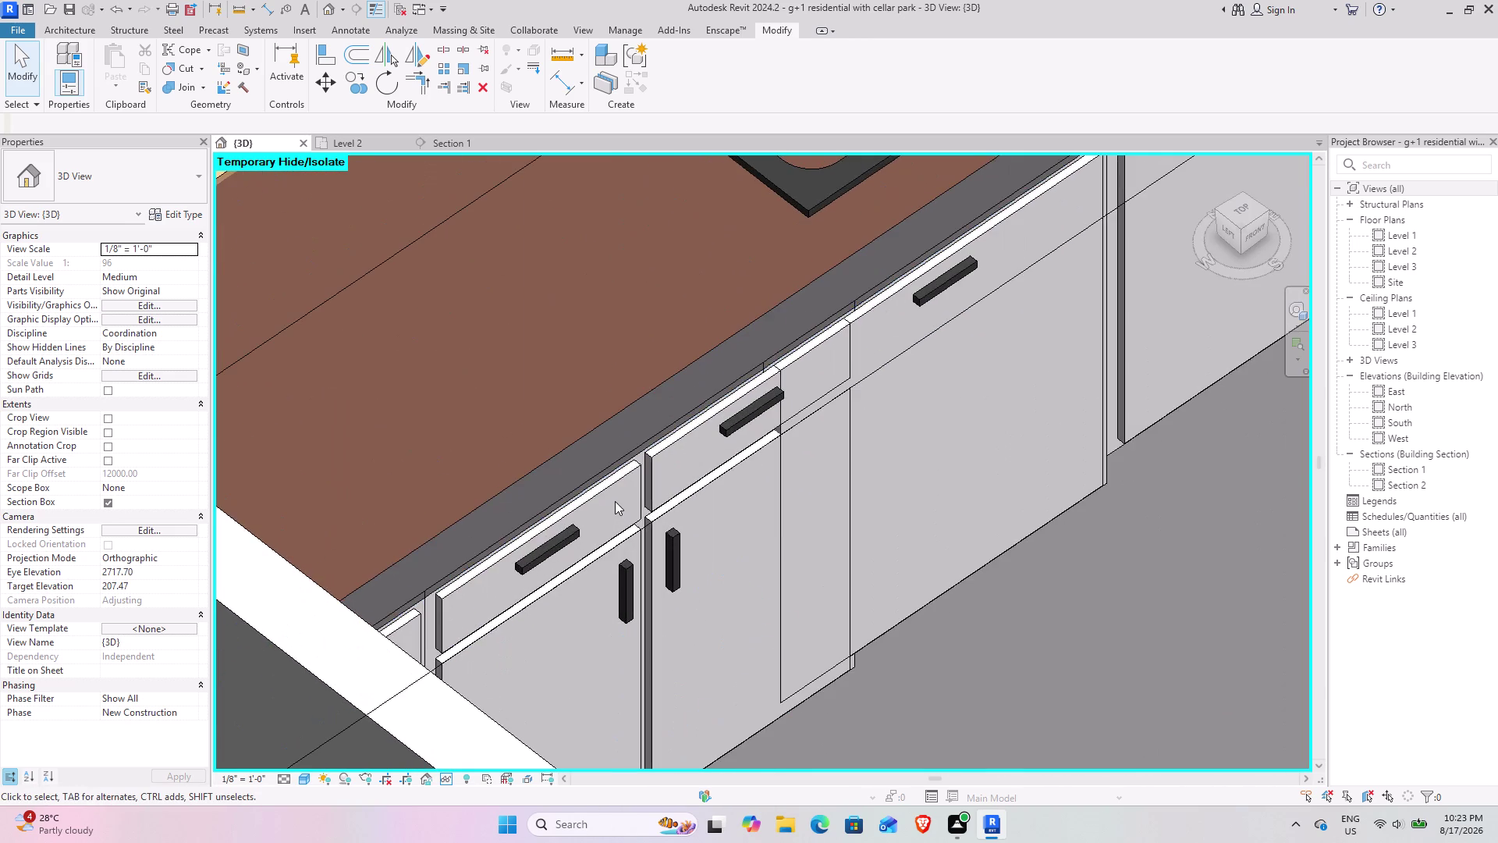
scroll(down, 3)
Zoom out to the whole sectioned floor and select the section box.
middle_drag(515, 537, 620, 474)
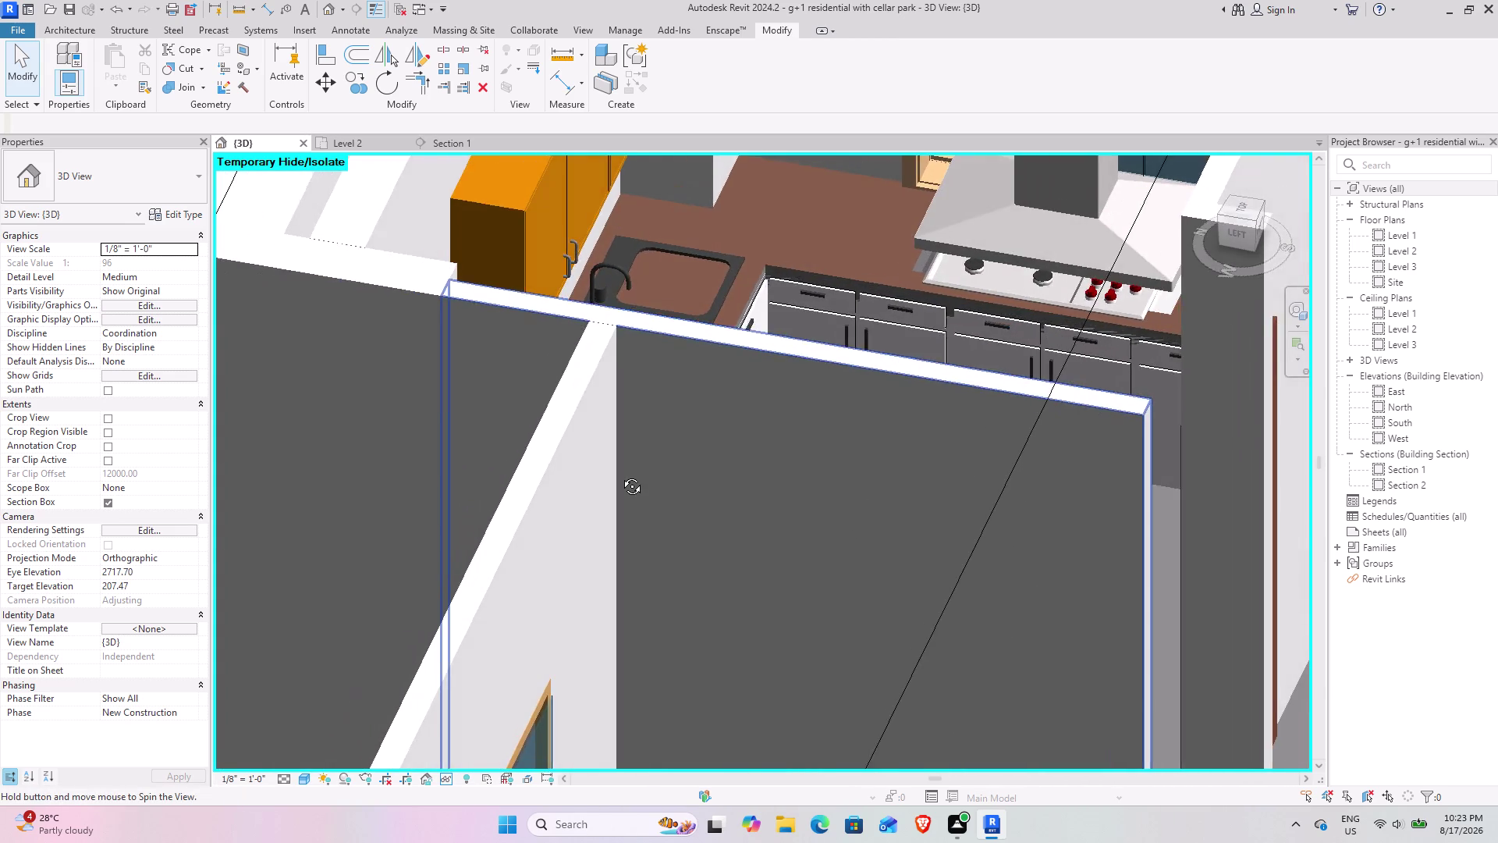
middle_drag(620, 474, 521, 511)
scroll(down, 3)
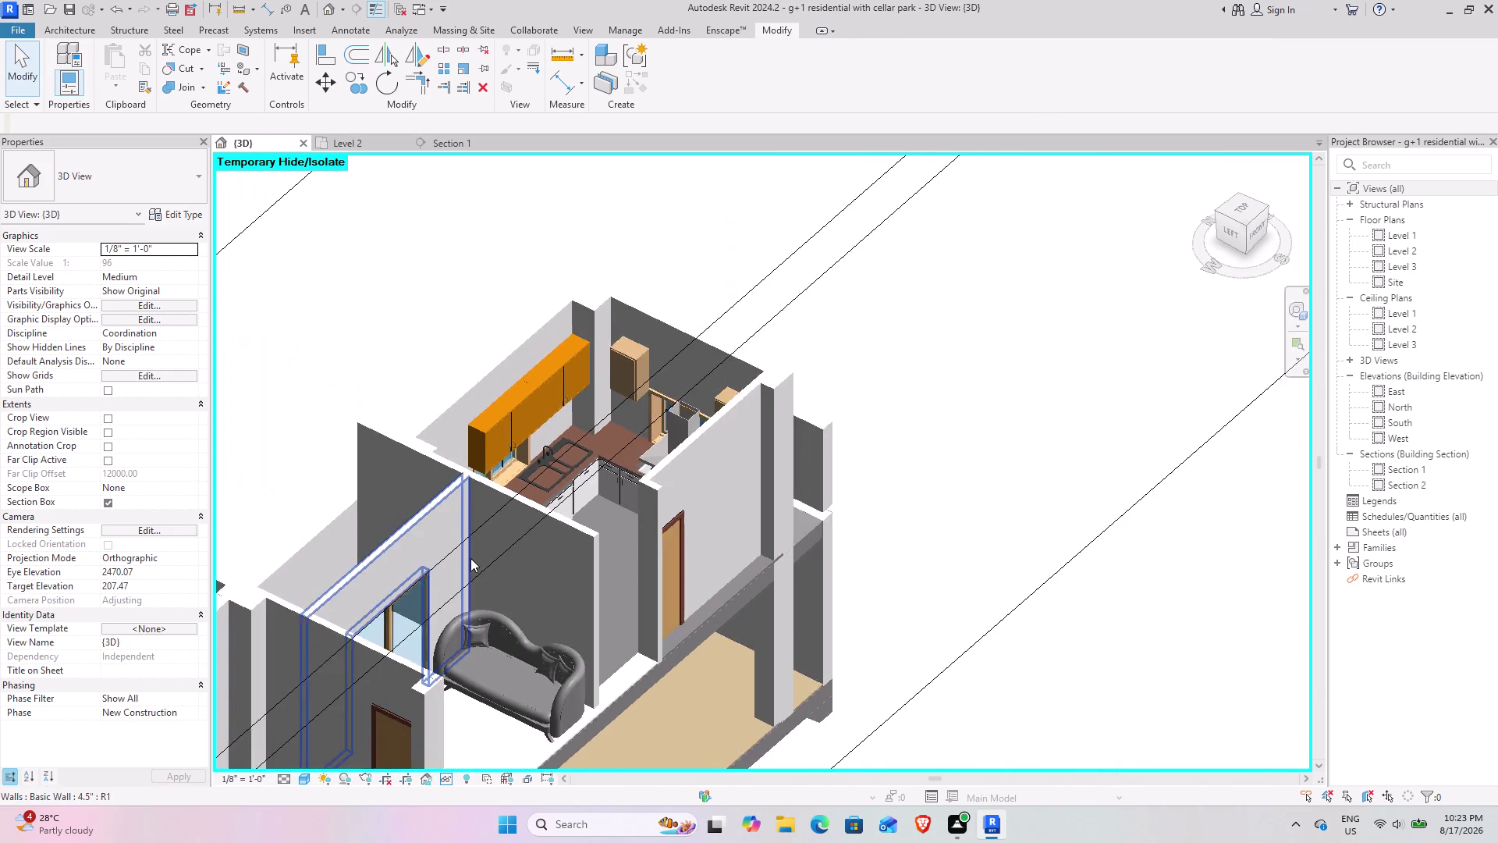
middle_drag(471, 557, 592, 456)
scroll(down, 3)
middle_drag(541, 556, 806, 382)
scroll(down, 3)
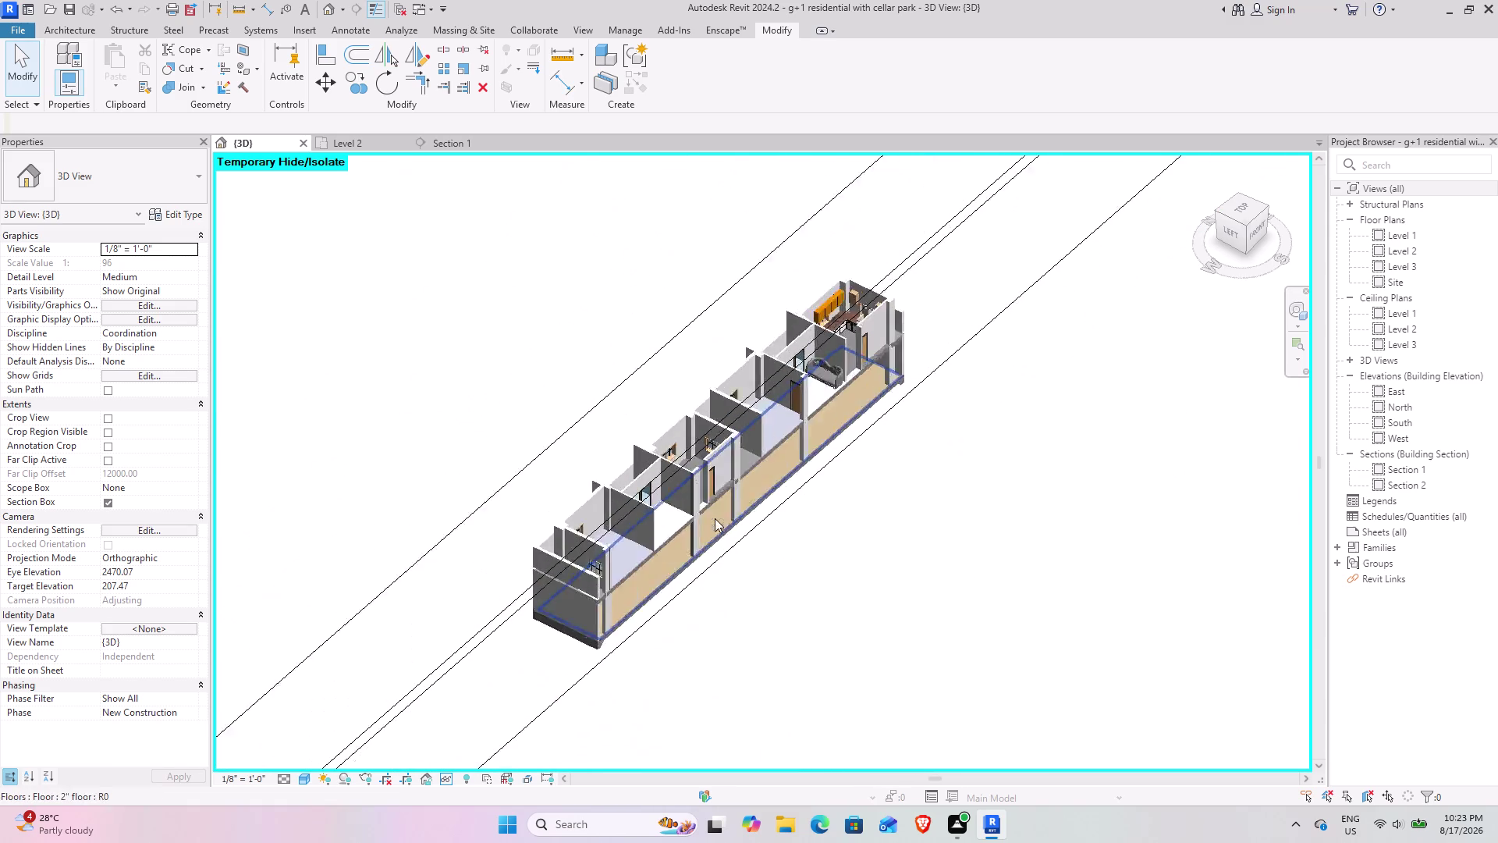
scroll(down, 3)
click(517, 688)
Orbit and zoom around the sectioned floor toward the kitchen.
drag(488, 680, 734, 522)
scroll(up, 3)
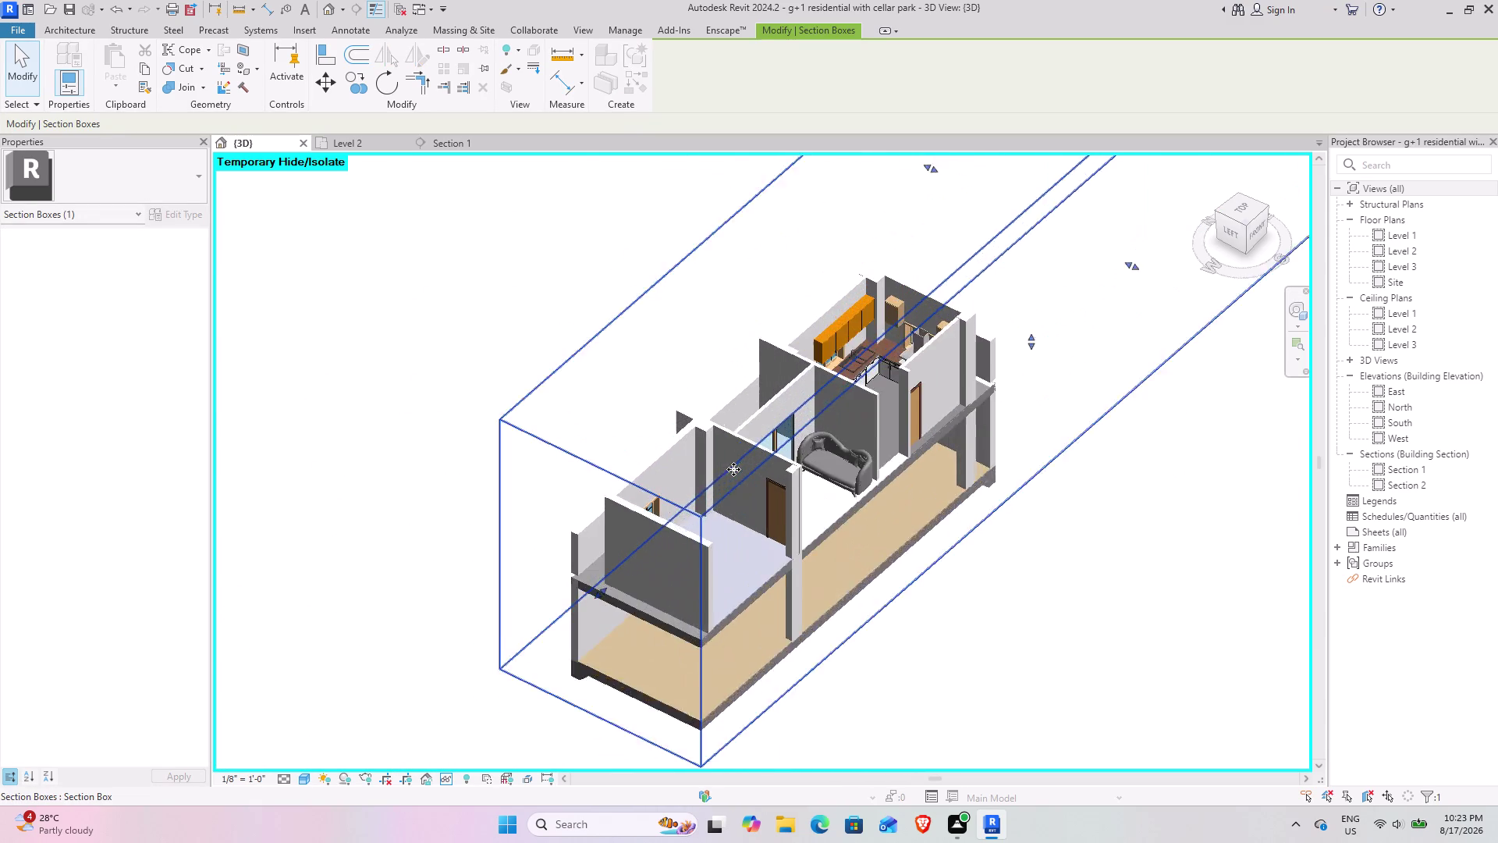
drag(580, 613, 865, 442)
scroll(up, 3)
middle_drag(856, 450, 679, 647)
scroll(up, 3)
middle_drag(617, 604, 628, 598)
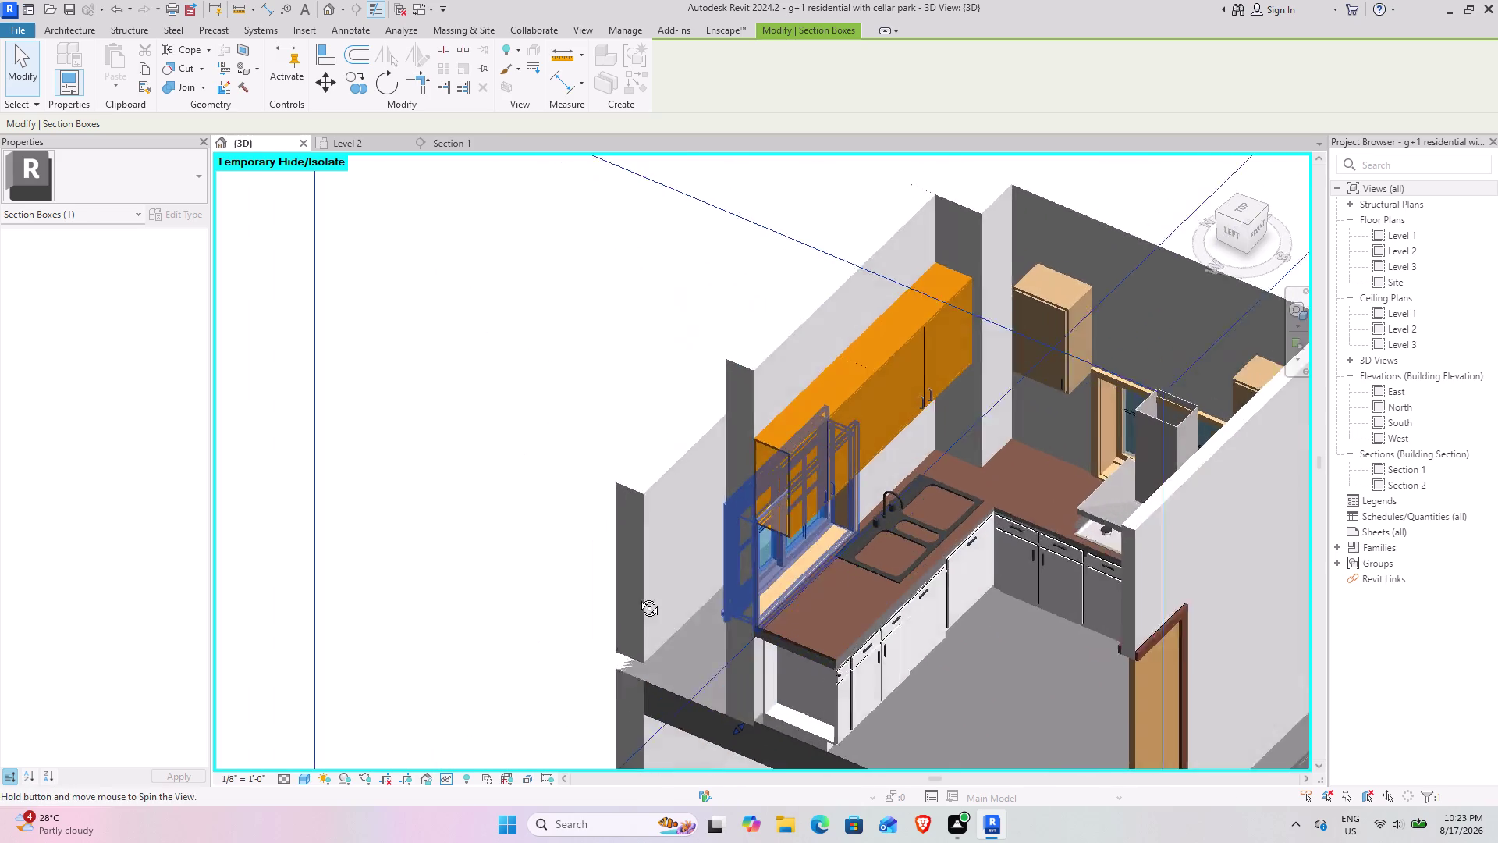
Orbit around the kitchen corner until the view faces the stove and range-hood wall.
middle_drag(628, 598, 686, 581)
middle_drag(1034, 533, 255, 533)
middle_drag(617, 540, 582, 507)
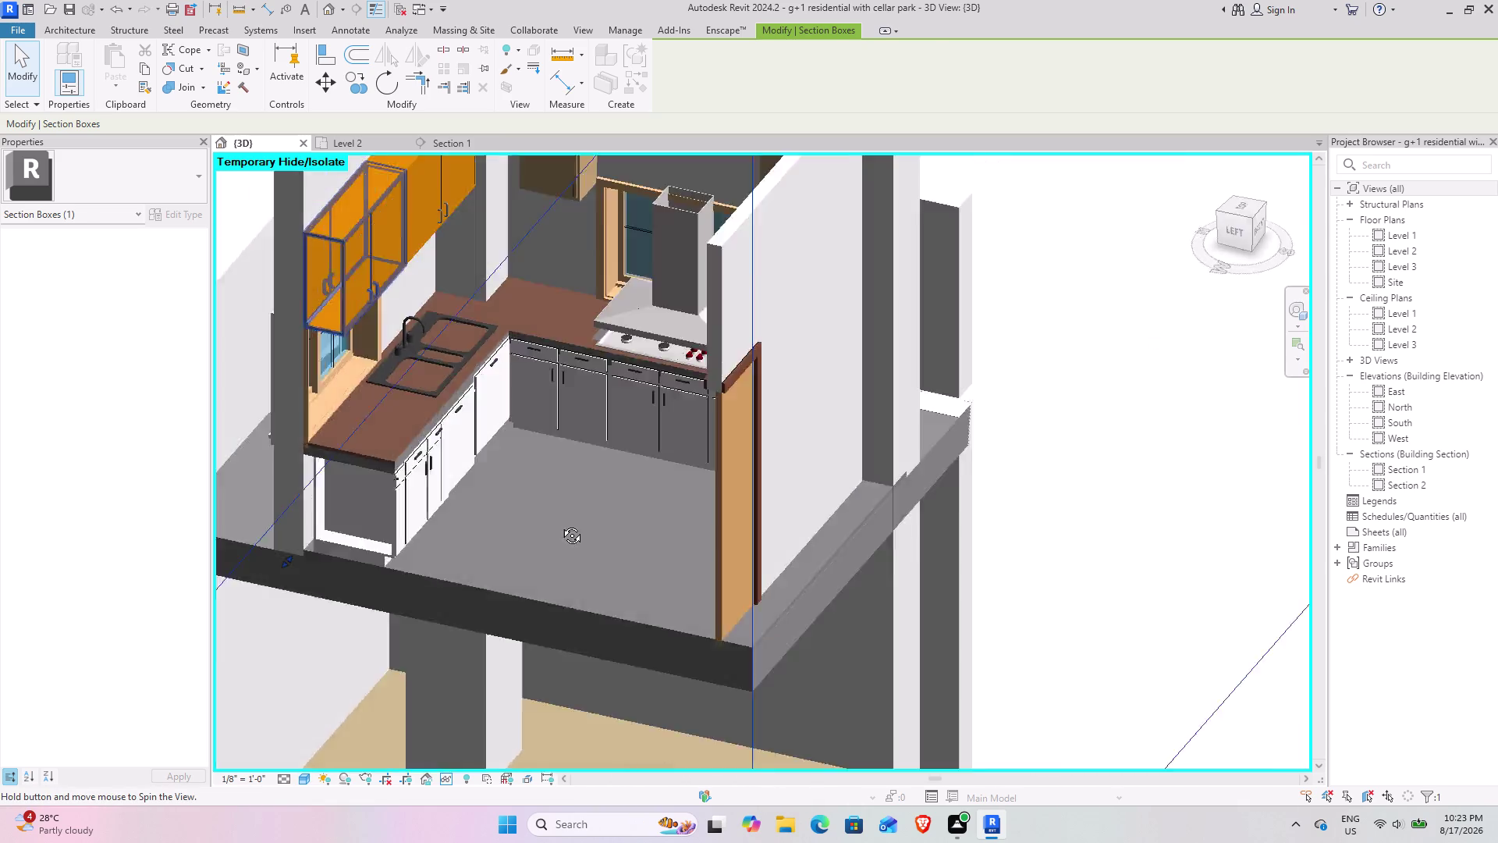
middle_drag(583, 508, 626, 560)
middle_drag(641, 547, 441, 596)
middle_drag(465, 596, 517, 547)
middle_drag(803, 488, 536, 490)
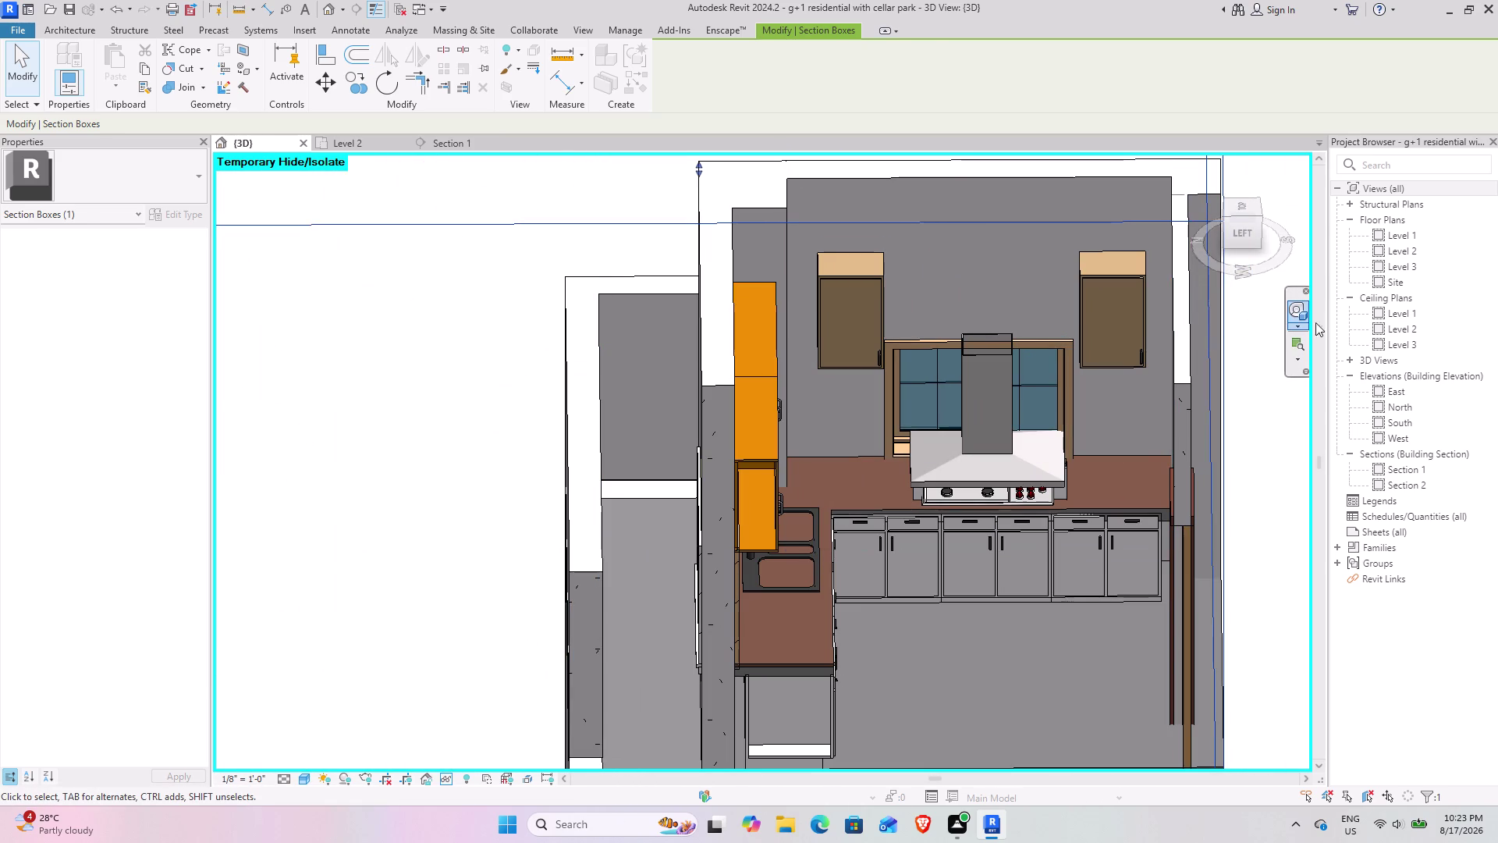
Clear the section box selection and make the sink the view's center with the View Object wheel.
click(1279, 314)
click(1295, 309)
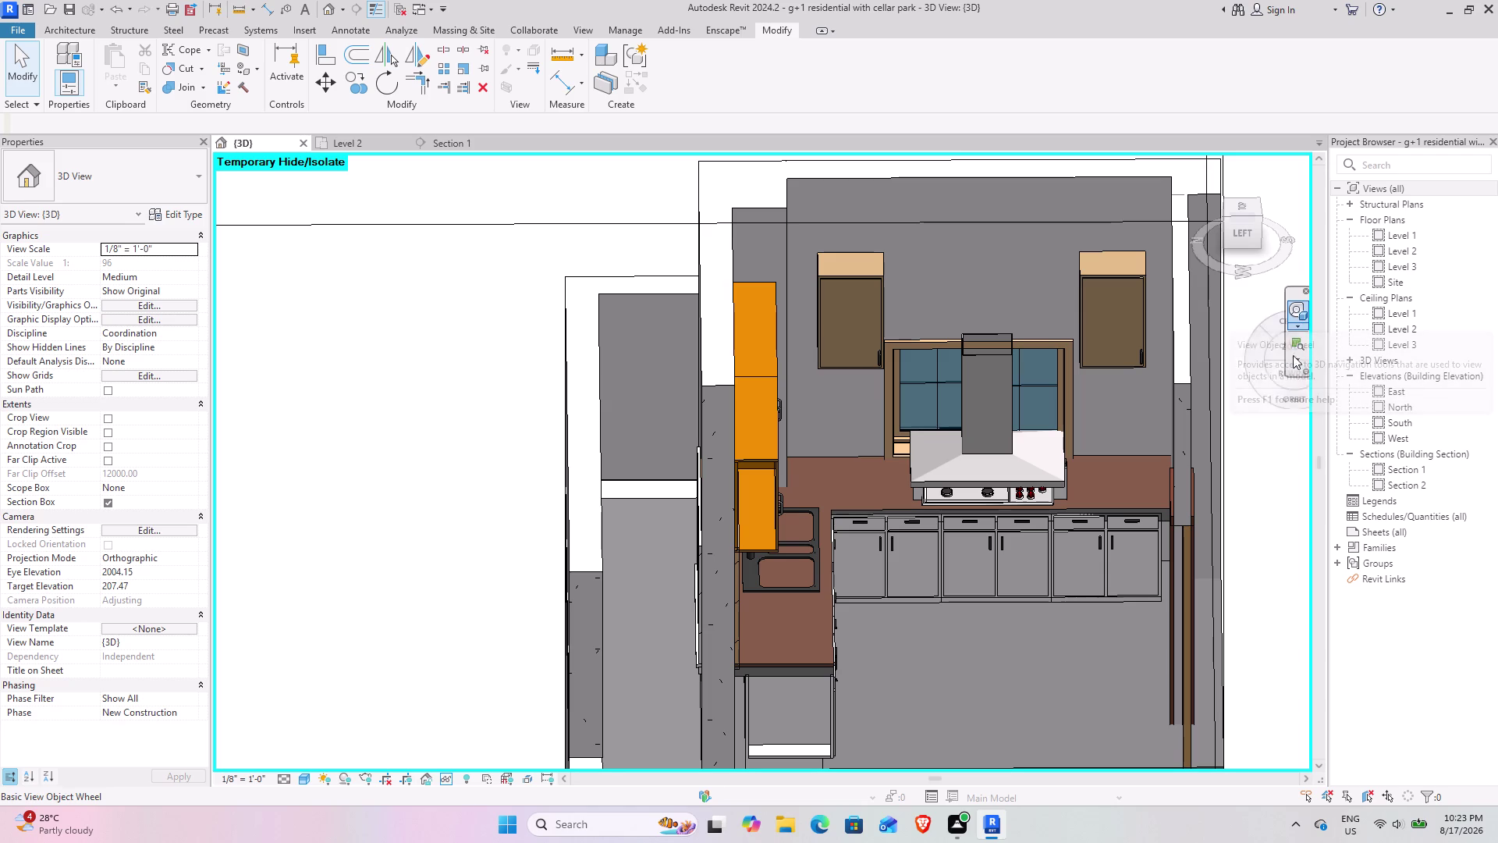
drag(1227, 420, 757, 539)
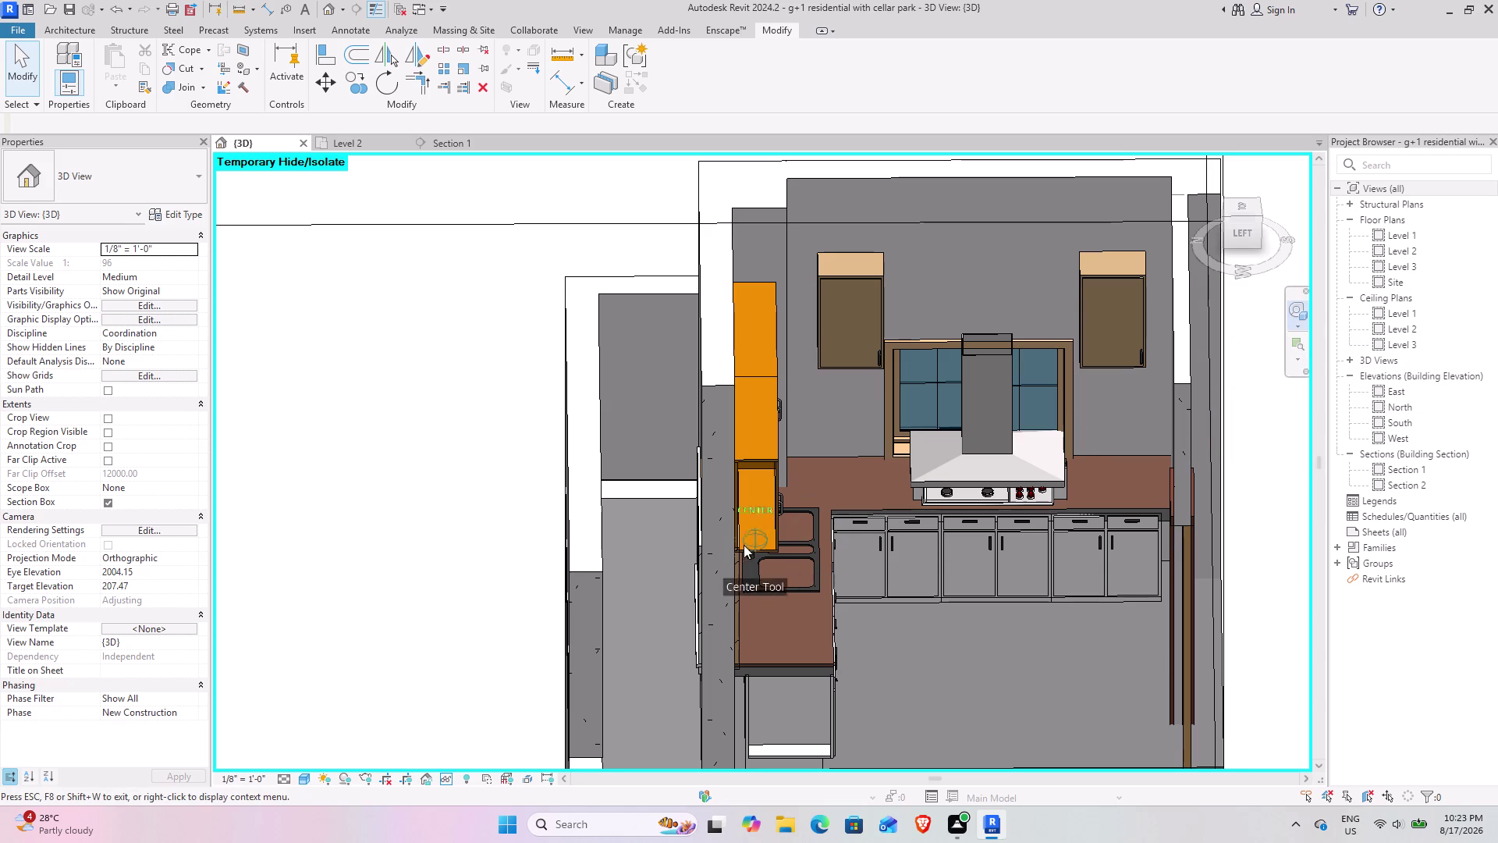
drag(758, 539, 799, 562)
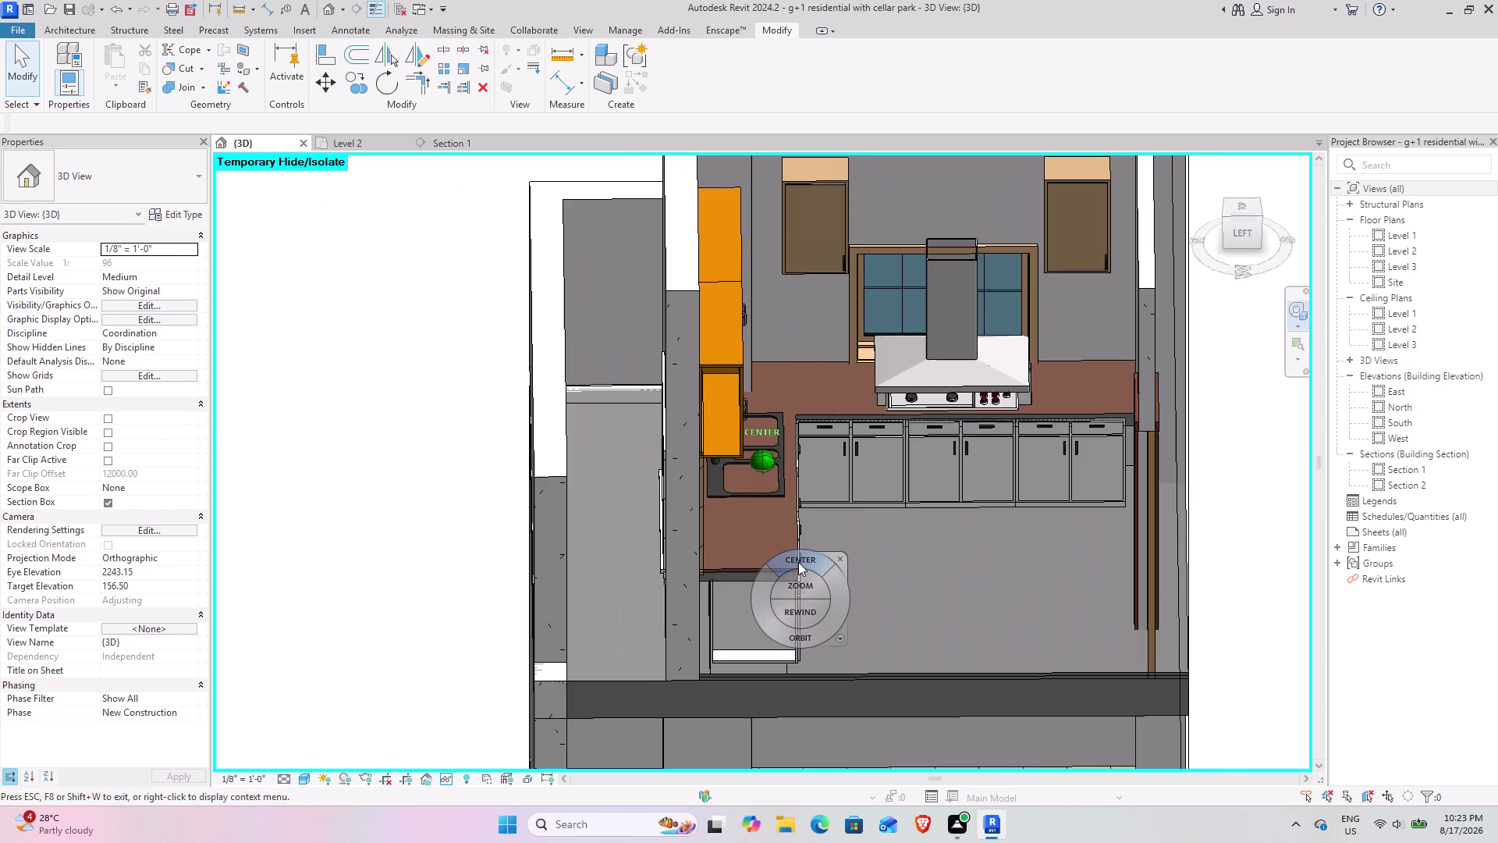
click(841, 560)
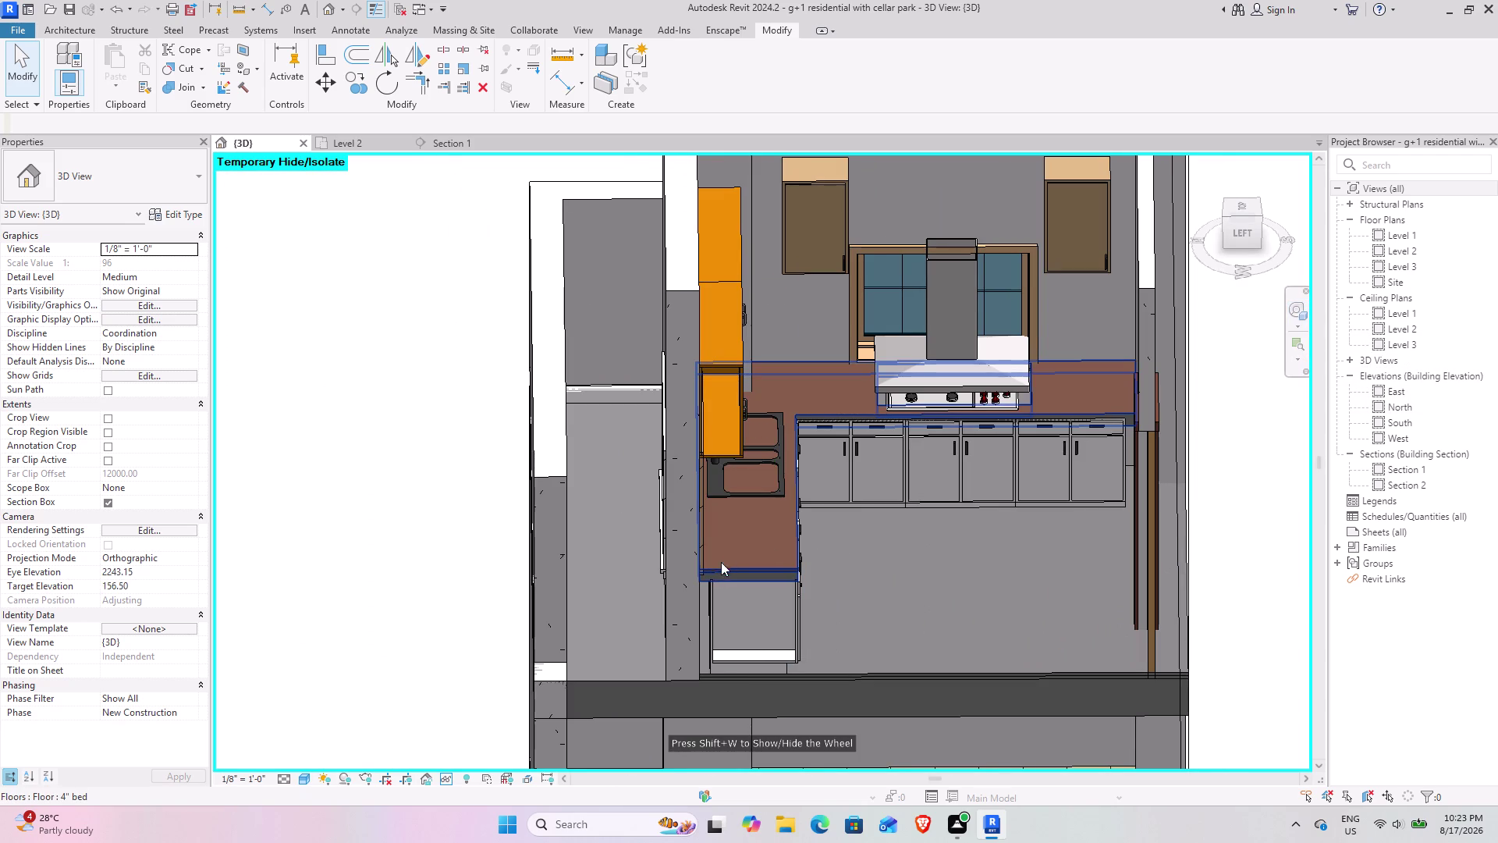
Orbit to face the sink wall squarely and select the raised single-drawer cabinet.
middle_drag(714, 576, 579, 505)
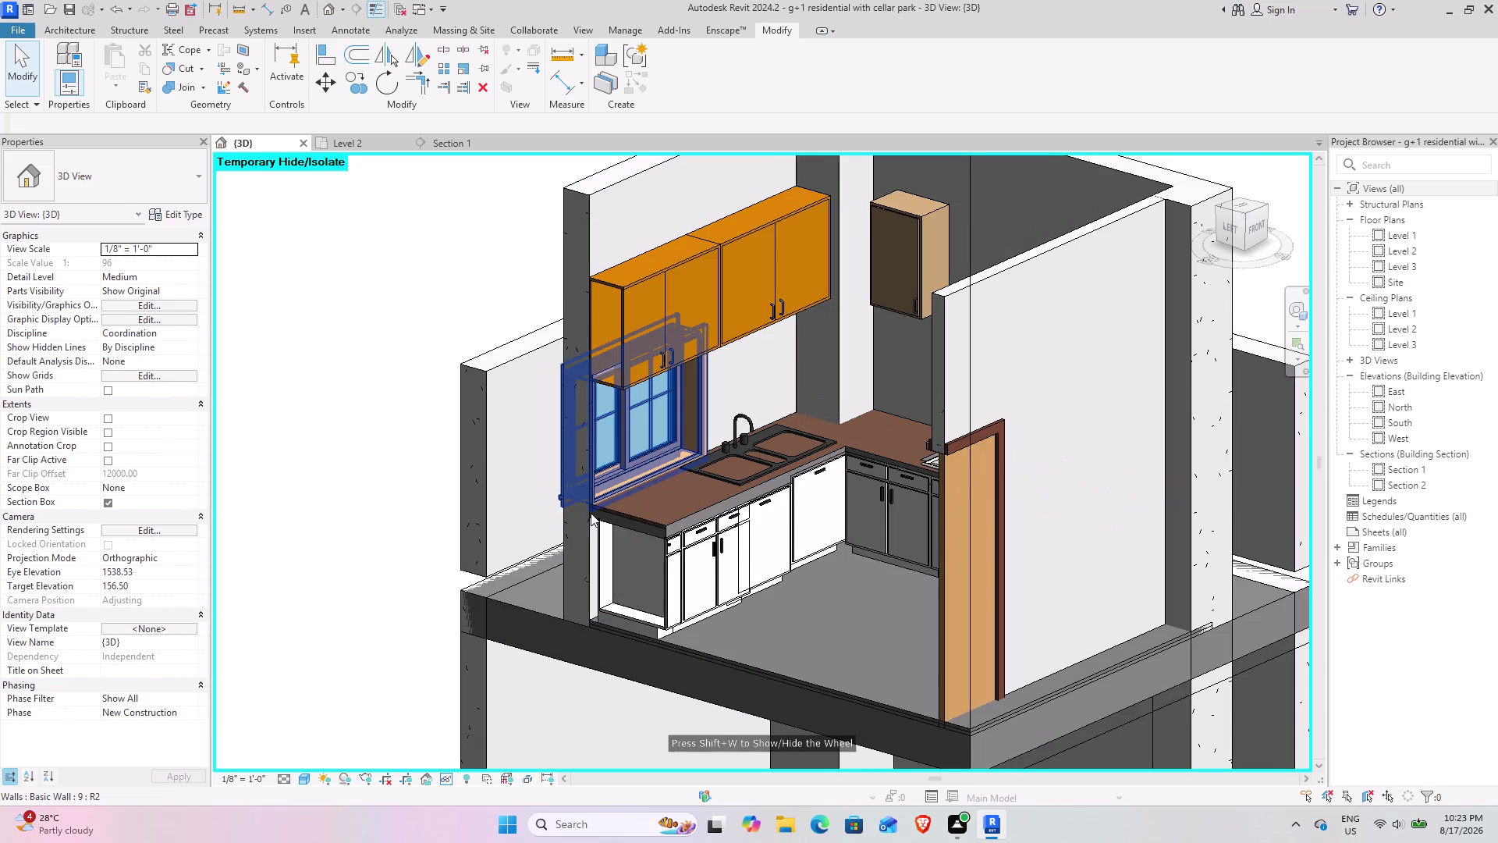
scroll(down, 3)
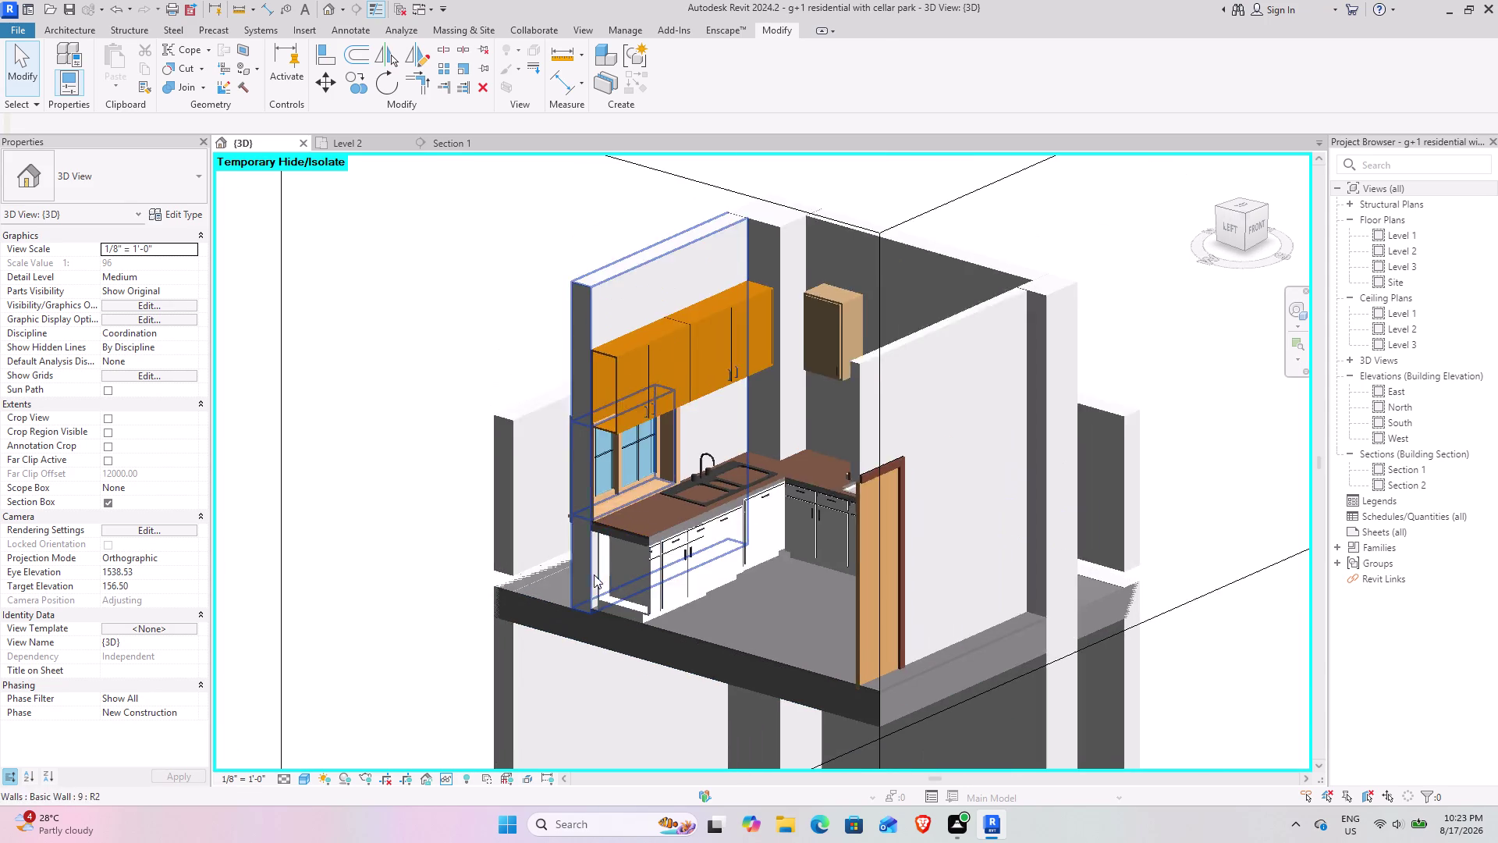
scroll(down, 3)
scroll(up, 3)
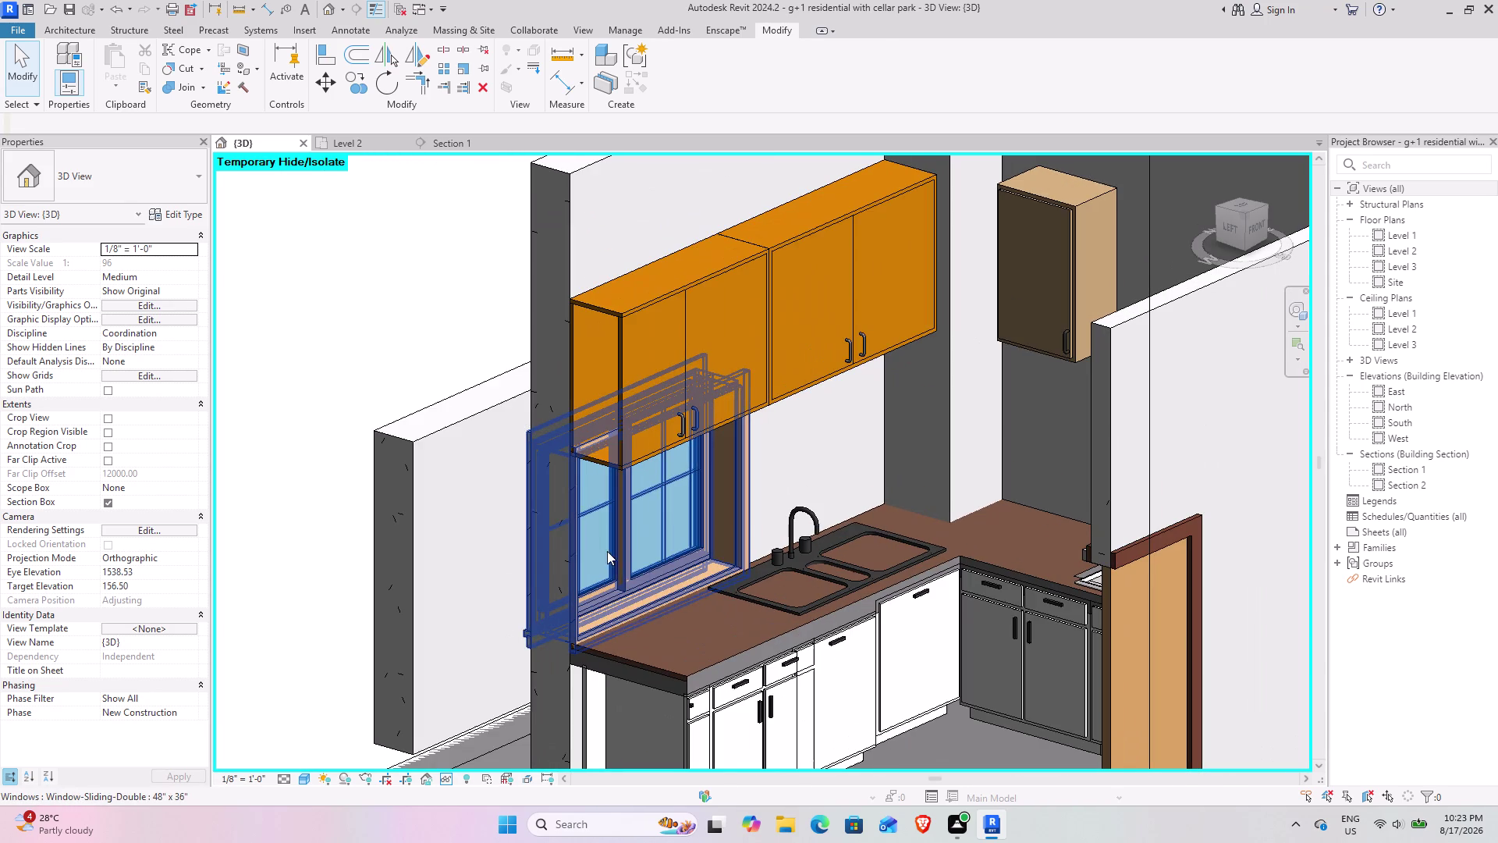
middle_drag(615, 601, 721, 501)
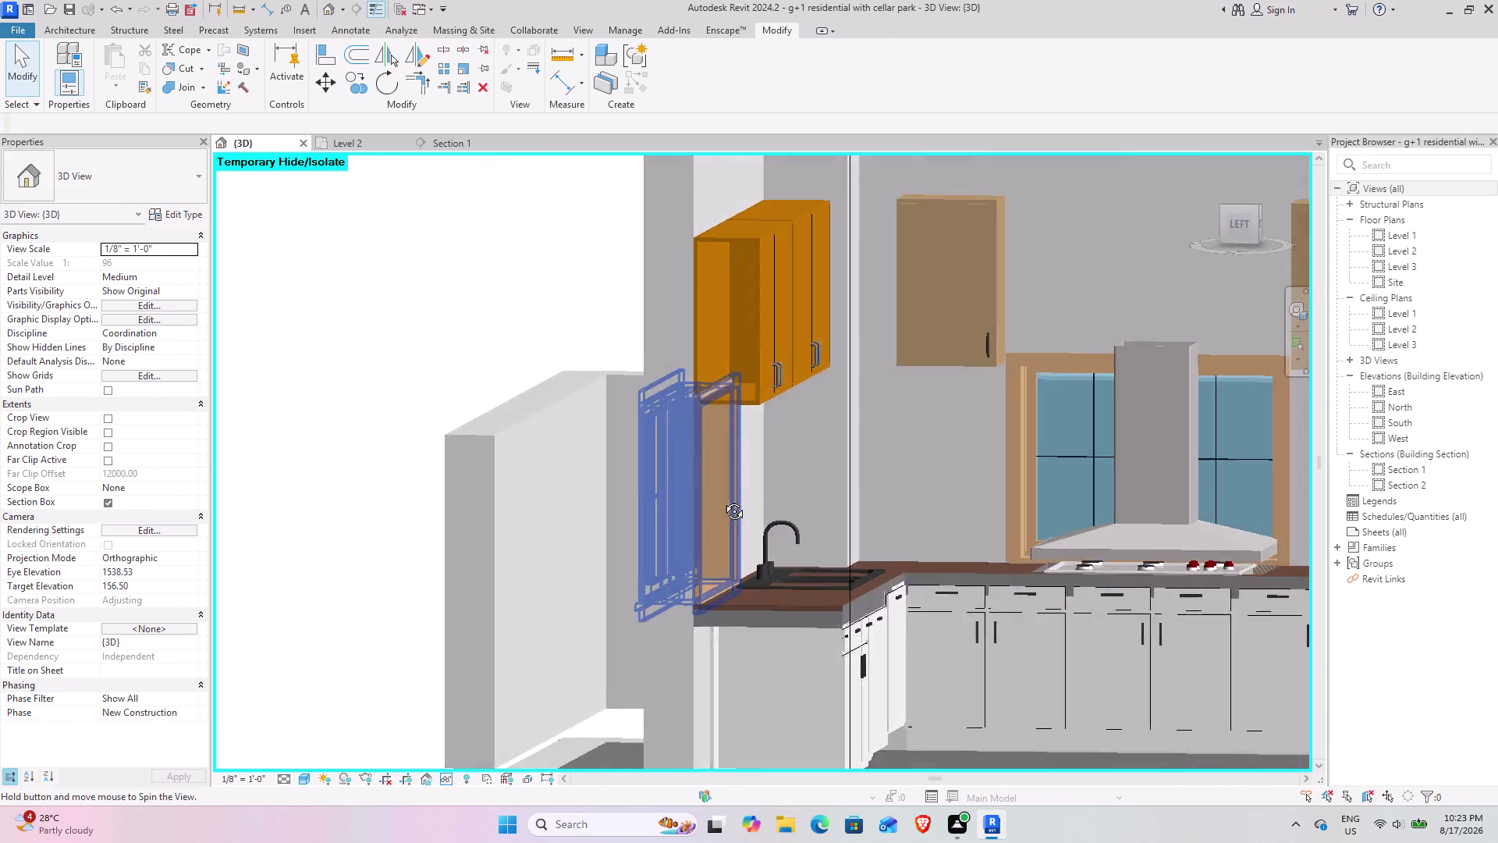
middle_drag(721, 501, 665, 523)
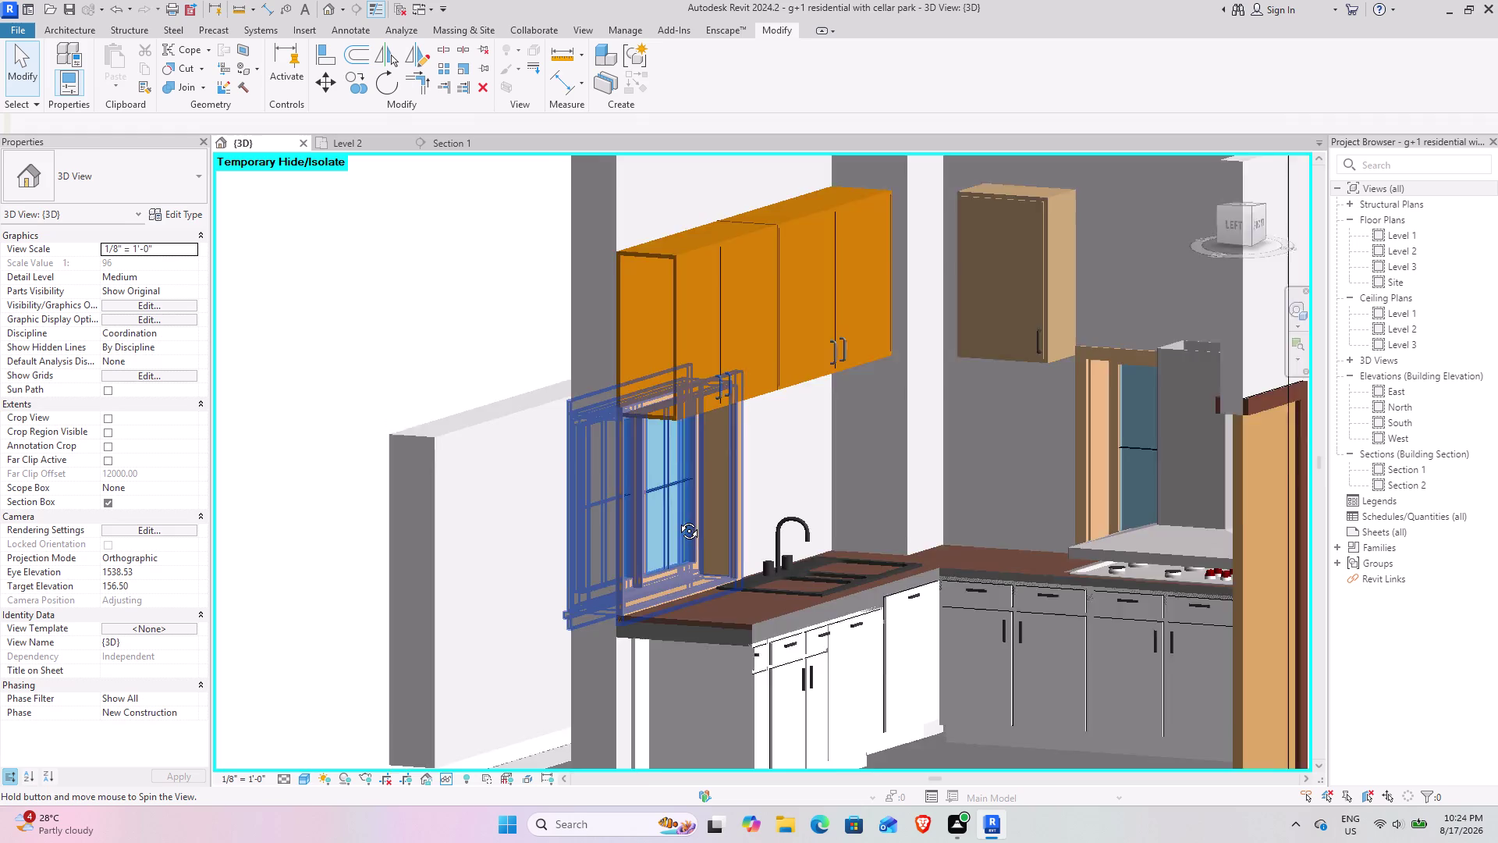
middle_drag(664, 523, 627, 489)
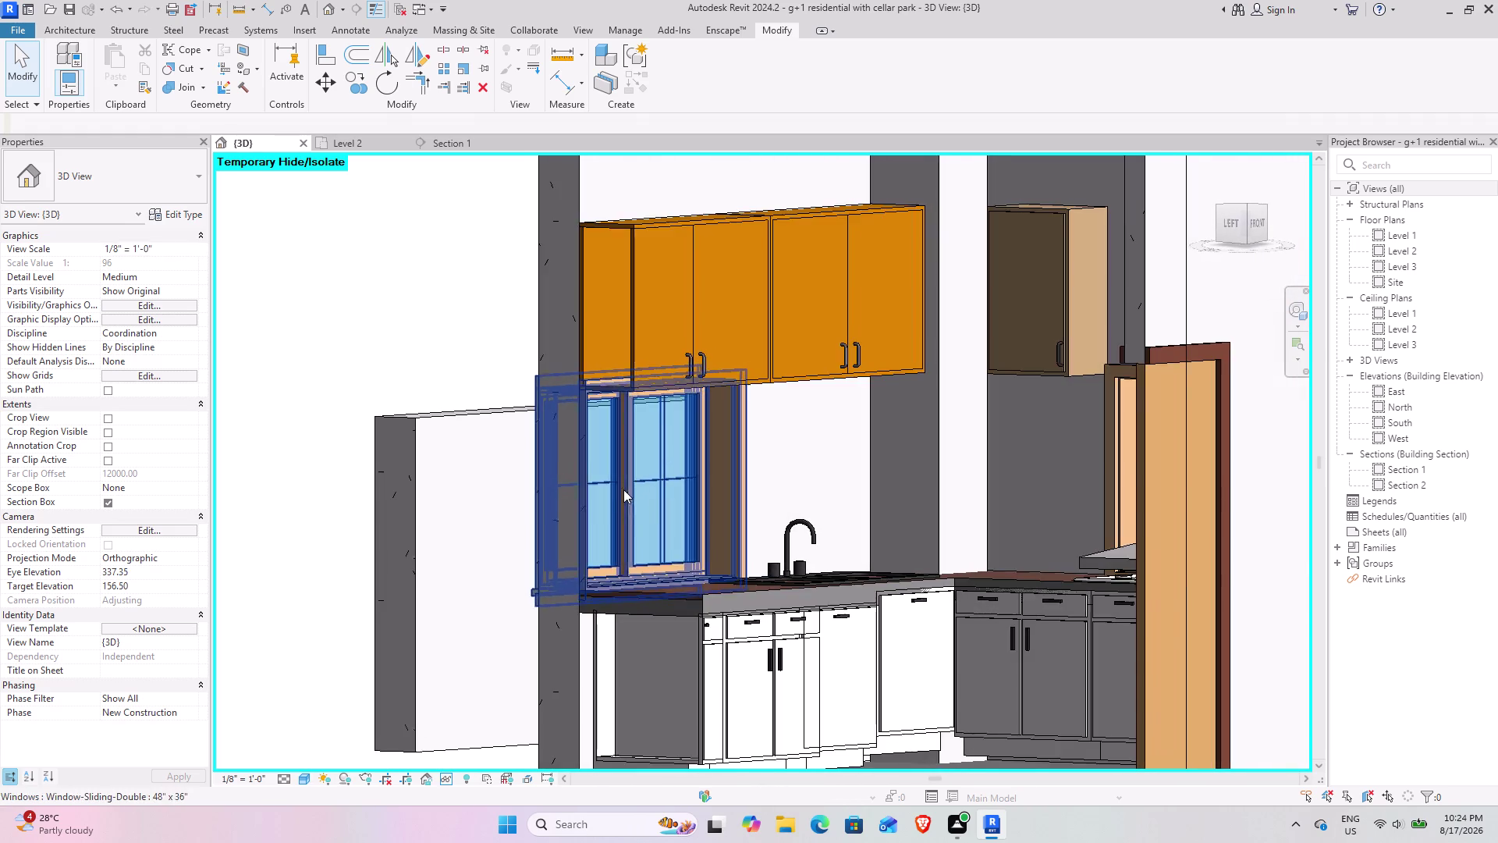
scroll(down, 3)
middle_drag(736, 599, 707, 590)
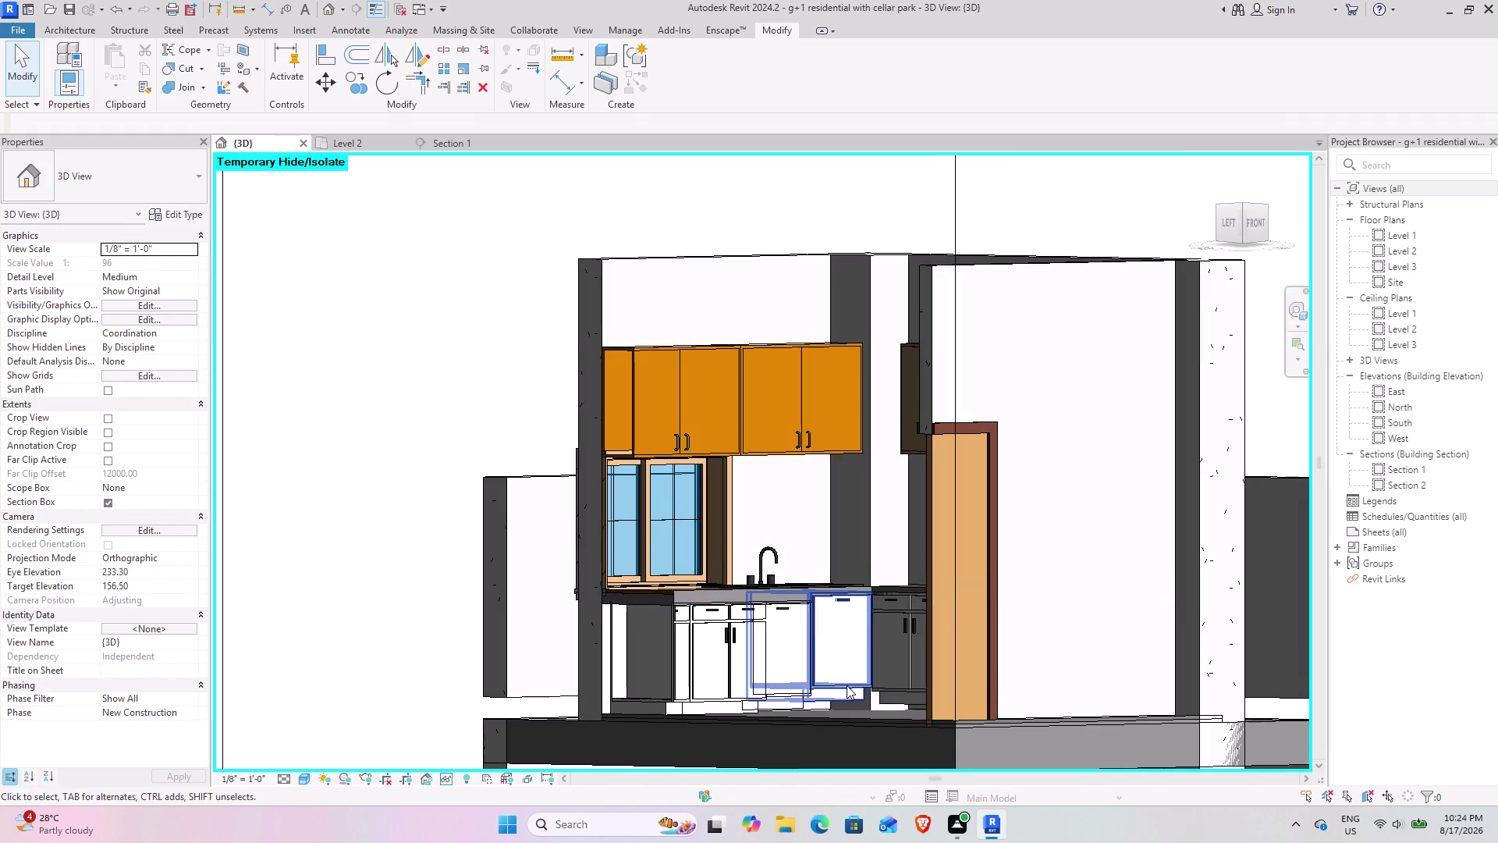
click(847, 685)
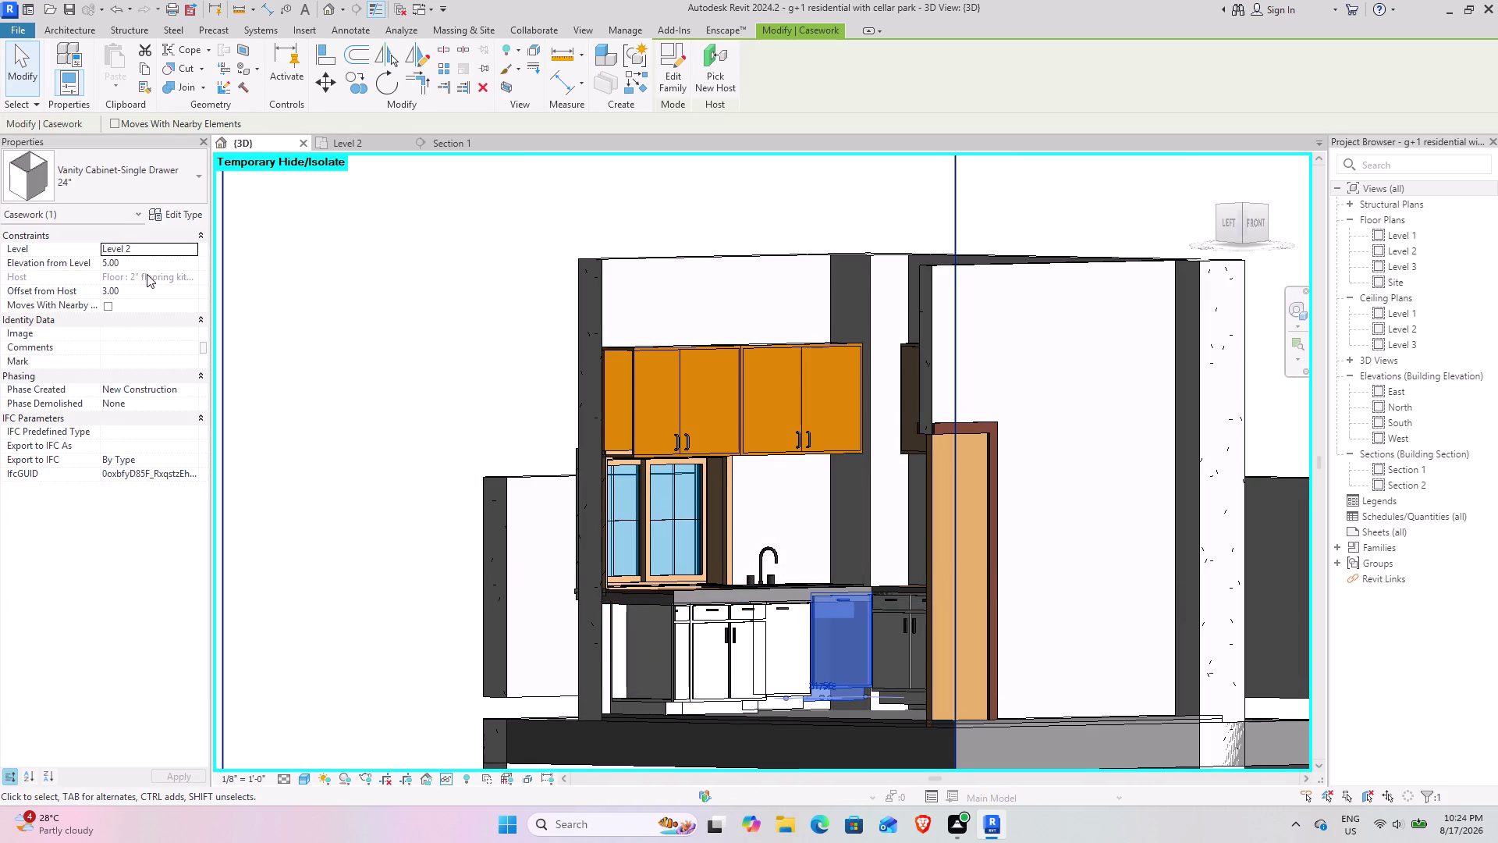
Set the single-drawer cabinet's Elevation from Level to 2, then move closer to the base cabinets.
click(147, 263)
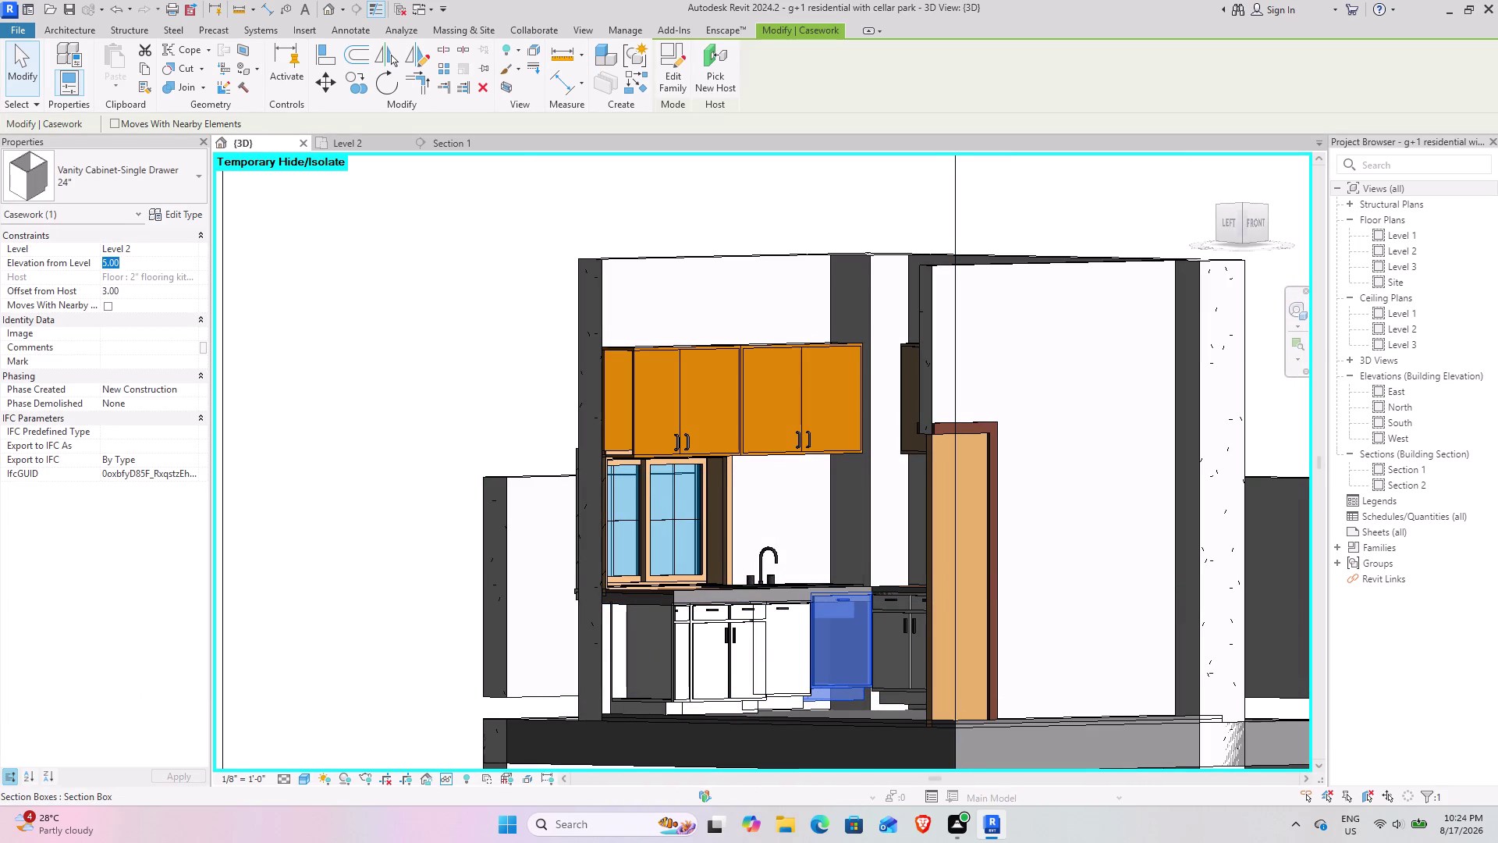
key(2)
key(Return)
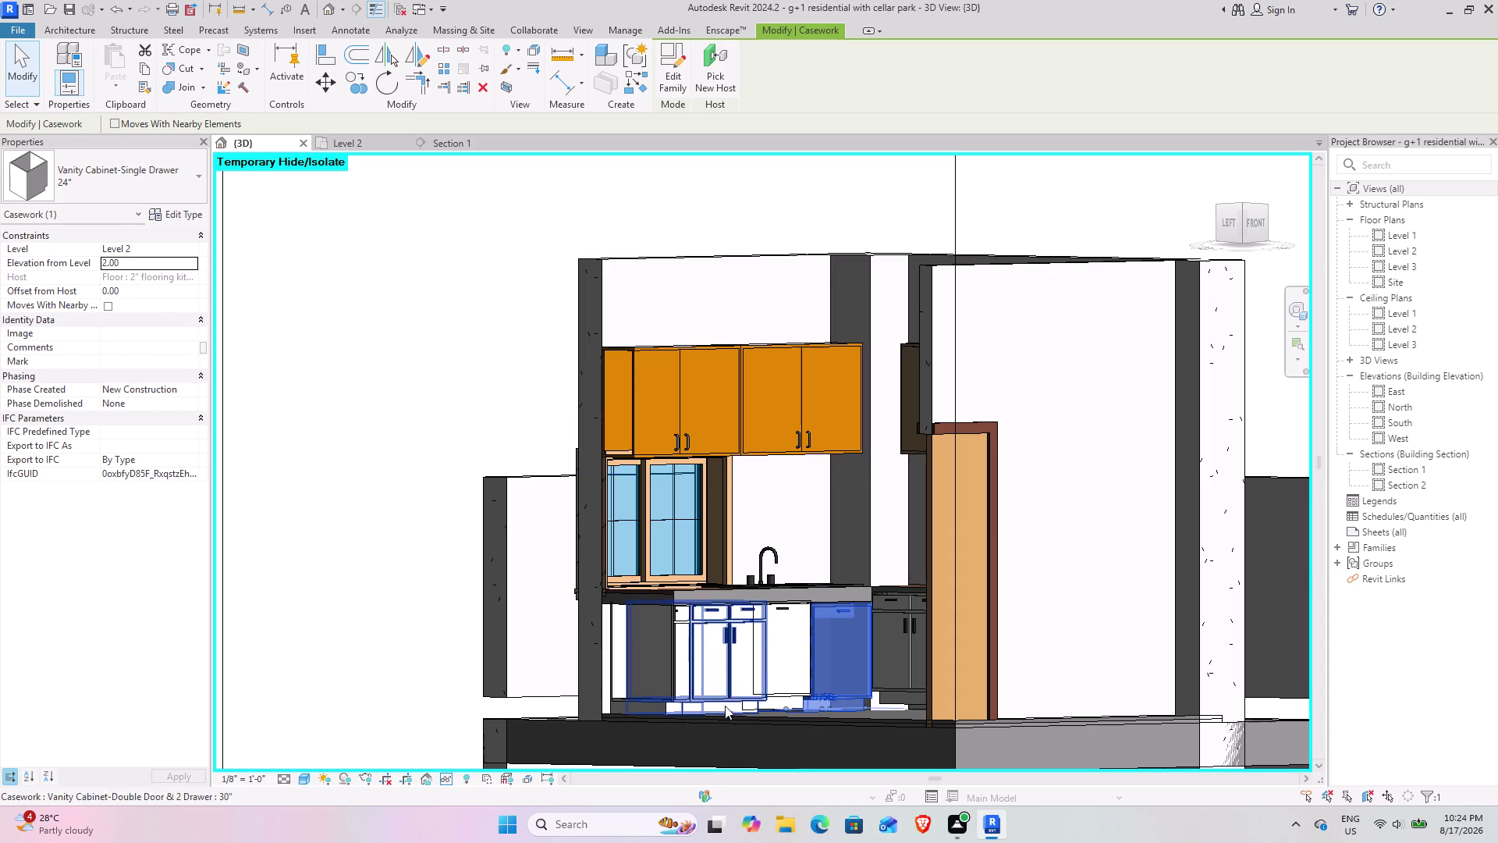
scroll(up, 3)
scroll(up, 3)
middle_drag(890, 602, 931, 718)
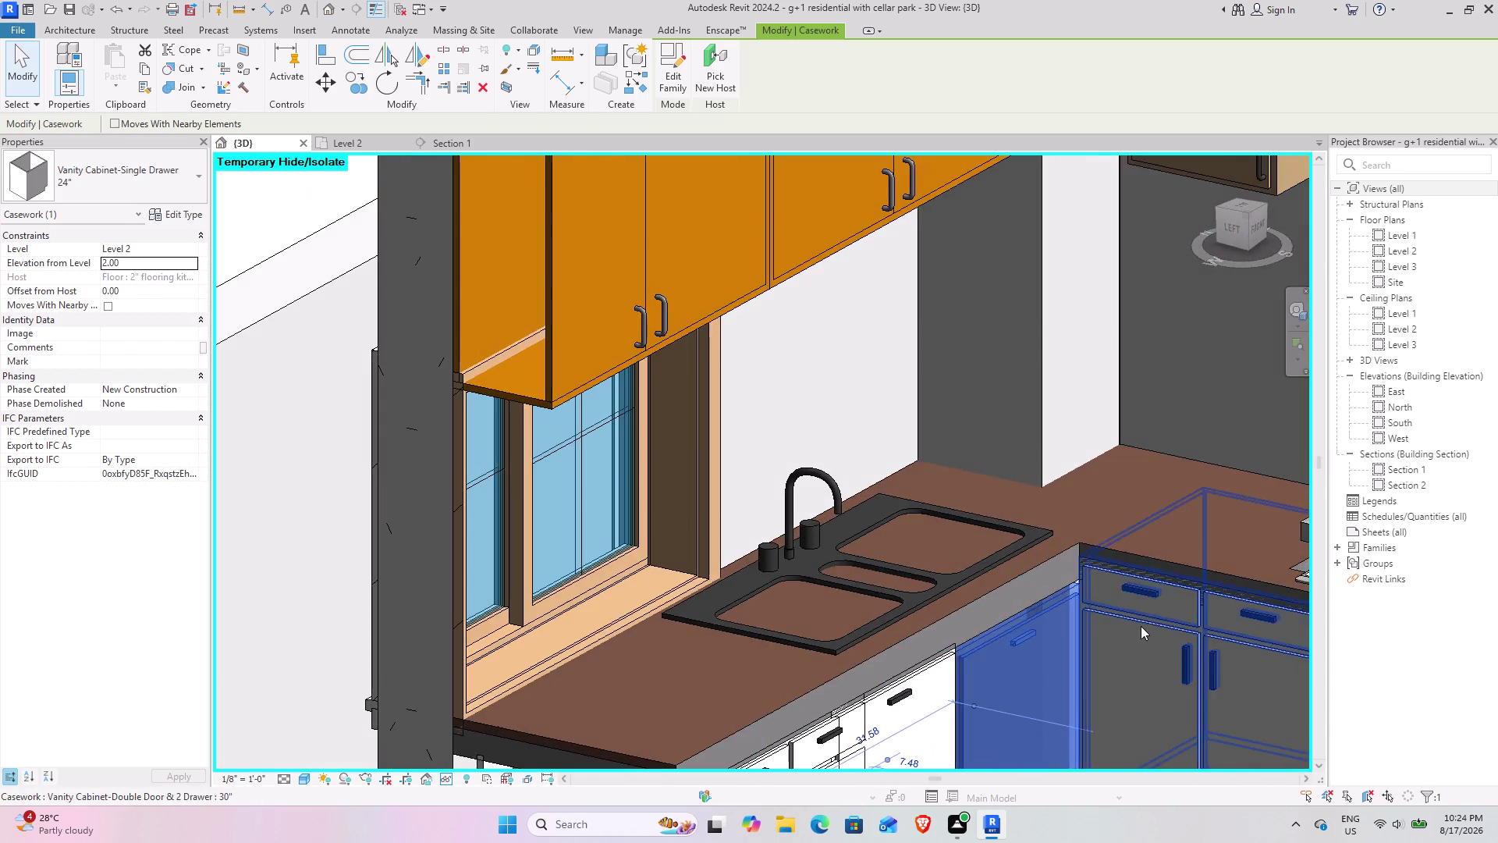
middle_drag(1124, 621, 808, 427)
Orbit below the countertop while selecting the double-door and single-drawer cabinets to compare their bases.
click(790, 606)
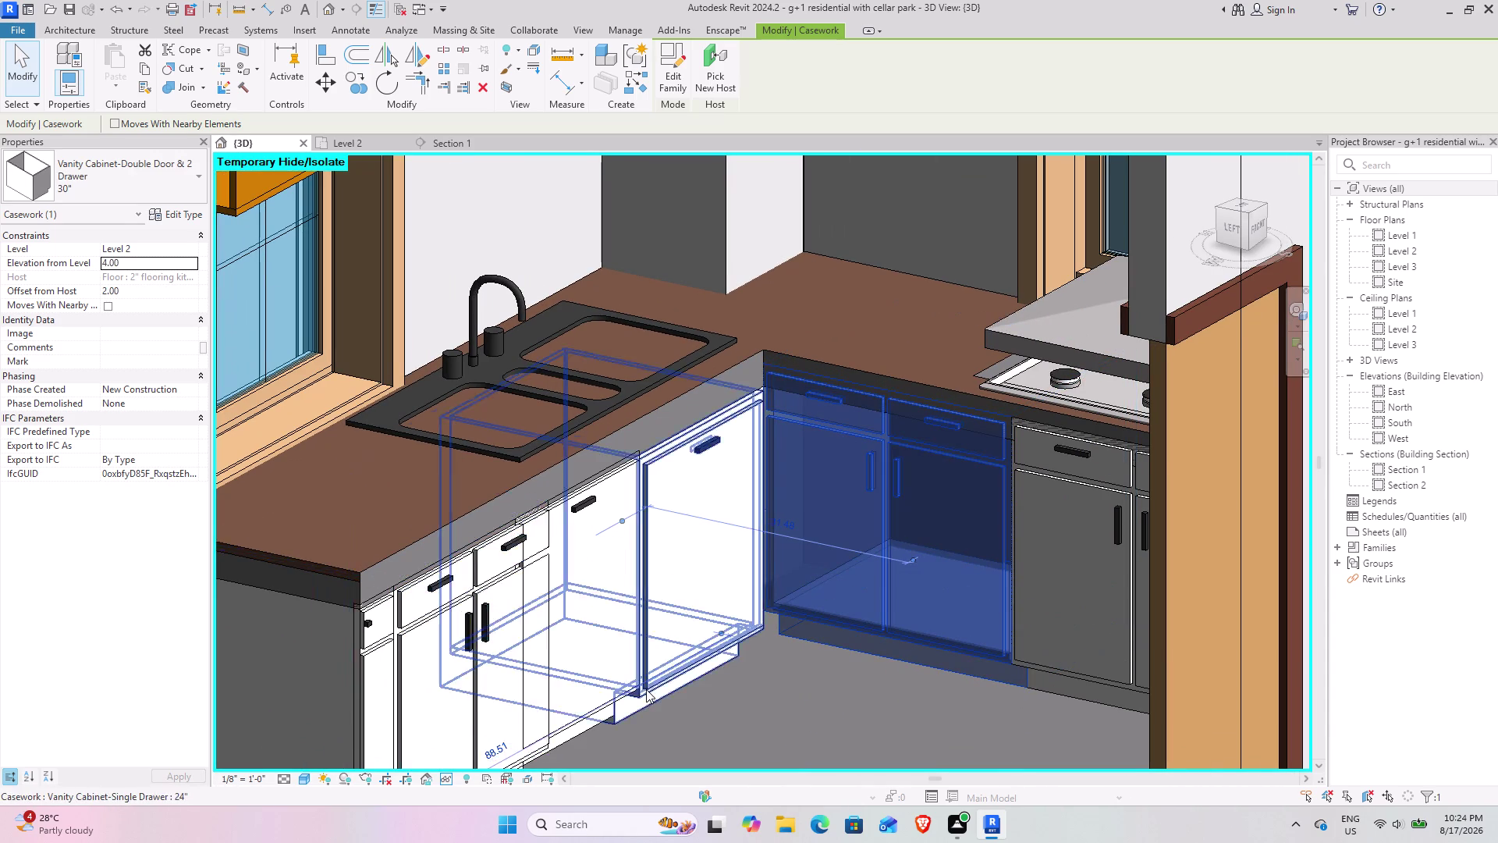
middle_drag(621, 674, 696, 547)
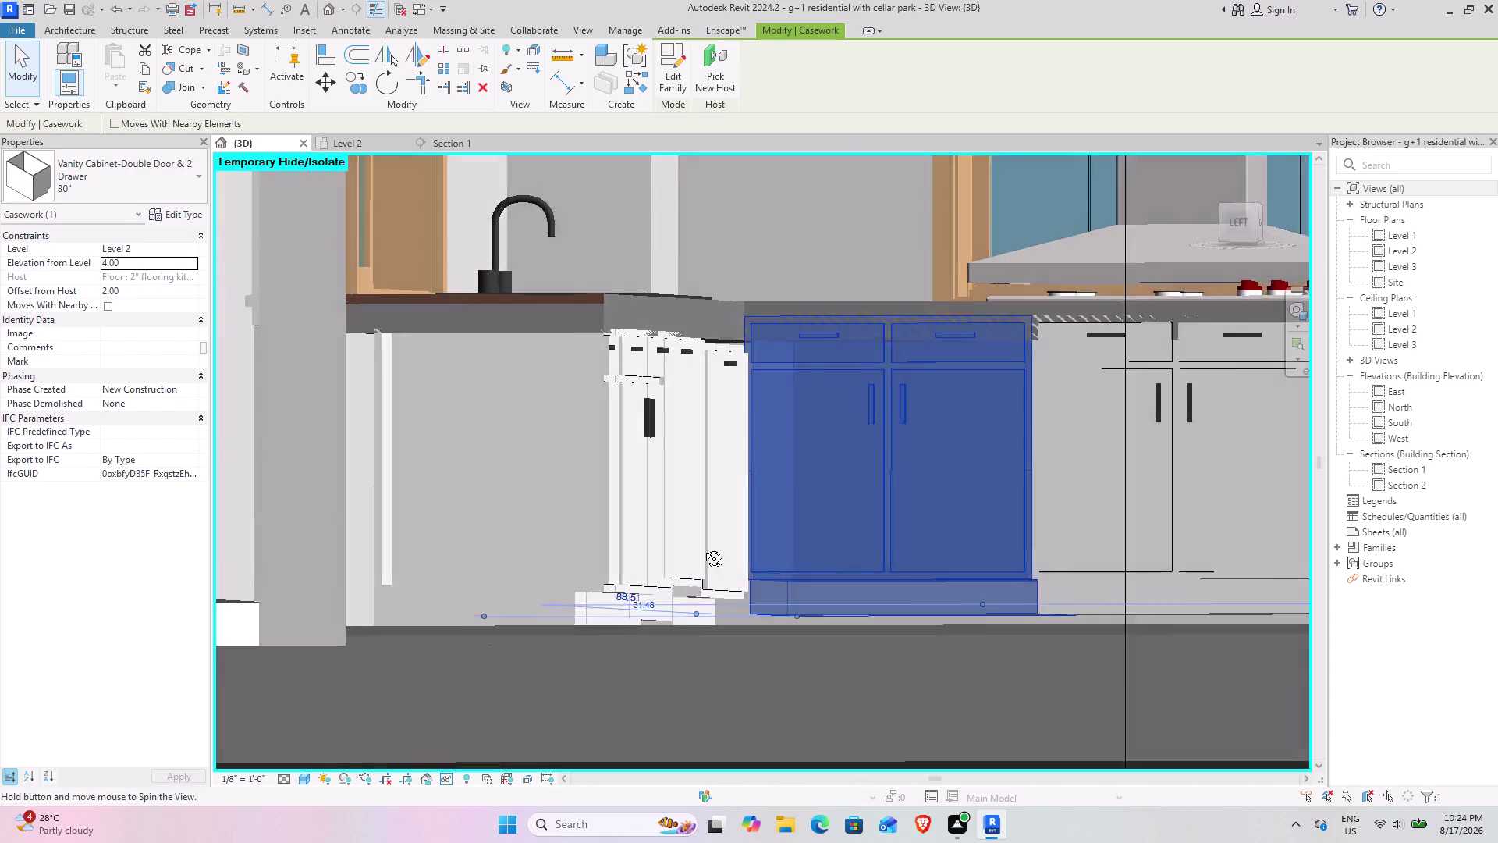
middle_drag(696, 547, 571, 577)
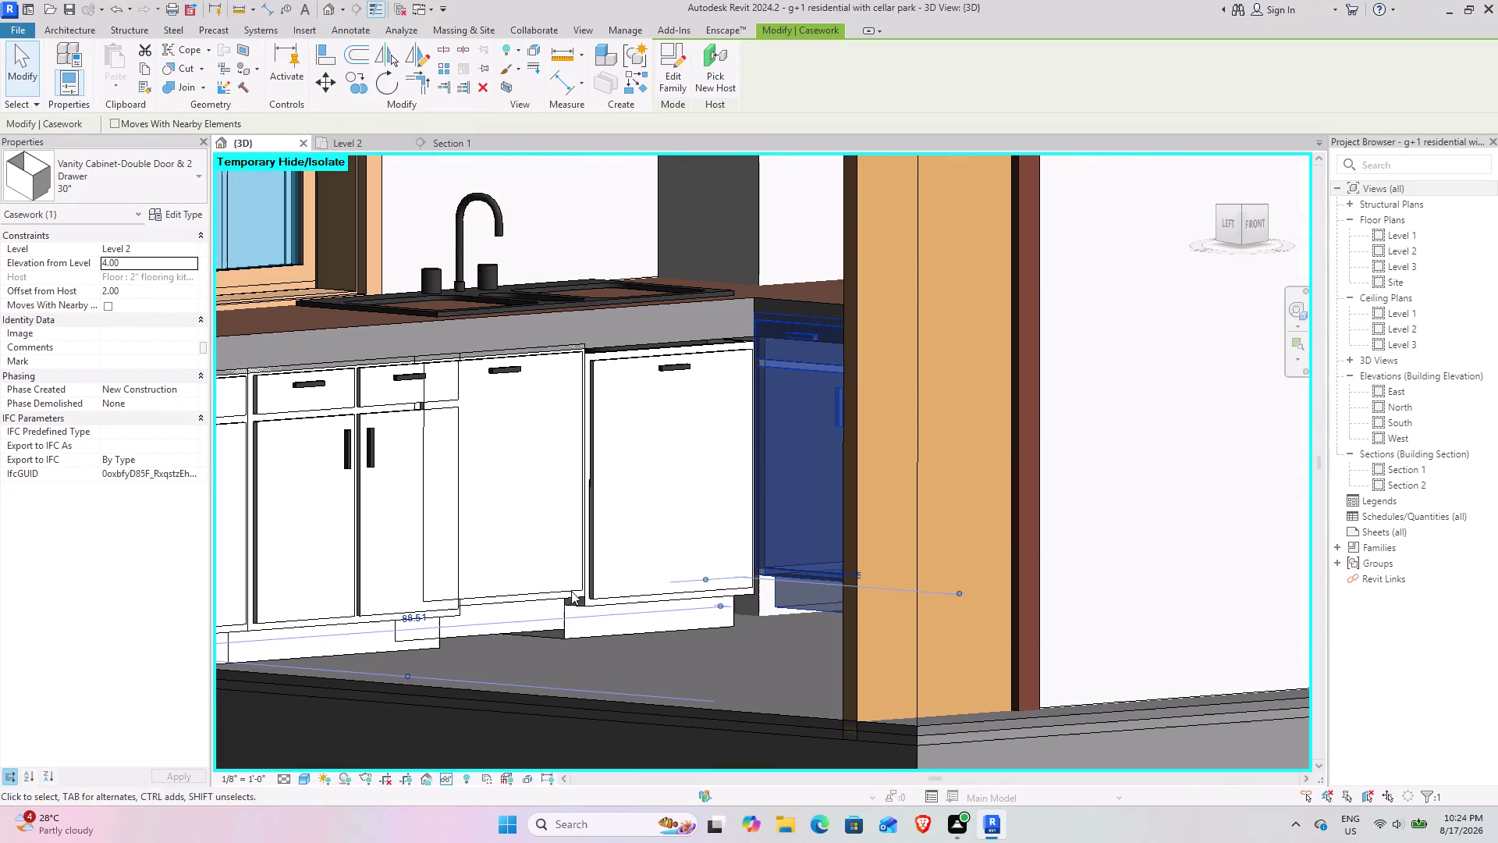
click(479, 599)
middle_drag(493, 598, 859, 545)
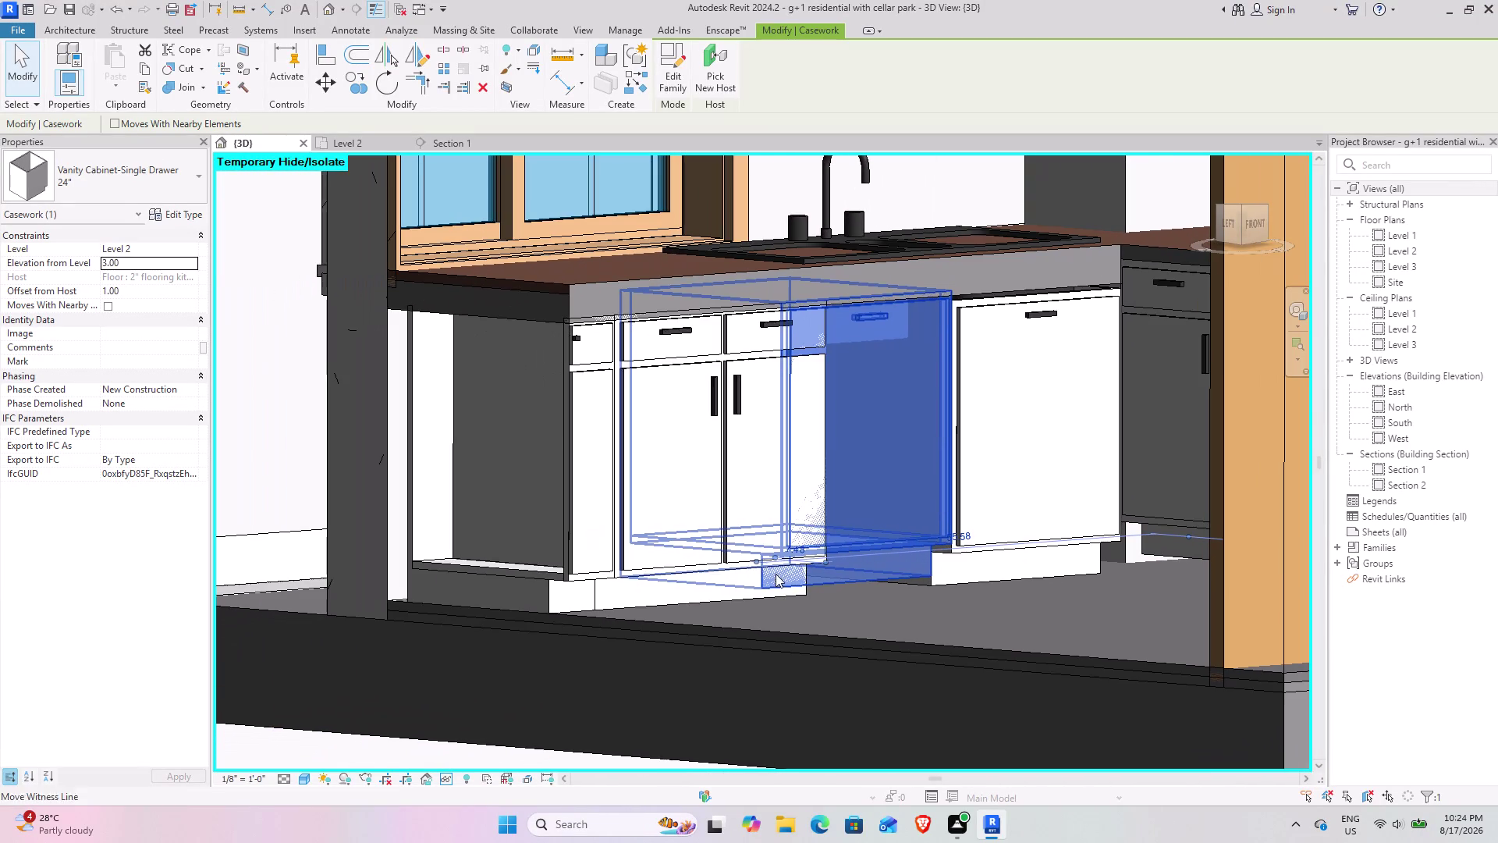
click(640, 578)
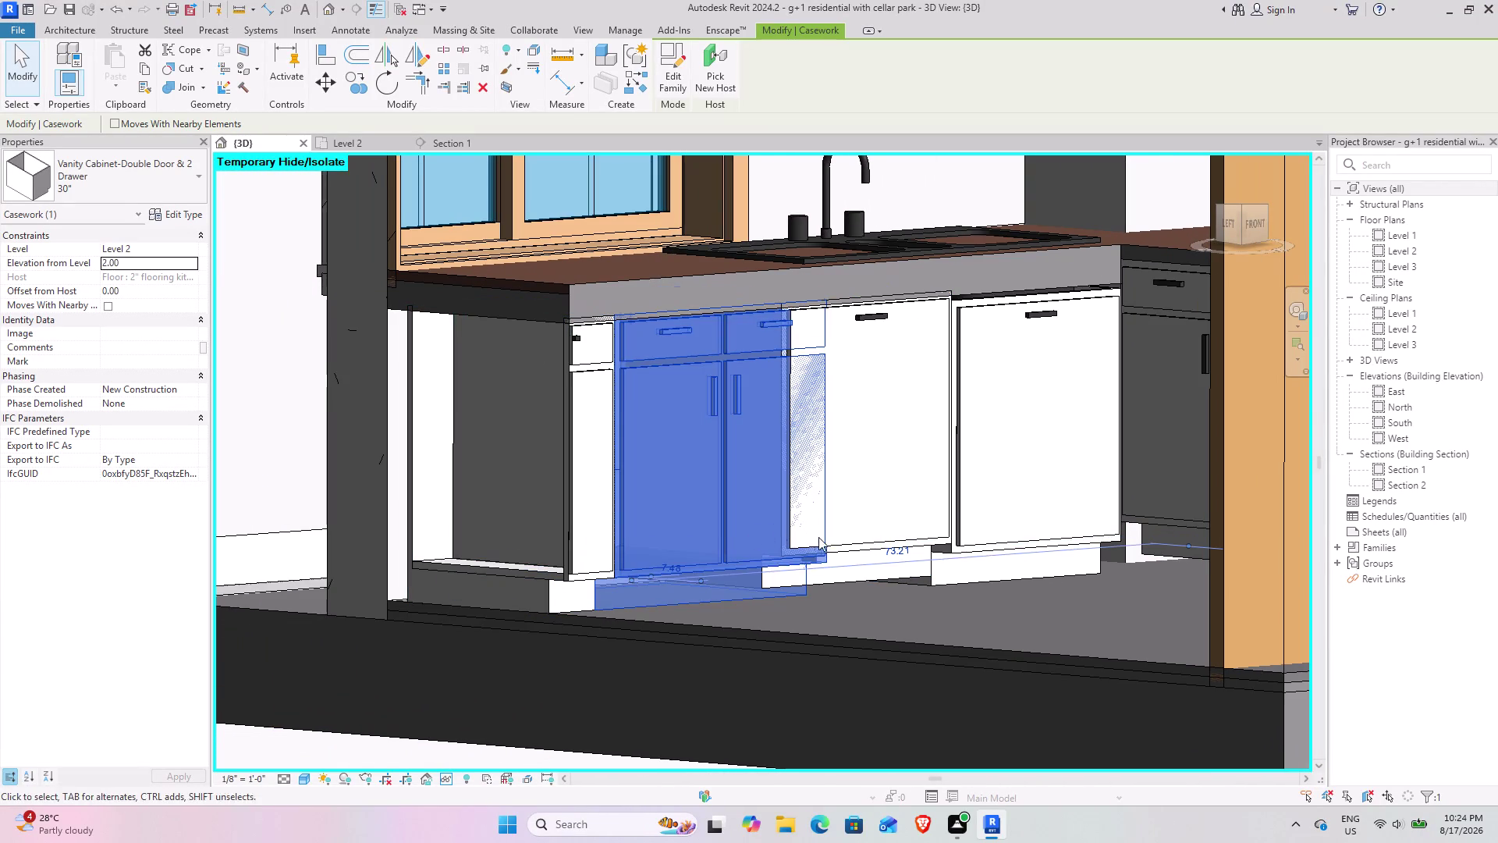
drag(863, 546, 854, 546)
Set the double-door cabinet's Elevation from Level to 2, then deselect it.
click(121, 259)
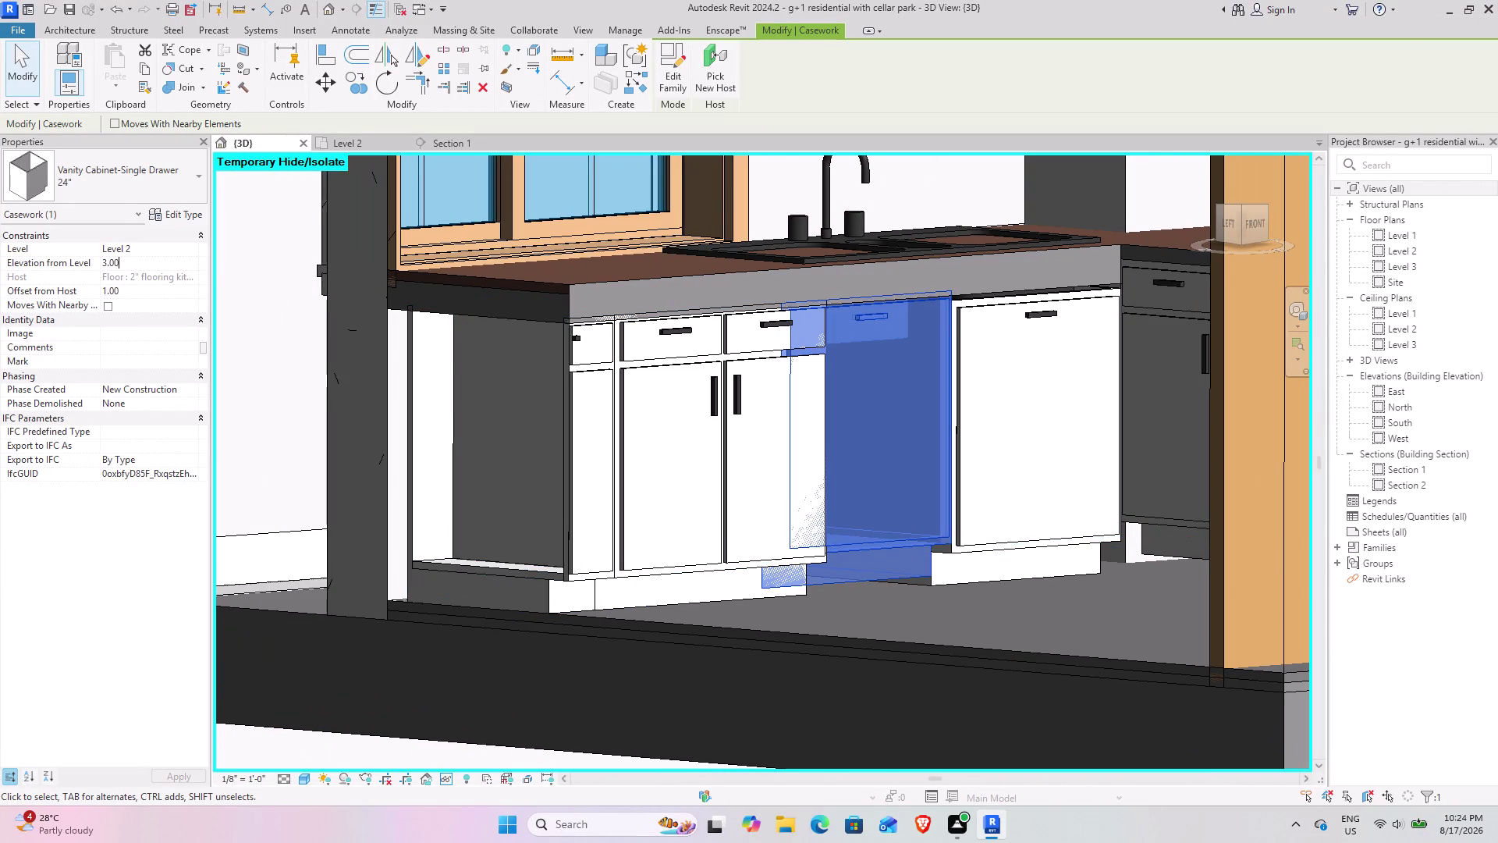
drag(164, 269, 0, 268)
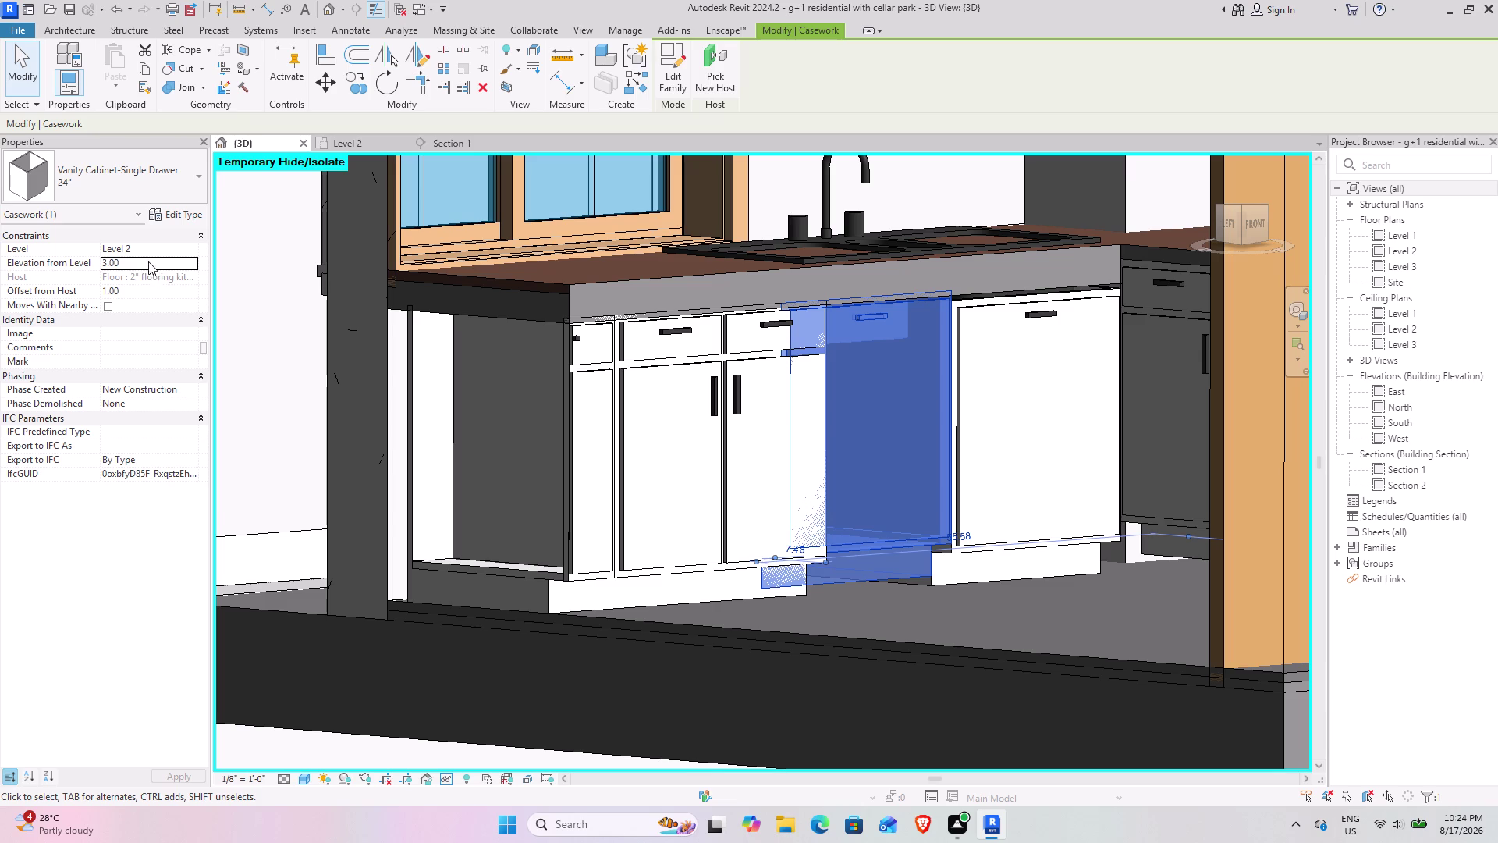
drag(148, 261, 60, 266)
key(2)
key(Return)
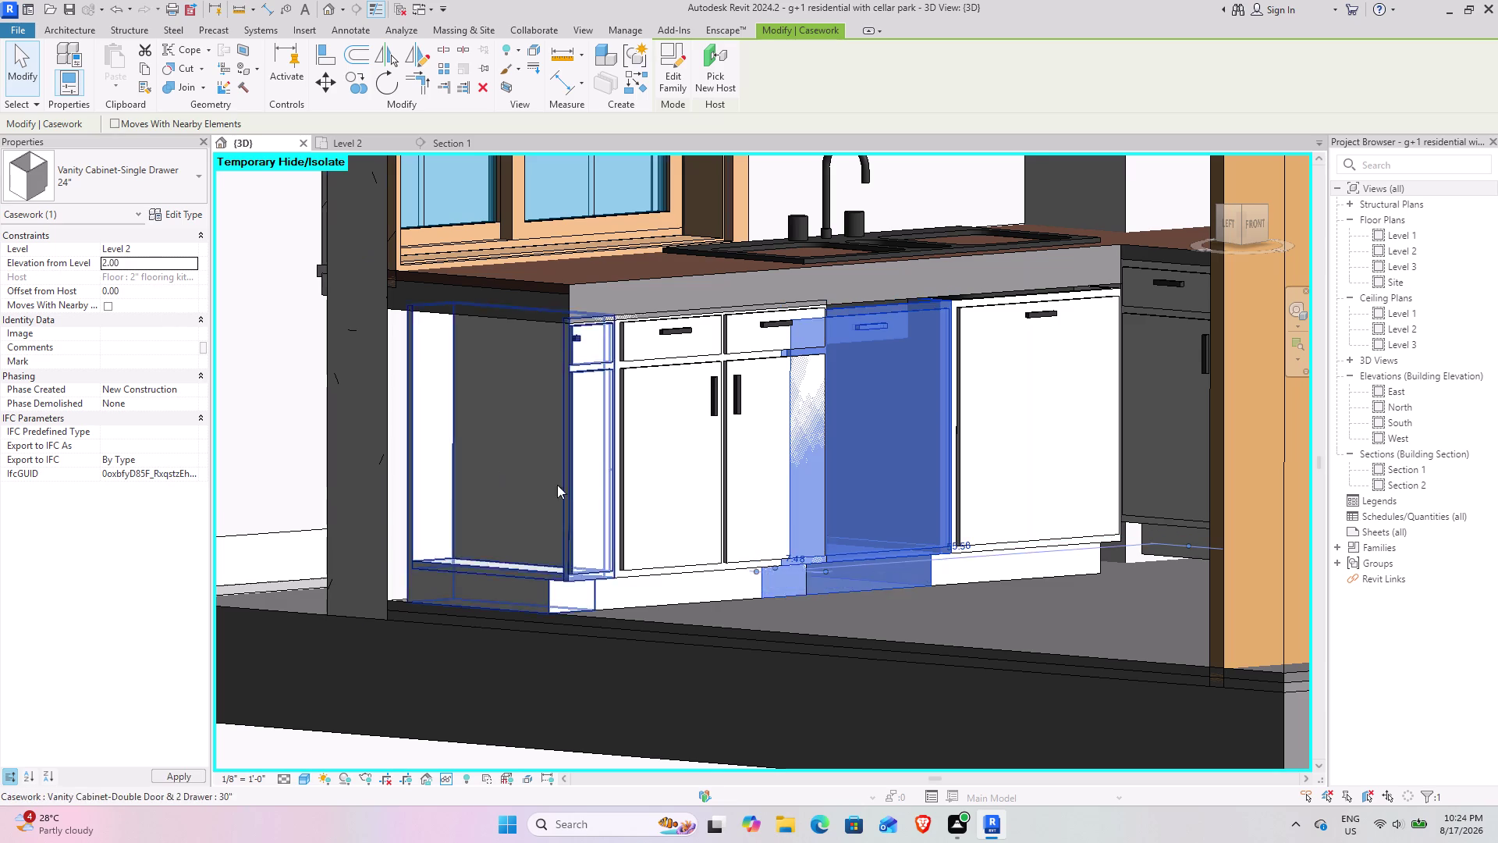
click(899, 611)
scroll(down, 3)
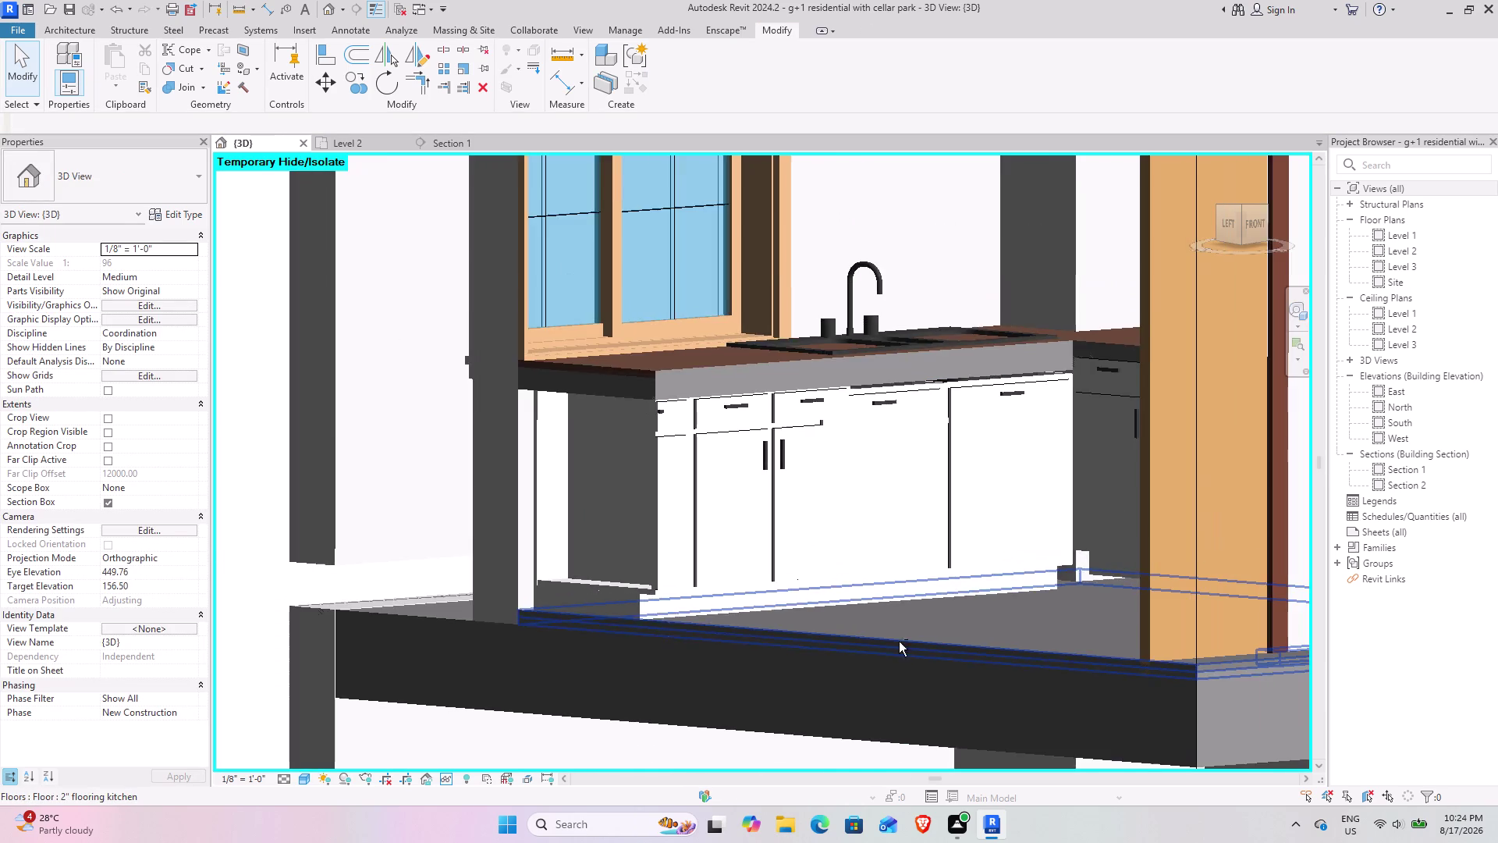
middle_drag(863, 640, 837, 681)
scroll(down, 3)
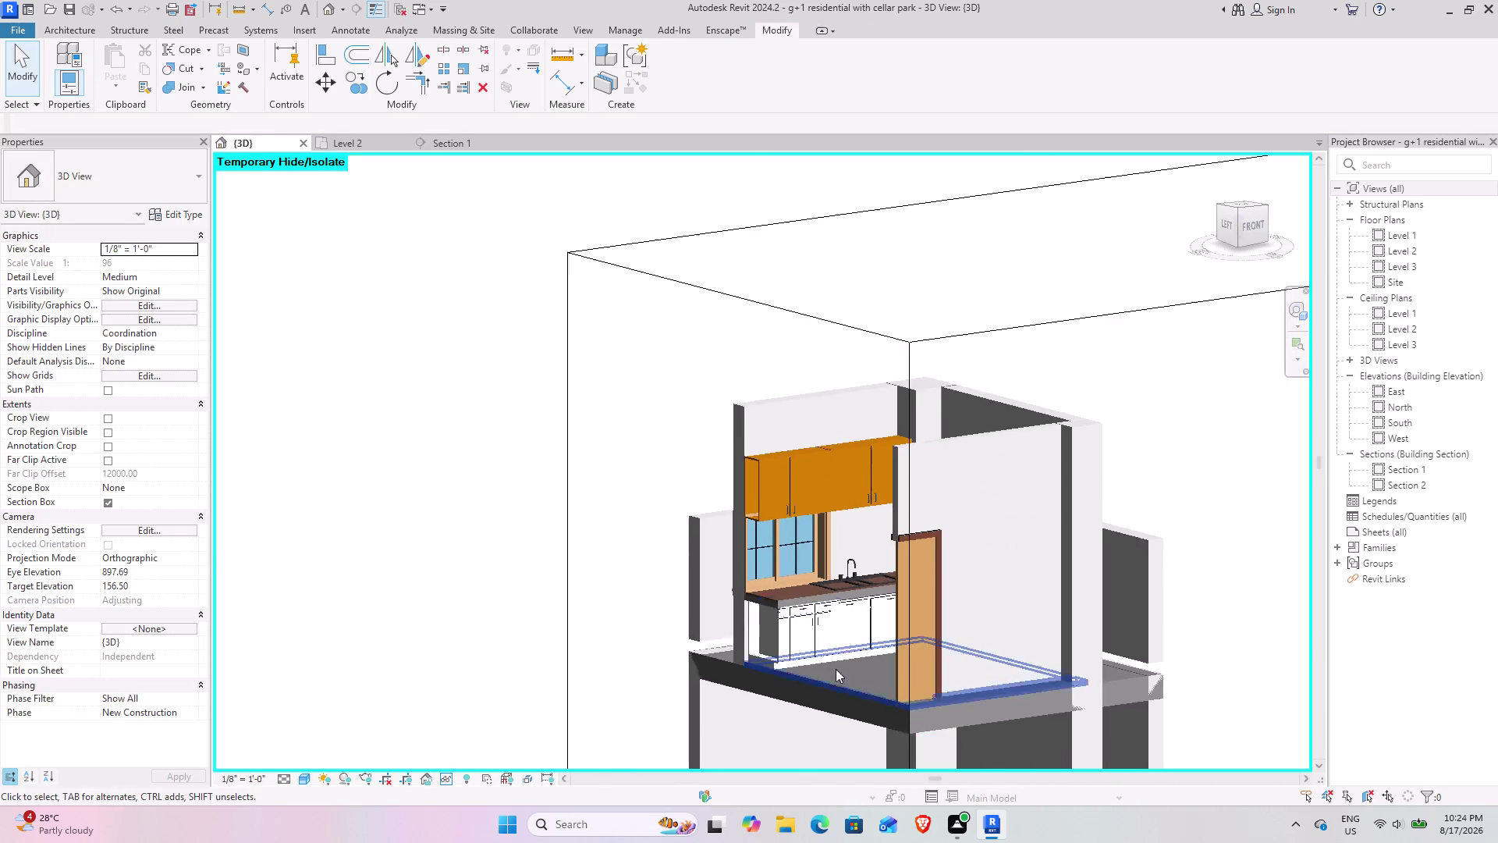
middle_drag(836, 669, 889, 690)
middle_drag(962, 661, 435, 382)
scroll(down, 3)
middle_drag(526, 493, 710, 595)
middle_drag(706, 595, 594, 570)
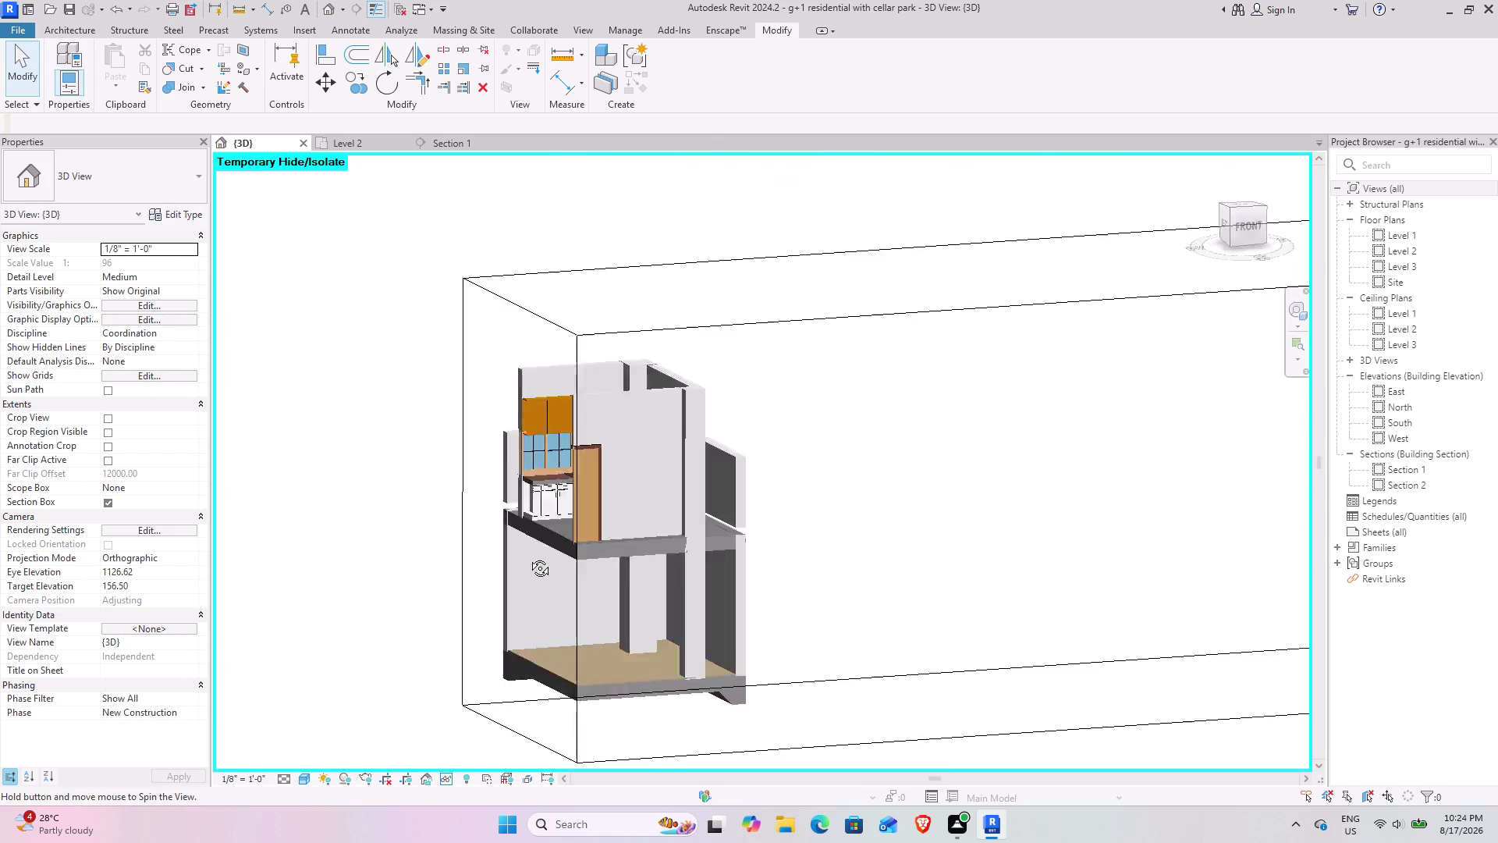
middle_drag(594, 569, 795, 644)
click(851, 606)
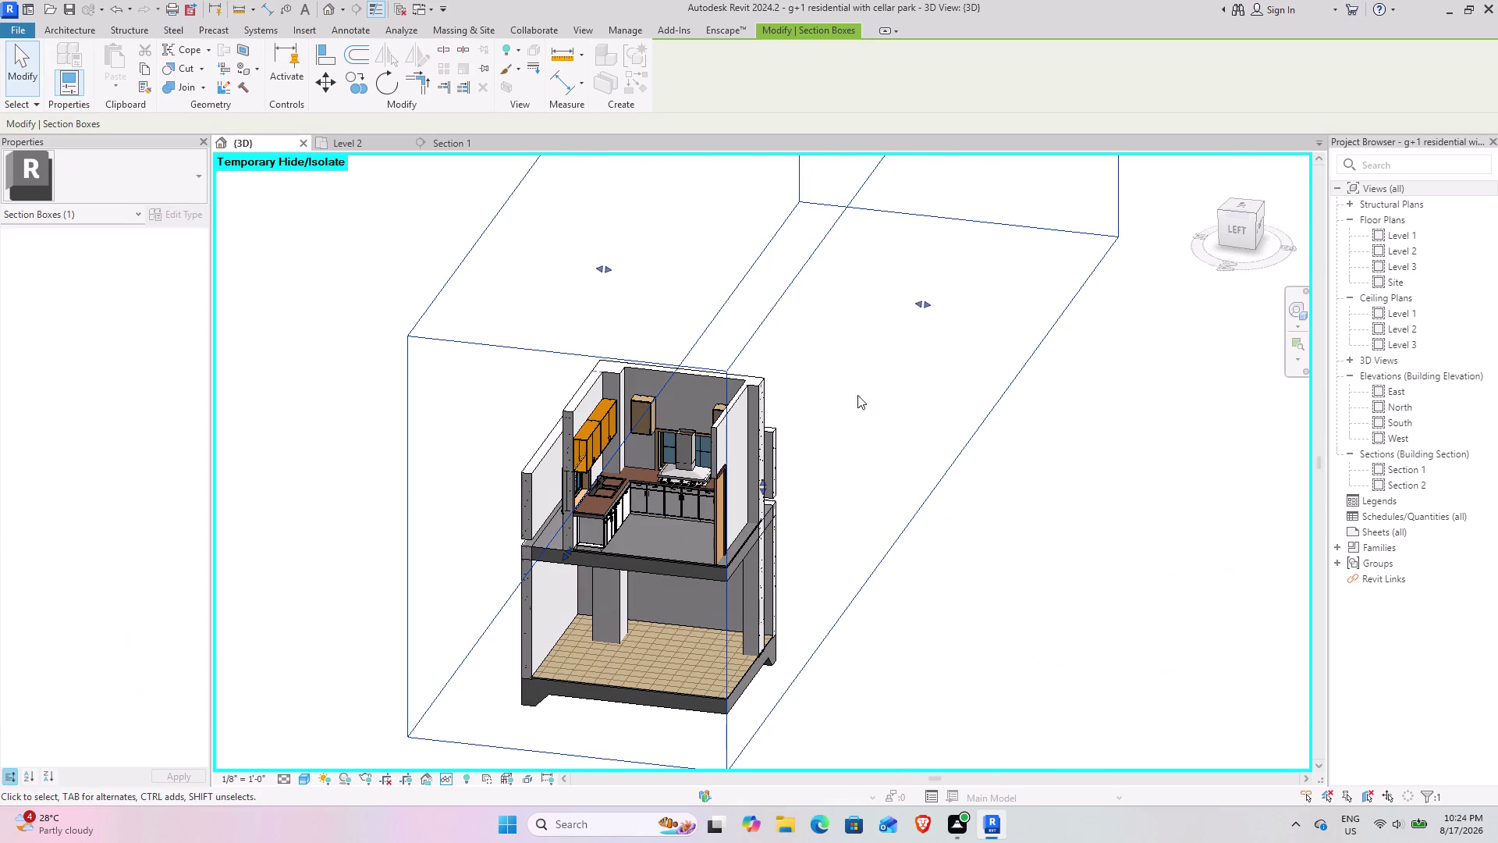
drag(919, 298, 900, 297)
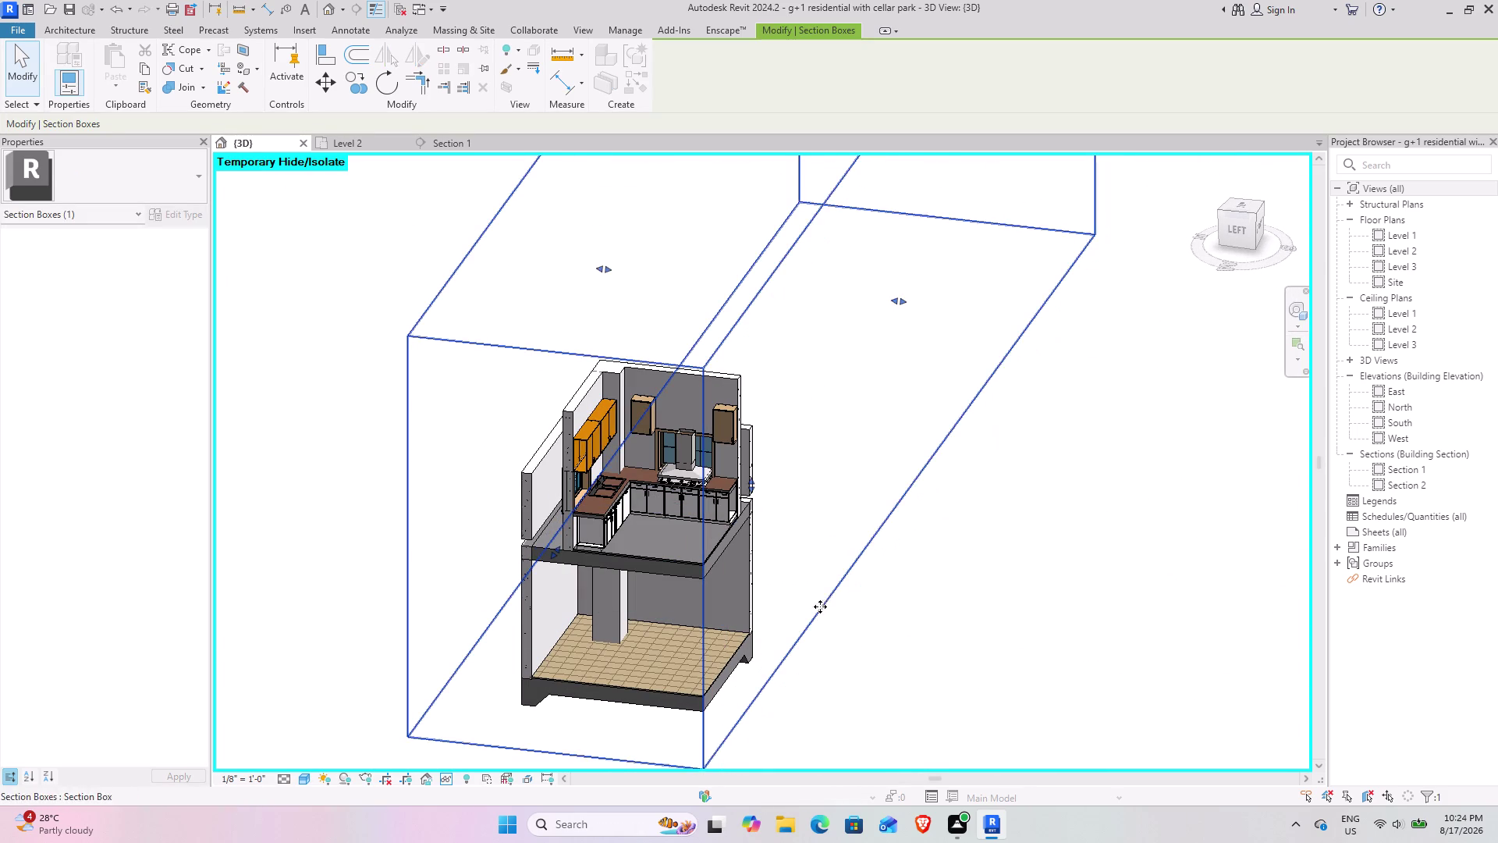
click(827, 585)
scroll(up, 3)
middle_drag(594, 459, 654, 447)
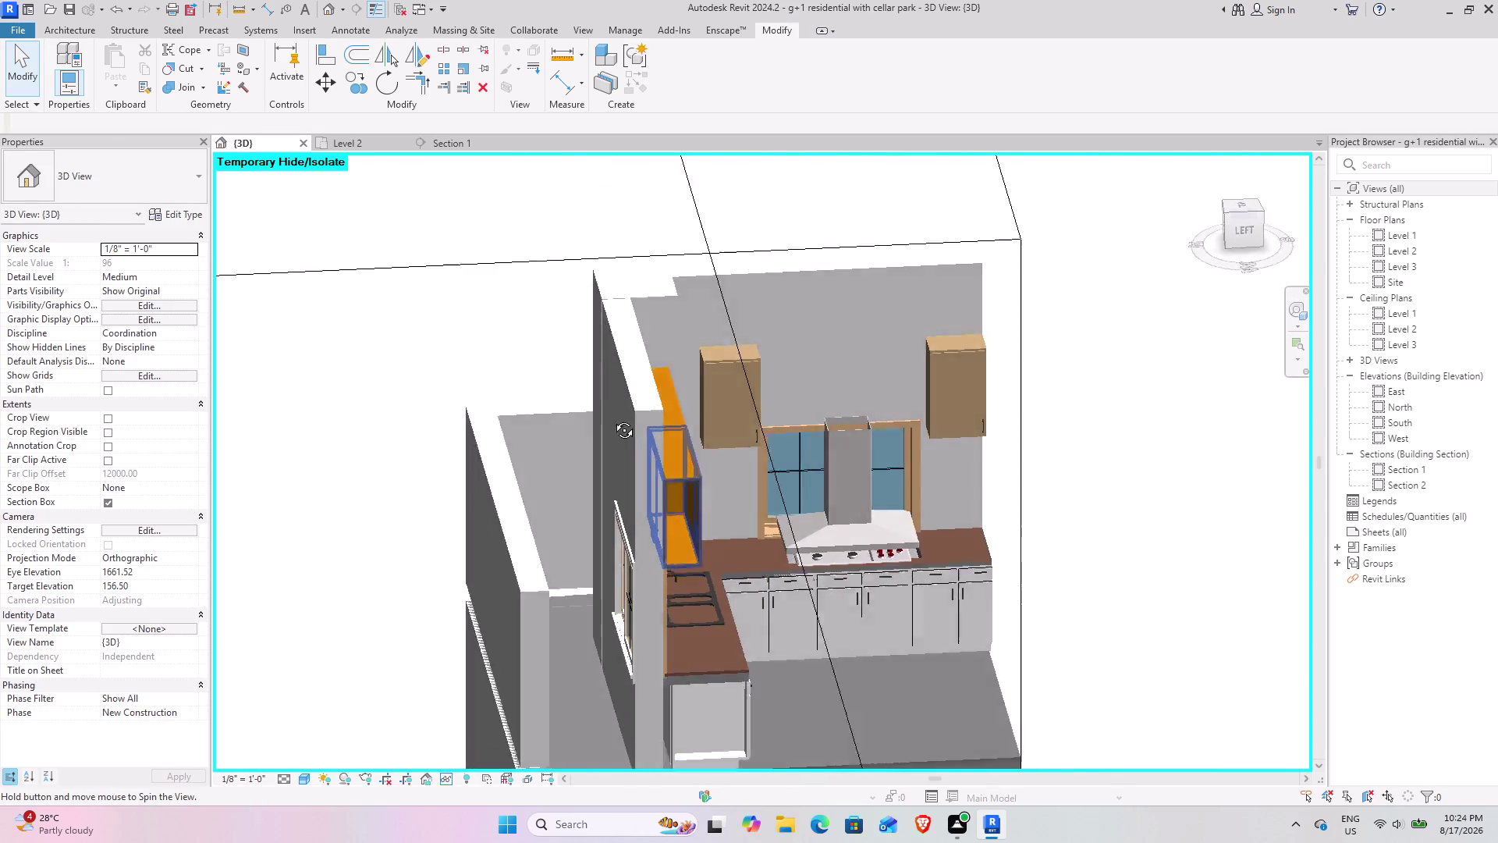
middle_drag(654, 448, 330, 365)
scroll(up, 3)
middle_drag(567, 448, 842, 484)
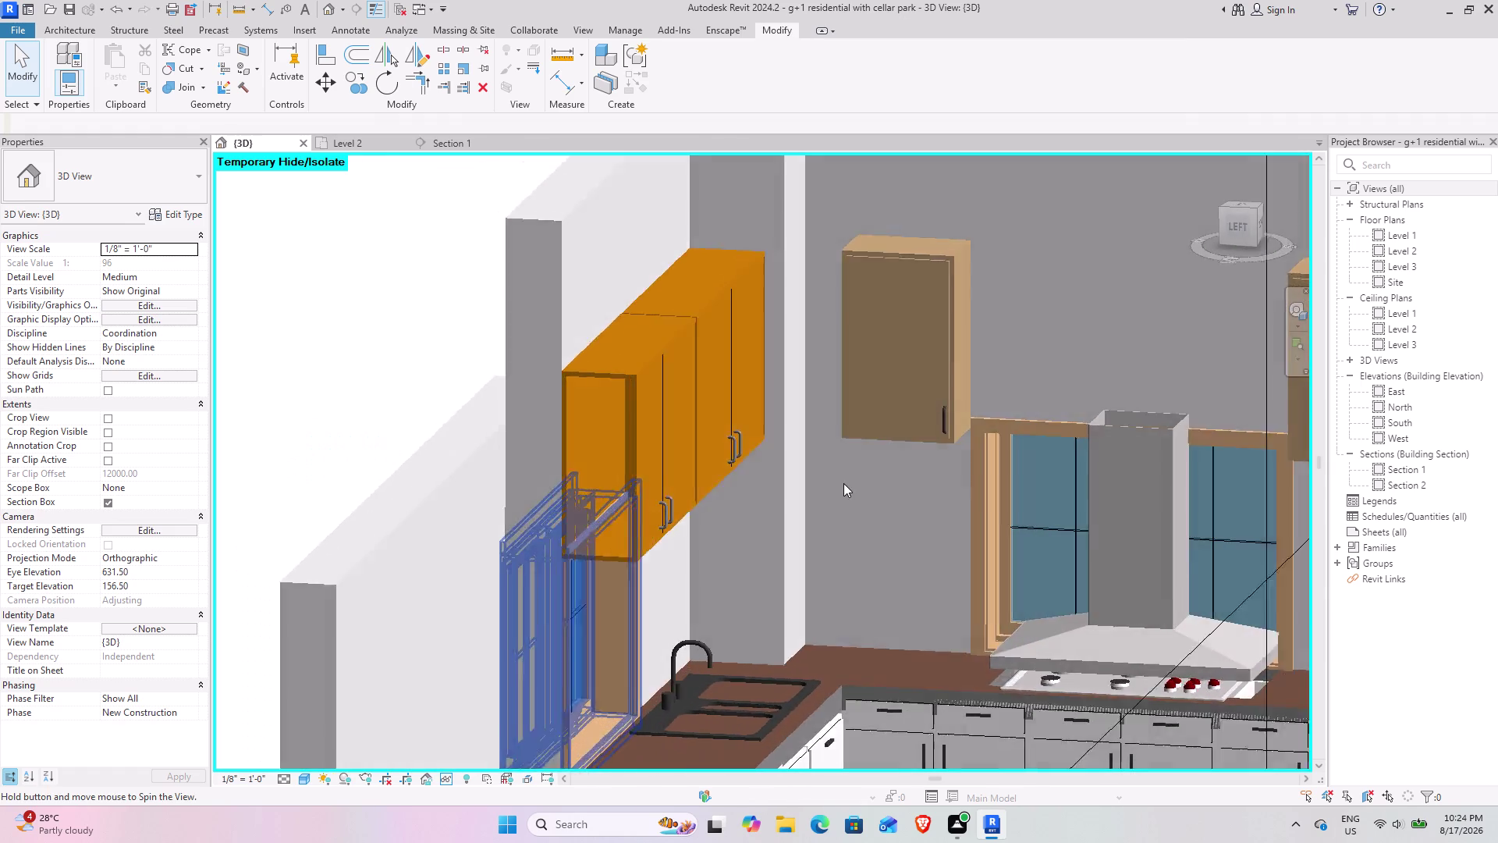
middle_drag(843, 483, 843, 483)
middle_drag(756, 539, 693, 624)
scroll(down, 3)
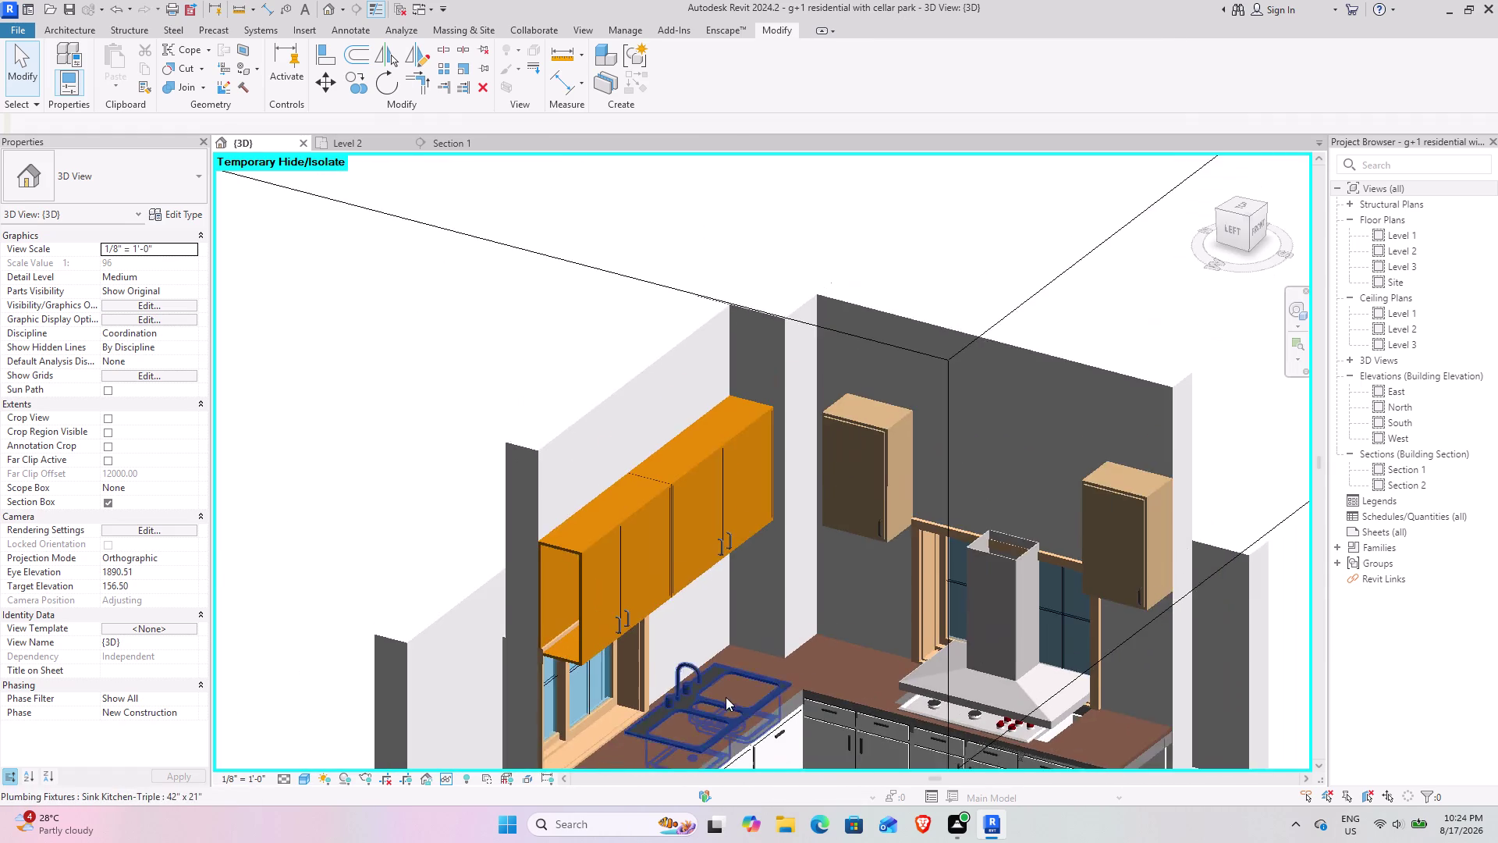
middle_drag(718, 691, 592, 406)
middle_drag(586, 446, 545, 517)
click(482, 532)
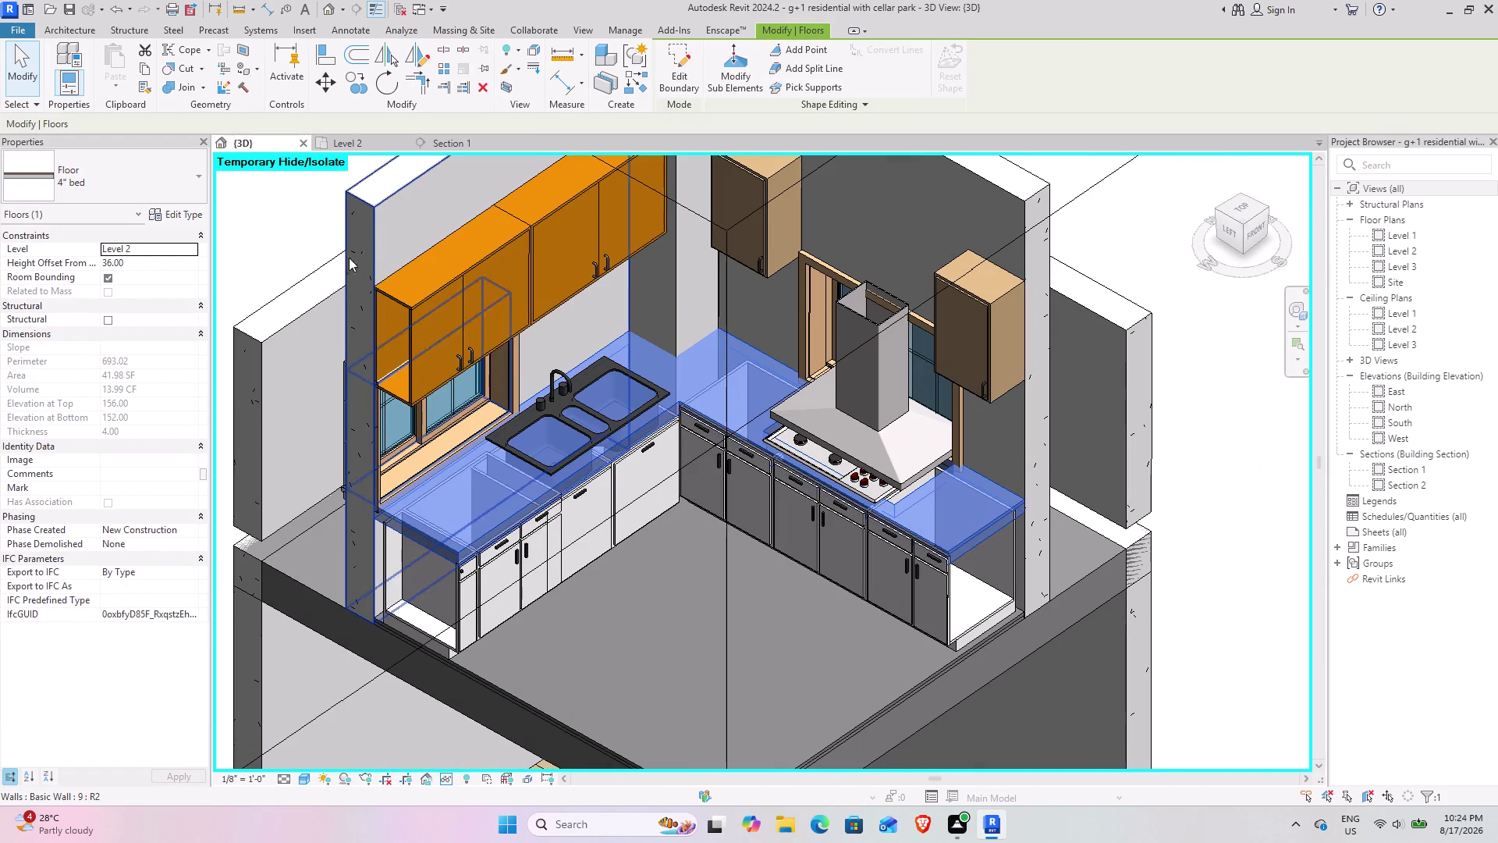
On Level 2, edit the countertop floor's boundary and delete the four cooktop outline lines.
click(359, 140)
middle_drag(928, 574, 830, 466)
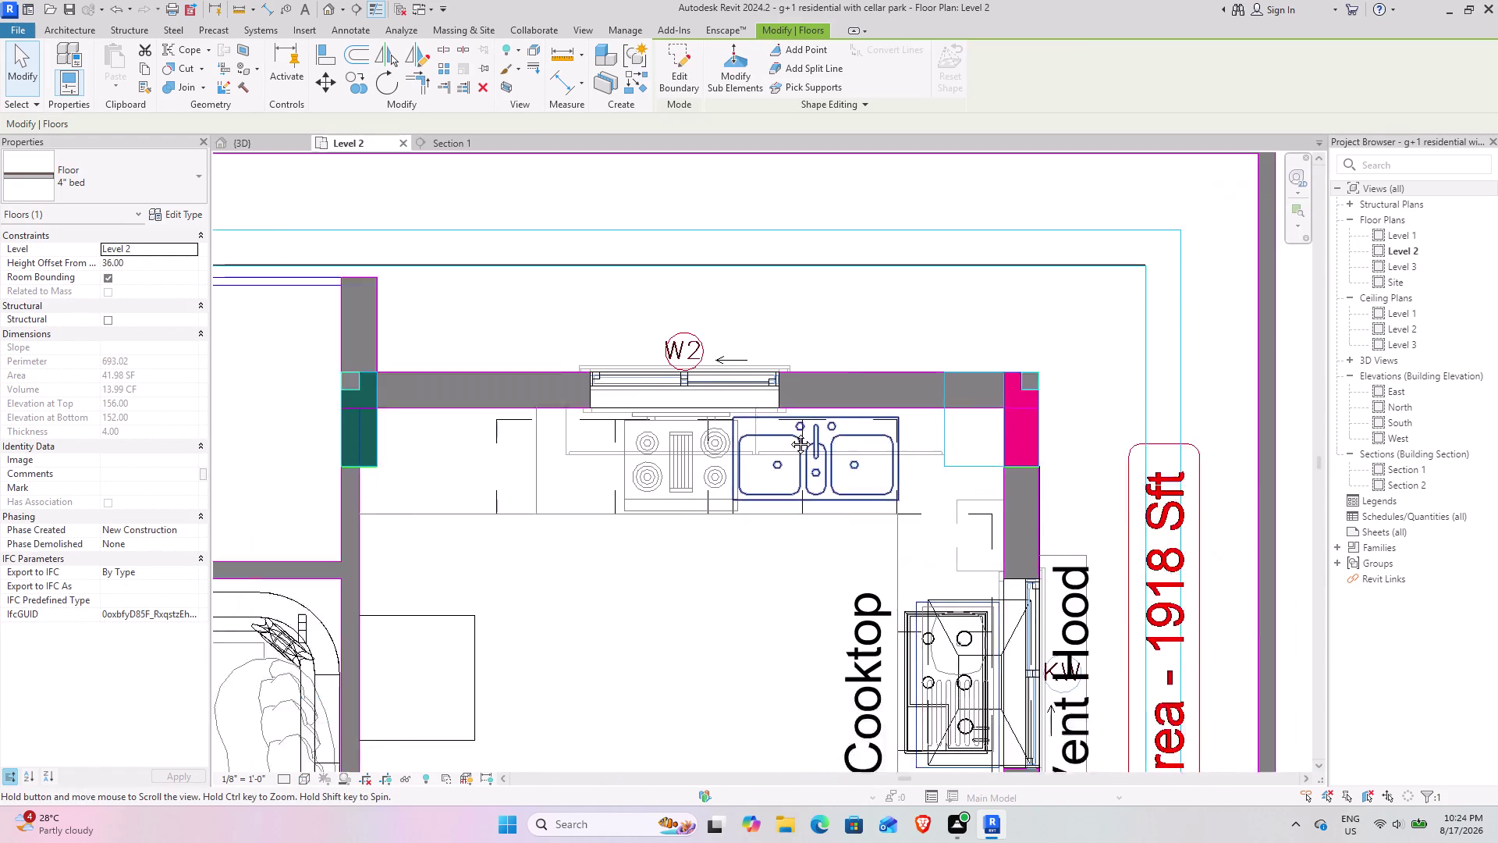
middle_drag(829, 466, 653, 346)
click(680, 83)
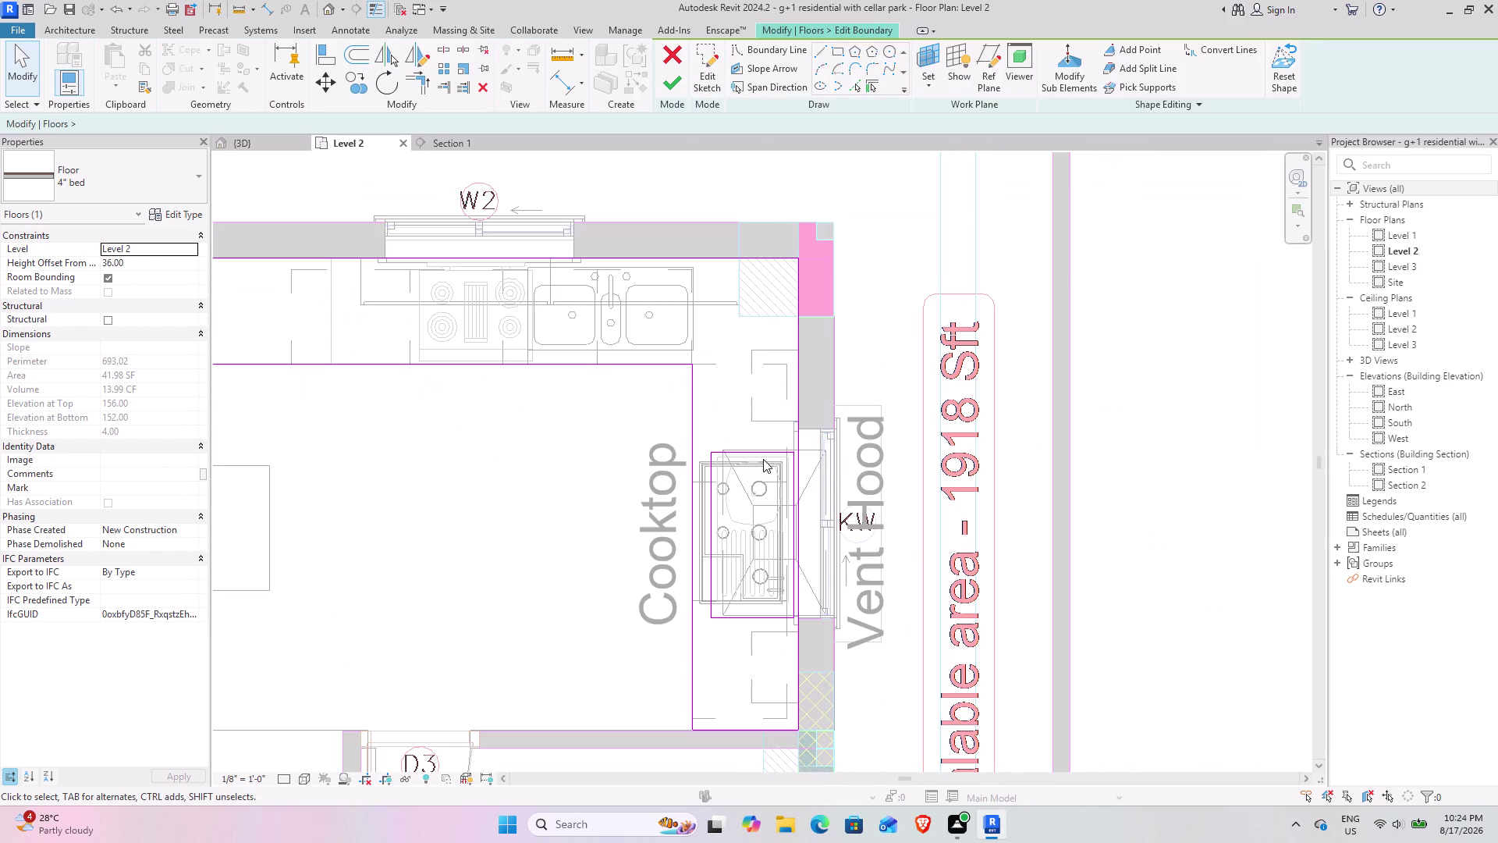
scroll(down, 3)
middle_drag(472, 365, 660, 415)
middle_drag(748, 417, 592, 459)
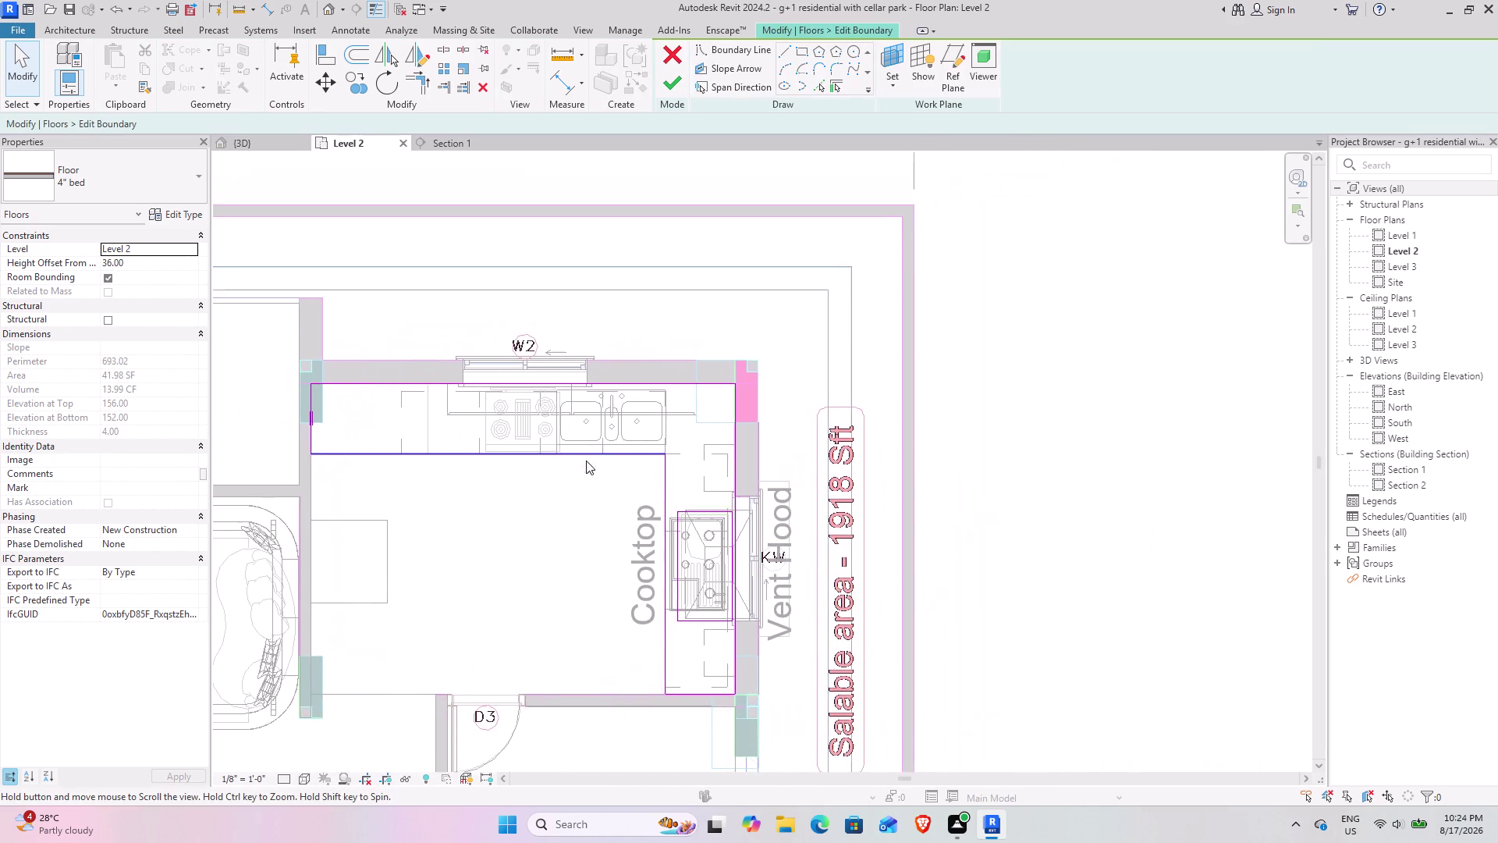
middle_drag(591, 459, 587, 460)
scroll(up, 3)
middle_drag(730, 487, 612, 309)
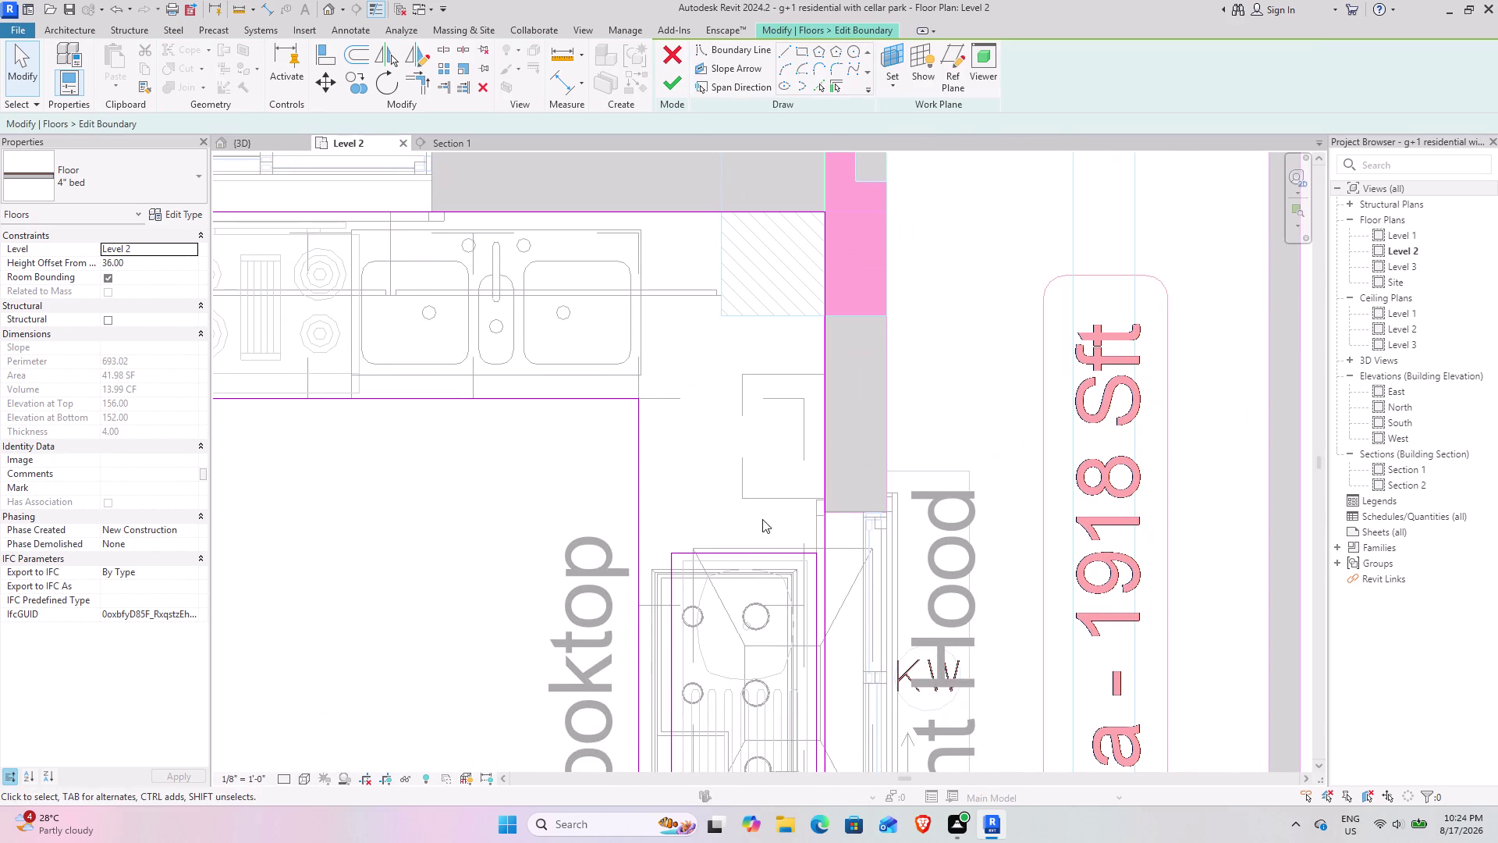
middle_drag(729, 527, 673, 295)
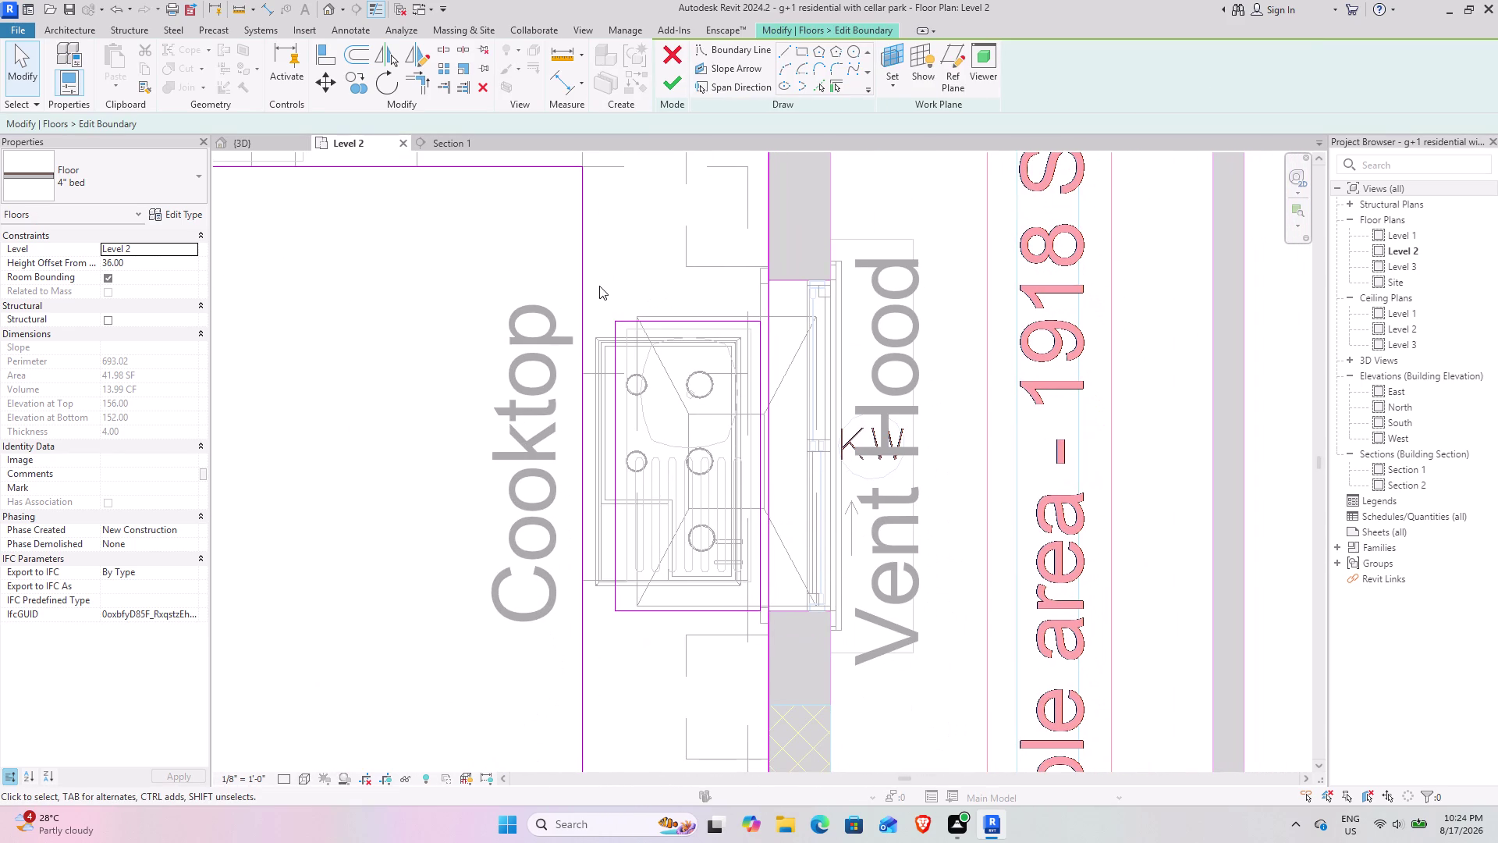
drag(599, 286, 772, 640)
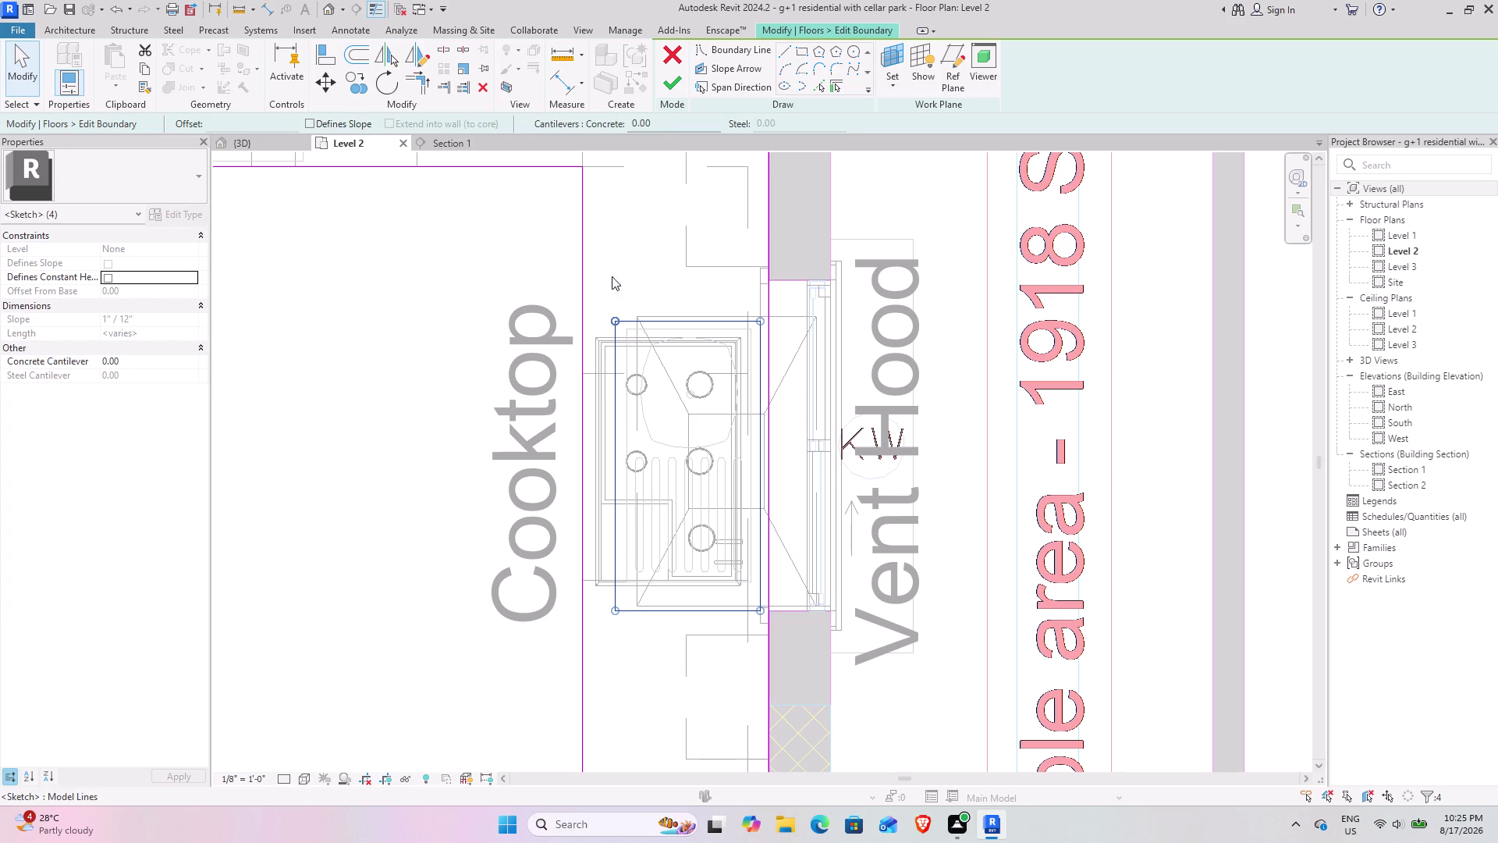
click(478, 87)
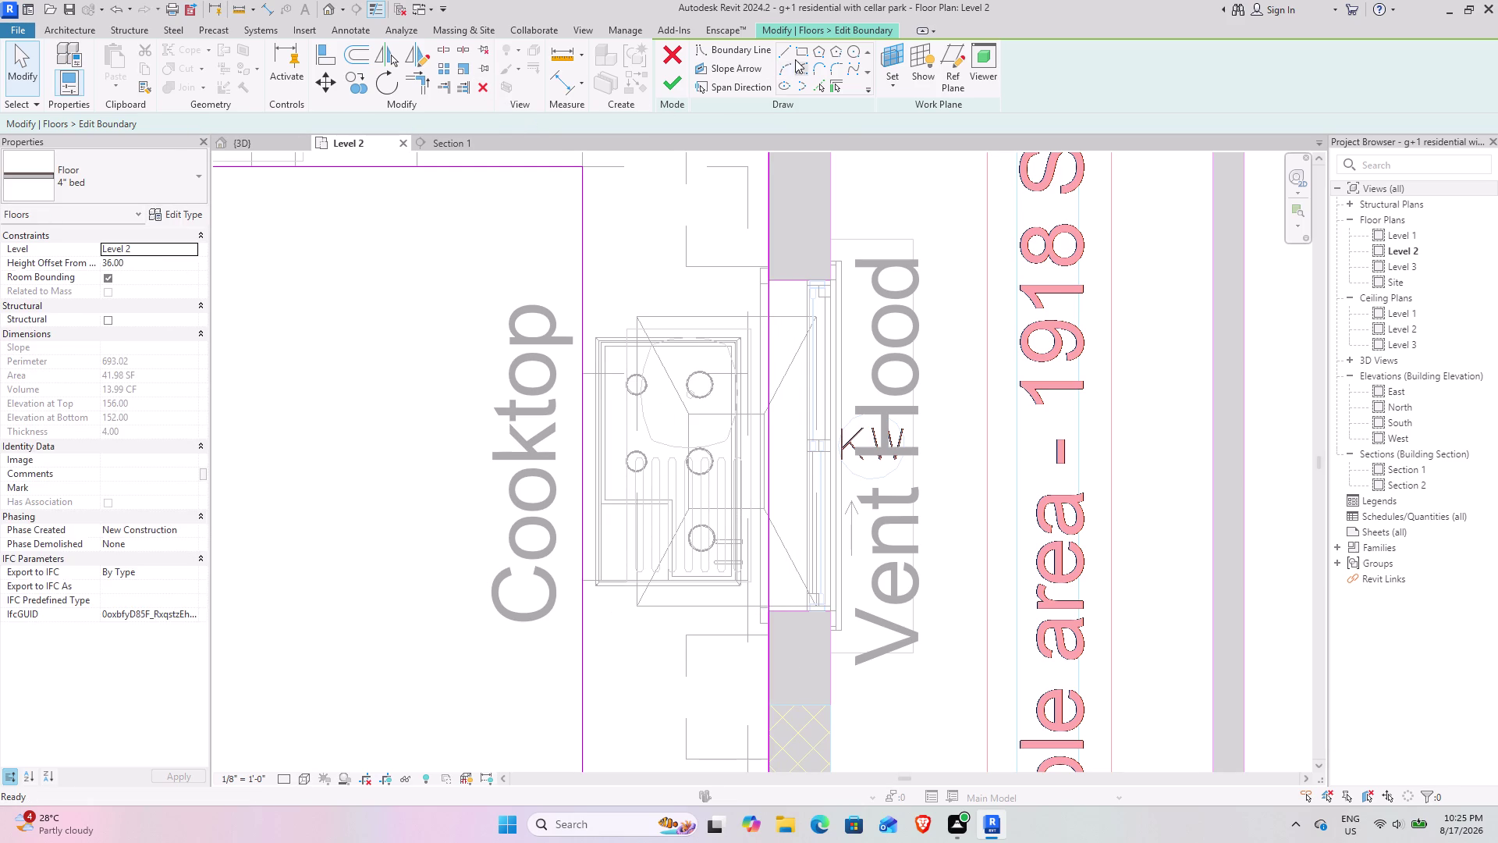
Sketch new boundary lines around the sink, finish the boundary edit, and return to 3D.
click(798, 54)
middle_drag(459, 257, 724, 622)
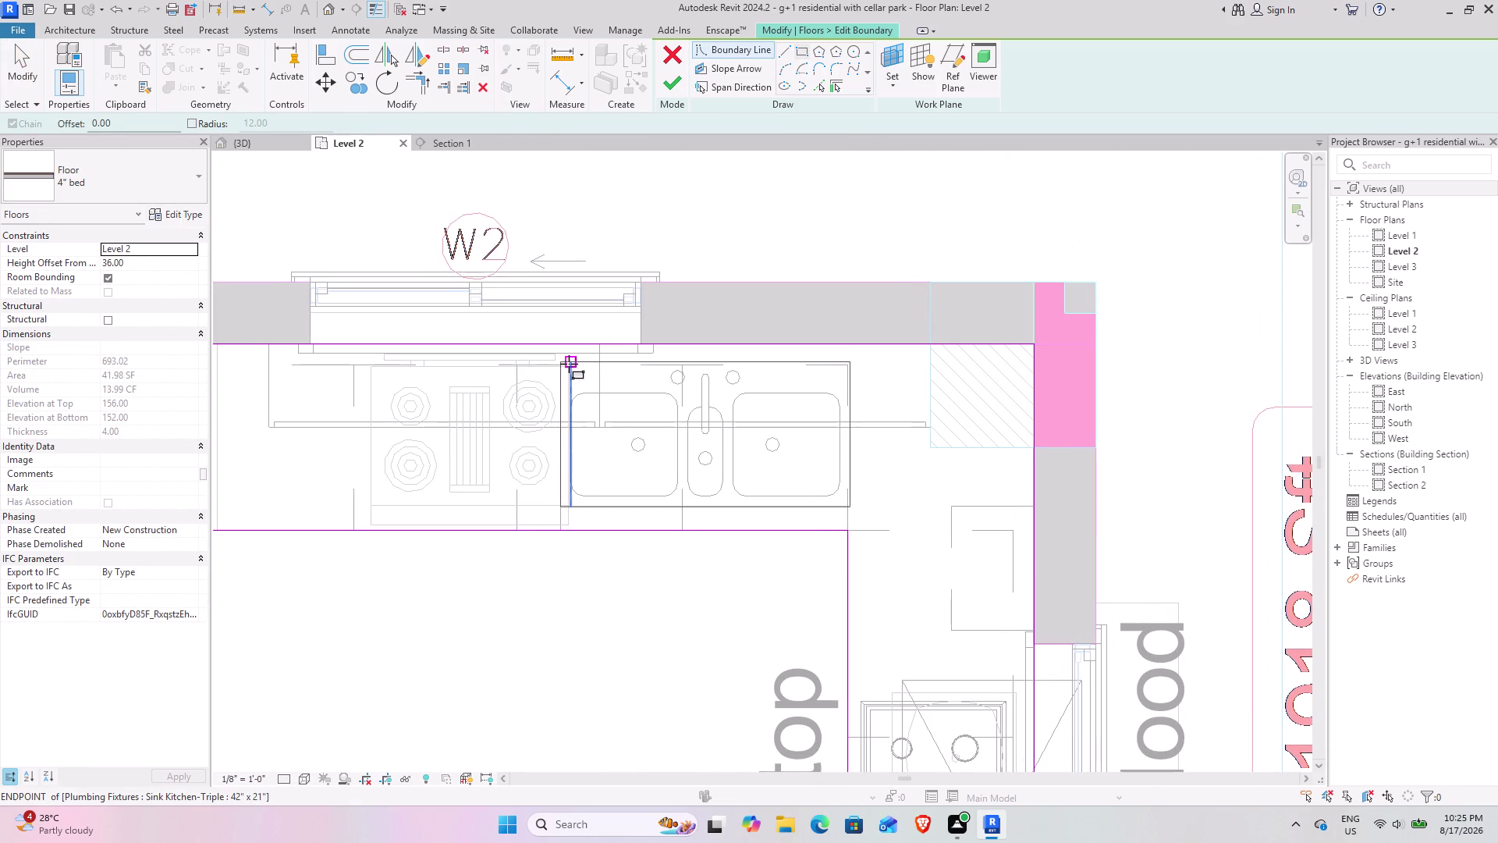
click(558, 362)
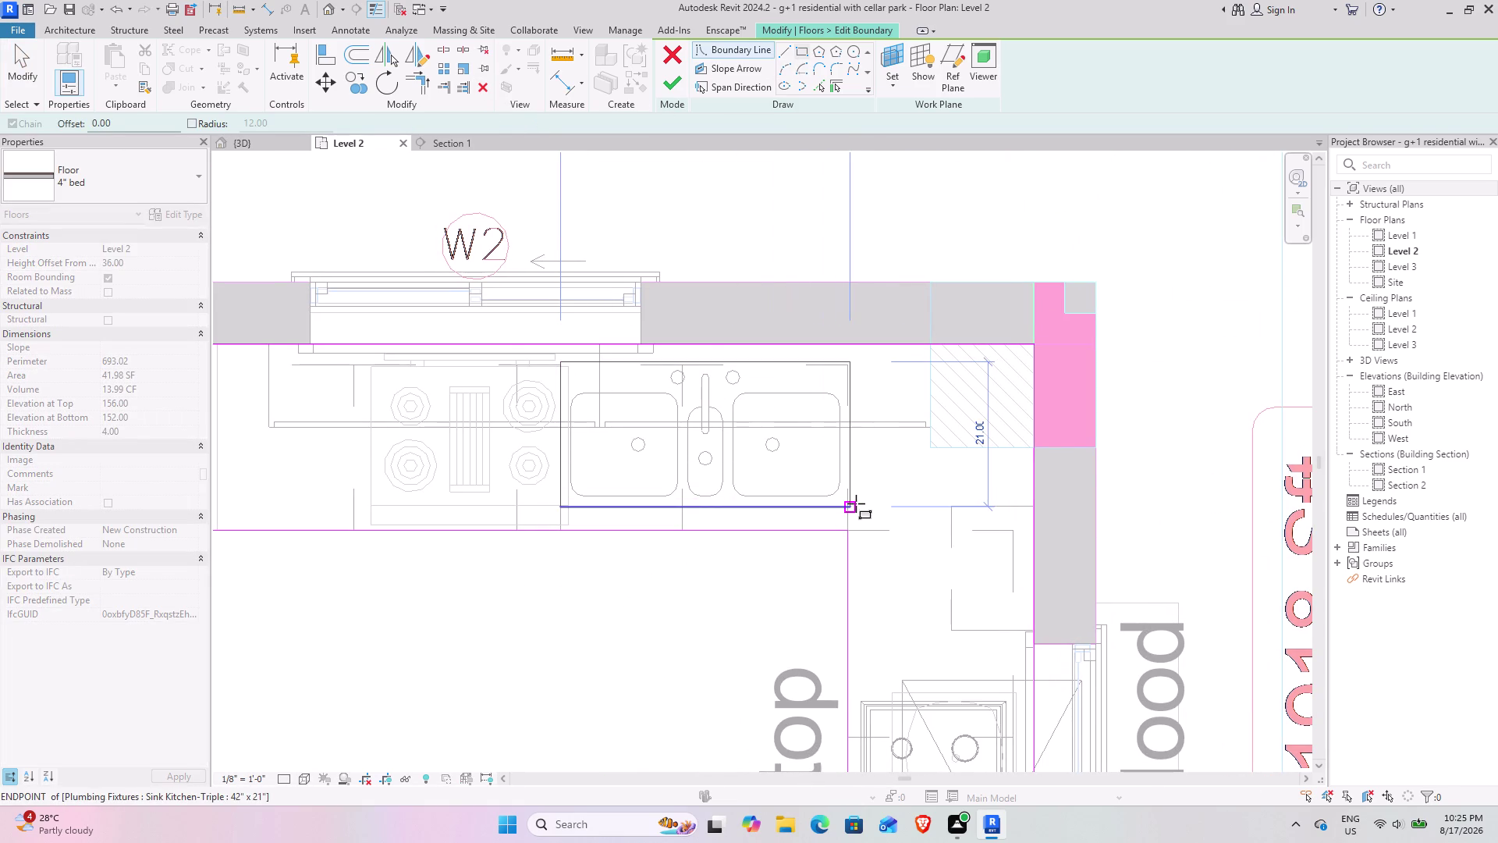
click(856, 503)
click(669, 87)
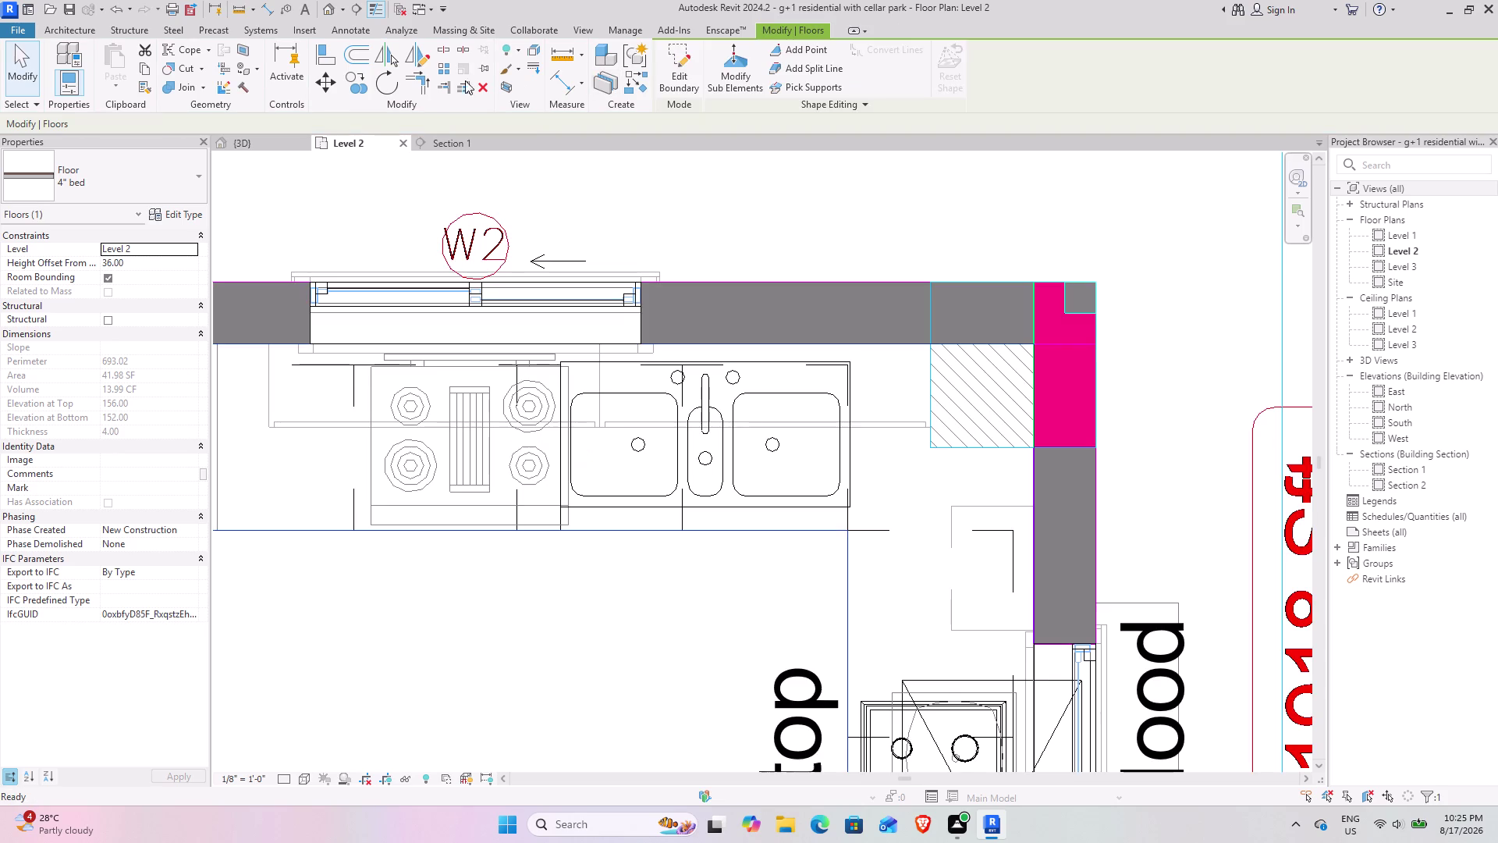
click(256, 144)
click(672, 570)
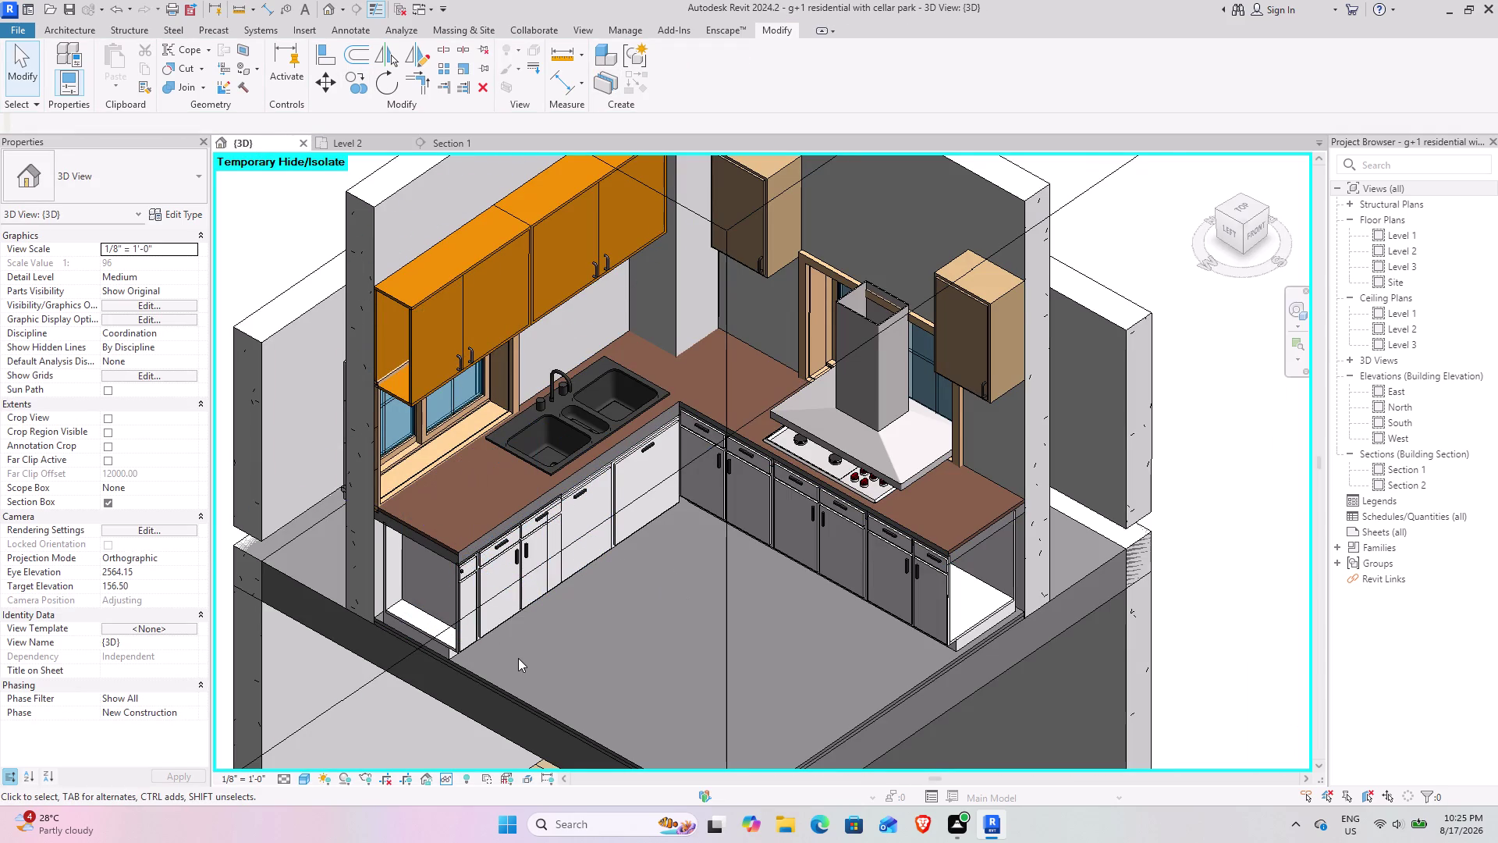
Orbit to the hood wall, select the island range hood, and apply a trial elevation of 0.
middle_drag(515, 656, 609, 470)
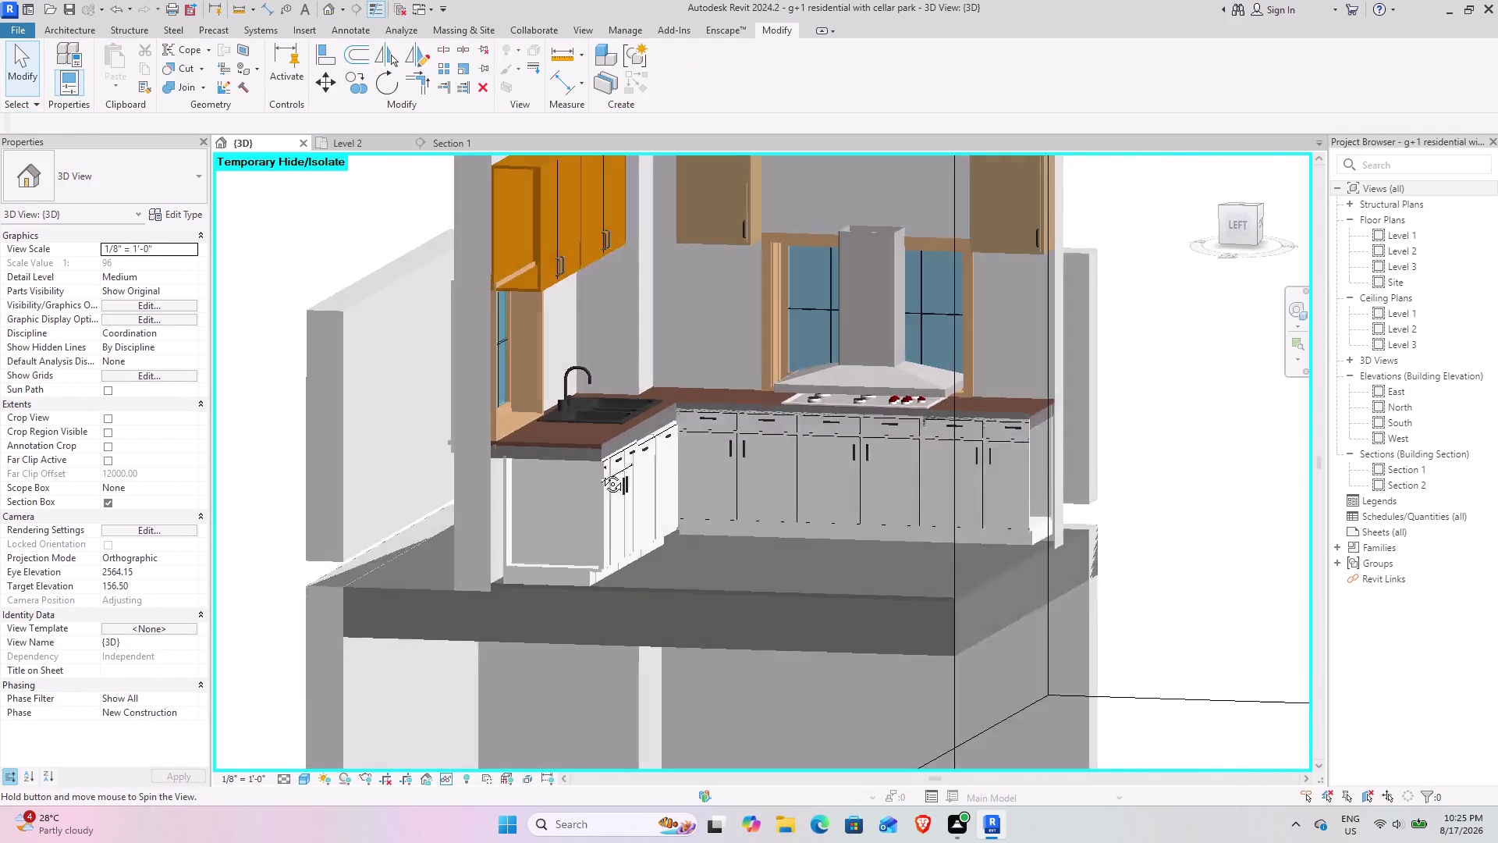
middle_drag(608, 470, 643, 488)
middle_drag(888, 407, 751, 599)
click(752, 484)
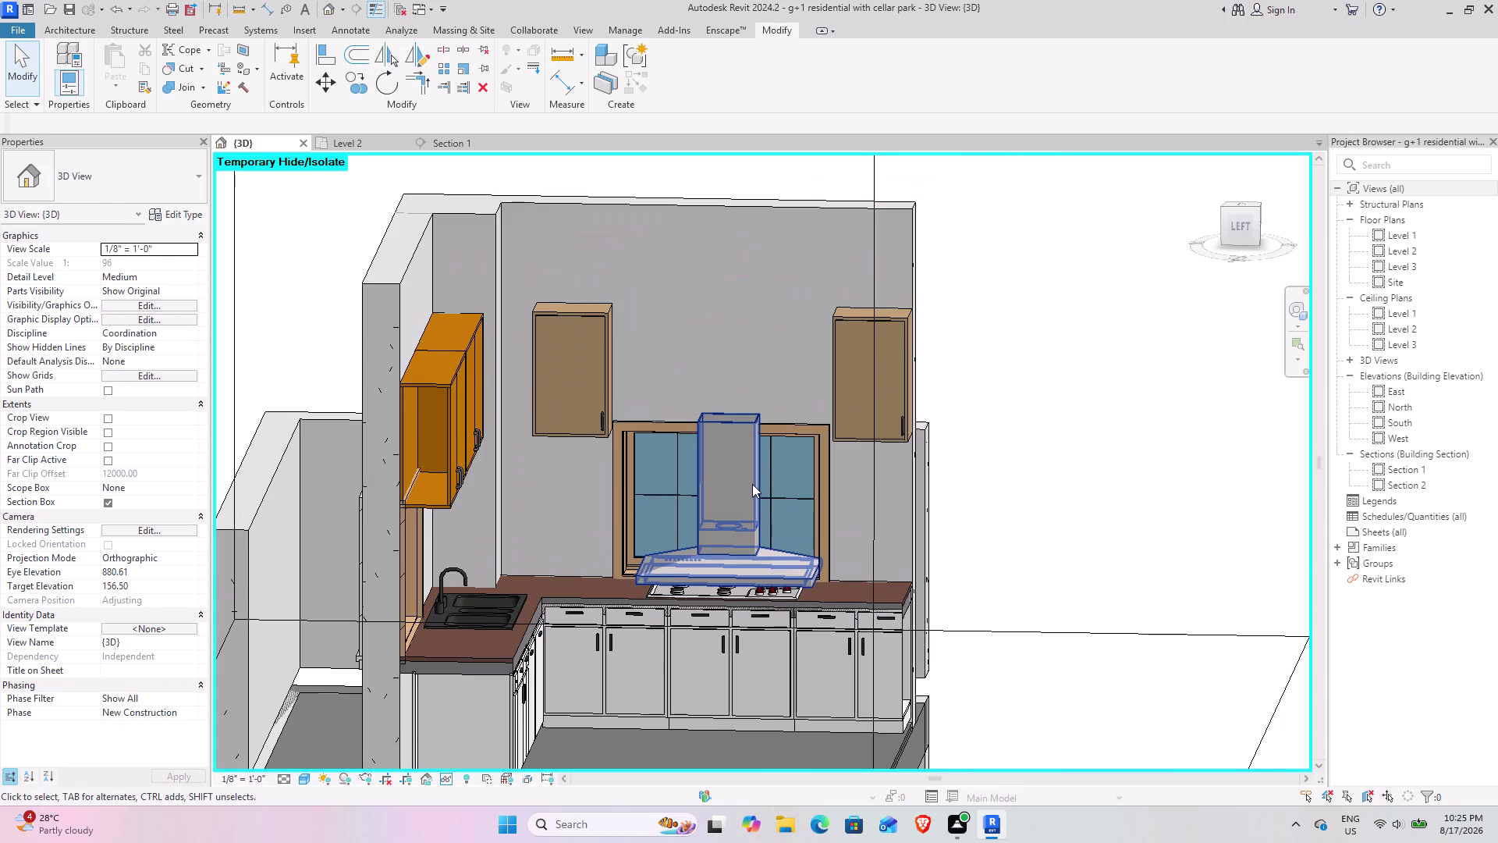
click(139, 265)
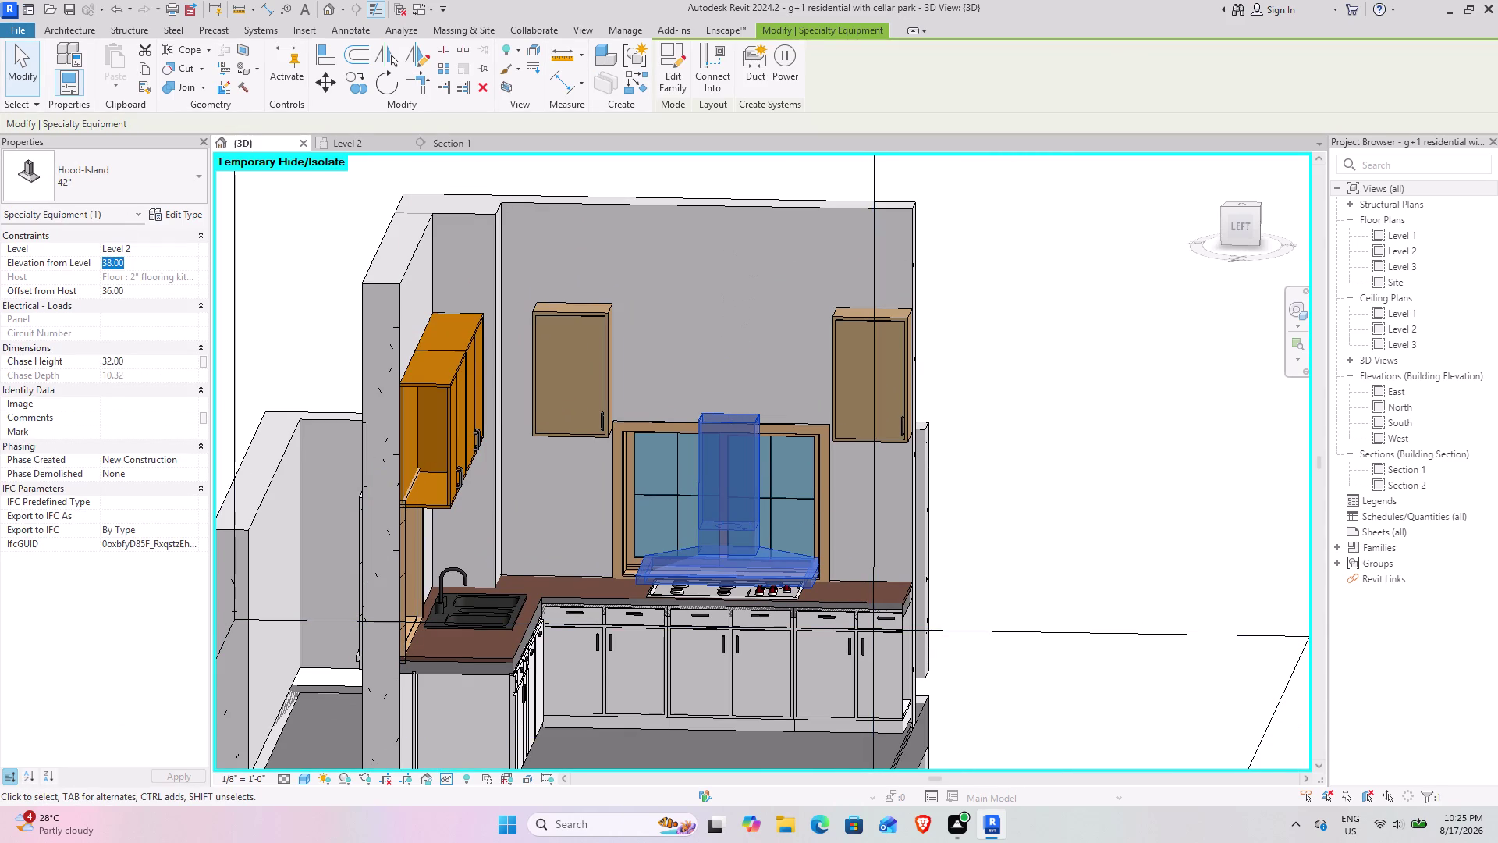
key(0)
key(Return)
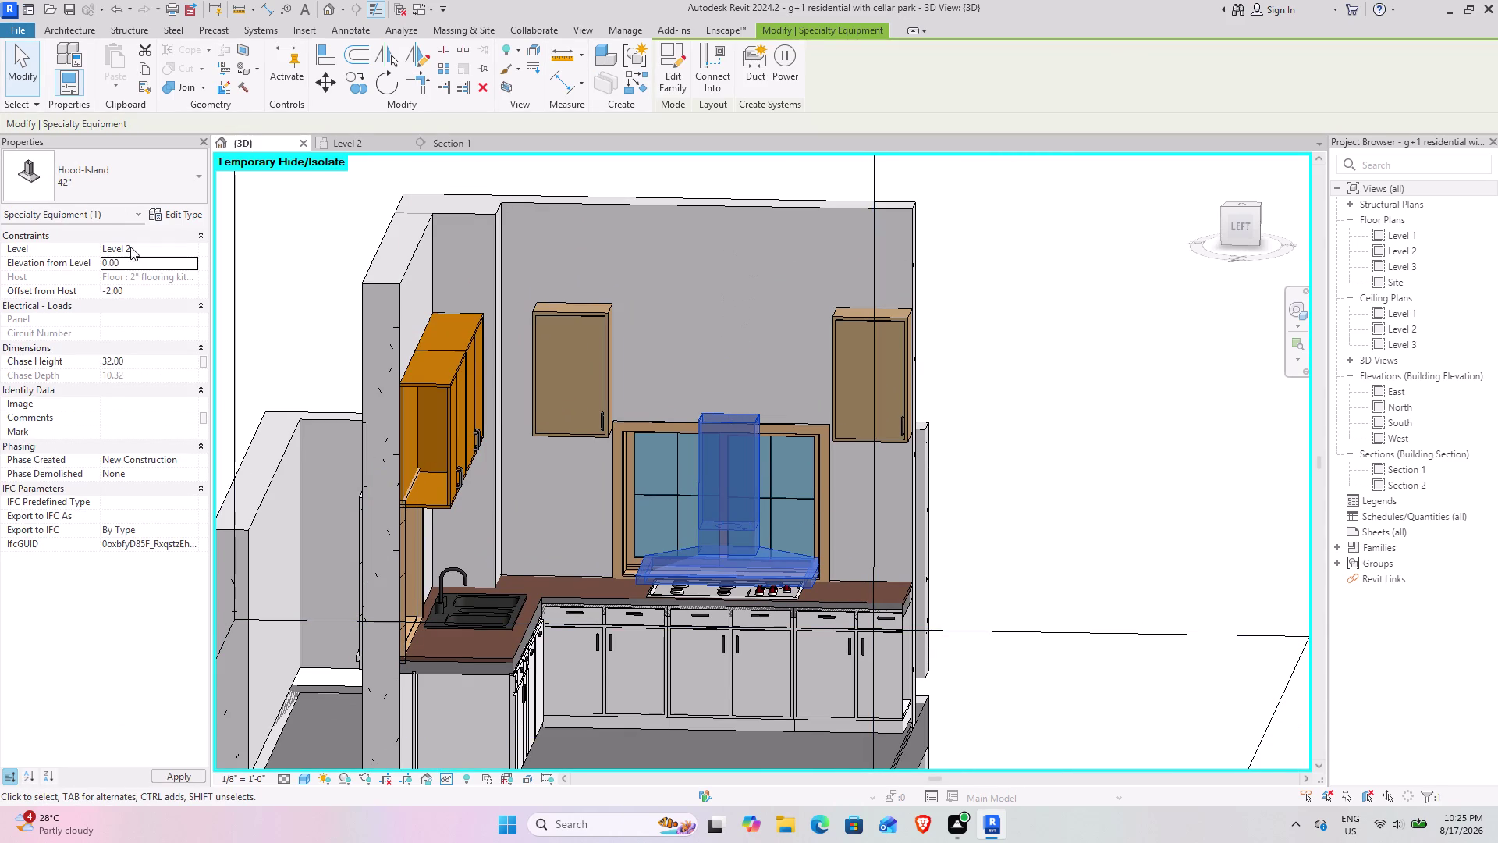
Set the hood's Elevation from Level to 6' (72 inches) and check its new height.
click(147, 259)
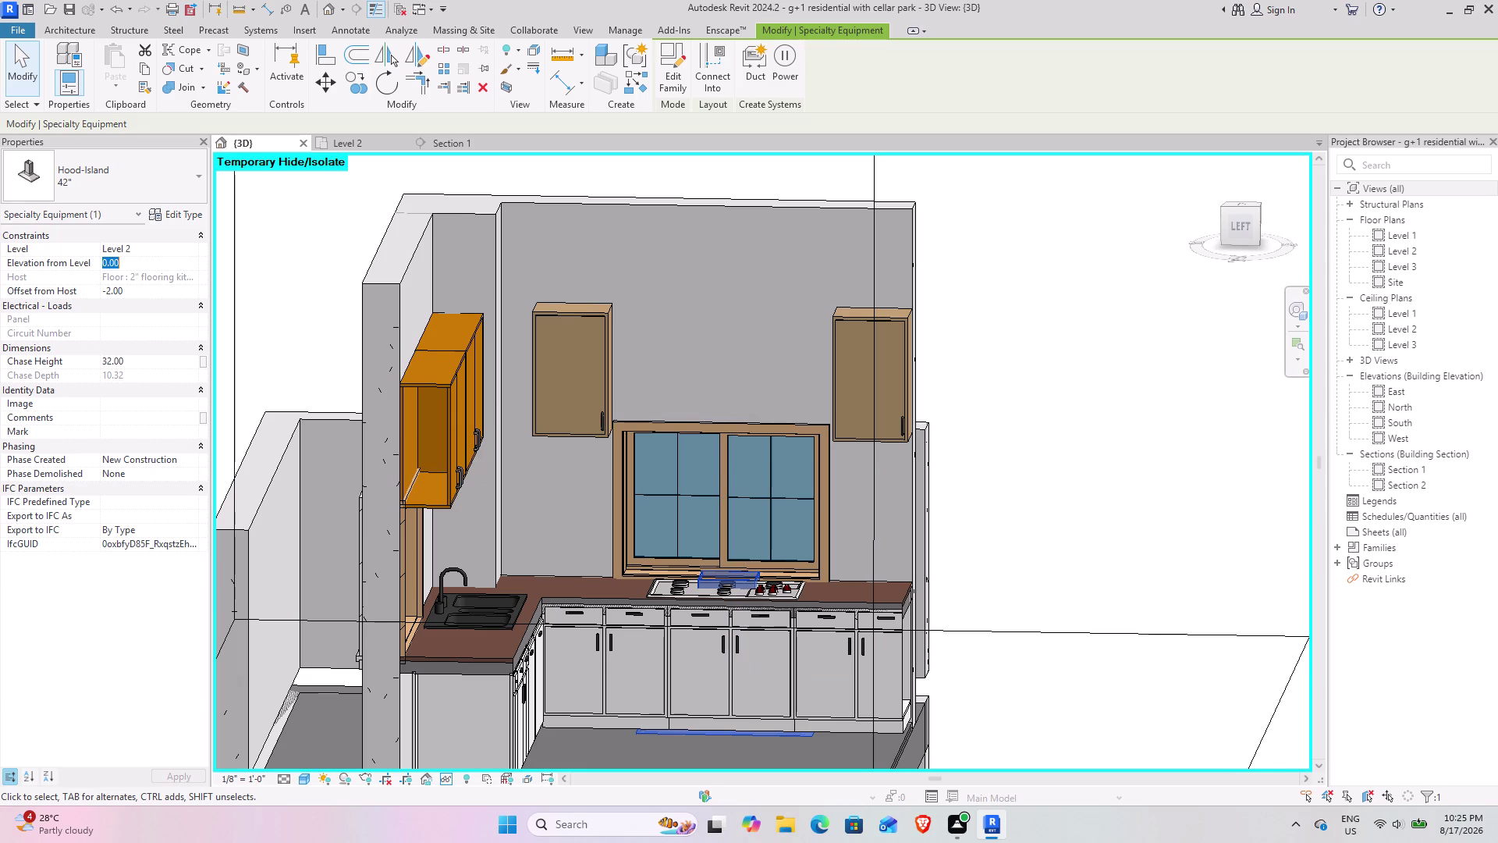
text(6')
key(Return)
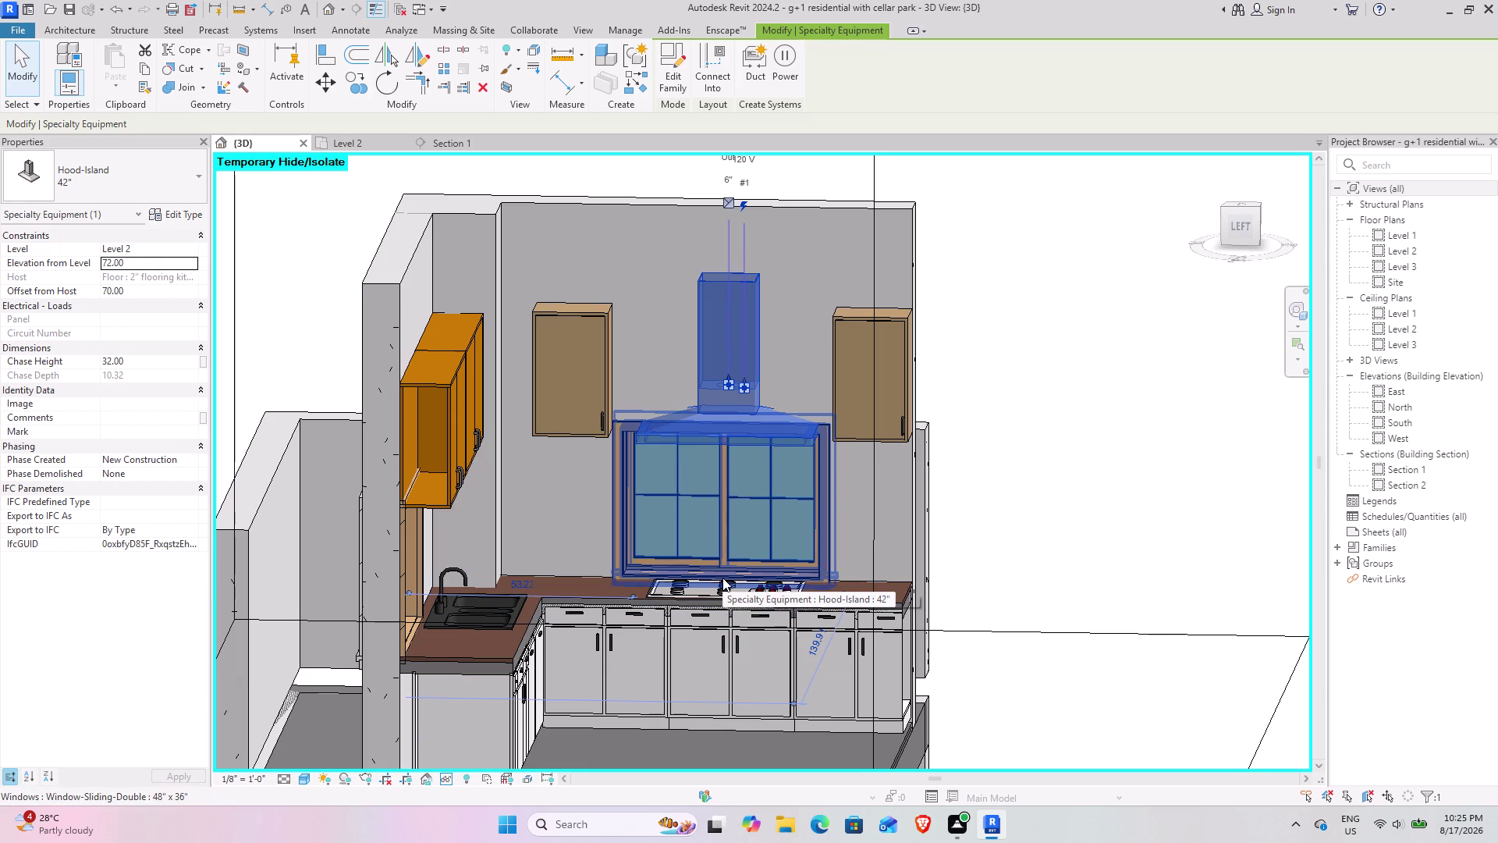
middle_drag(714, 574, 737, 543)
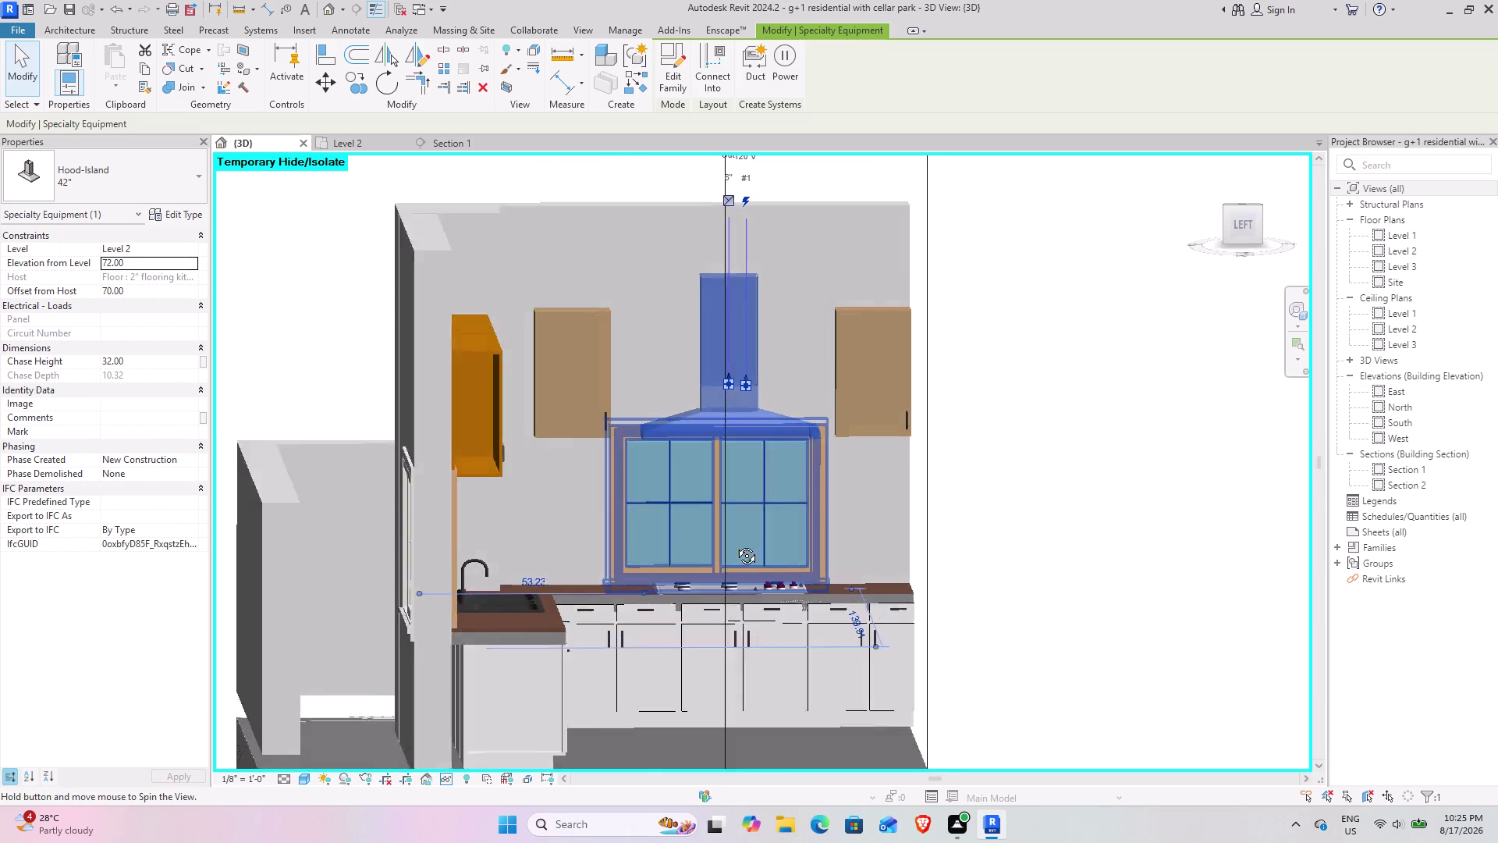
middle_drag(737, 543, 732, 550)
middle_drag(759, 579, 695, 658)
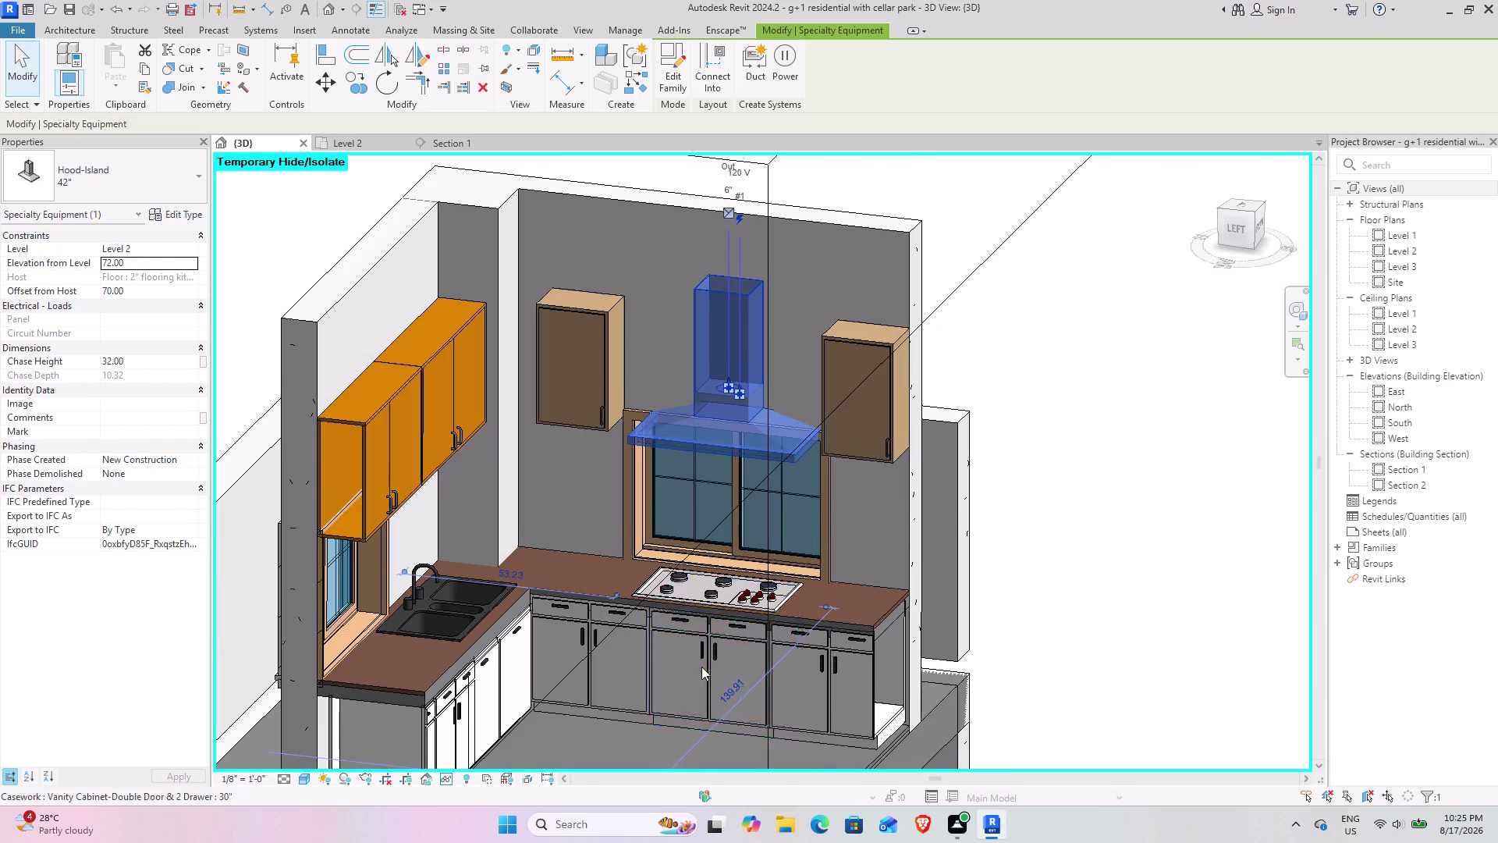
click(688, 694)
middle_drag(669, 668, 690, 498)
scroll(down, 3)
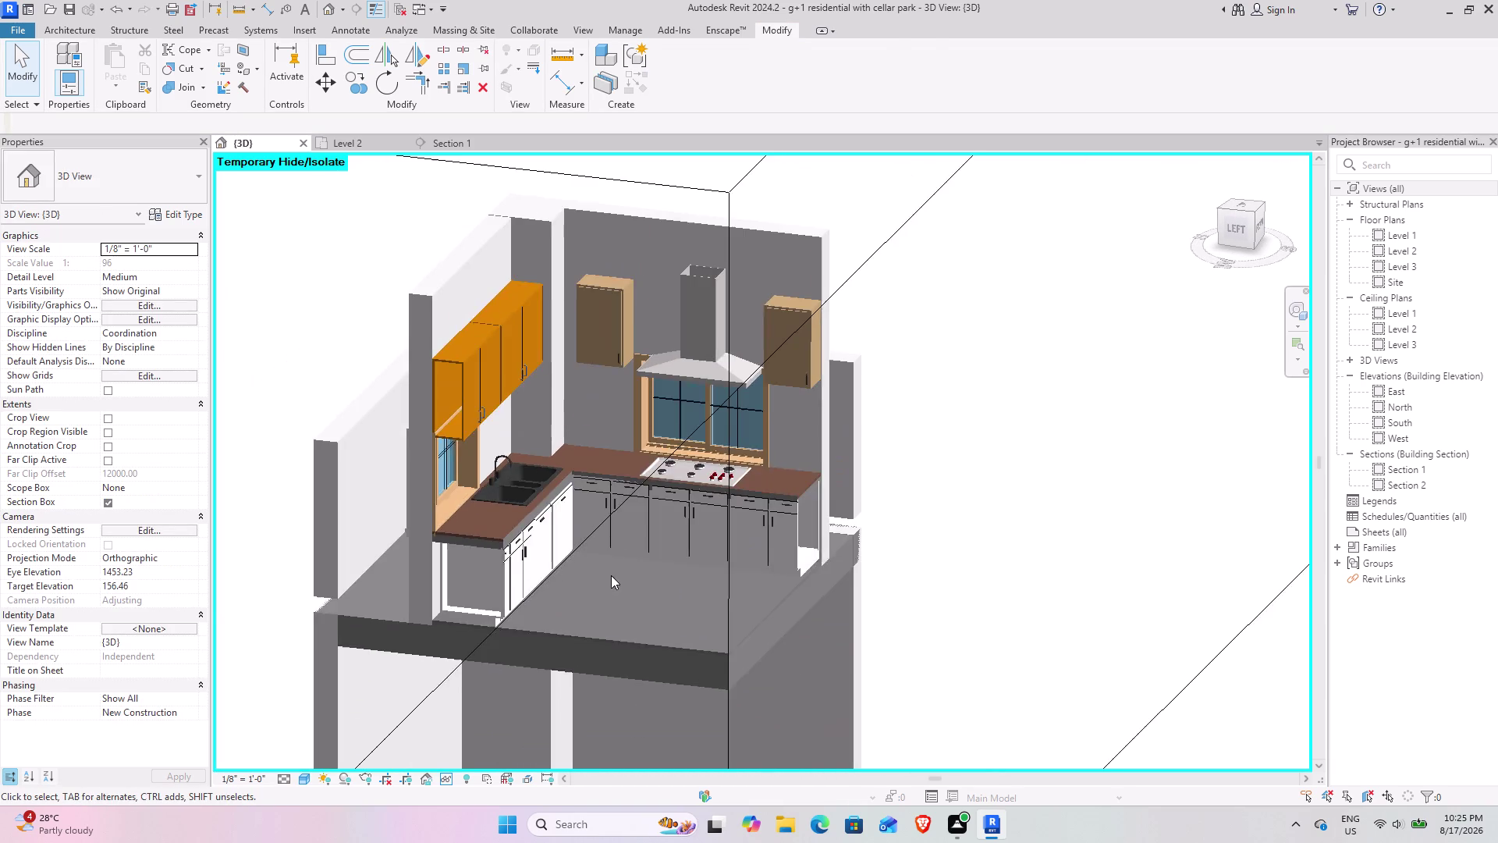
middle_drag(604, 577, 421, 589)
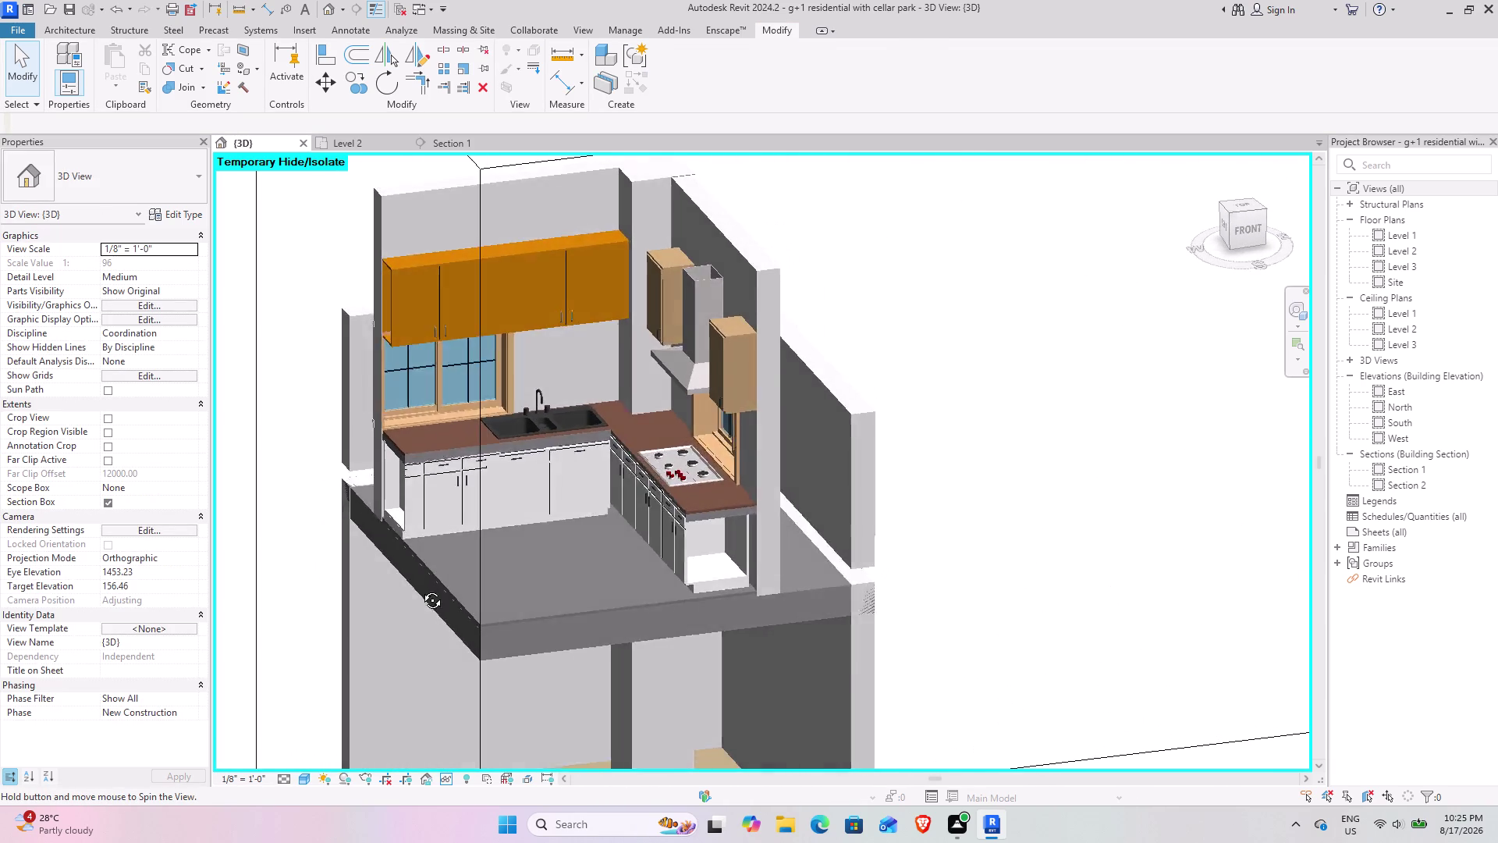
middle_drag(421, 589, 418, 590)
scroll(down, 3)
middle_drag(452, 557, 563, 624)
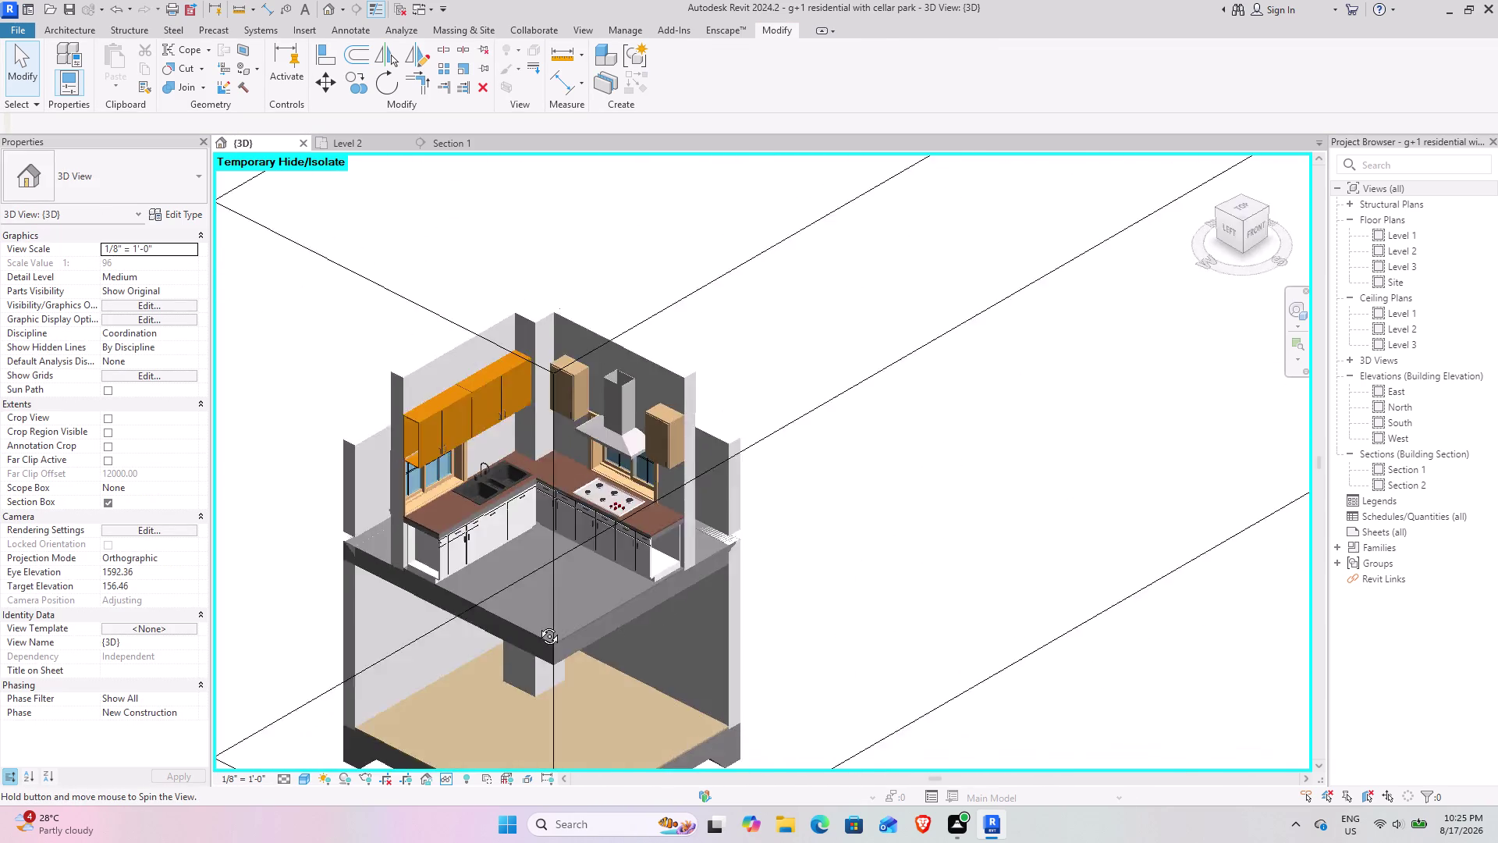
middle_drag(562, 625, 402, 607)
scroll(up, 3)
middle_drag(414, 469, 486, 447)
middle_drag(451, 430, 486, 429)
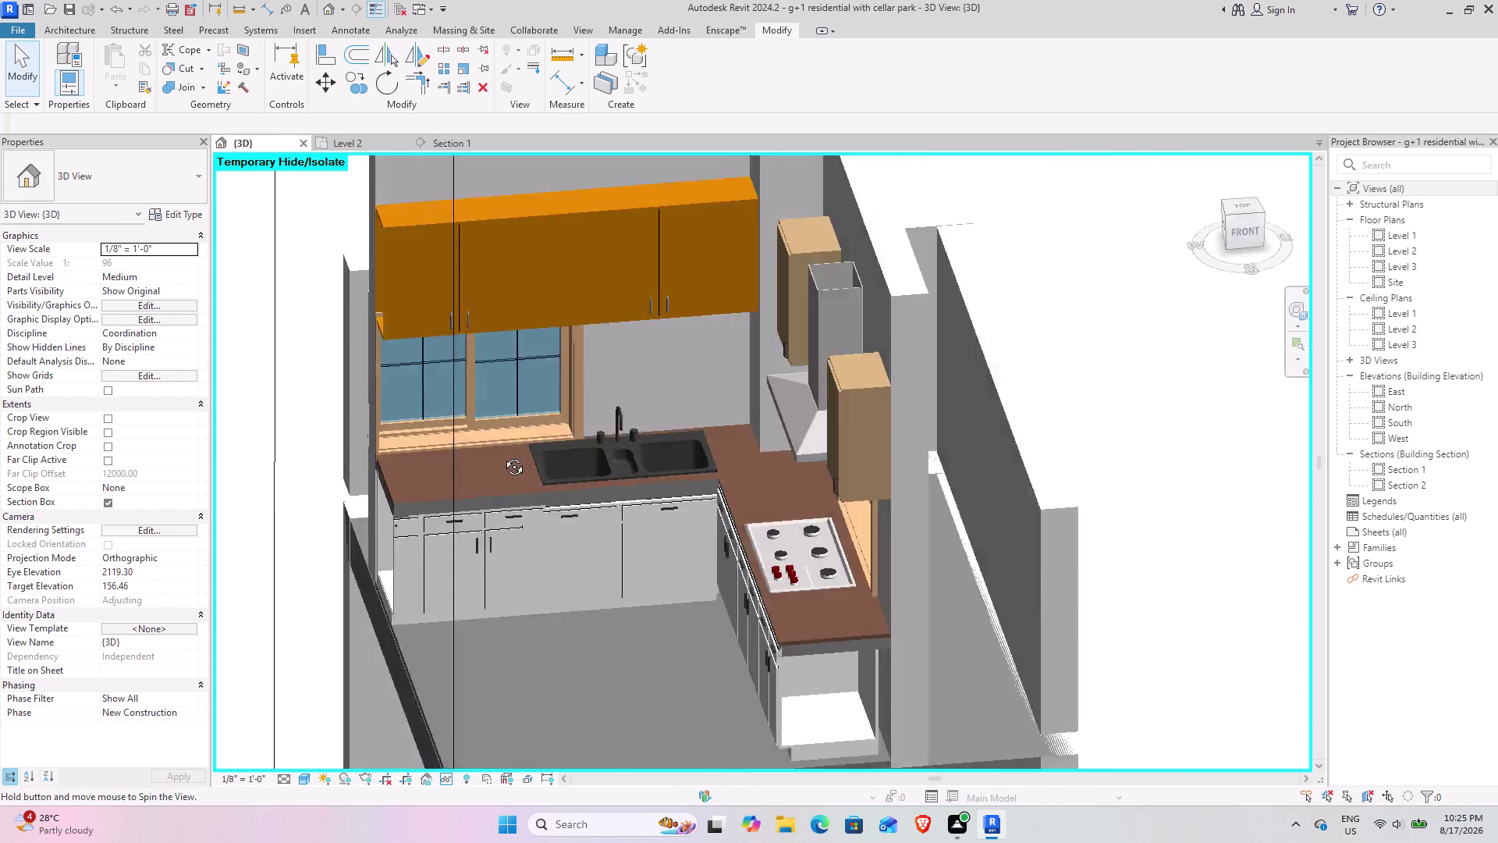
middle_drag(485, 429, 673, 511)
scroll(down, 3)
middle_drag(607, 626, 669, 529)
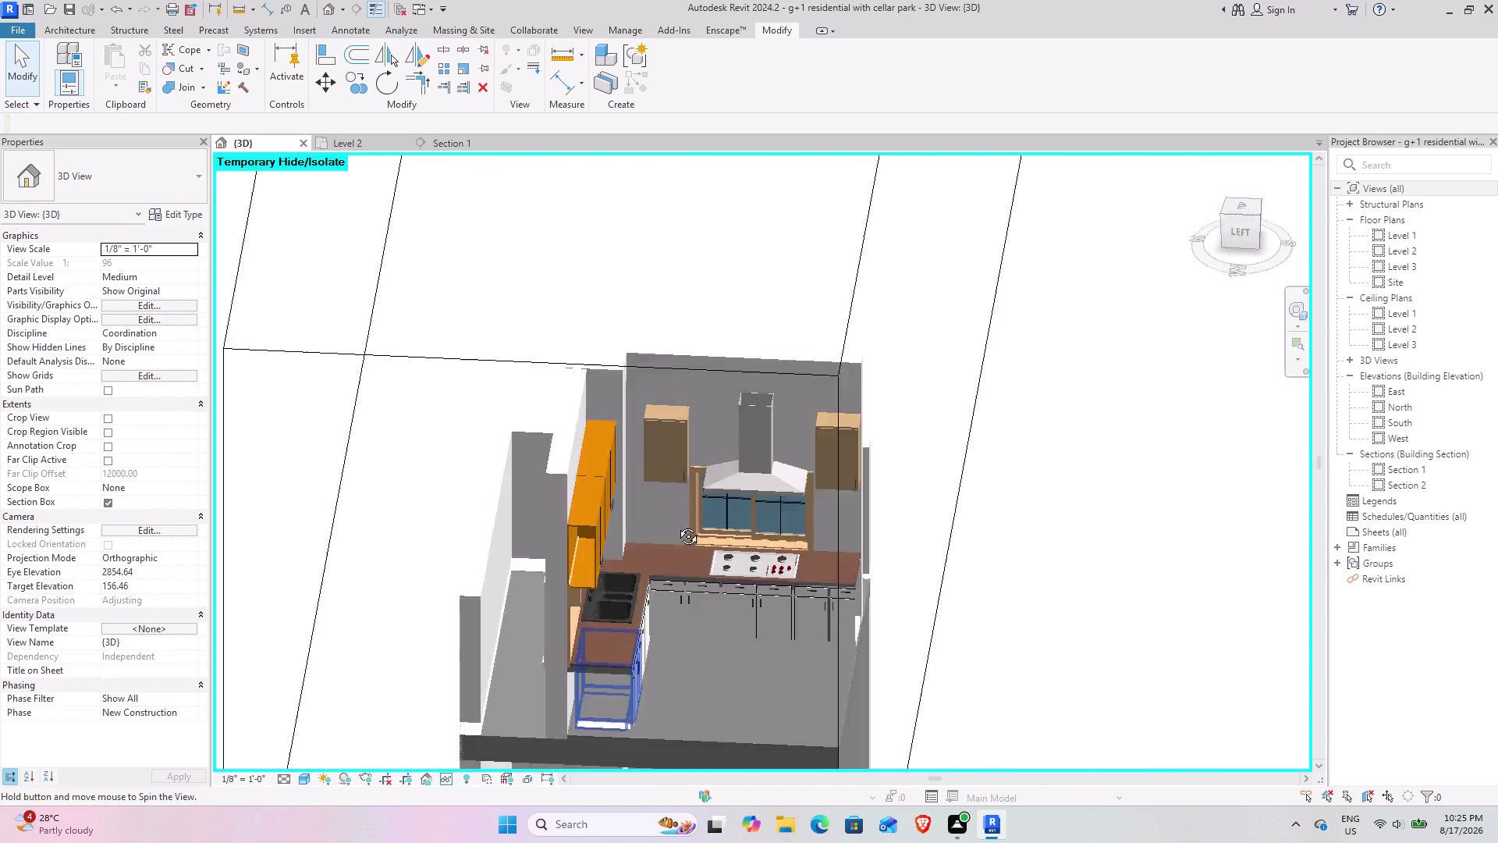
middle_drag(669, 528, 494, 534)
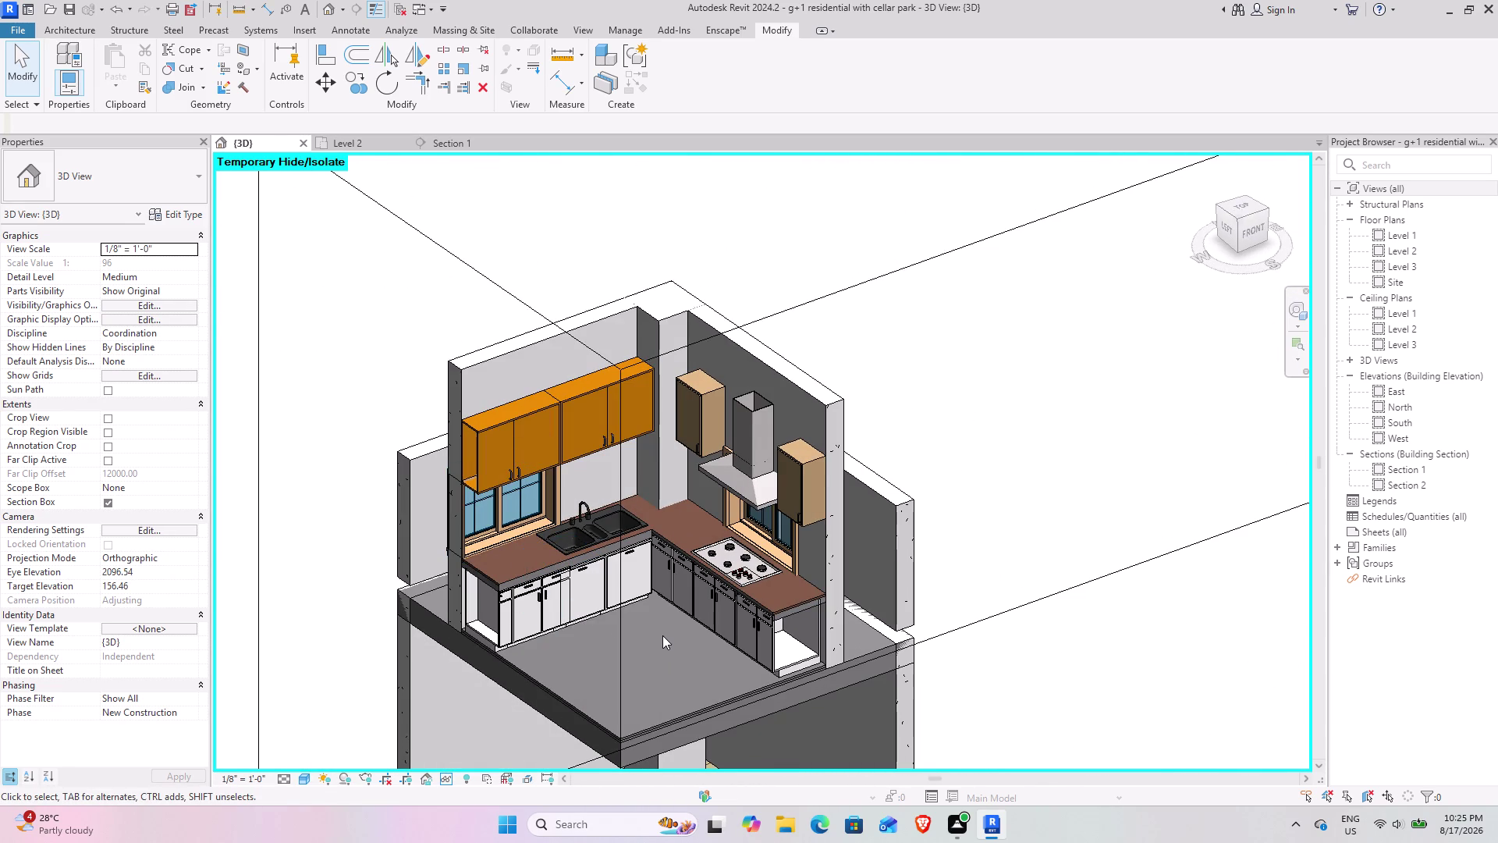
scroll(down, 3)
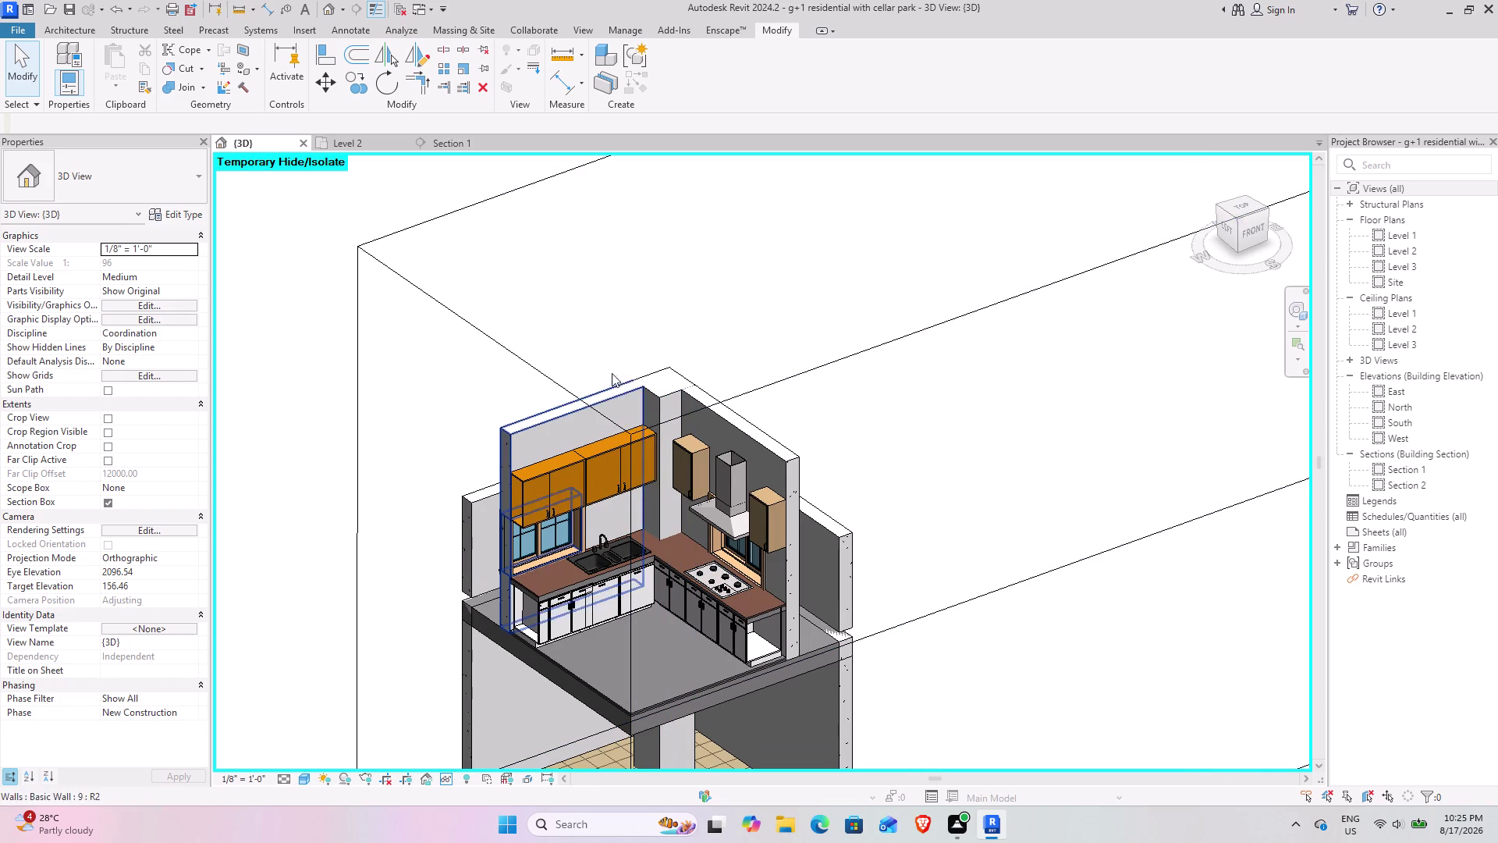
scroll(down, 3)
scroll(down, 3)
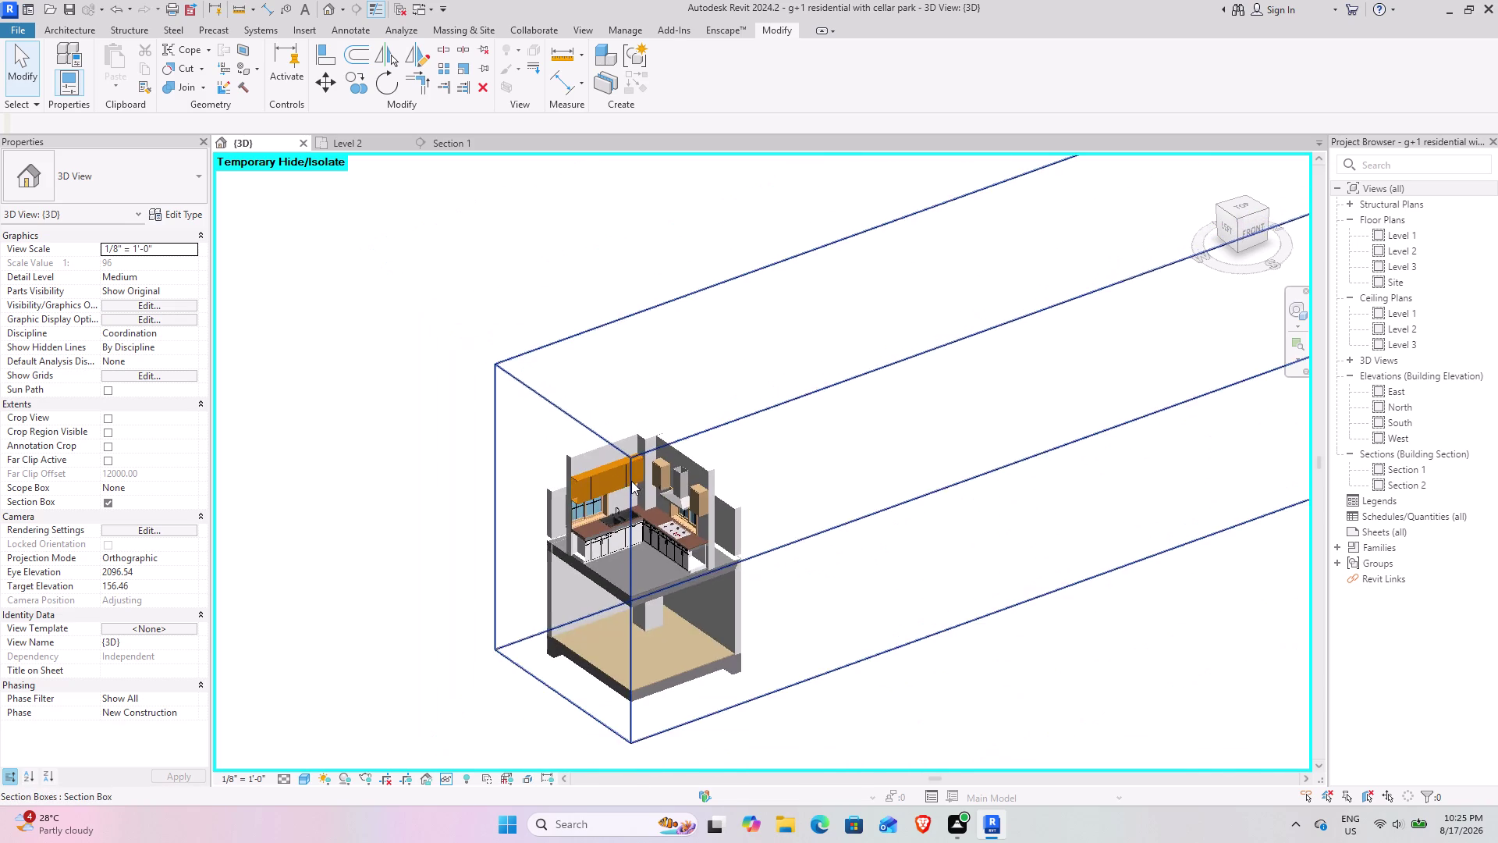
click(107, 504)
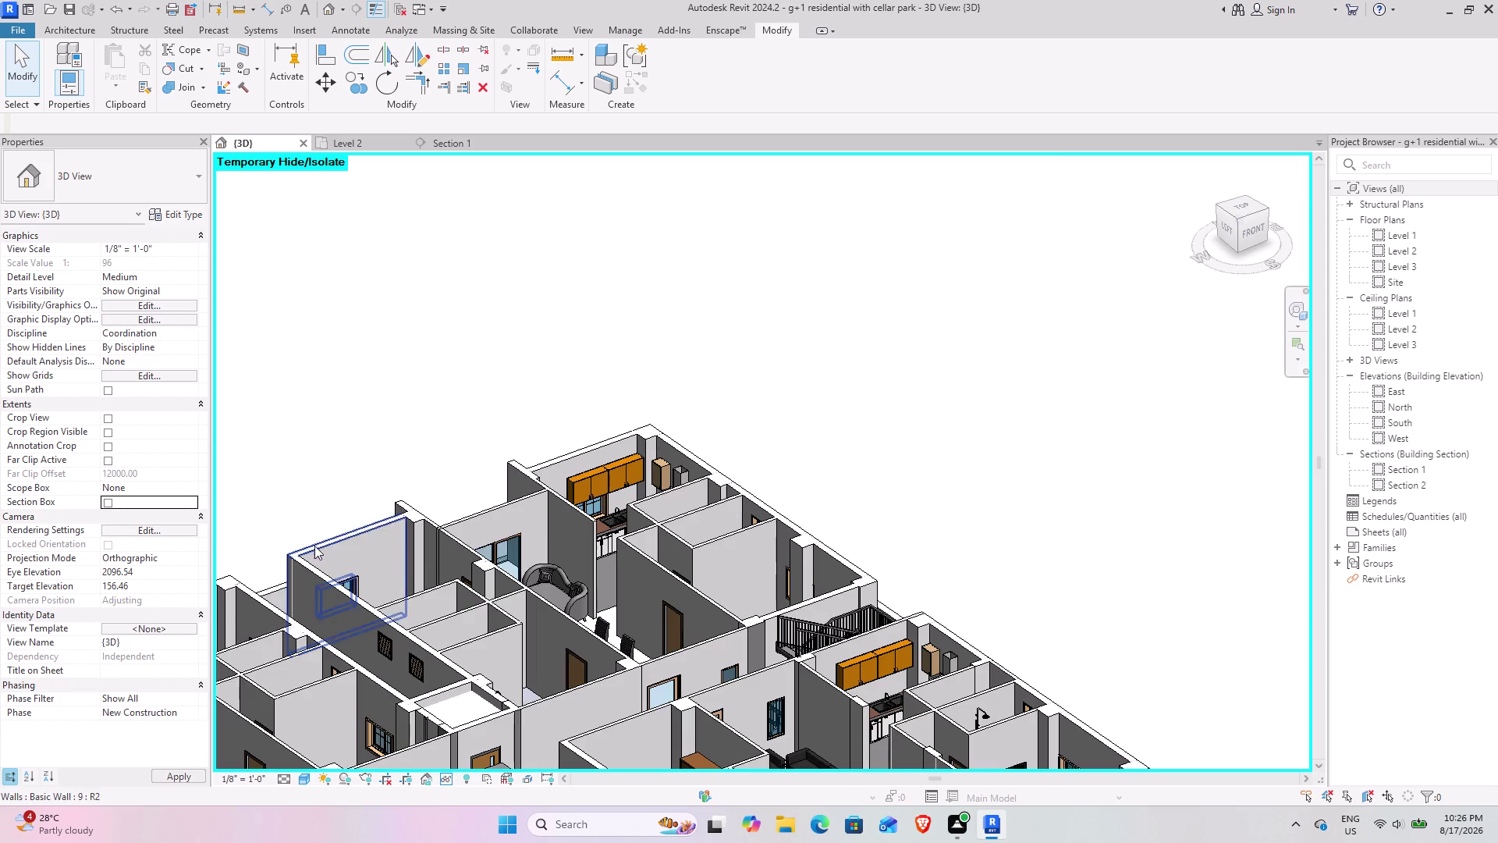
Orbit and pan around the furnished 3D model's rooms, then switch back to the Level 2 plan.
scroll(down, 3)
middle_drag(578, 554, 725, 401)
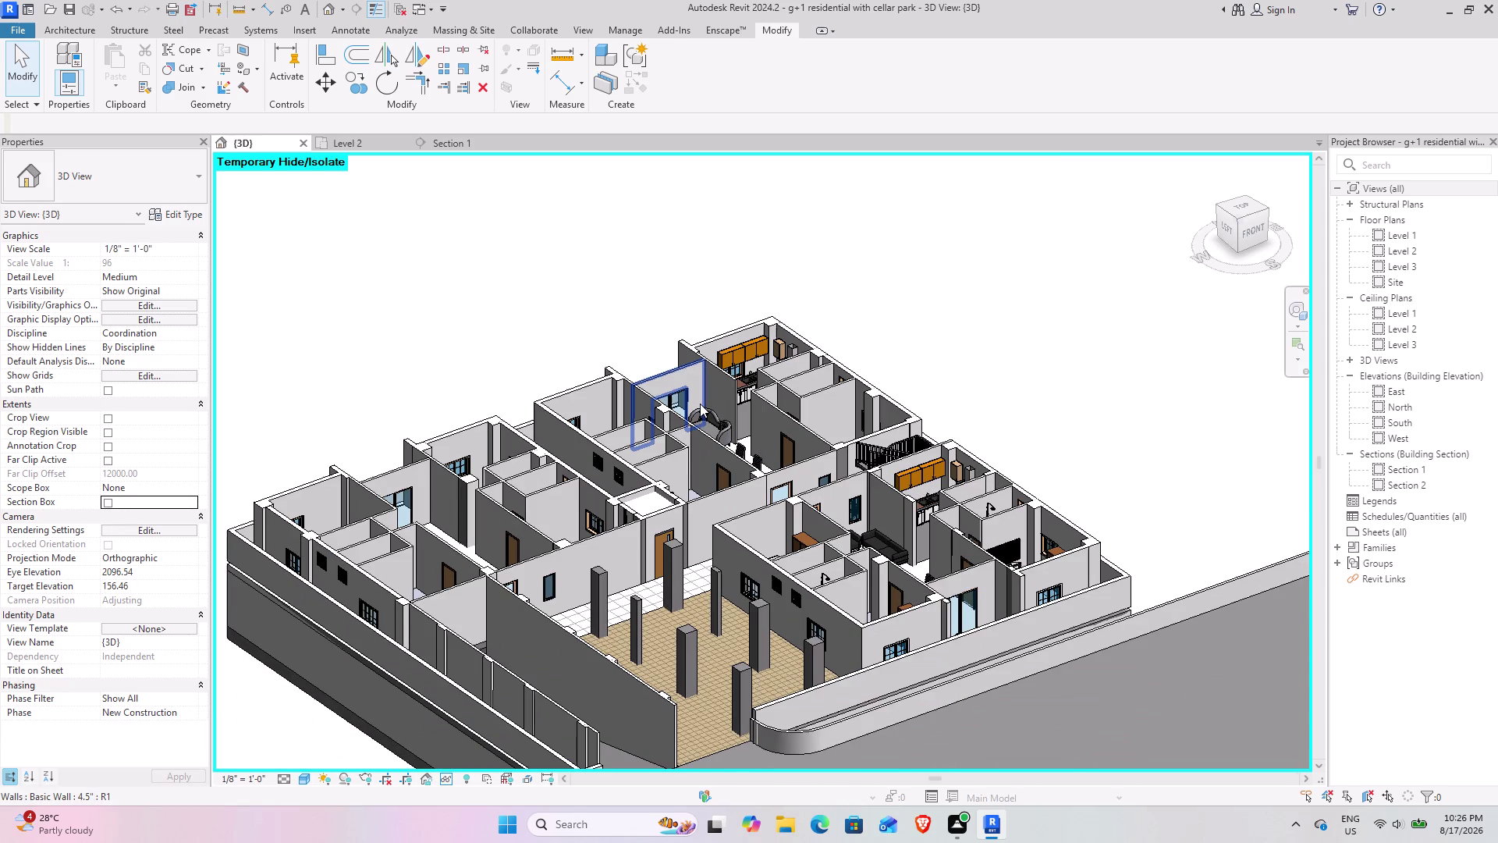
middle_drag(690, 396, 698, 510)
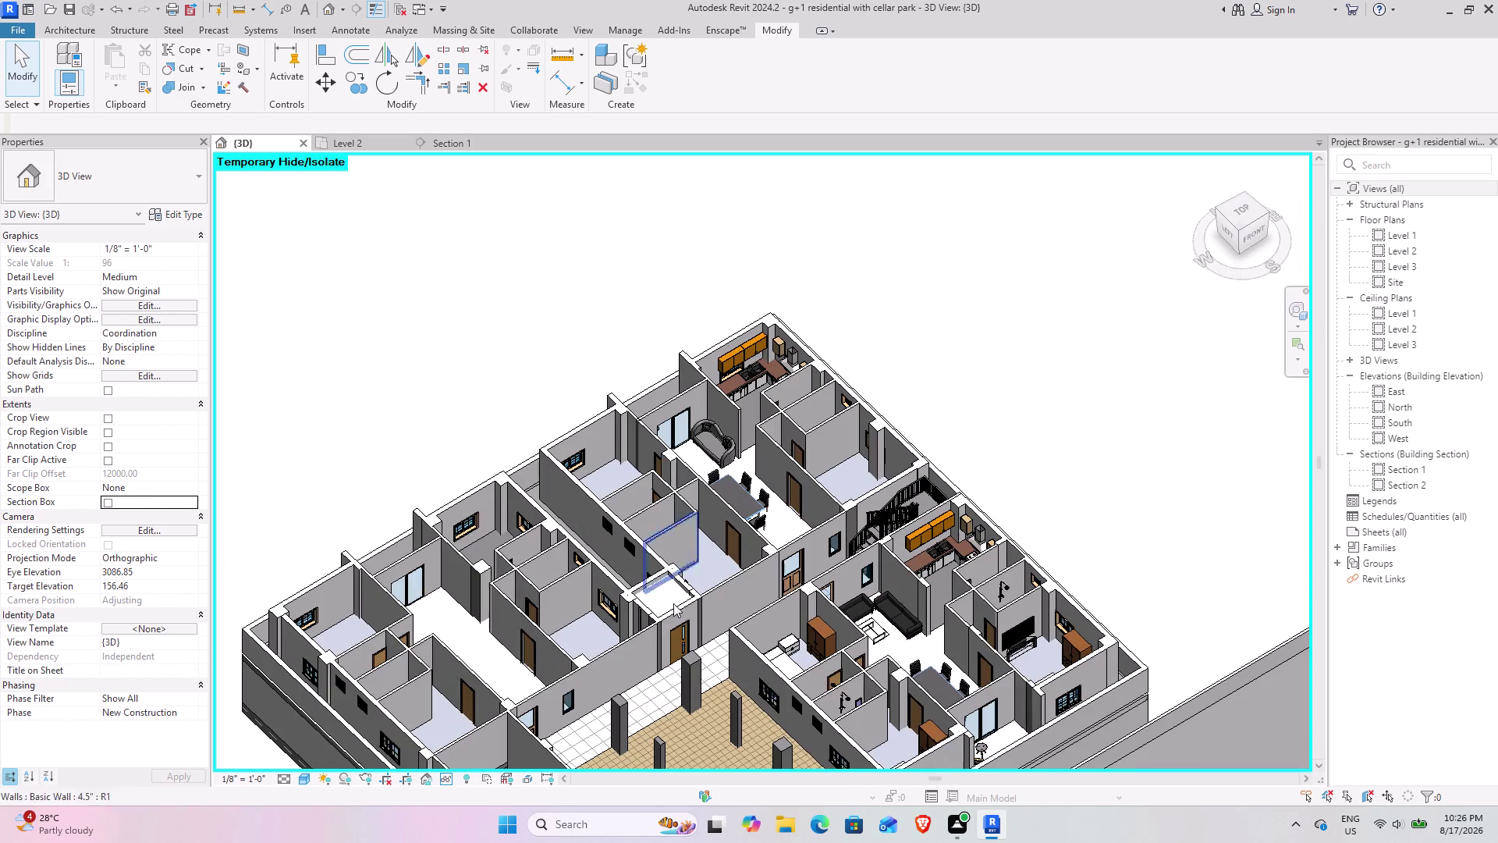
scroll(up, 3)
middle_drag(650, 616, 635, 597)
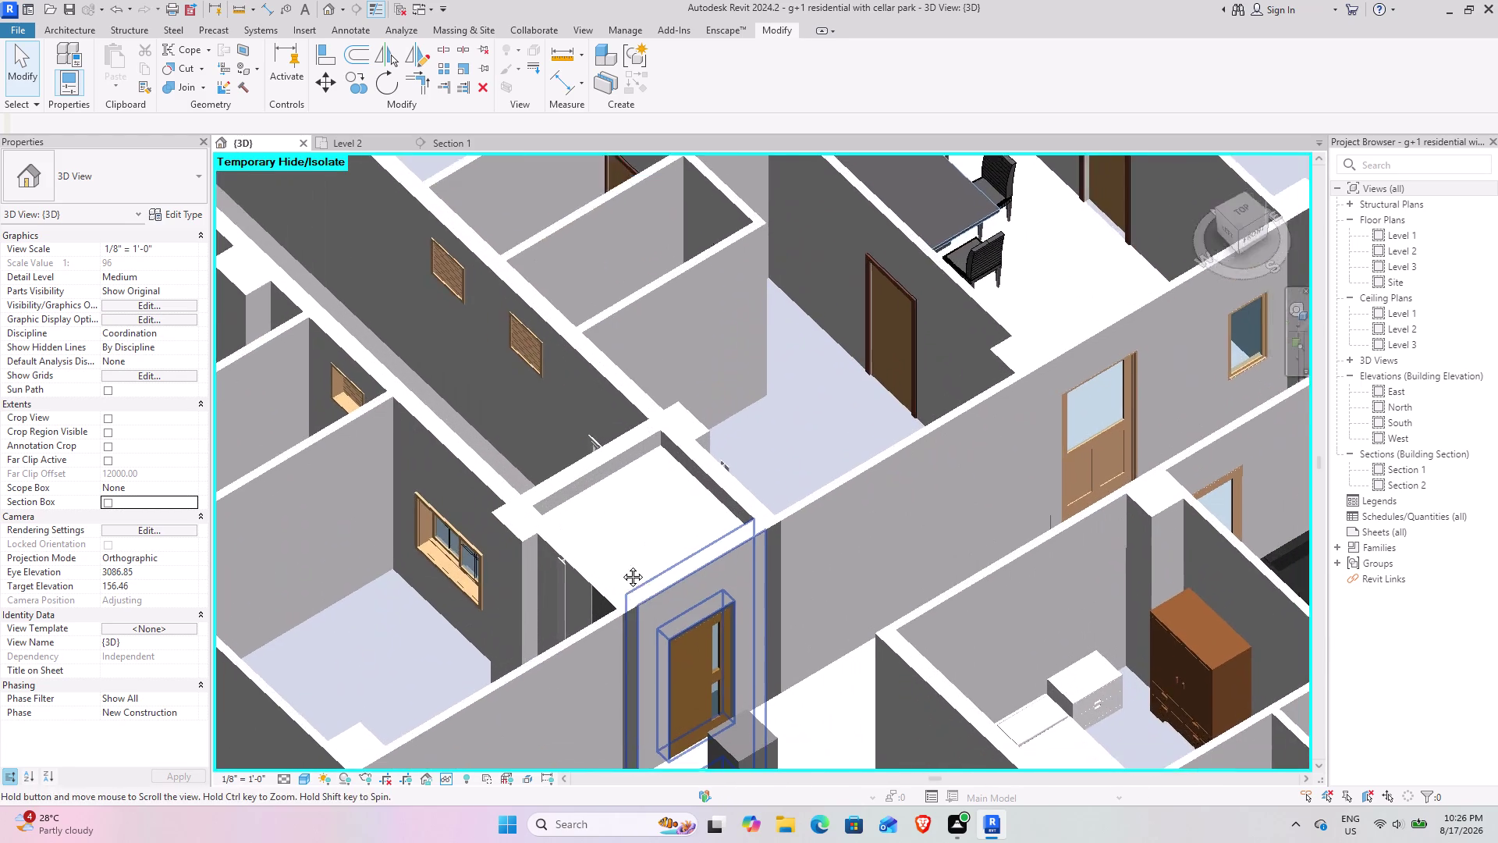
middle_drag(635, 596, 602, 474)
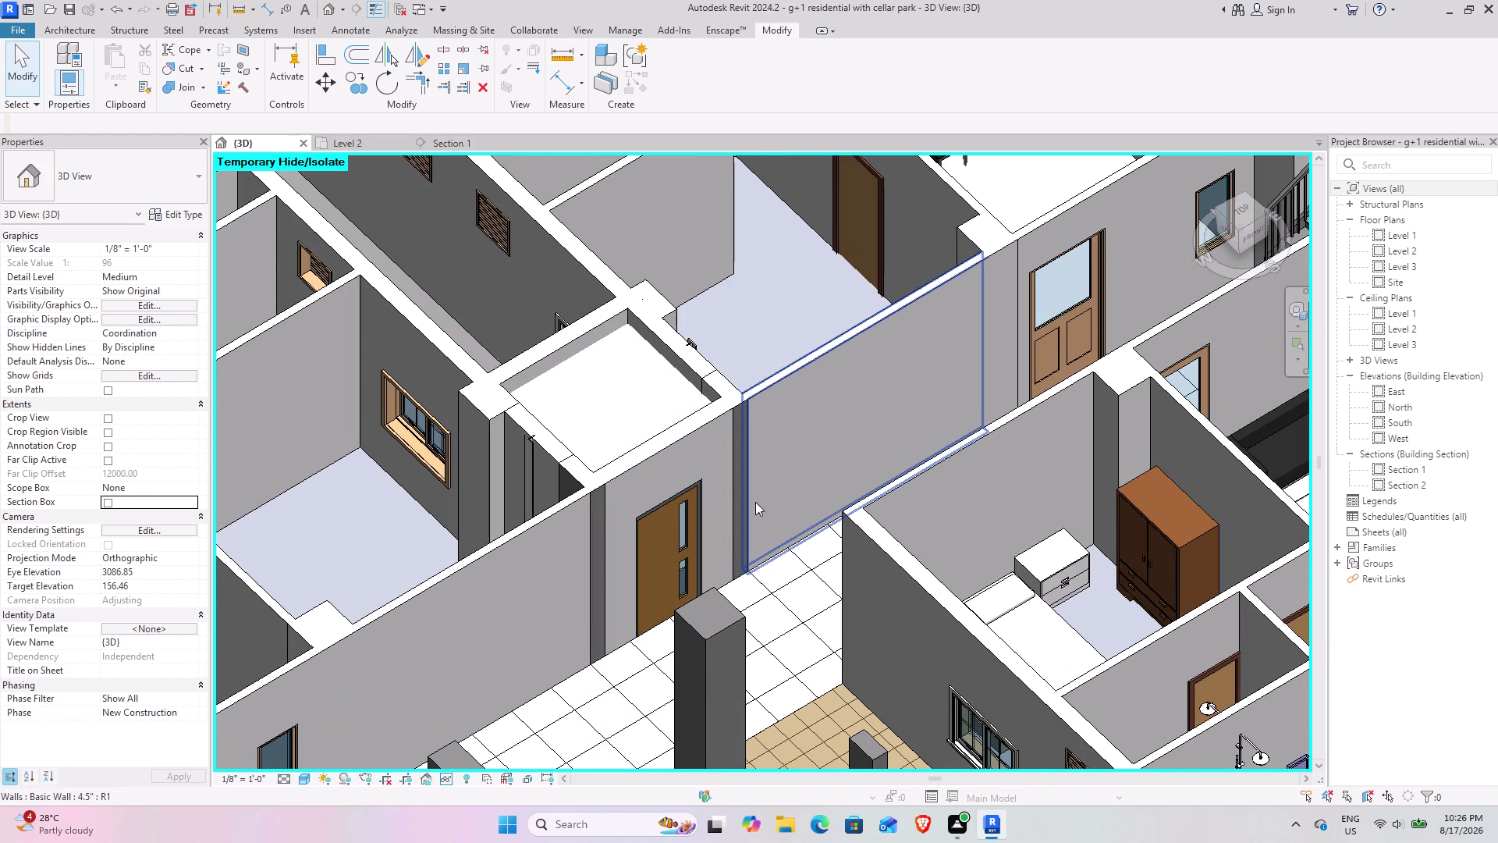
scroll(down, 3)
middle_drag(830, 512, 654, 569)
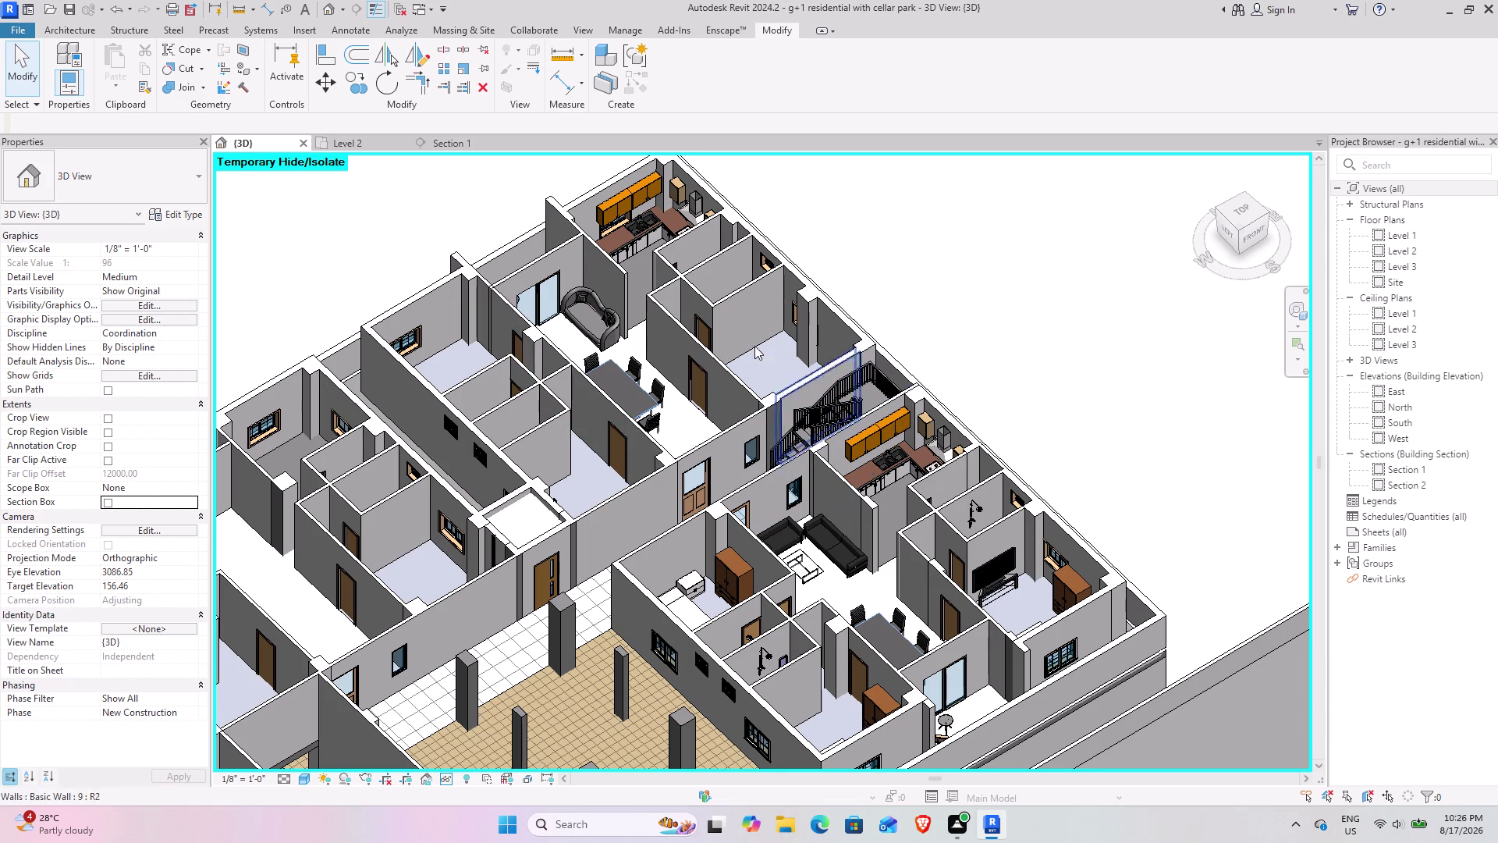
click(356, 144)
scroll(down, 3)
middle_drag(658, 564, 648, 564)
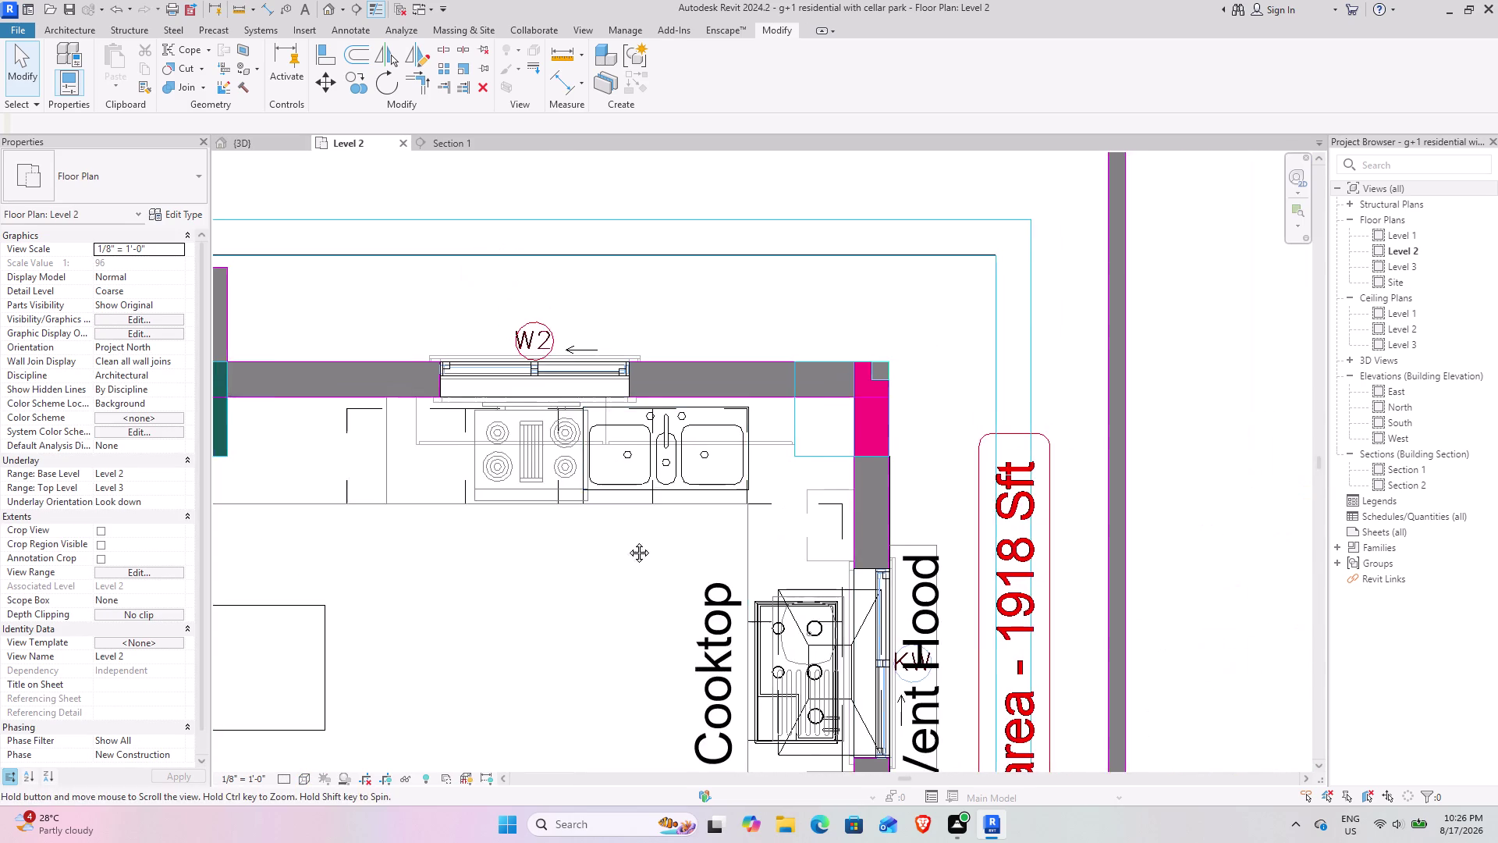
middle_drag(649, 563, 625, 318)
scroll(down, 3)
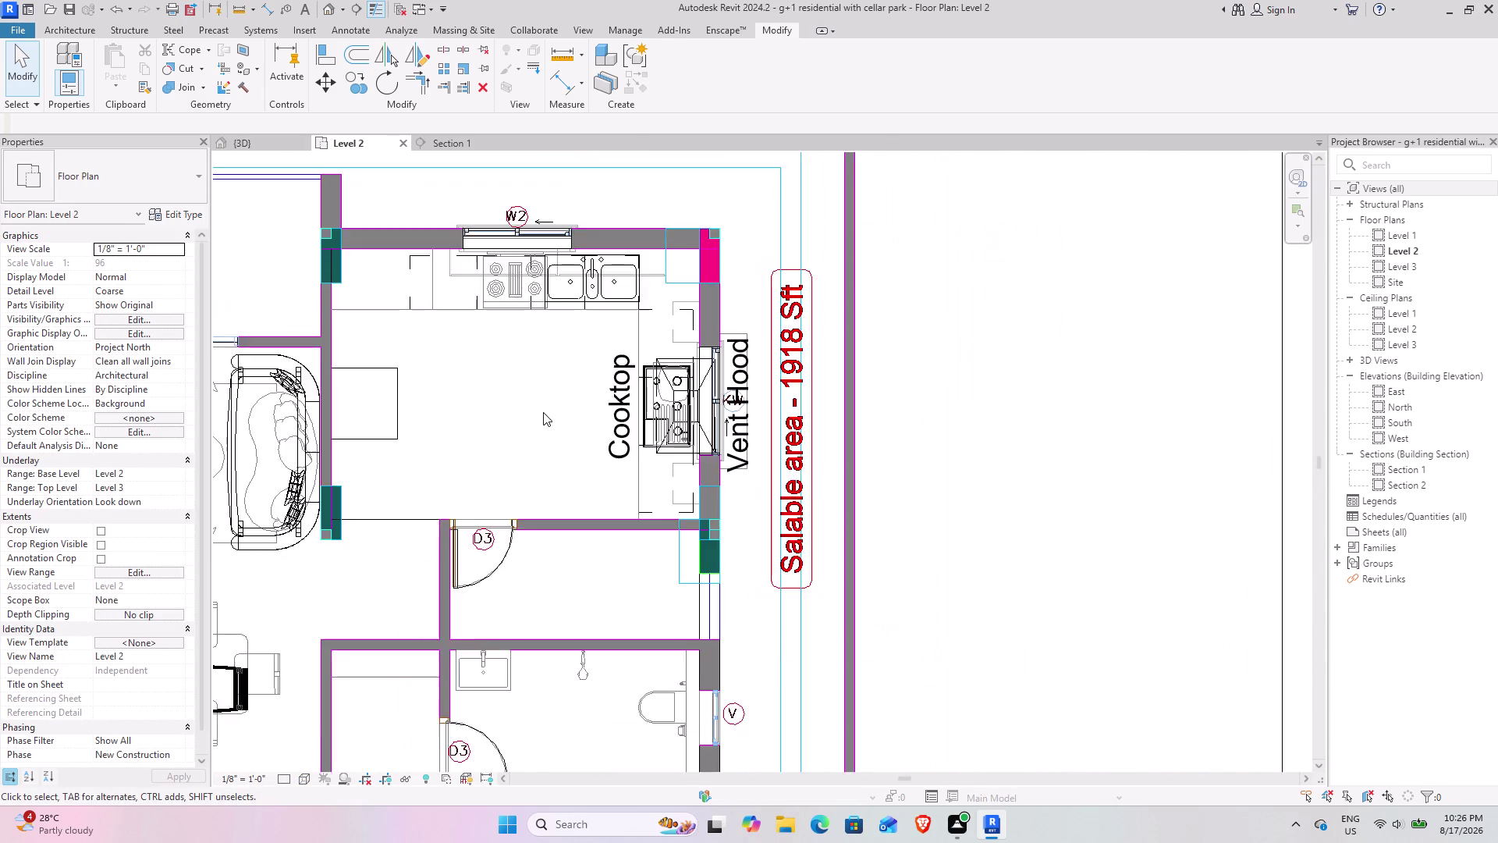
scroll(down, 3)
middle_drag(499, 455, 630, 294)
middle_drag(401, 543, 596, 267)
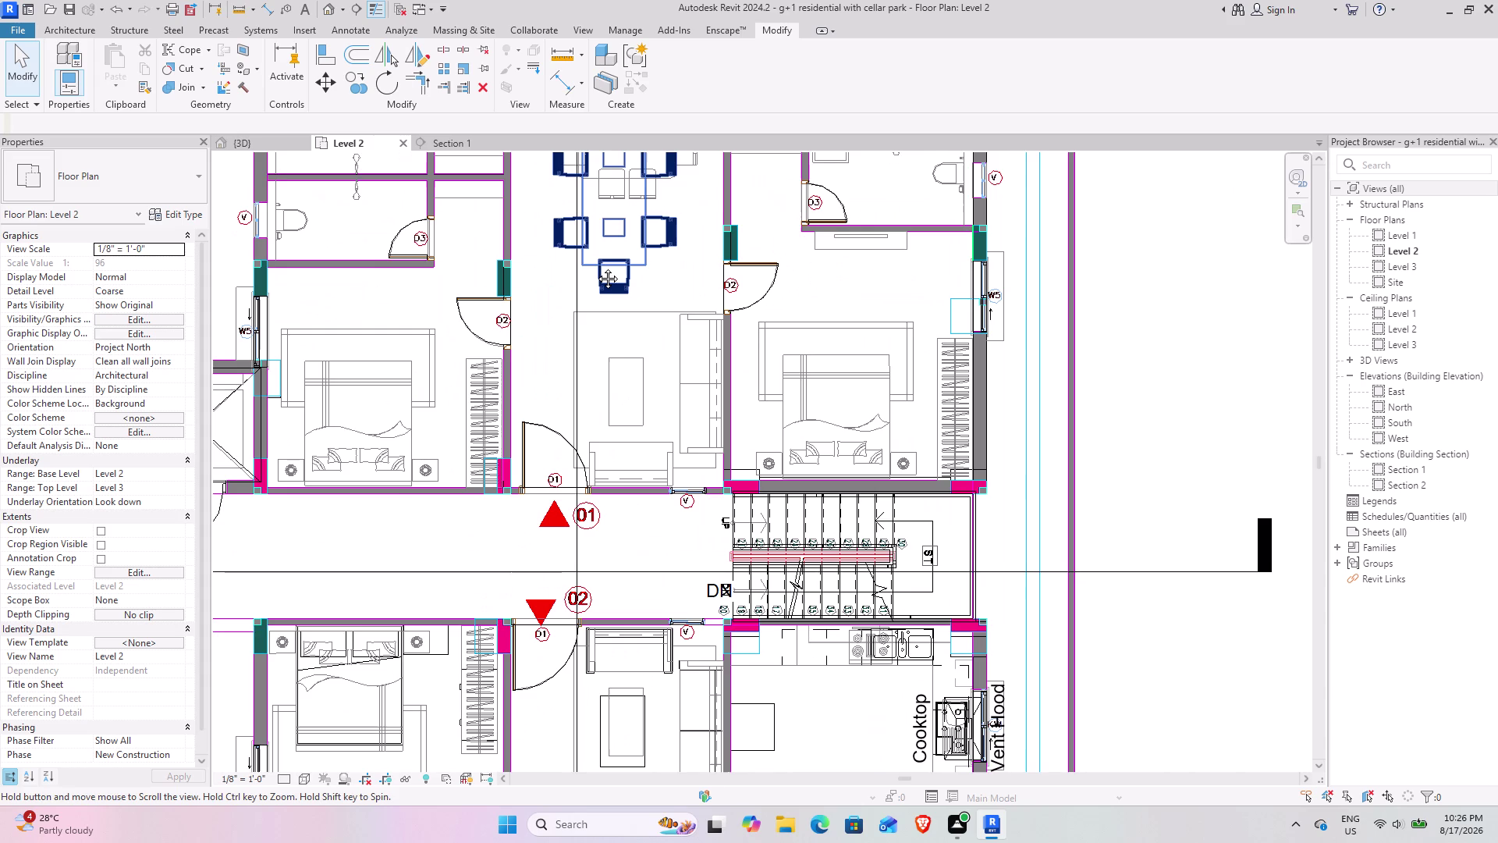
middle_drag(597, 267, 500, 365)
middle_drag(828, 301, 825, 302)
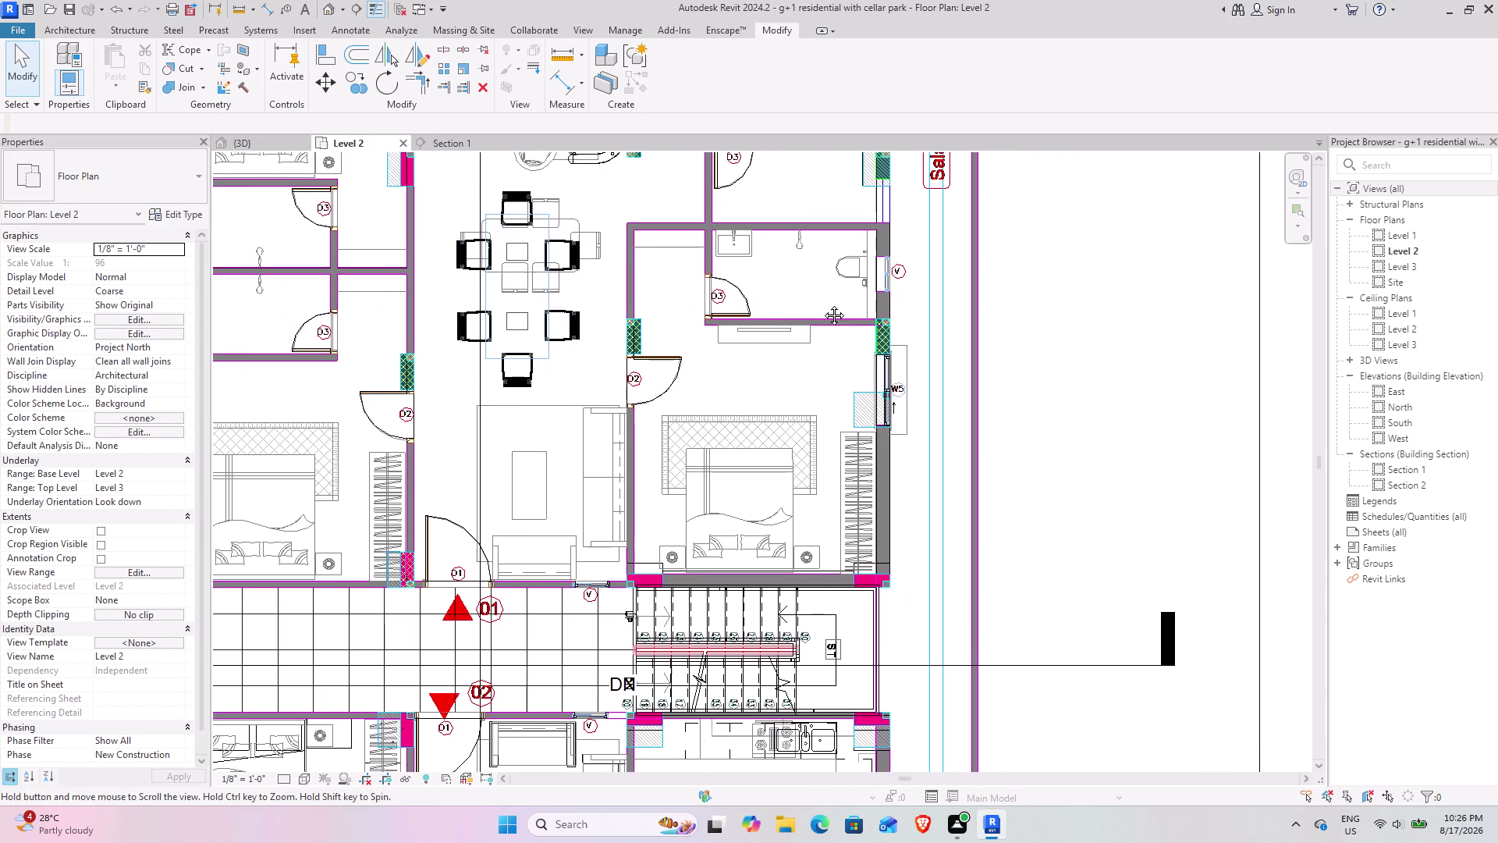
middle_drag(826, 302, 741, 398)
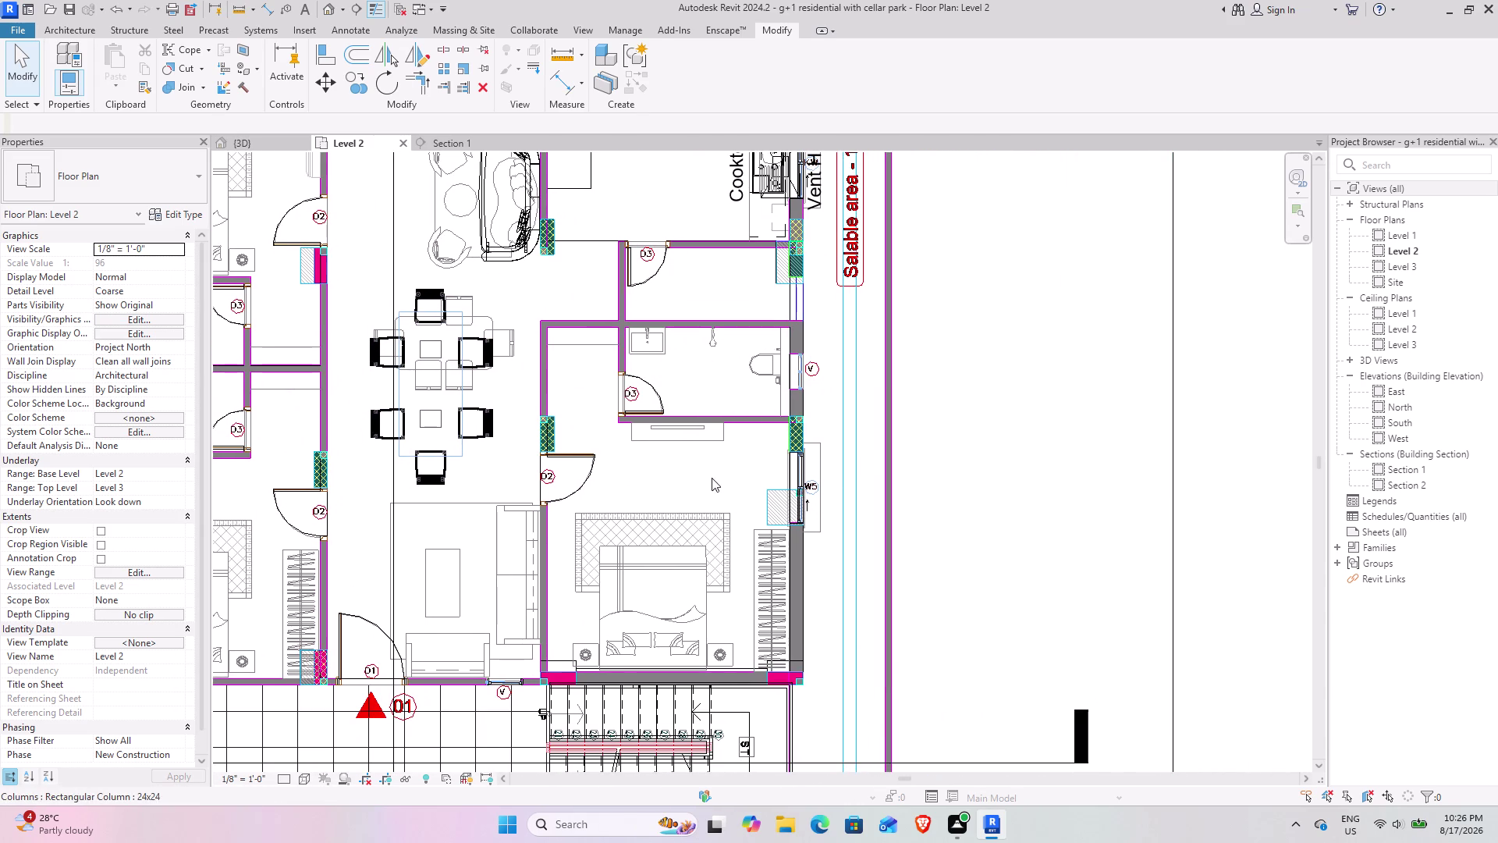
middle_drag(702, 476, 703, 234)
middle_drag(633, 454, 616, 246)
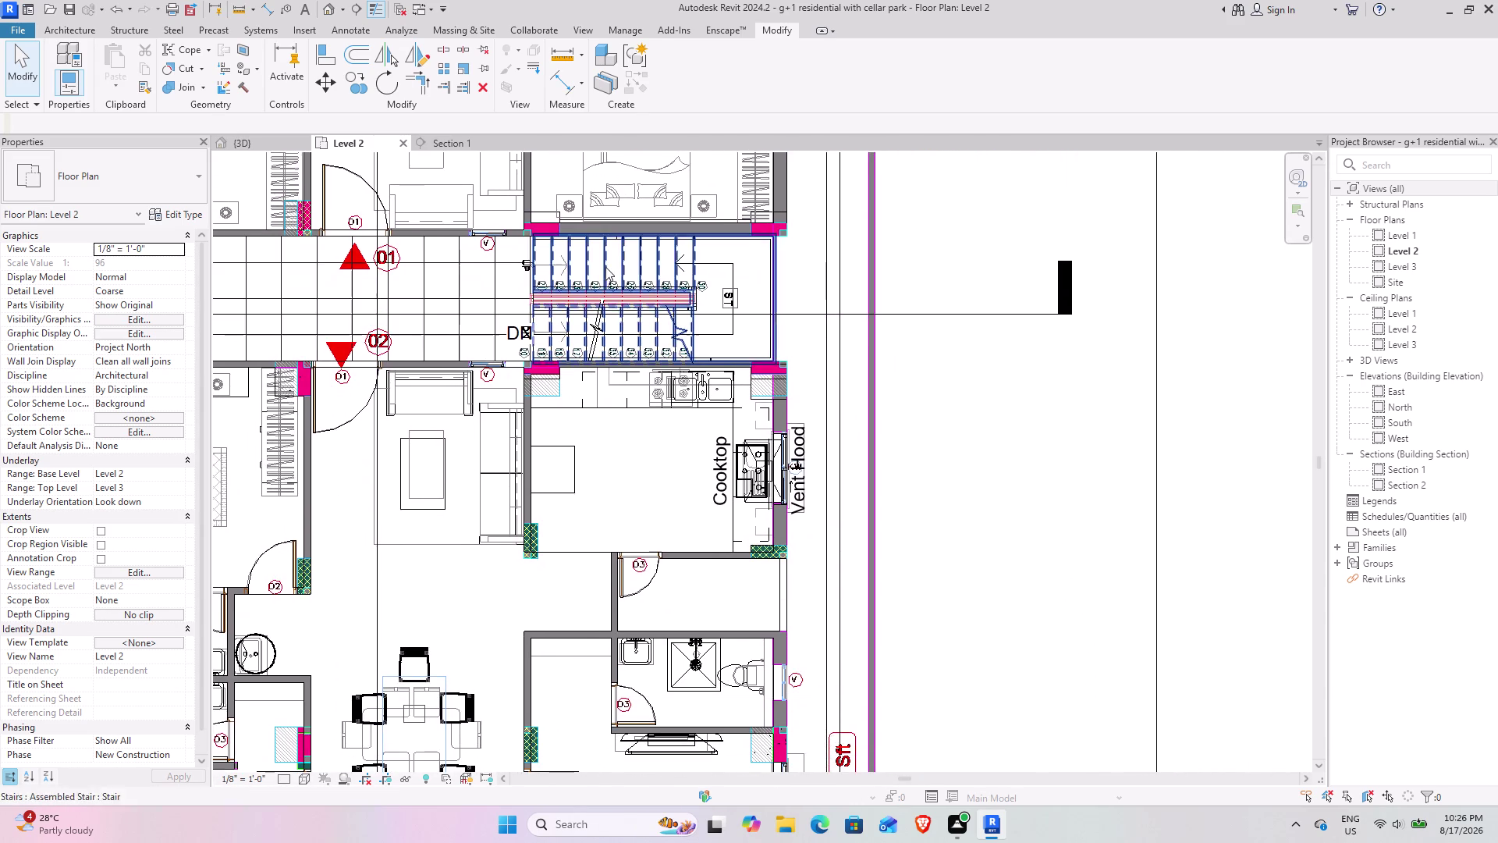
middle_drag(569, 480, 558, 513)
scroll(down, 3)
middle_drag(571, 345, 576, 535)
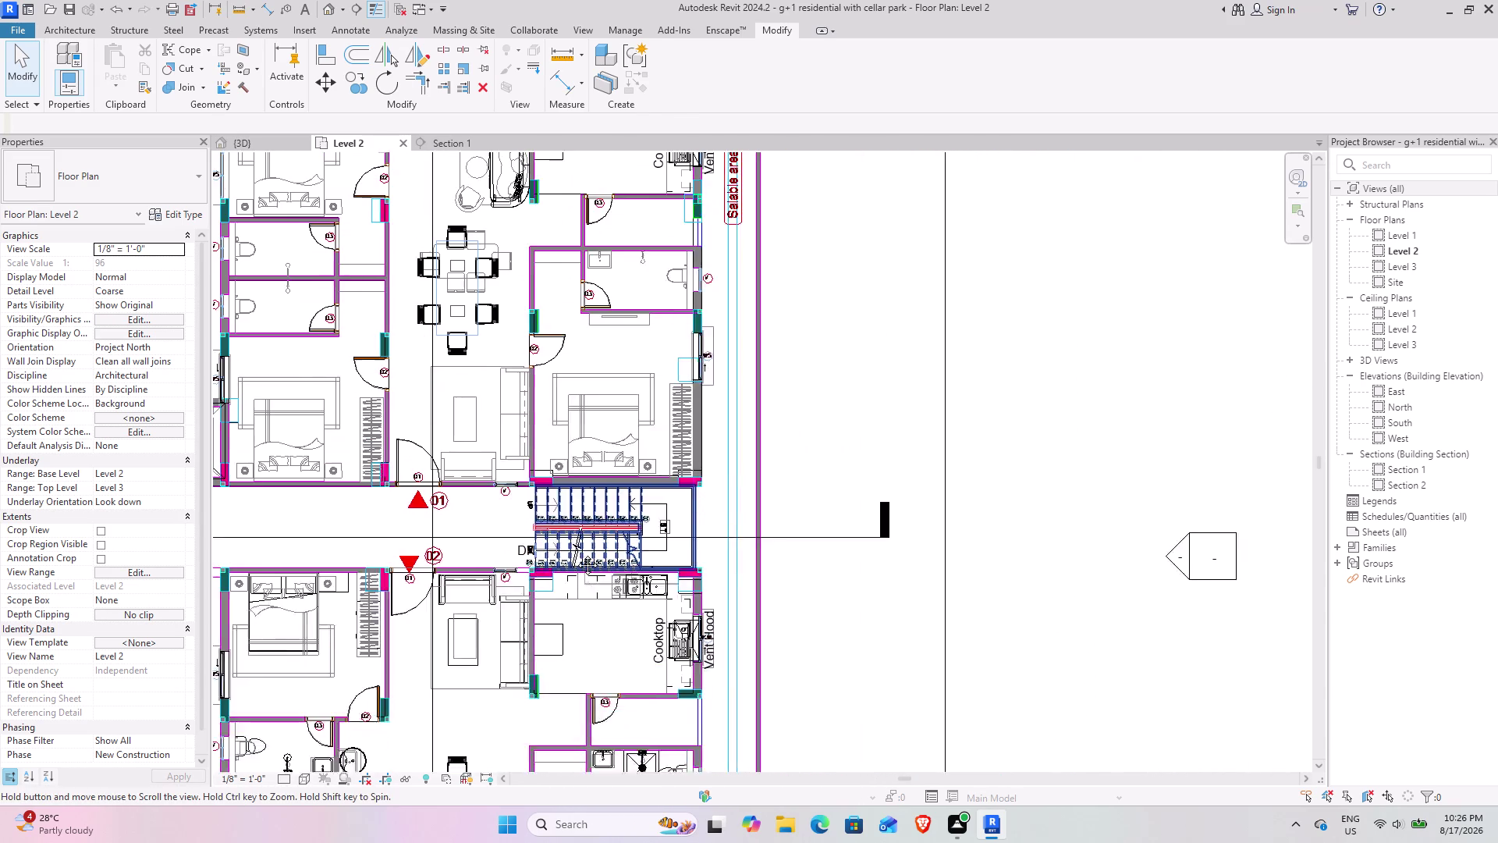
middle_drag(576, 534, 581, 595)
middle_drag(665, 527, 662, 314)
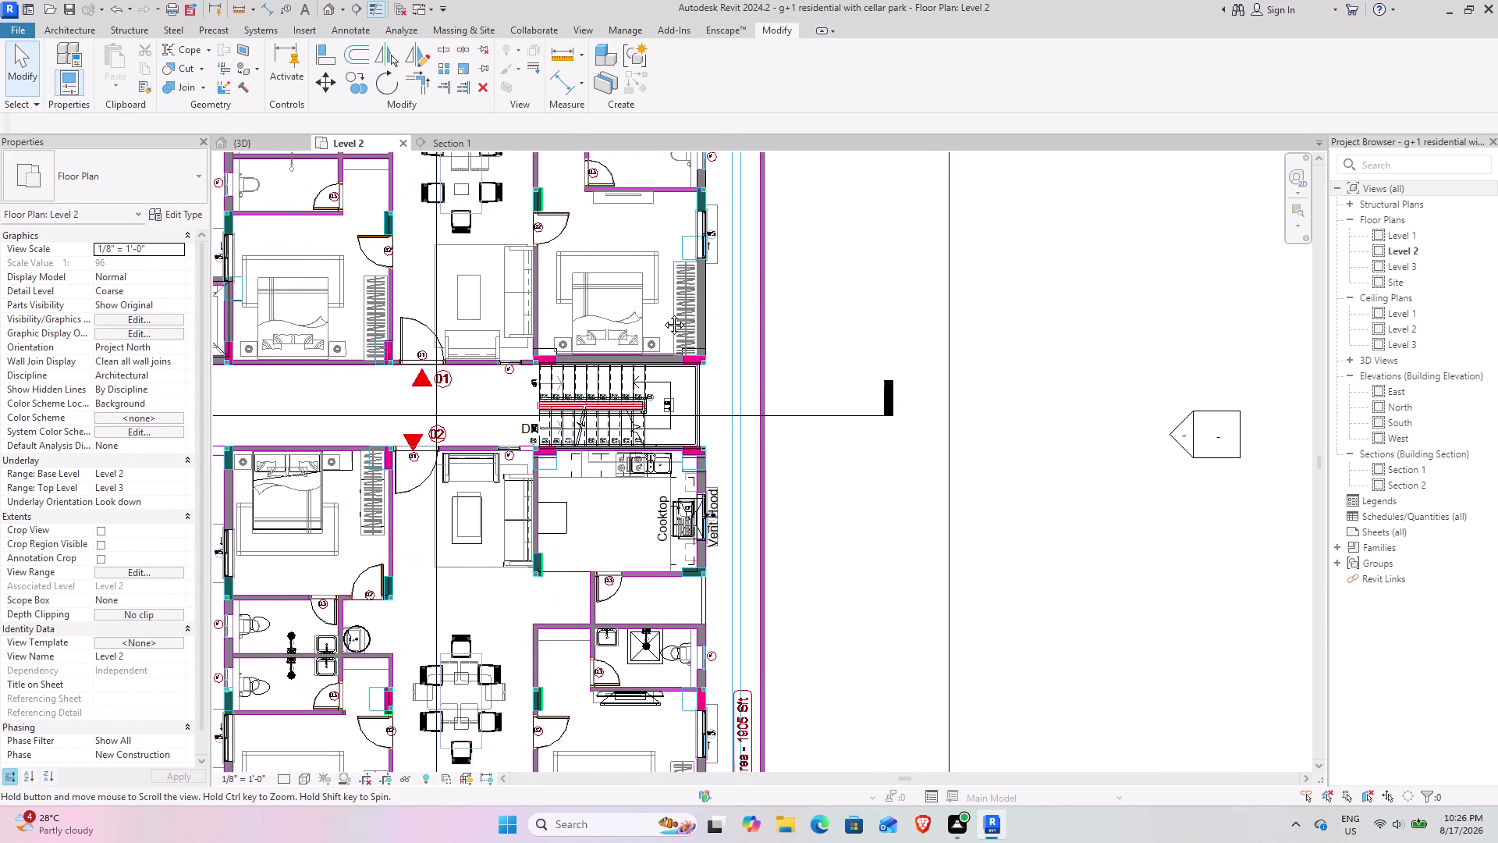
middle_drag(662, 314, 663, 313)
scroll(up, 3)
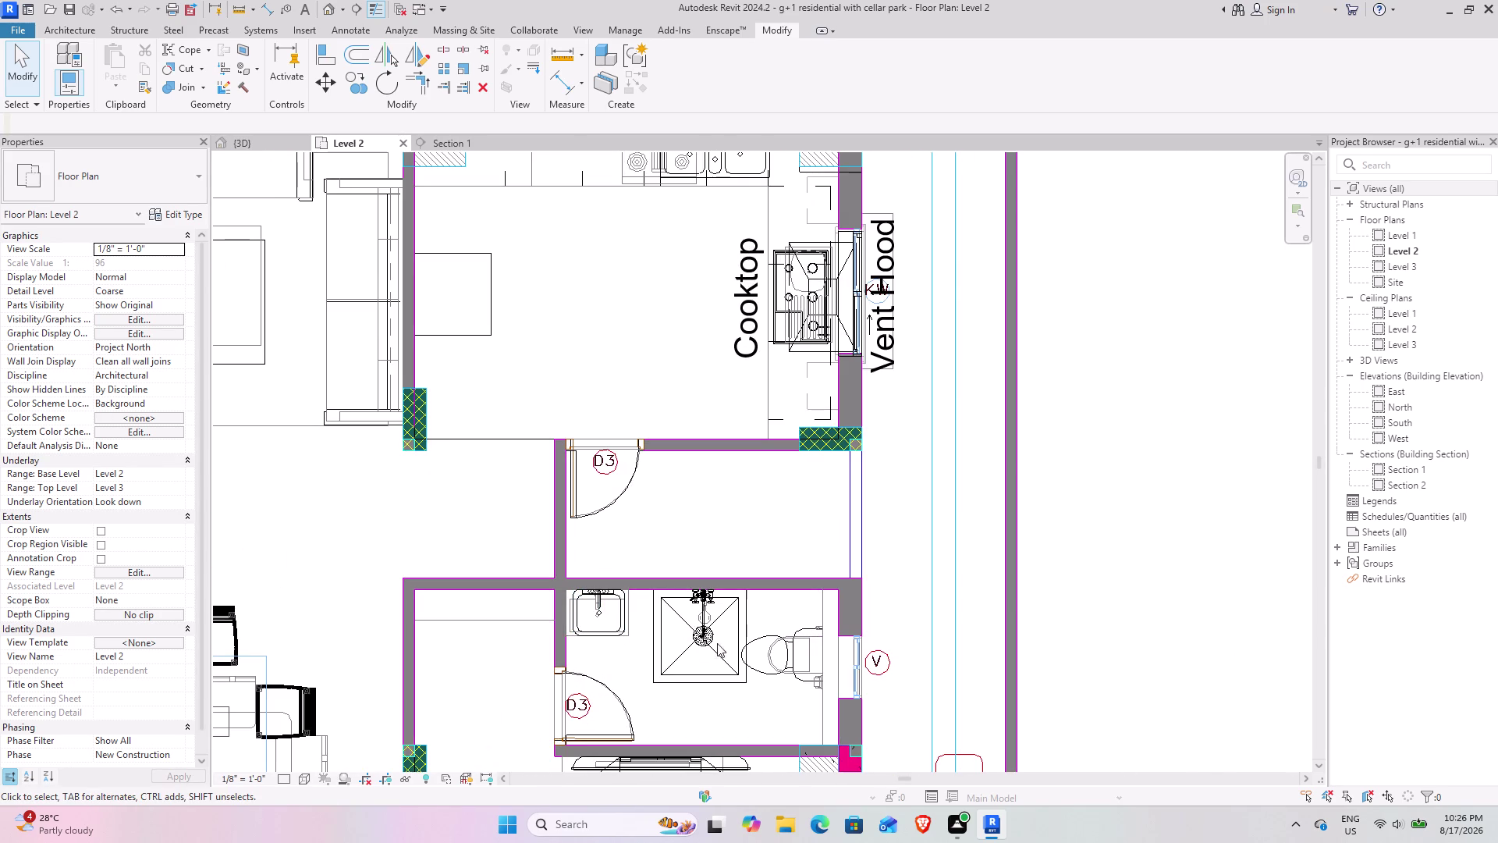
click(723, 640)
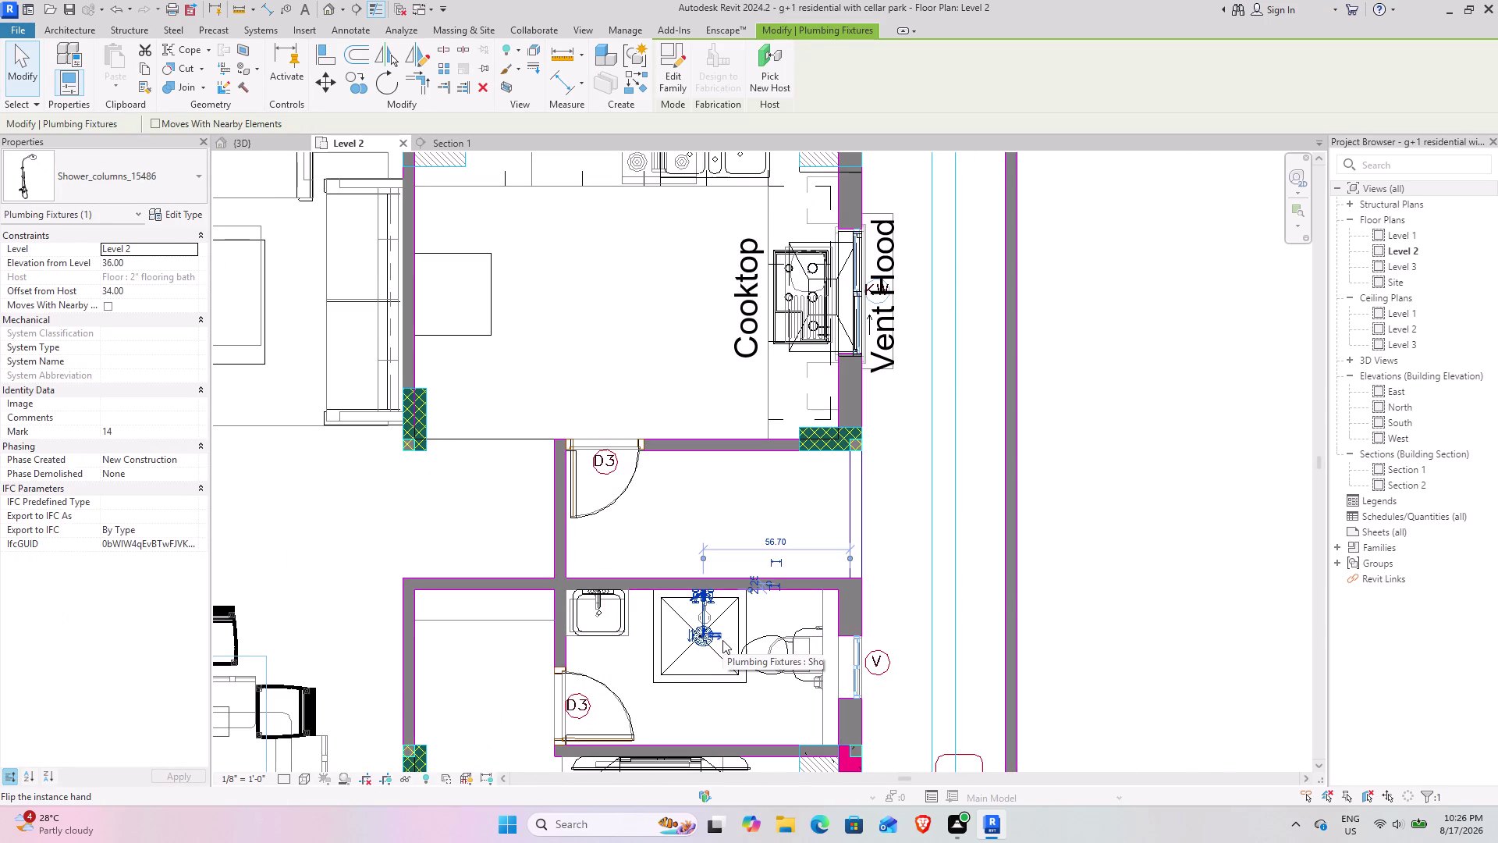
Select the bathroom shower and sink and start moving them from the wall midpoint.
click(790, 666)
click(584, 638)
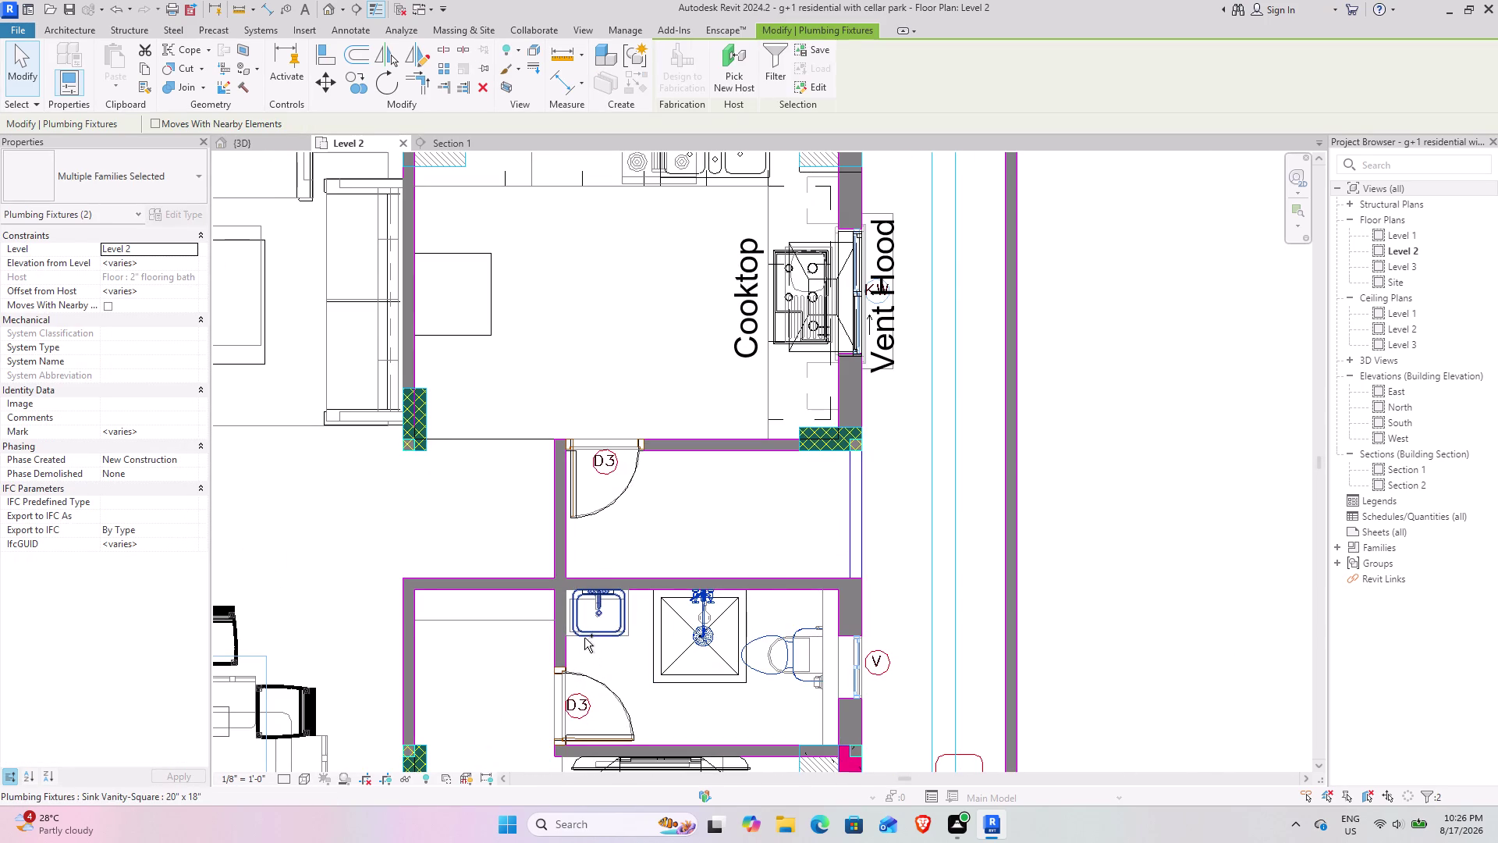
click(336, 72)
scroll(up, 3)
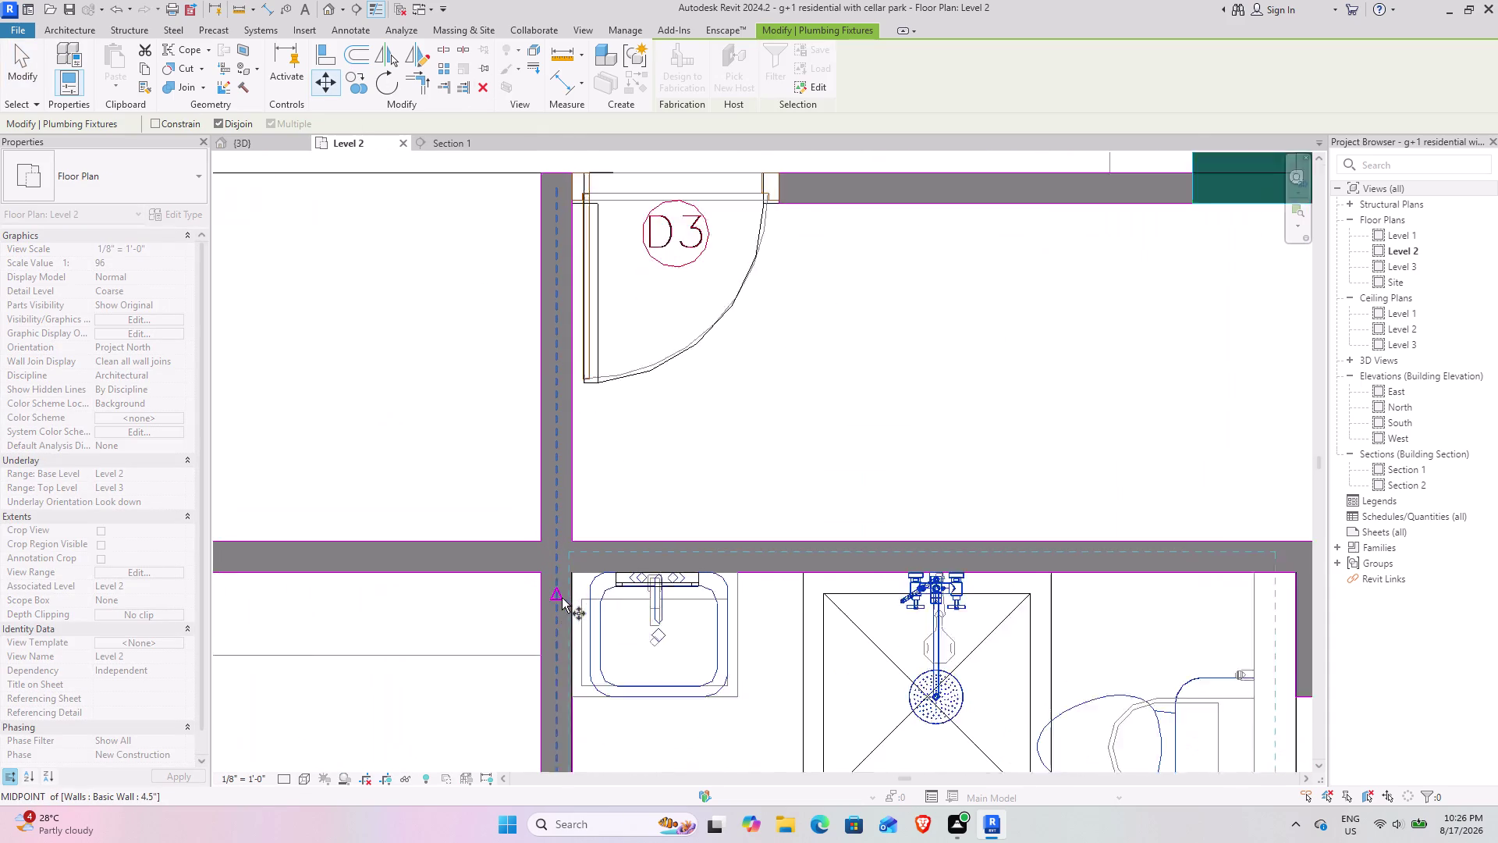
scroll(up, 3)
click(577, 568)
Pan toward the other bathroom and enable Multiple so several fixture copies can be placed.
scroll(down, 3)
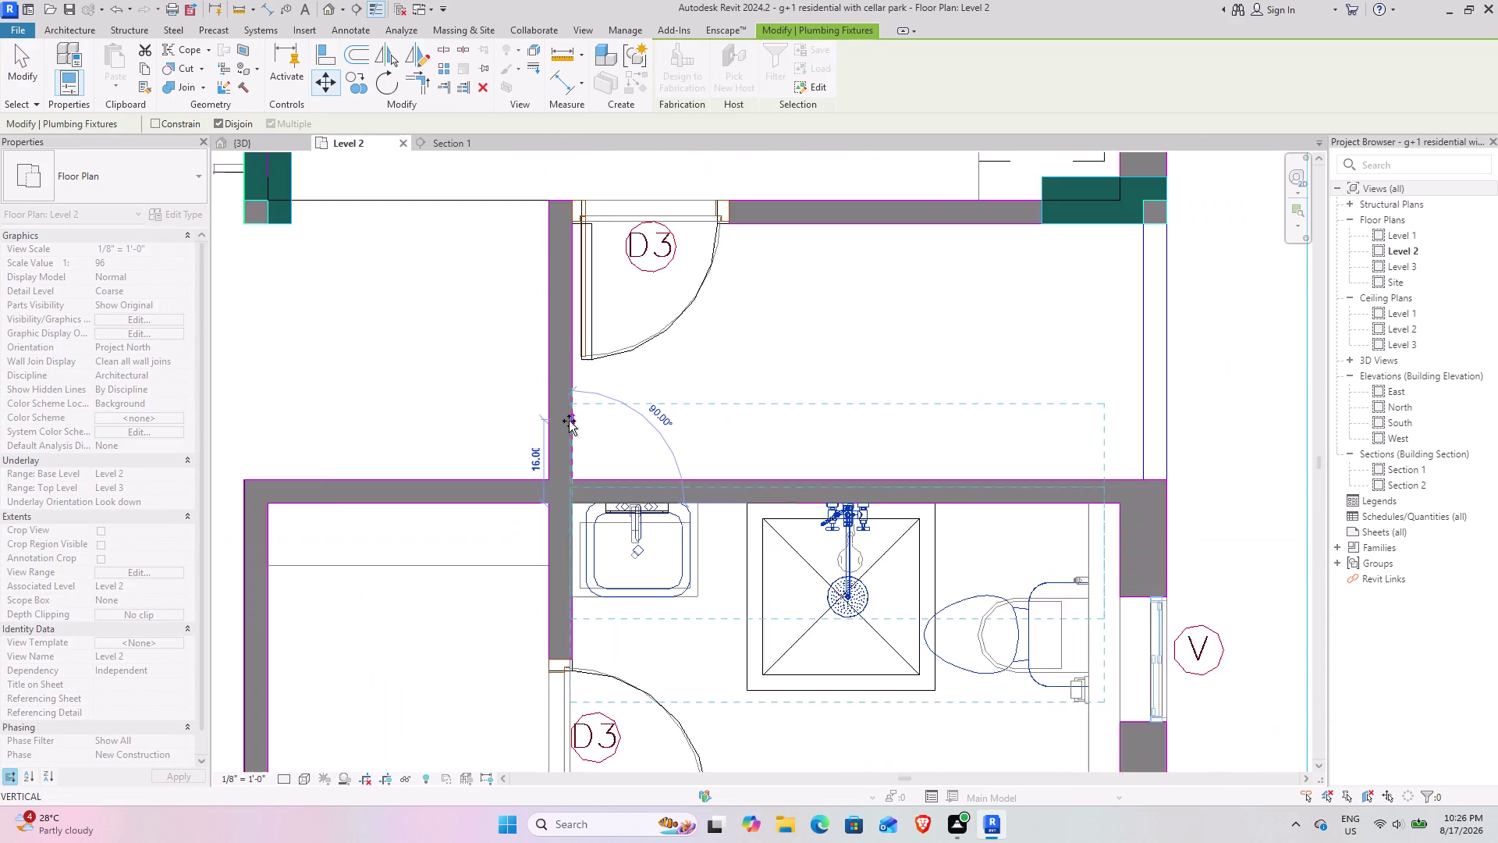
scroll(down, 3)
middle_drag(569, 365, 587, 681)
middle_drag(554, 332, 568, 658)
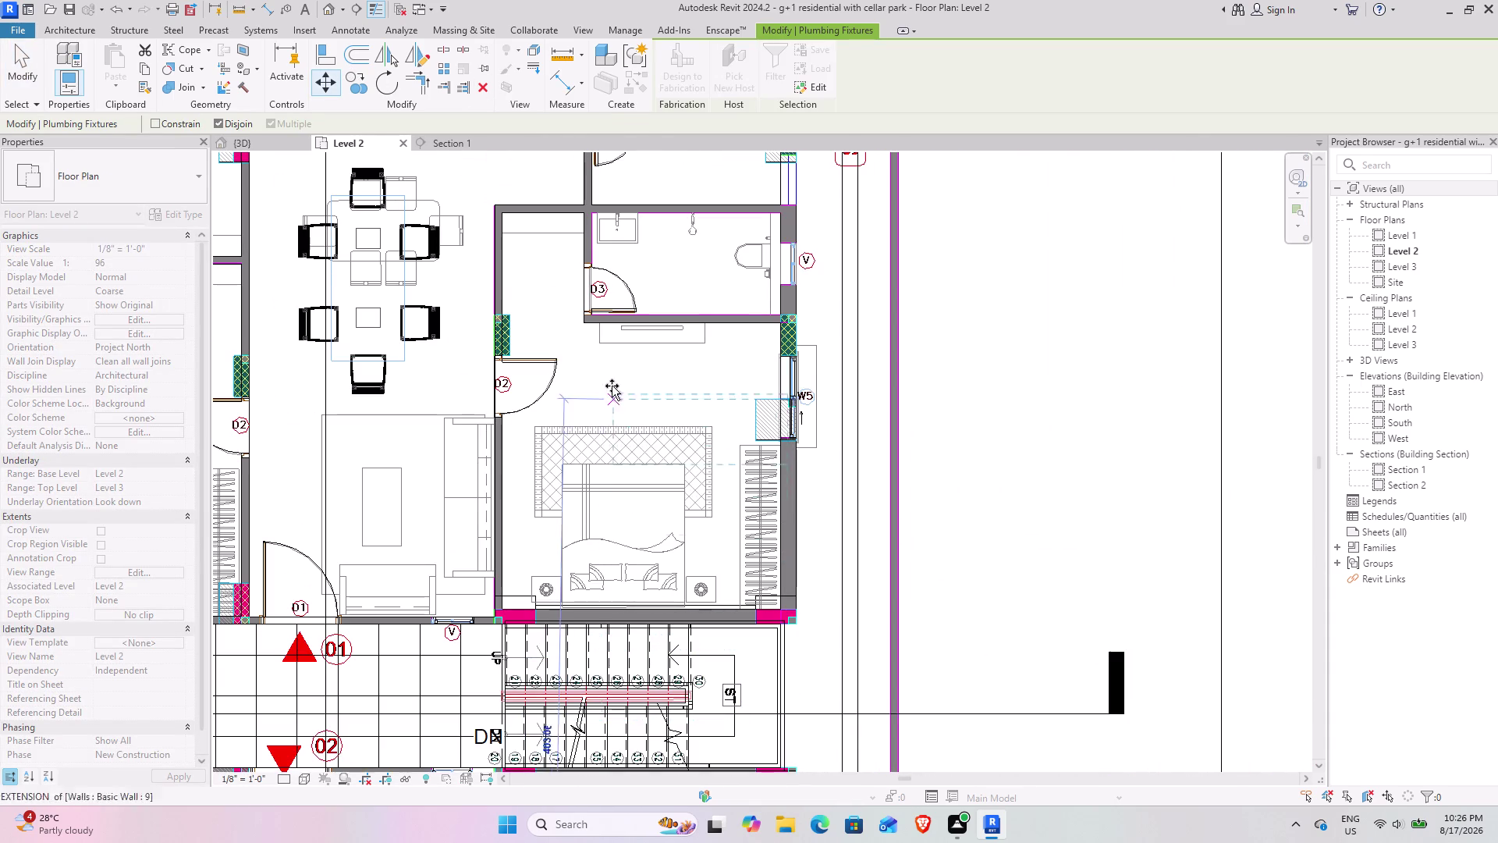
middle_drag(603, 321, 602, 625)
scroll(up, 3)
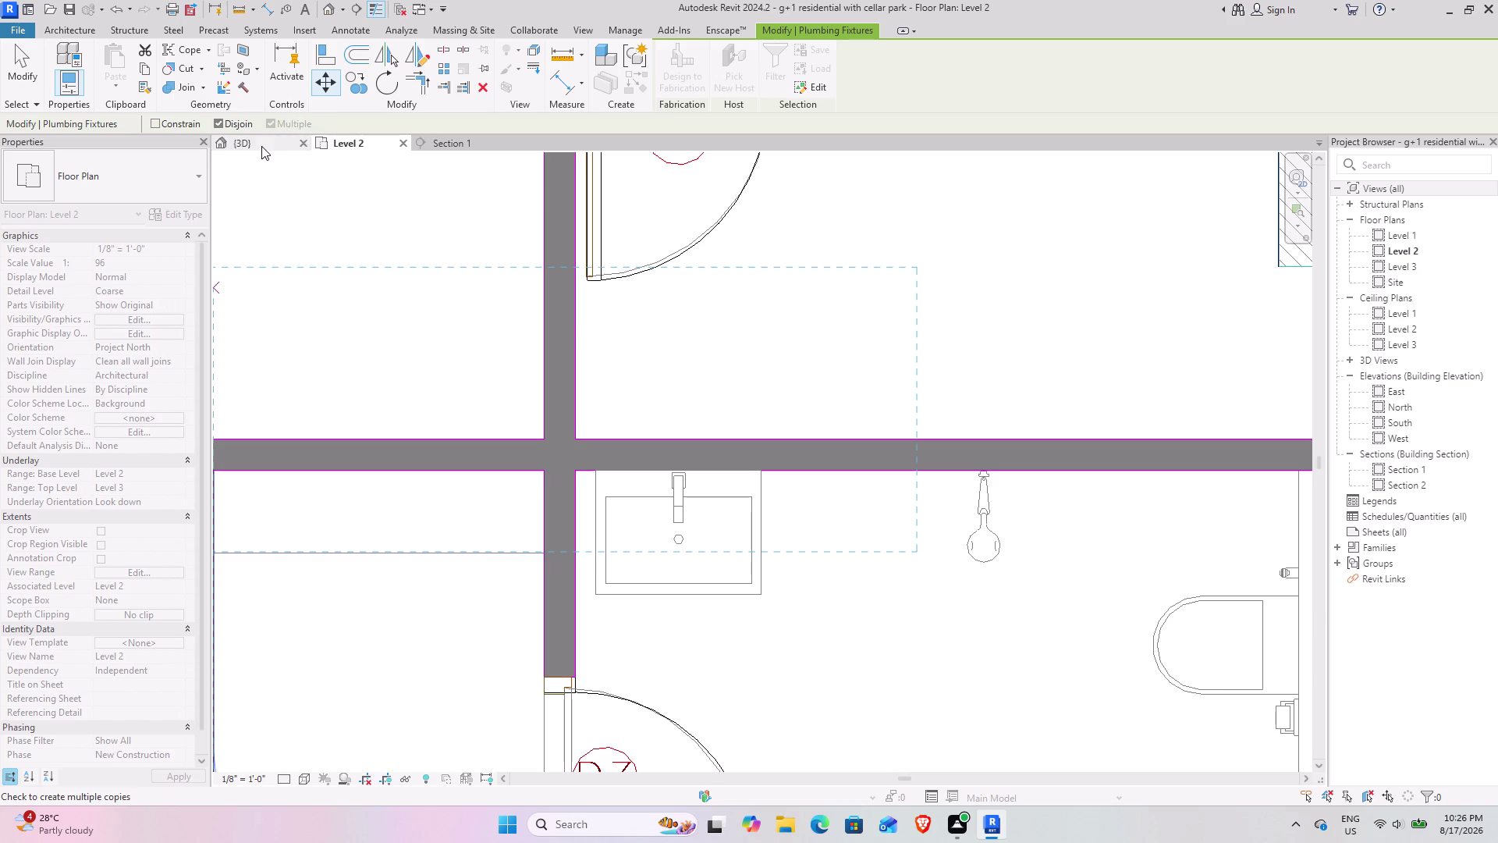
click(360, 85)
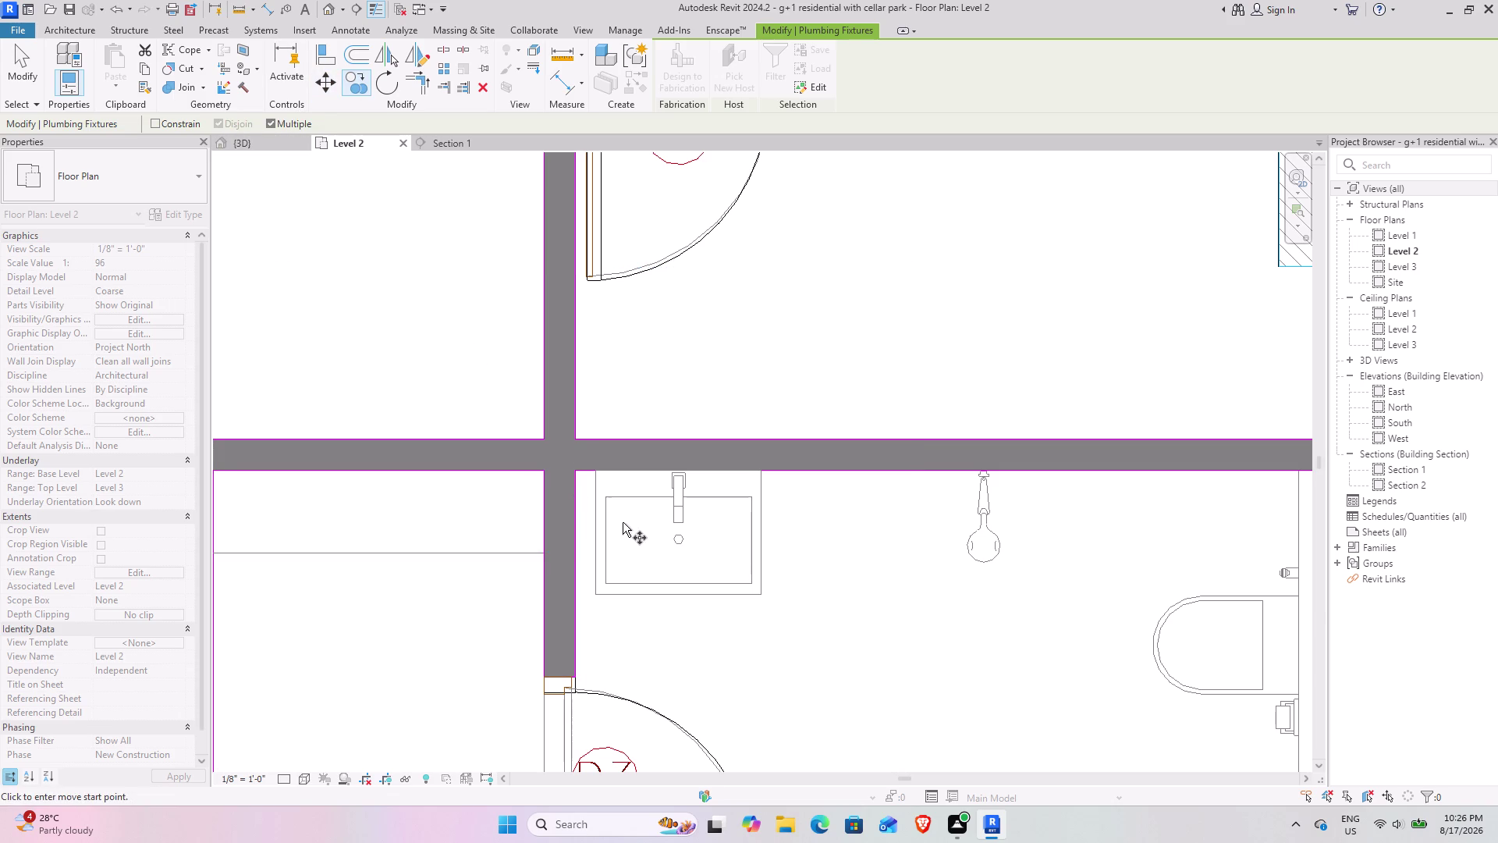
Pick the original bathroom's corner as the copy base point.
scroll(down, 3)
middle_drag(693, 724, 661, 288)
middle_drag(709, 529, 706, 439)
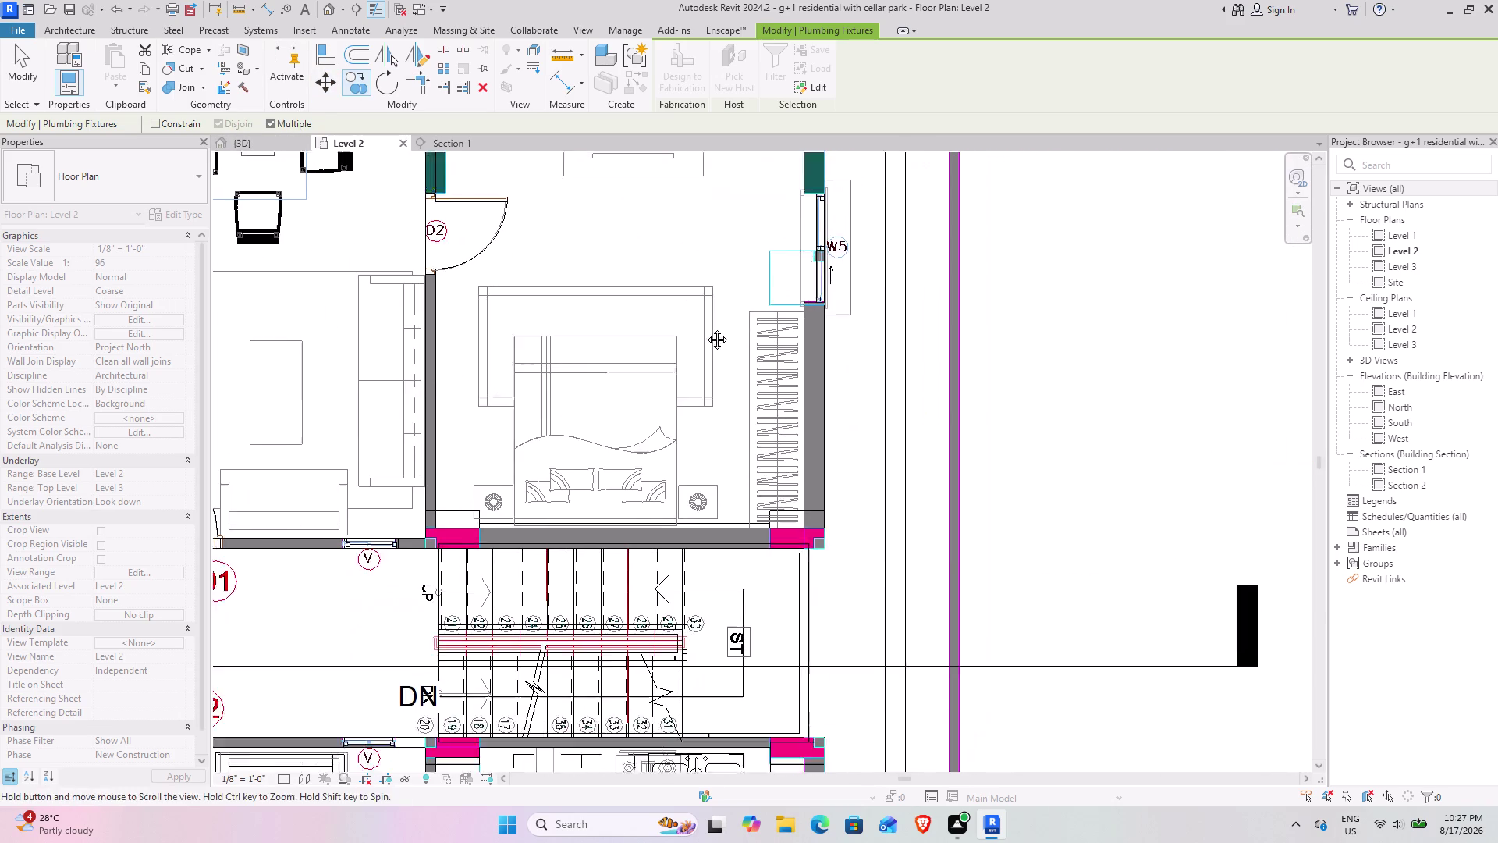
middle_drag(706, 439, 691, 234)
middle_drag(742, 662, 810, 277)
scroll(up, 3)
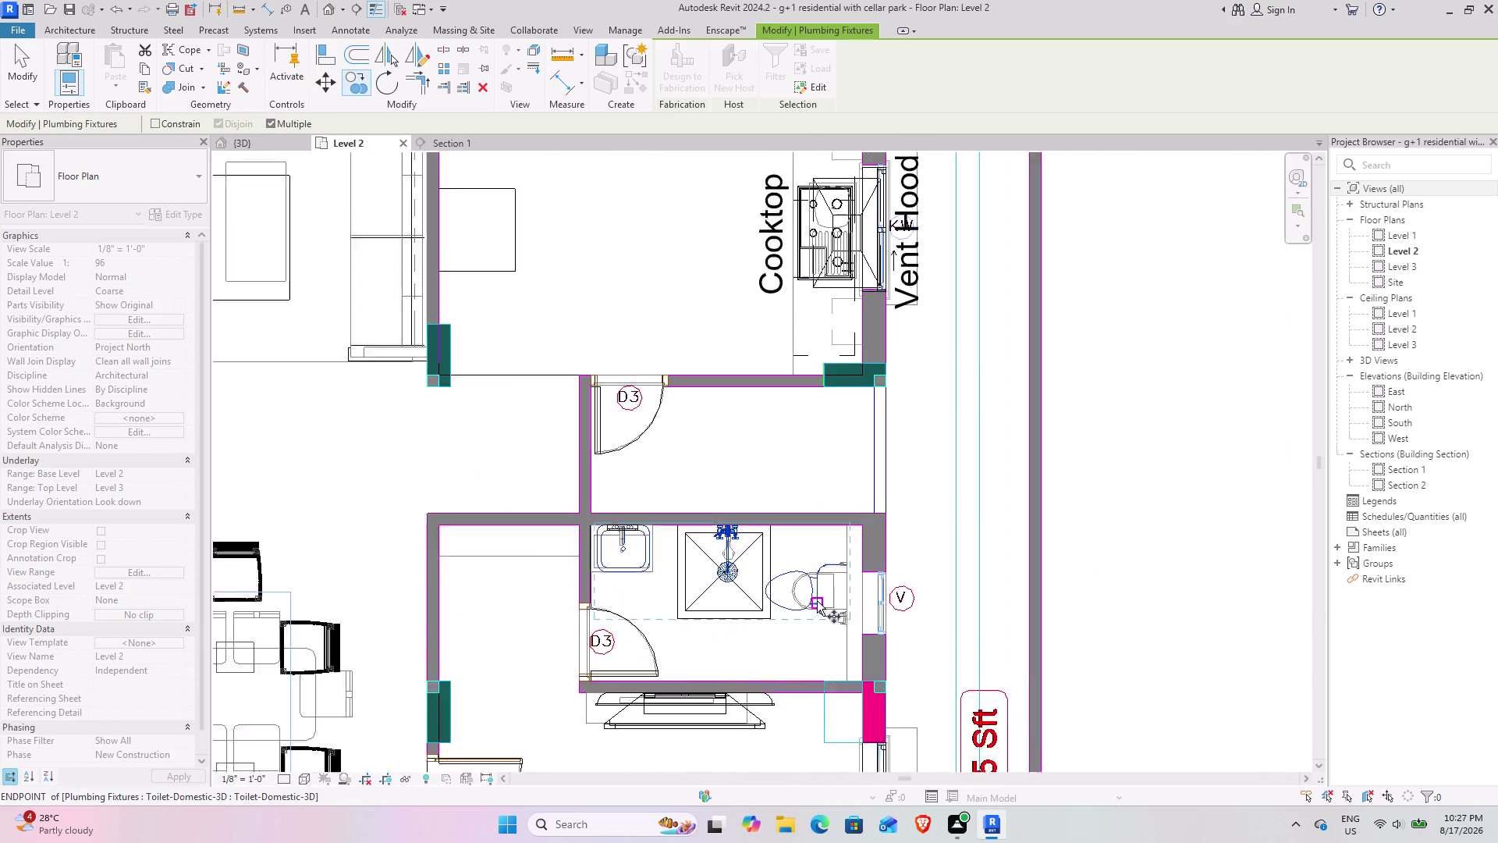
scroll(up, 3)
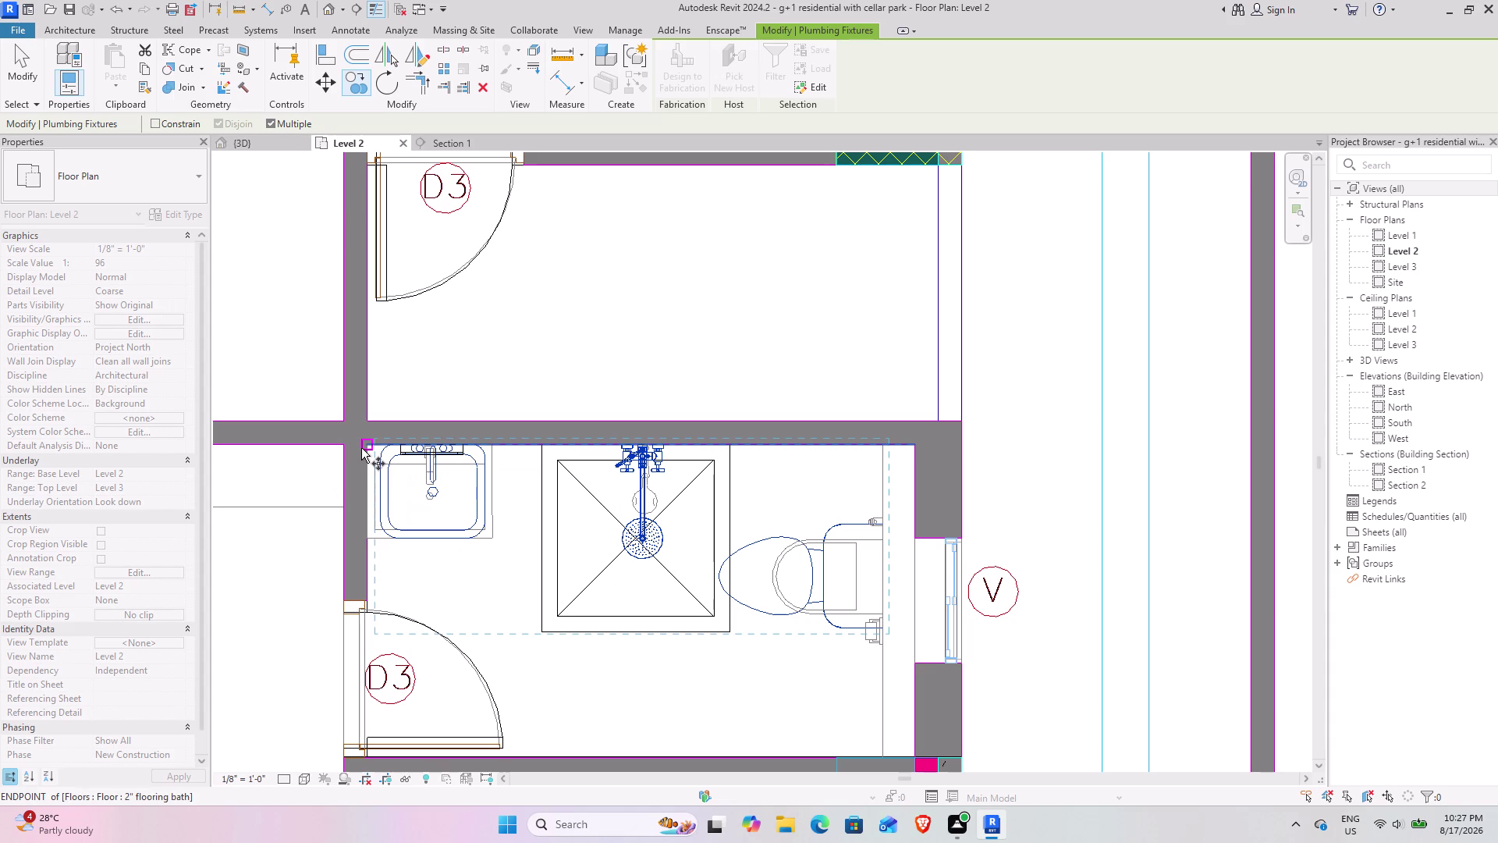
click(361, 448)
Place the shower and sink copy at the other bathroom's matching wall corner, then stop copying.
scroll(down, 3)
scroll(down, 3)
middle_drag(378, 308, 514, 627)
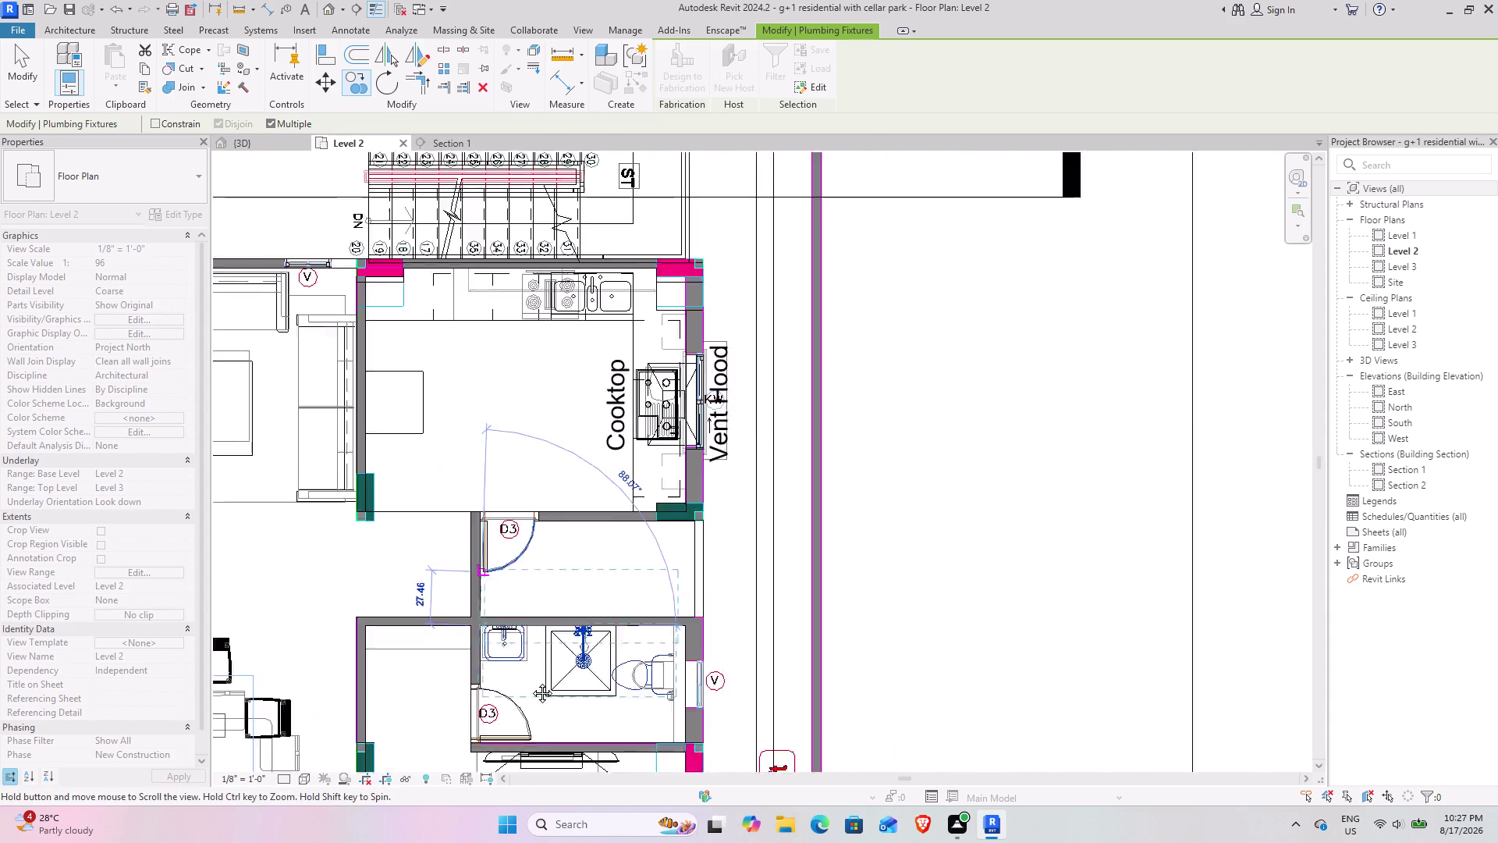
middle_drag(514, 627, 531, 681)
middle_drag(492, 326, 491, 746)
middle_drag(522, 377, 526, 706)
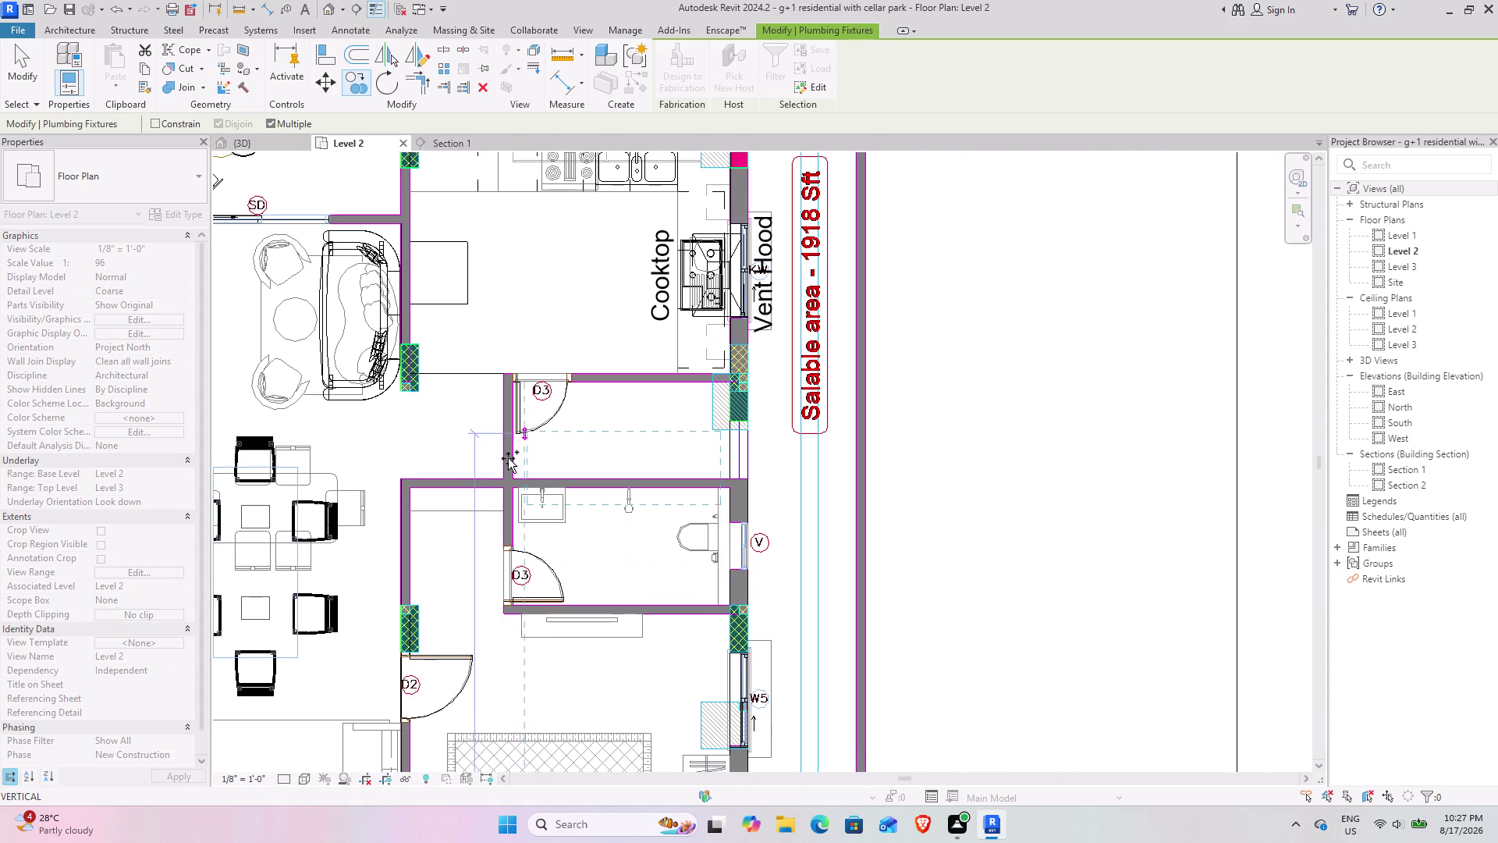
scroll(up, 3)
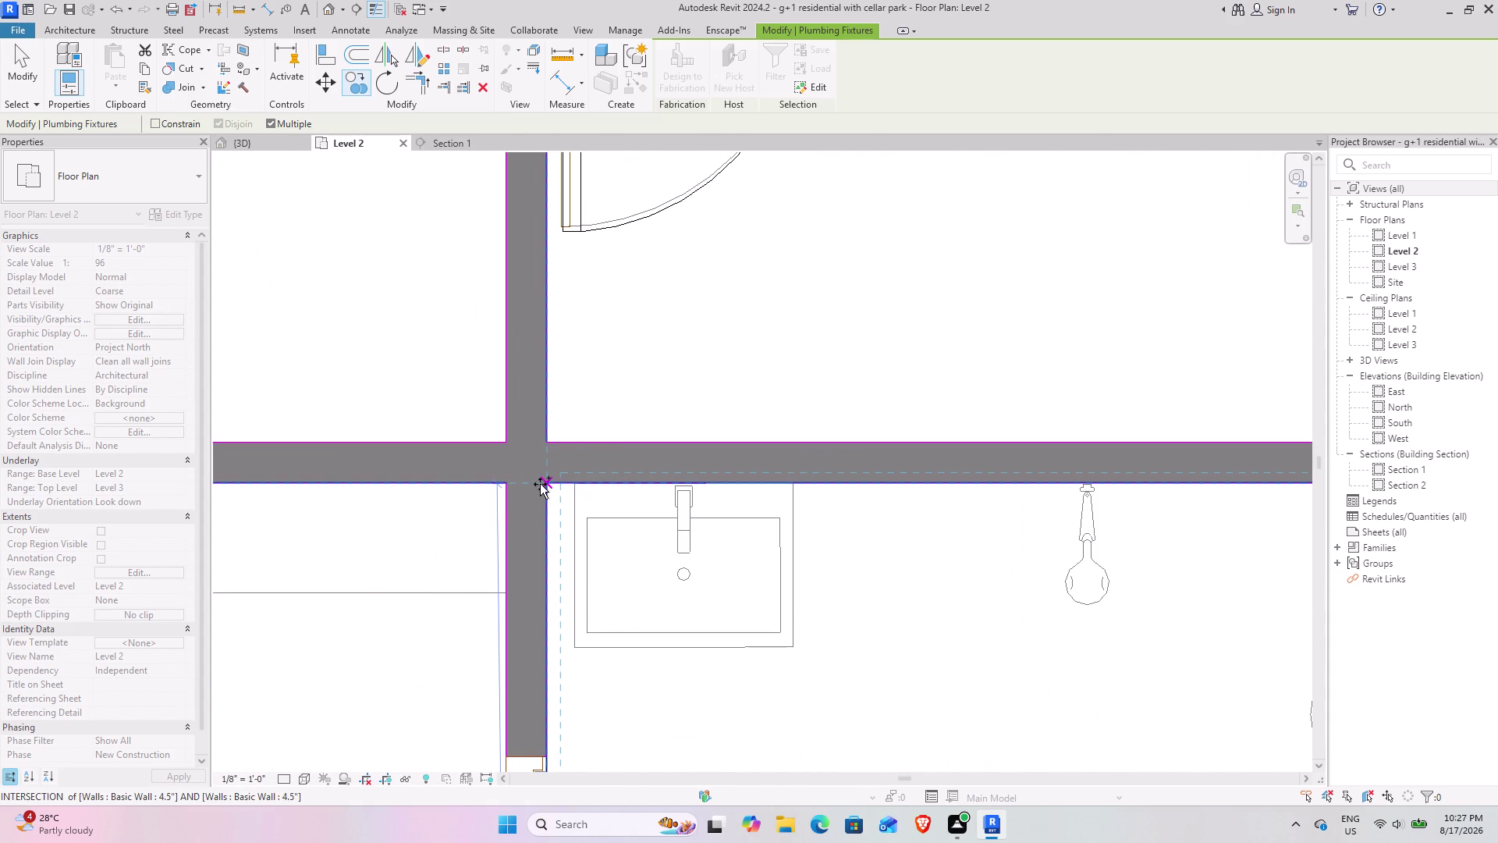
click(540, 487)
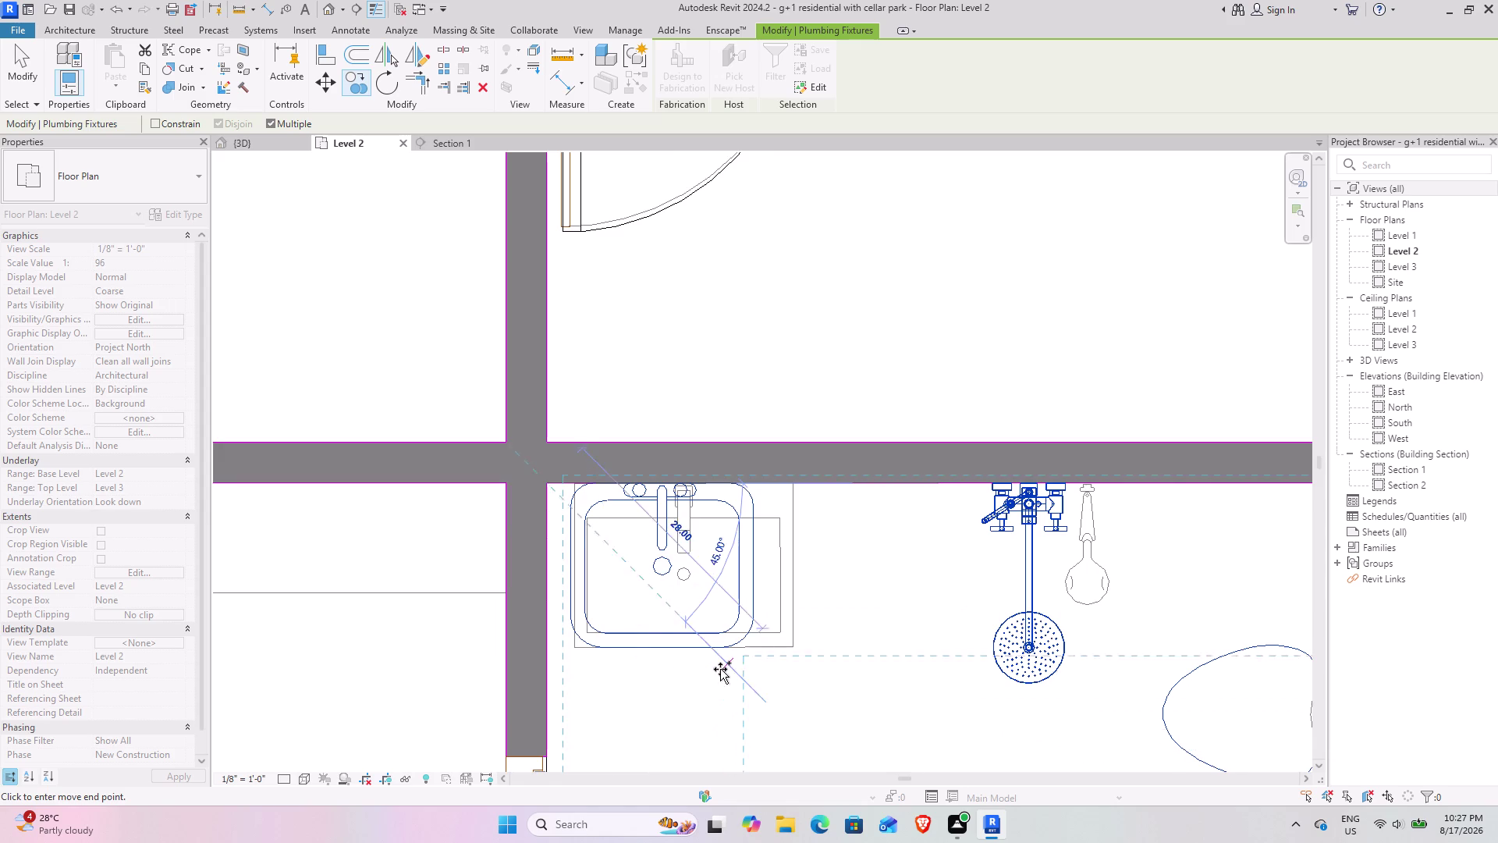
scroll(down, 3)
middle_drag(944, 687, 784, 574)
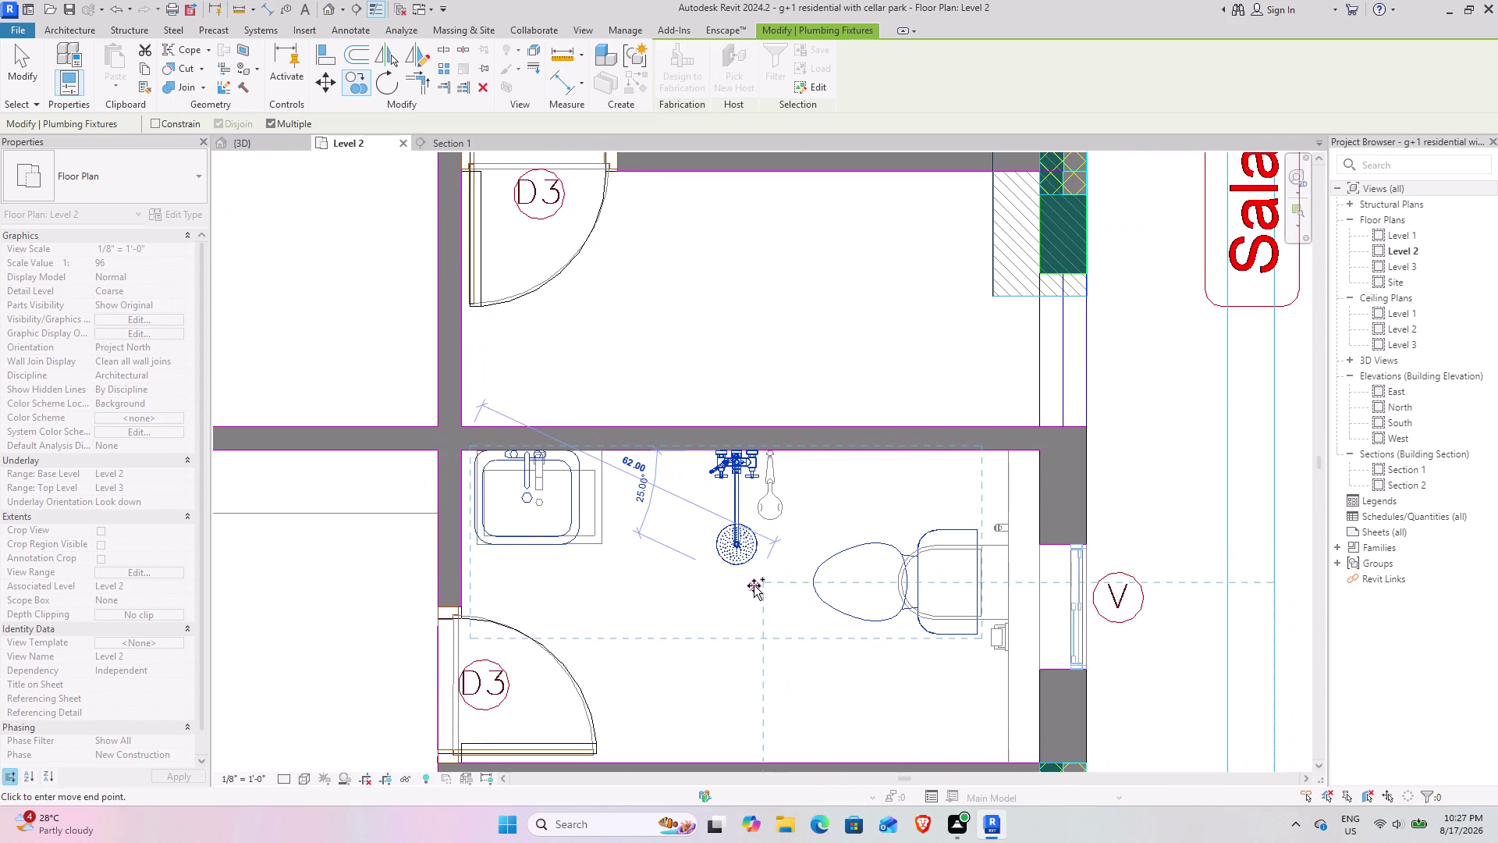
key(Escape)
Nudge the copied shower column to the right with nine arrow-key steps.
click(733, 556)
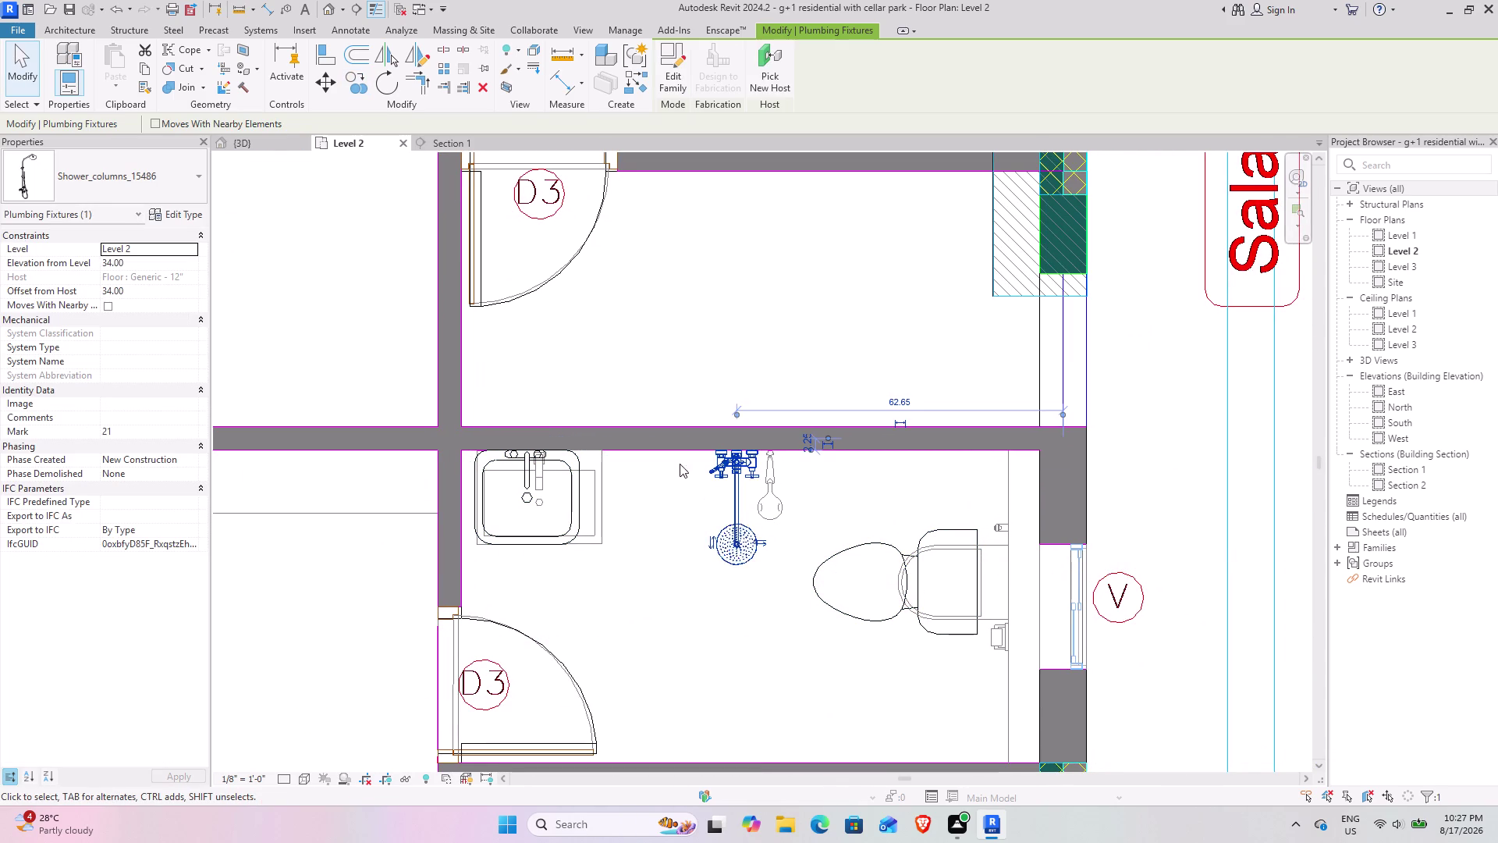
key(Right)
key(Right)
key(Right)
key(Right)
key(Right)
key(Right)
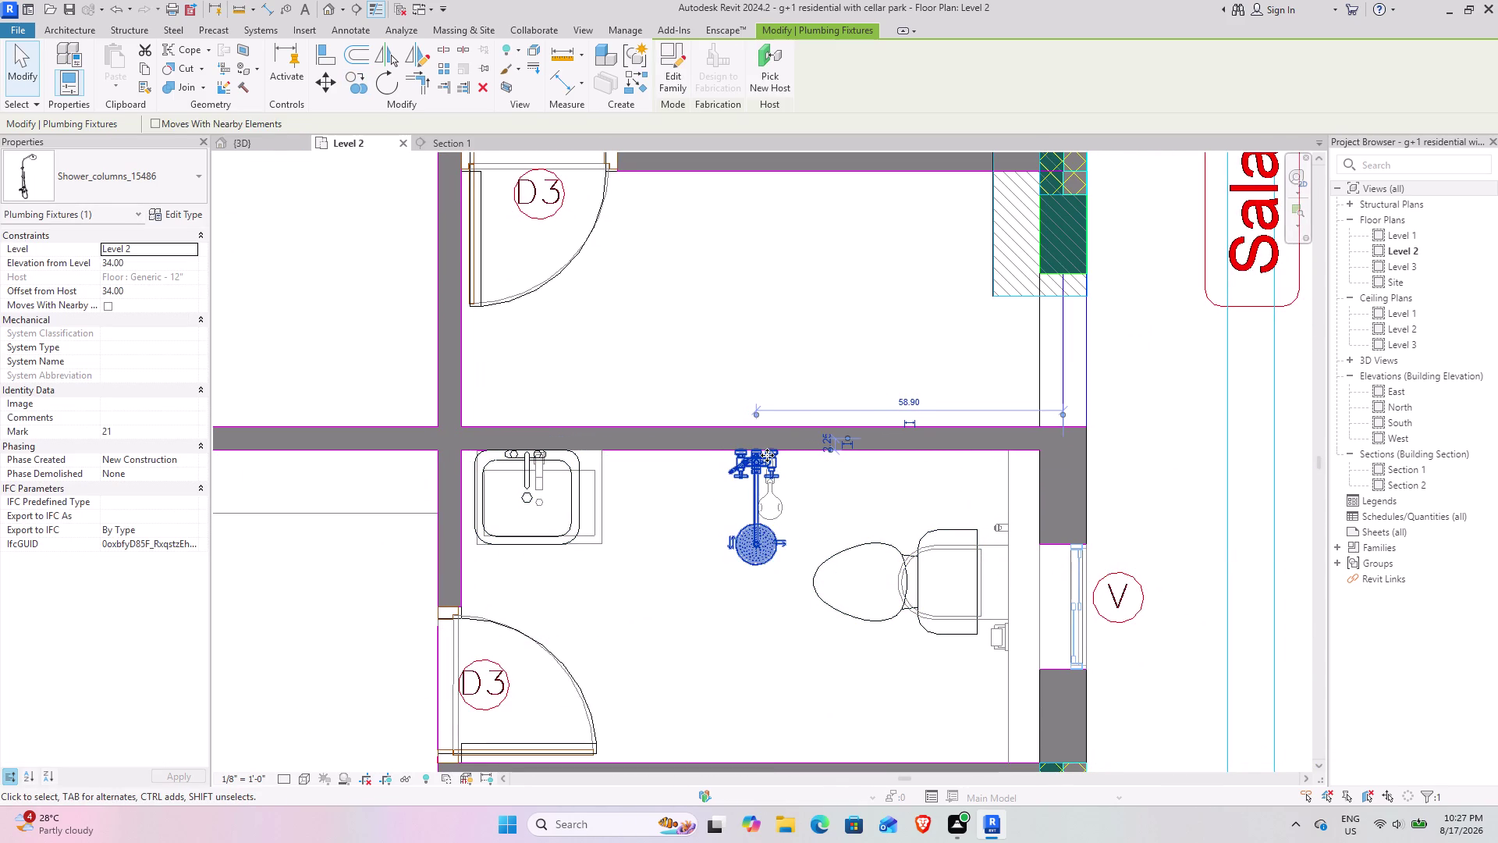
key(Right)
key(Right)
key(Right)
Nudge the toilet toward the right wall, with eight right steps and a down-then-up adjustment.
click(948, 622)
key(Right)
key(Right)
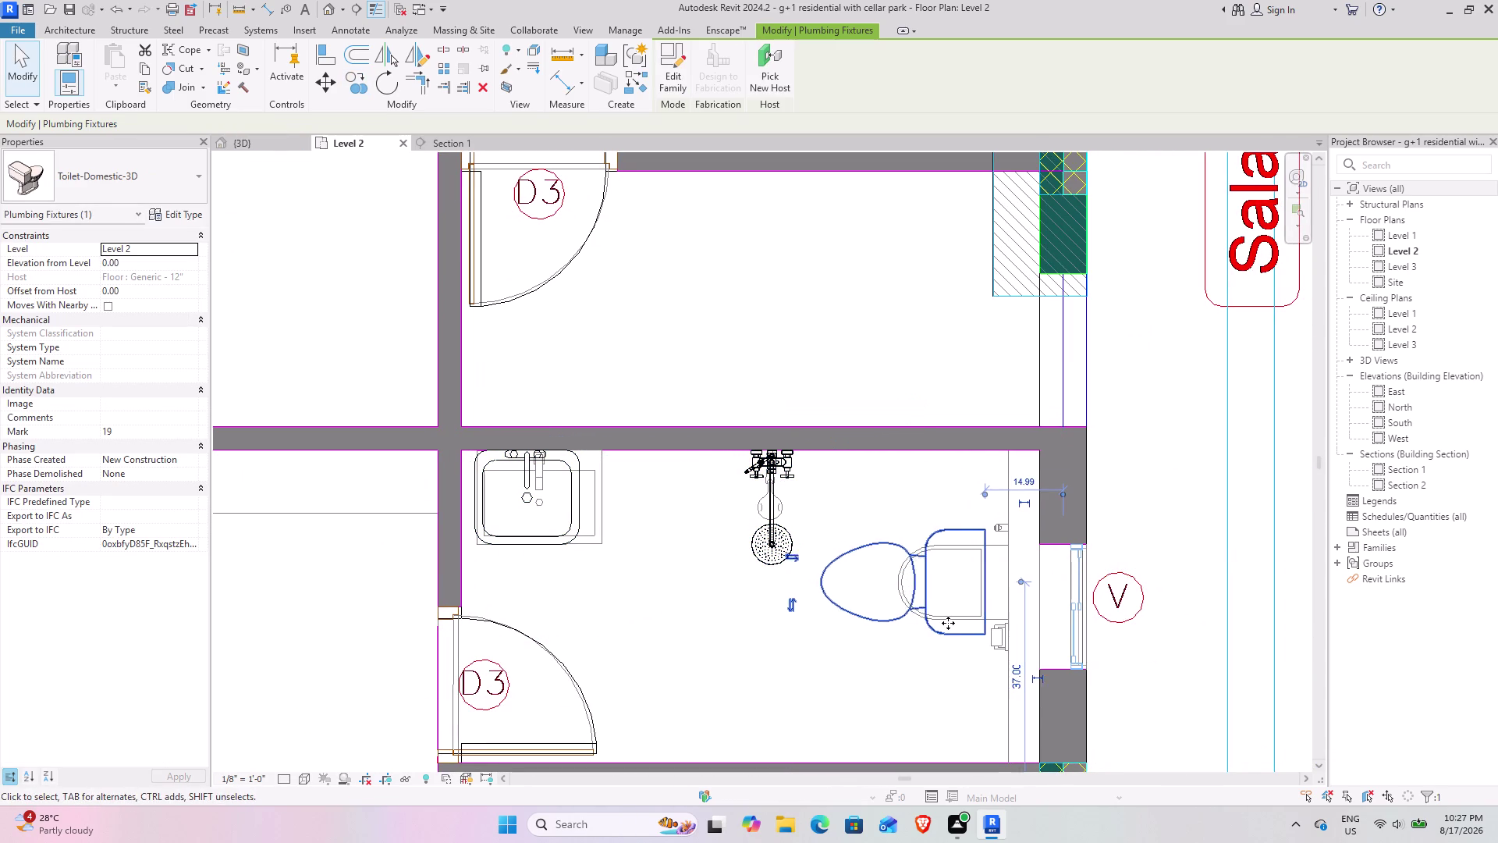
key(Right)
key(Right)
key(Right)
key(Right)
key(Right)
key(Right)
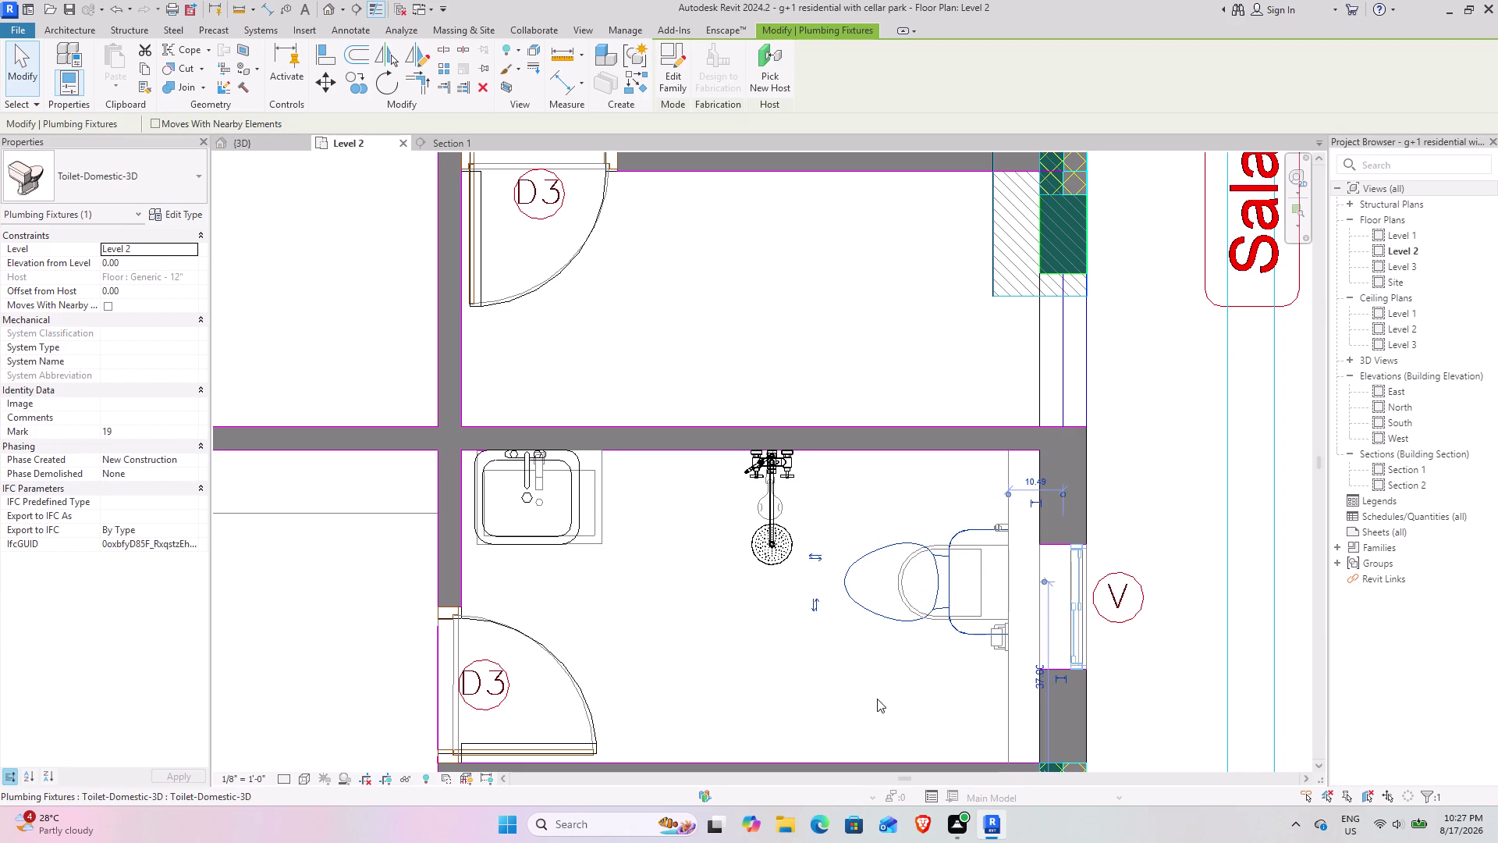
key(Down)
key(Down)
key(Down)
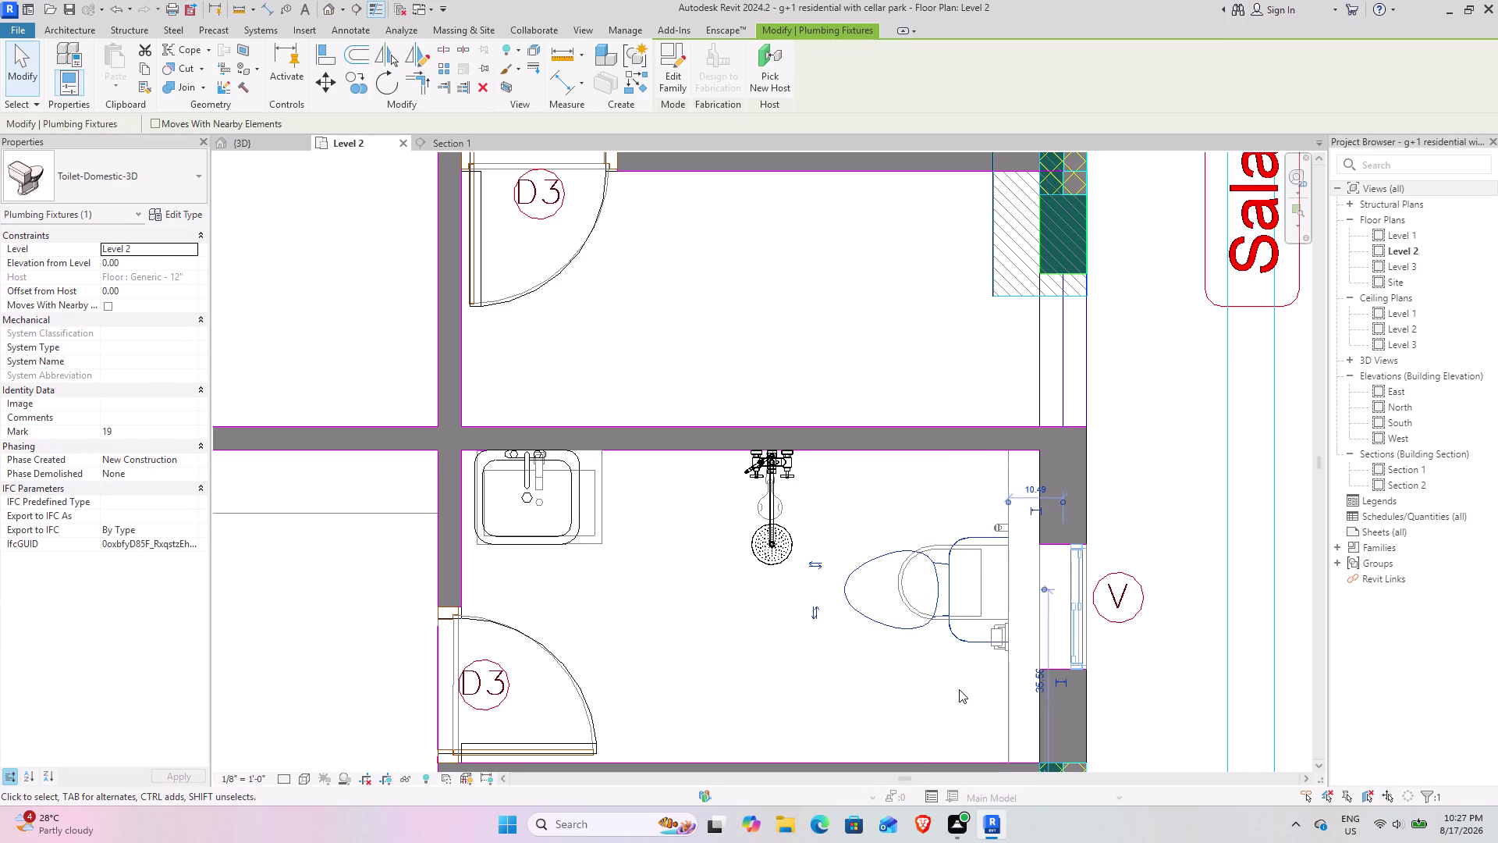
key(Up)
key(Up)
key(Up)
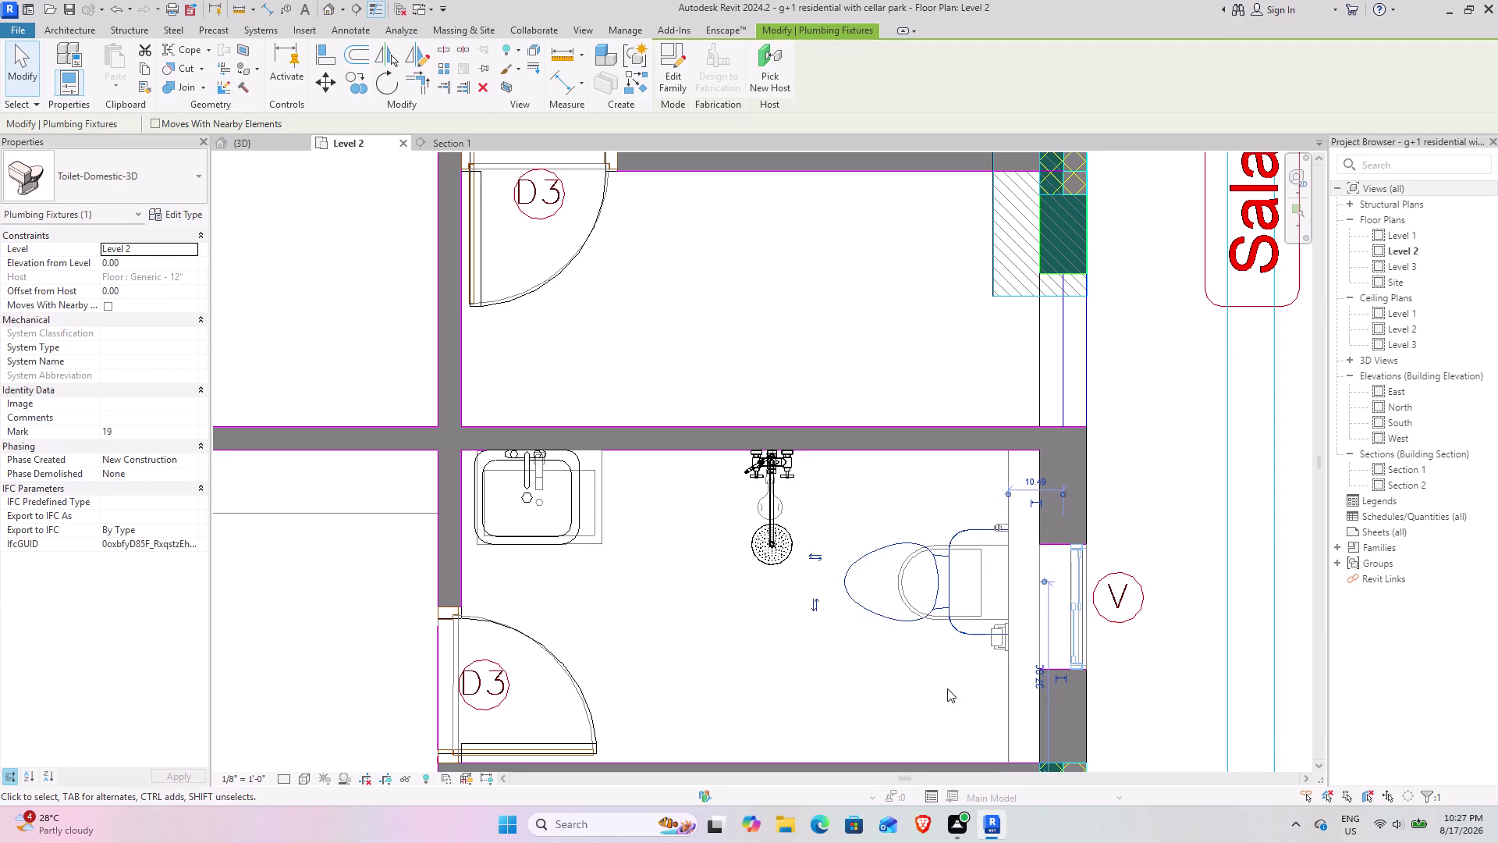
Shift the washbasin two steps right, clear the selection, and switch to the 3D view.
click(565, 517)
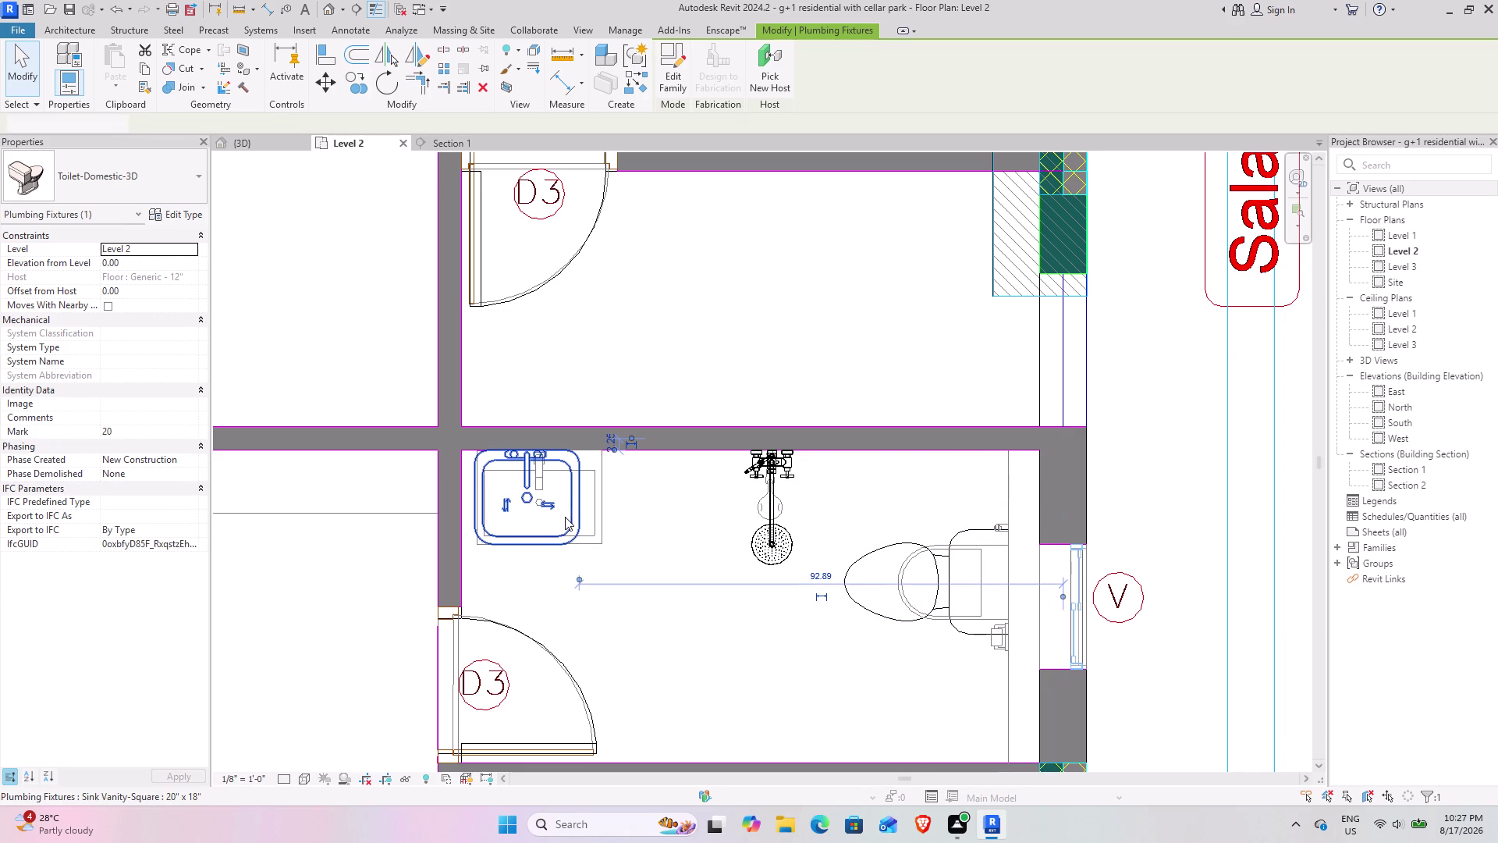
key(Right)
key(Right)
click(662, 613)
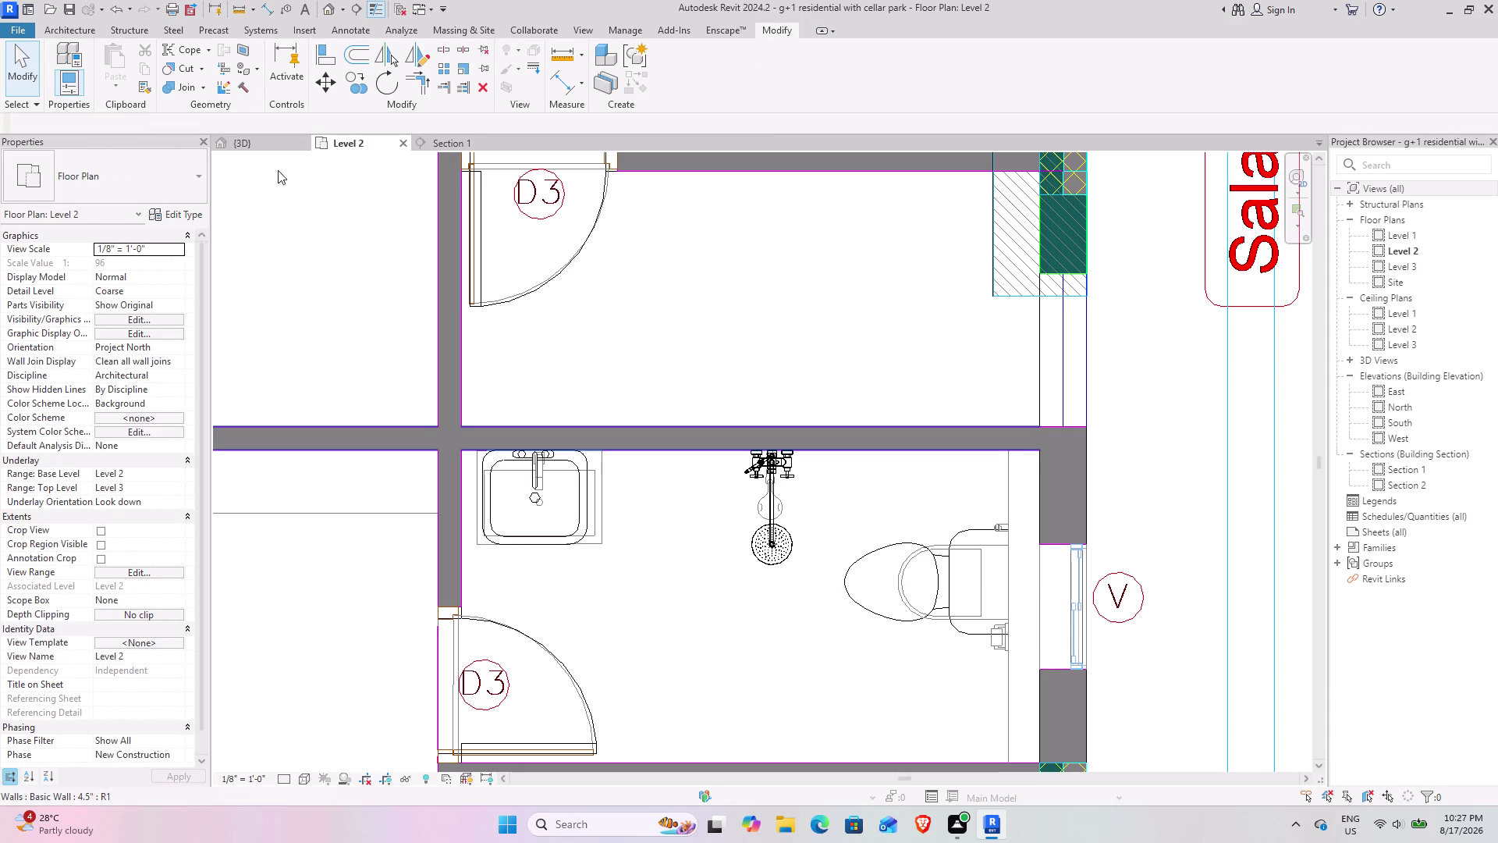
click(257, 144)
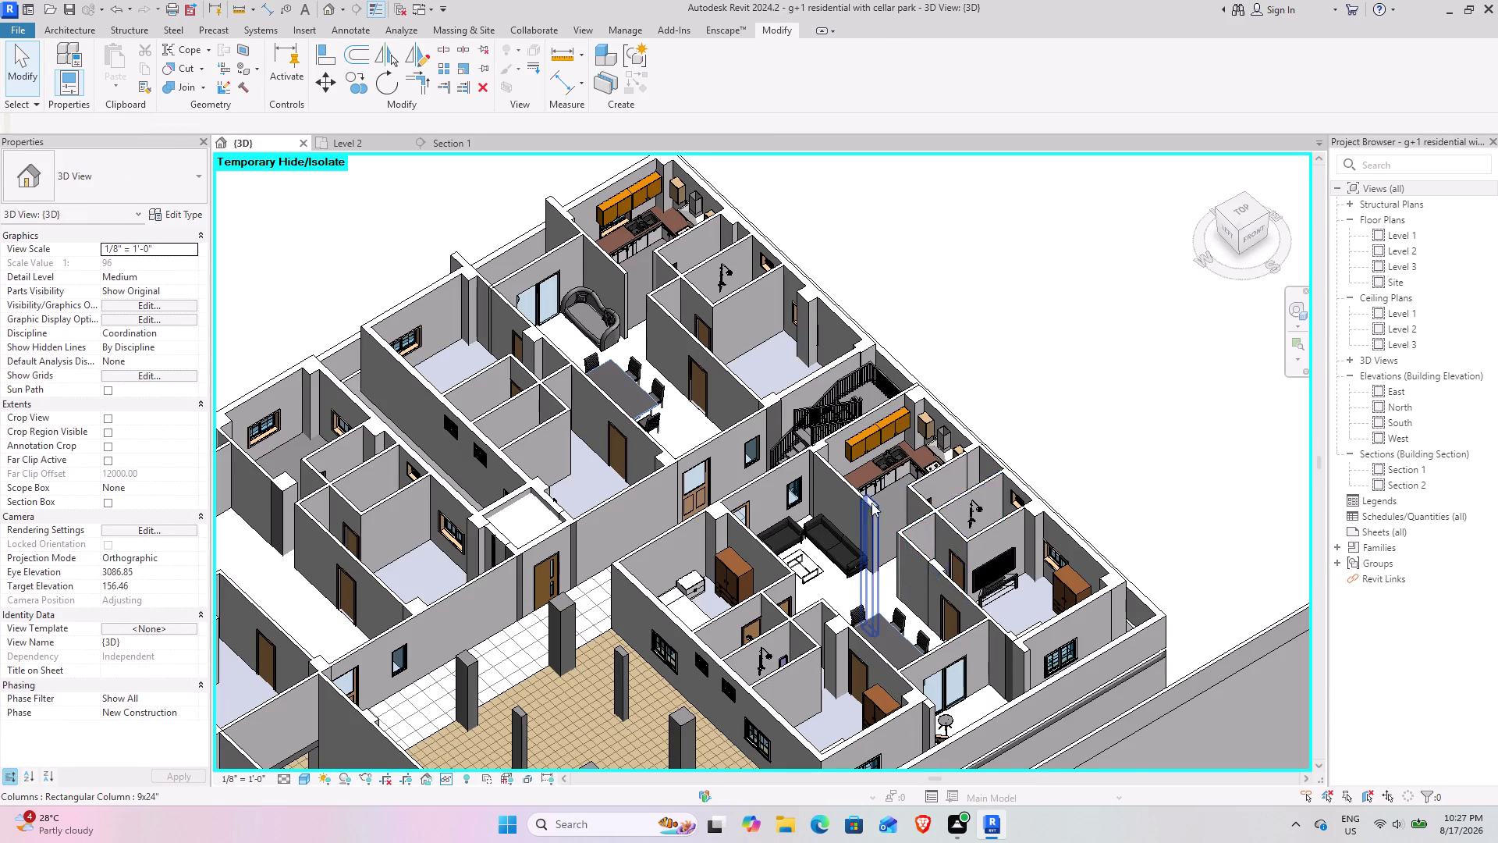
Orbit into the bathrooms, select the bathroom mirror, and return to the Level 2 plan.
scroll(up, 3)
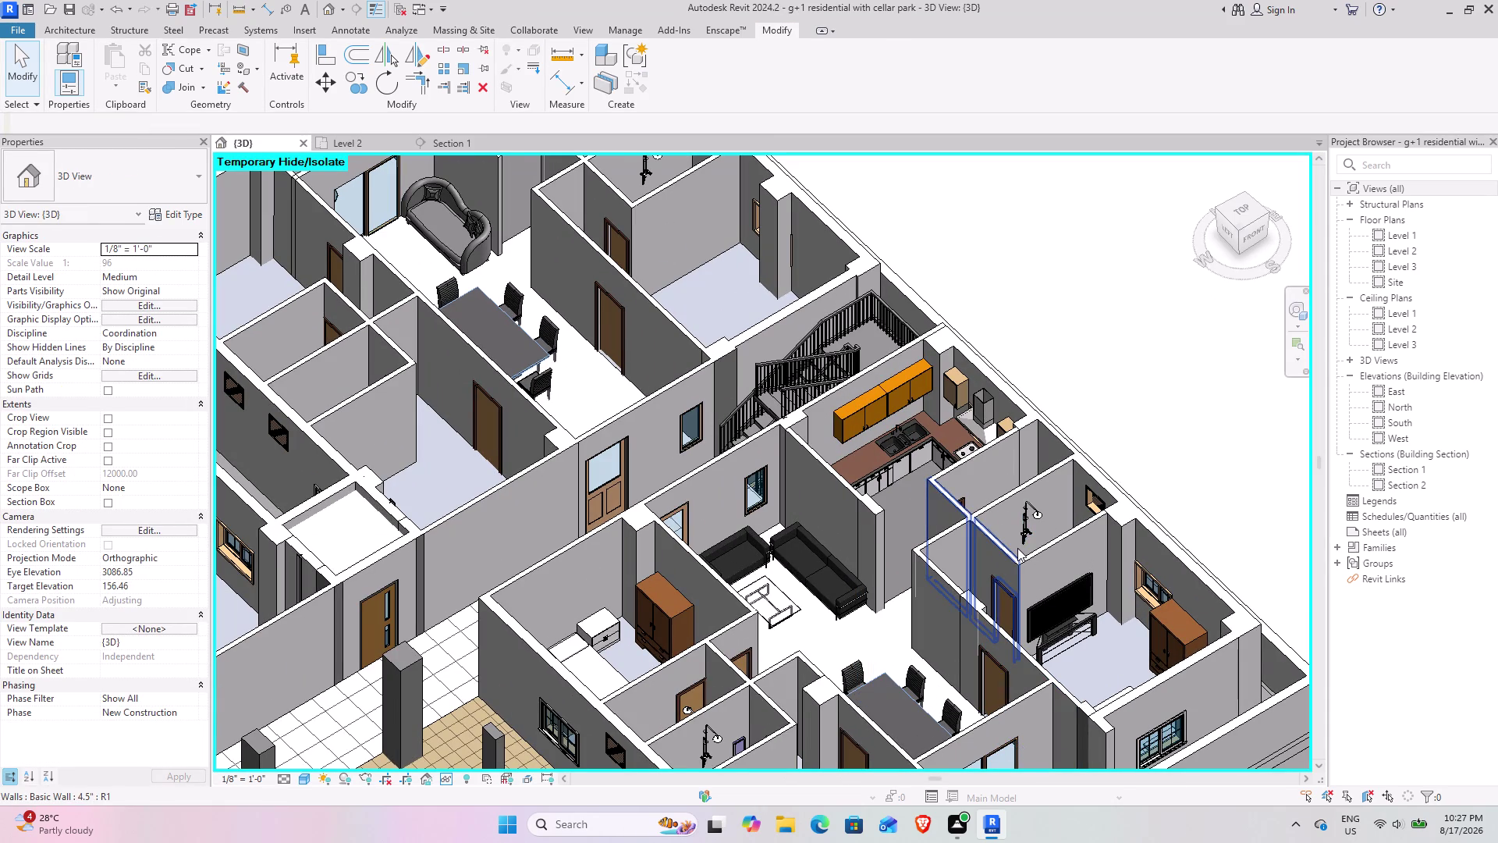
middle_drag(1016, 549, 922, 605)
middle_drag(787, 628, 995, 410)
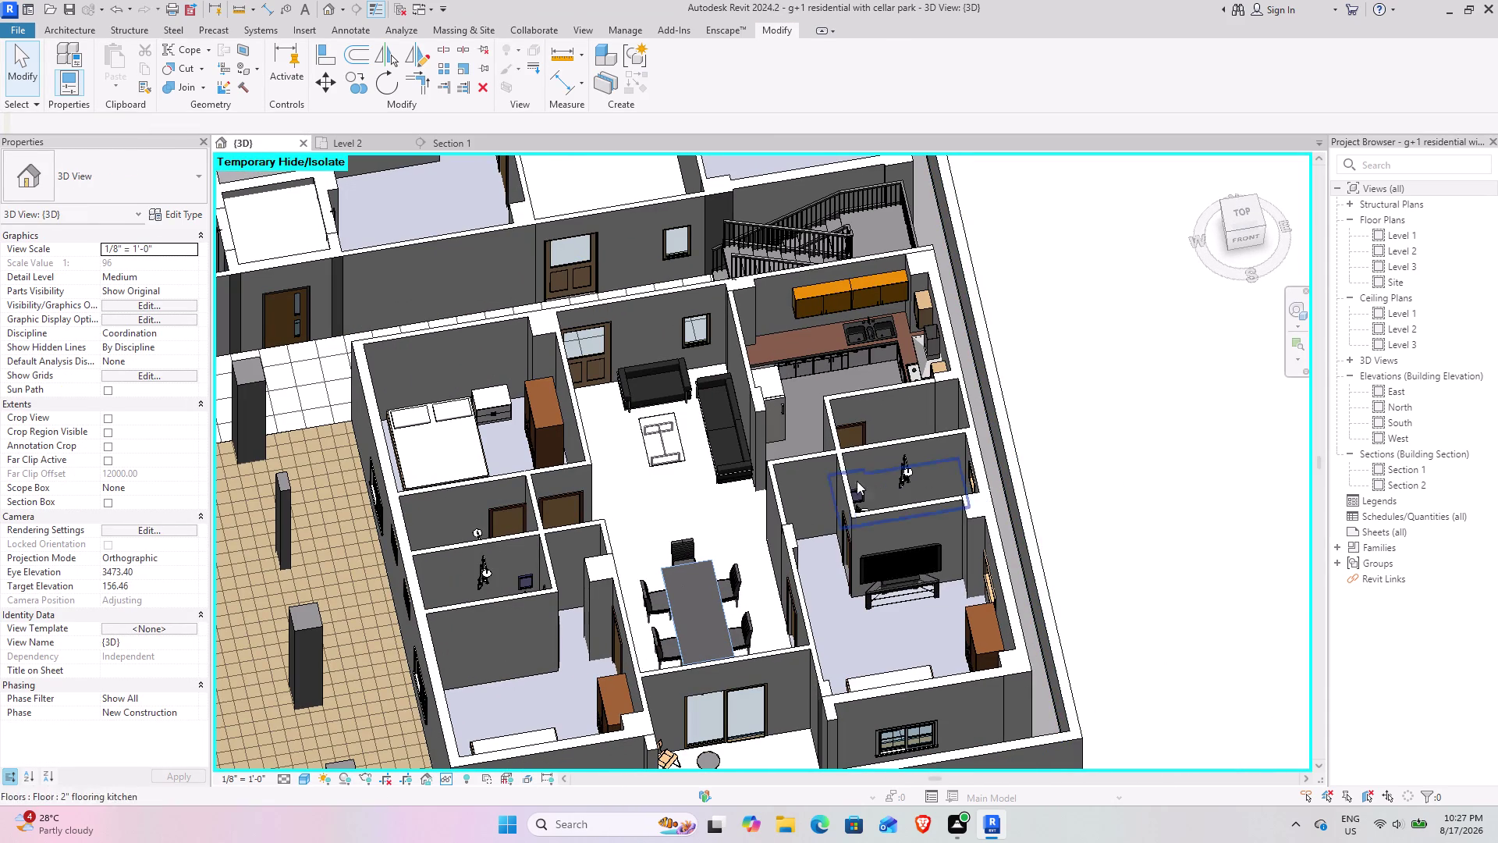
click(862, 490)
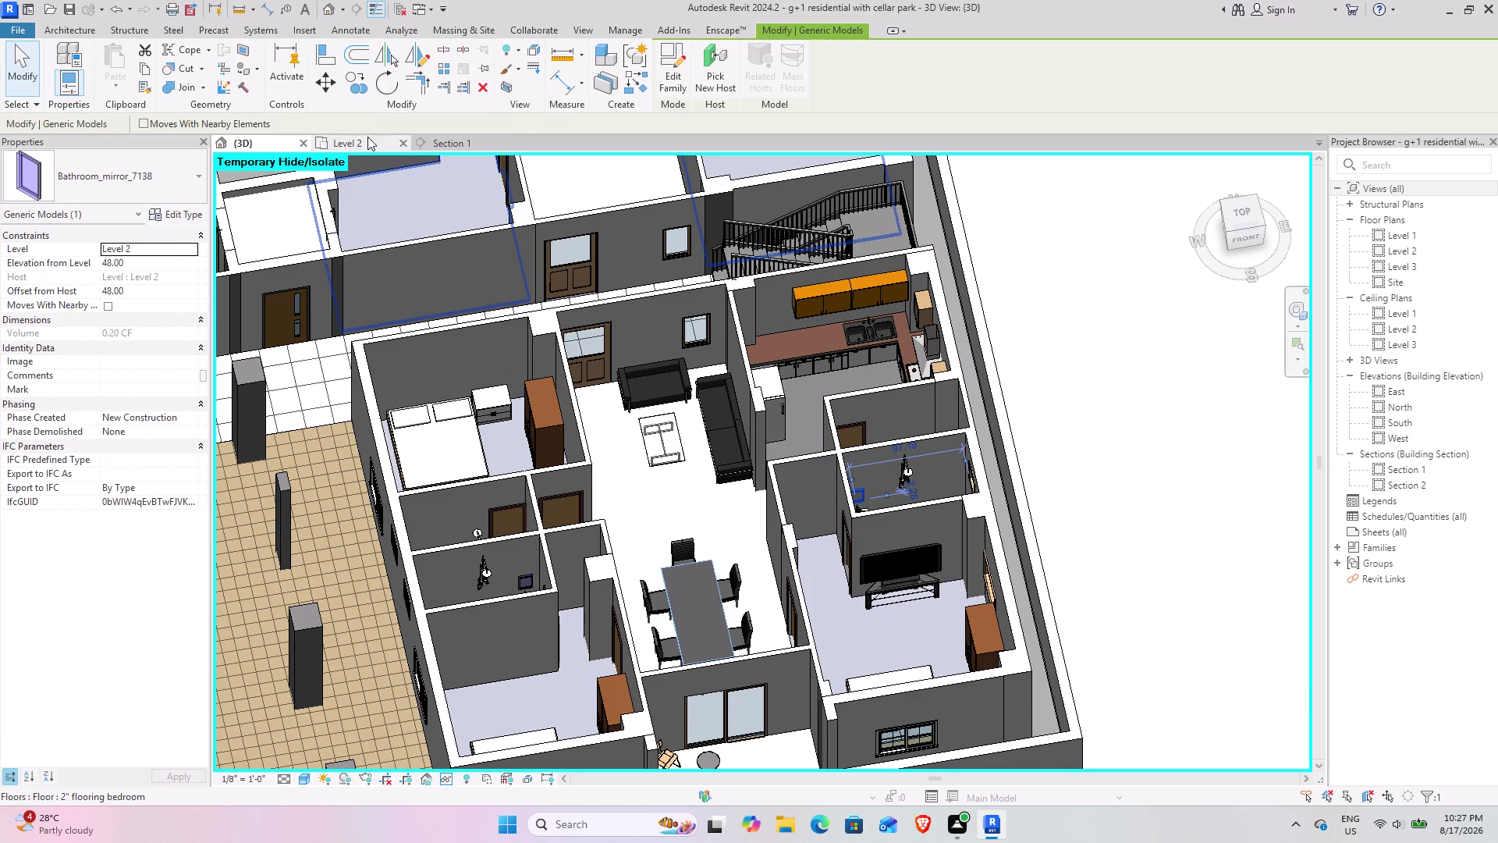
click(368, 137)
Start moving the mirror and set its start point near the bathroom washbasin.
click(352, 90)
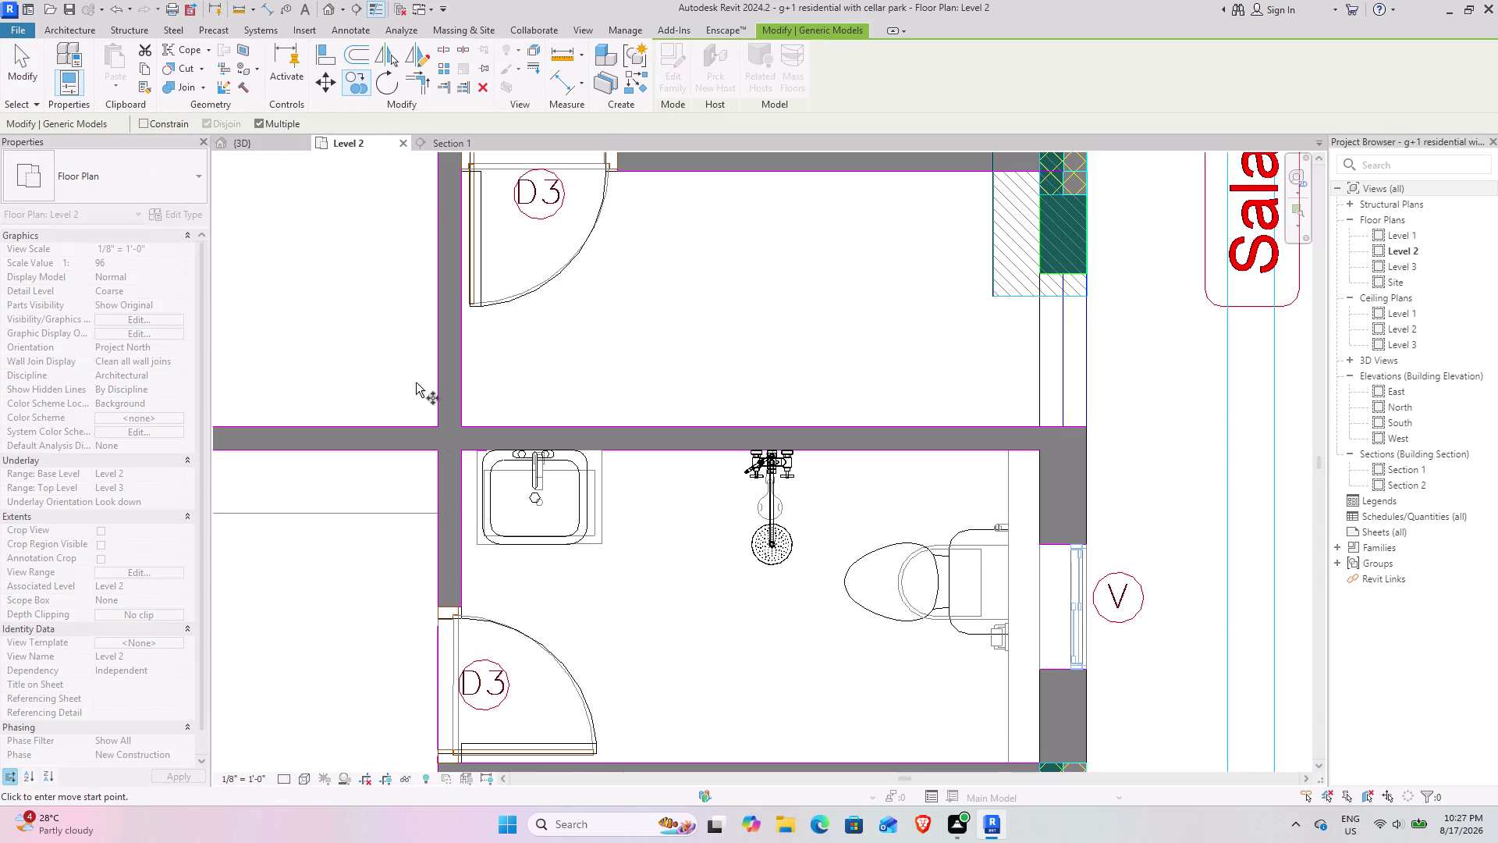
scroll(down, 3)
middle_drag(704, 616, 688, 327)
middle_drag(633, 655, 627, 201)
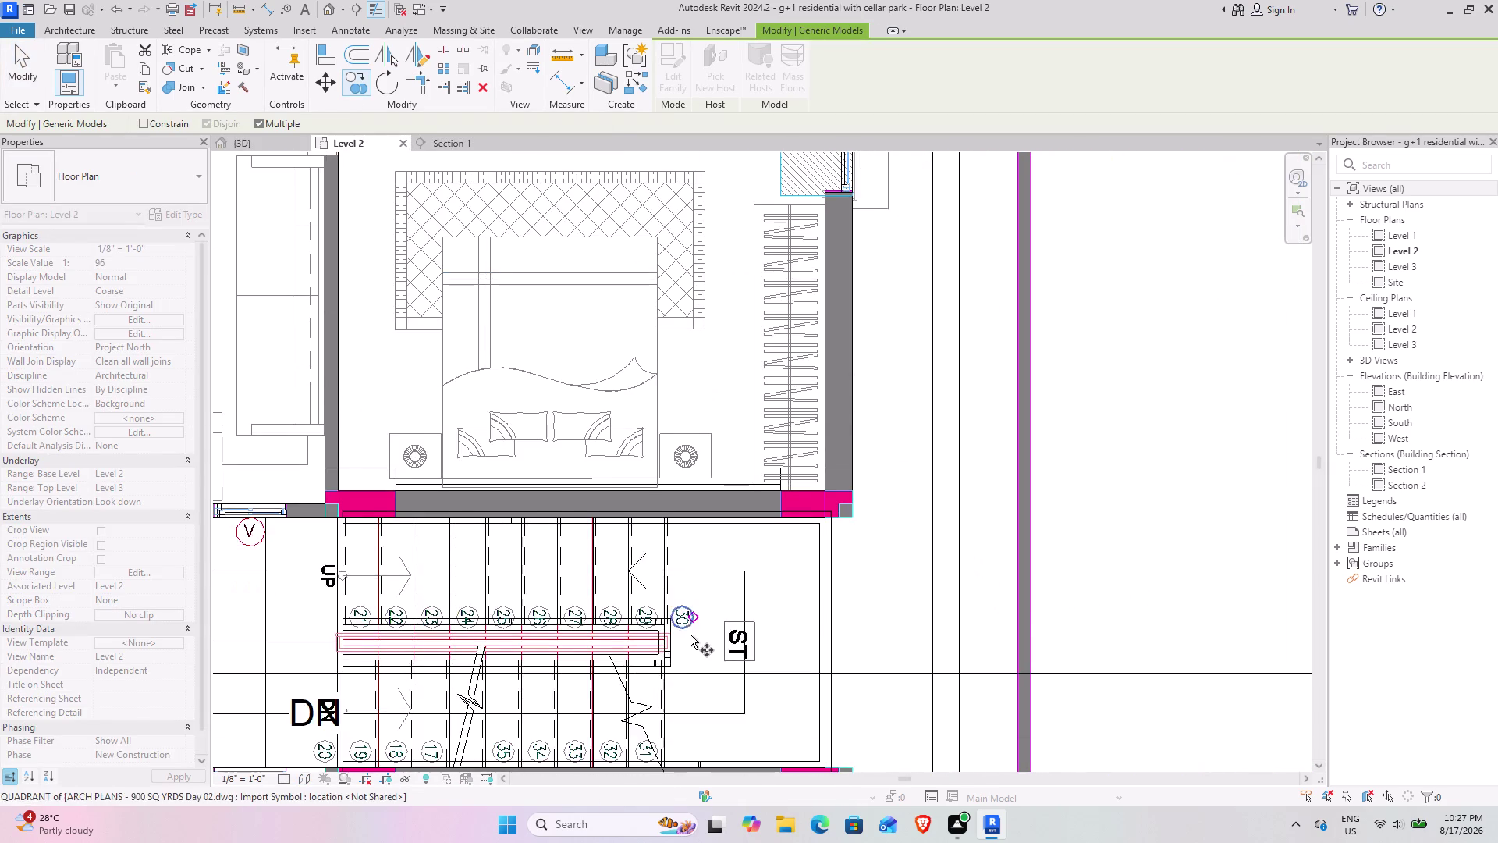
middle_drag(684, 601, 732, 177)
middle_drag(555, 555, 684, 233)
scroll(up, 3)
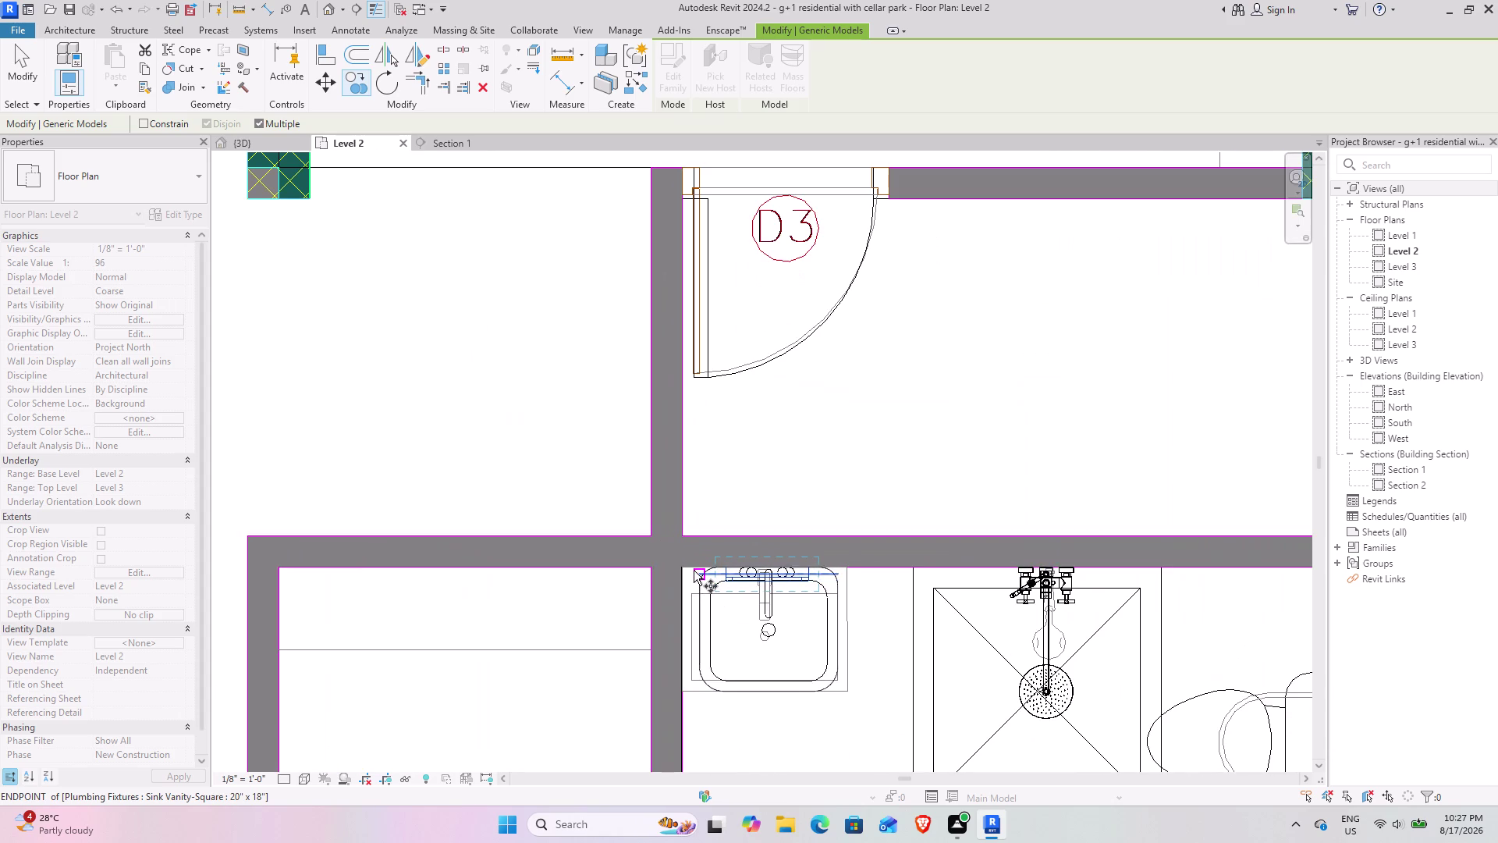
click(686, 570)
Drop the mirror on the wall behind the washbasin.
scroll(down, 3)
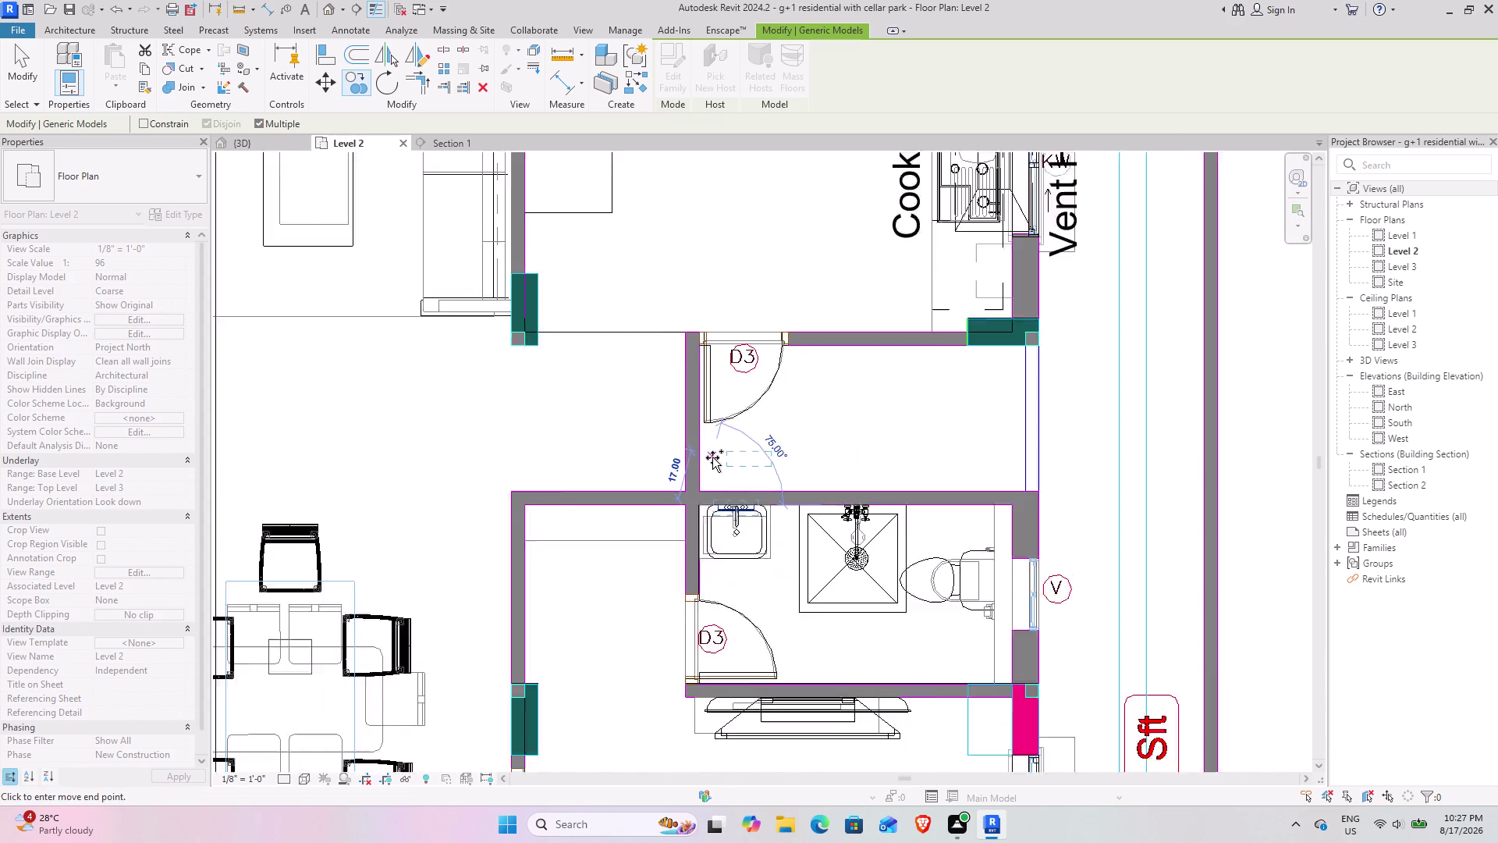
scroll(down, 3)
middle_drag(730, 331, 740, 741)
scroll(up, 3)
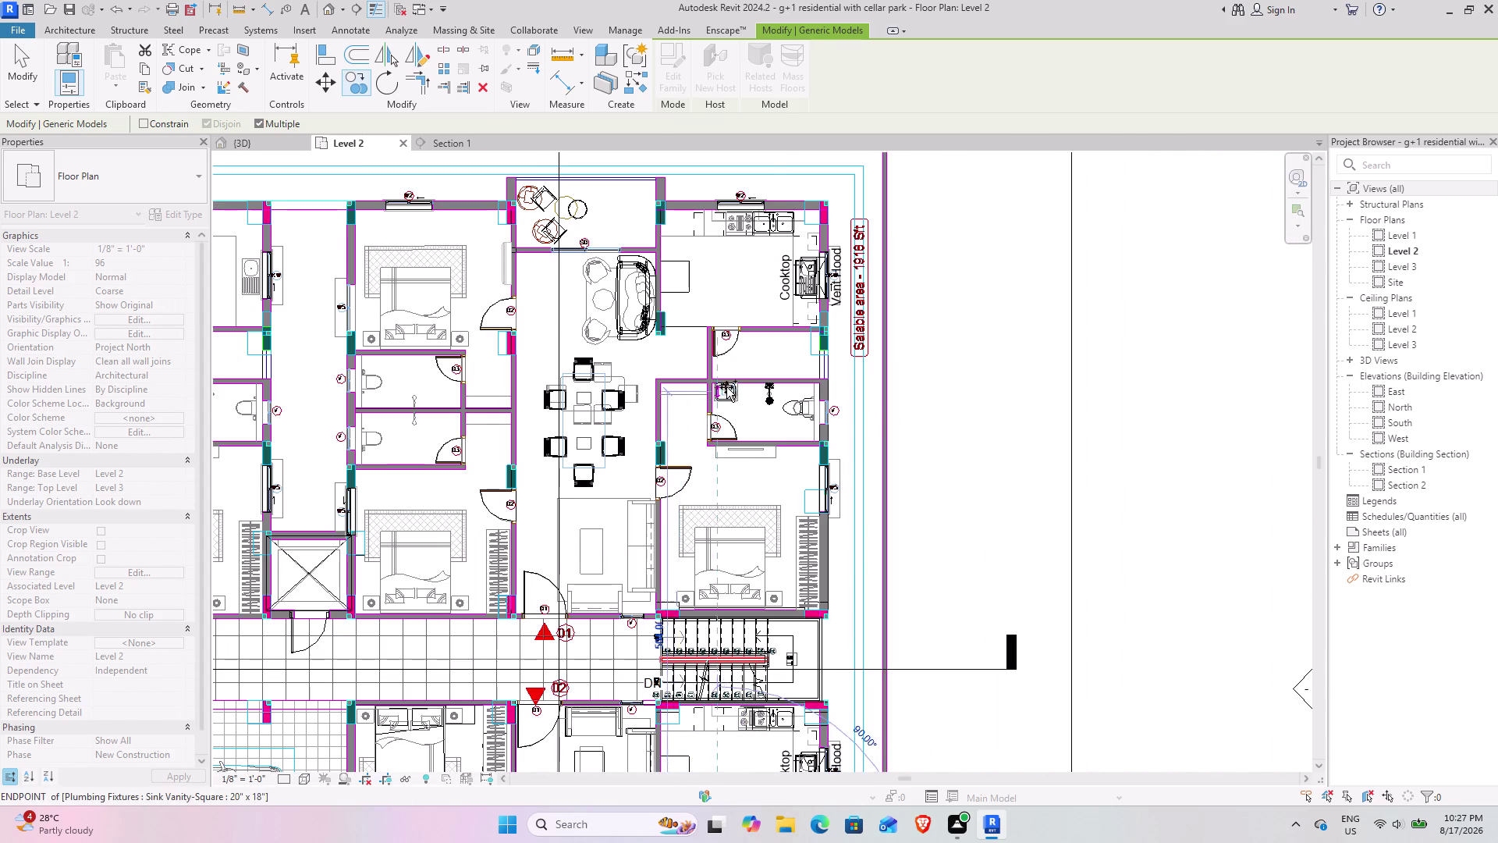
scroll(up, 3)
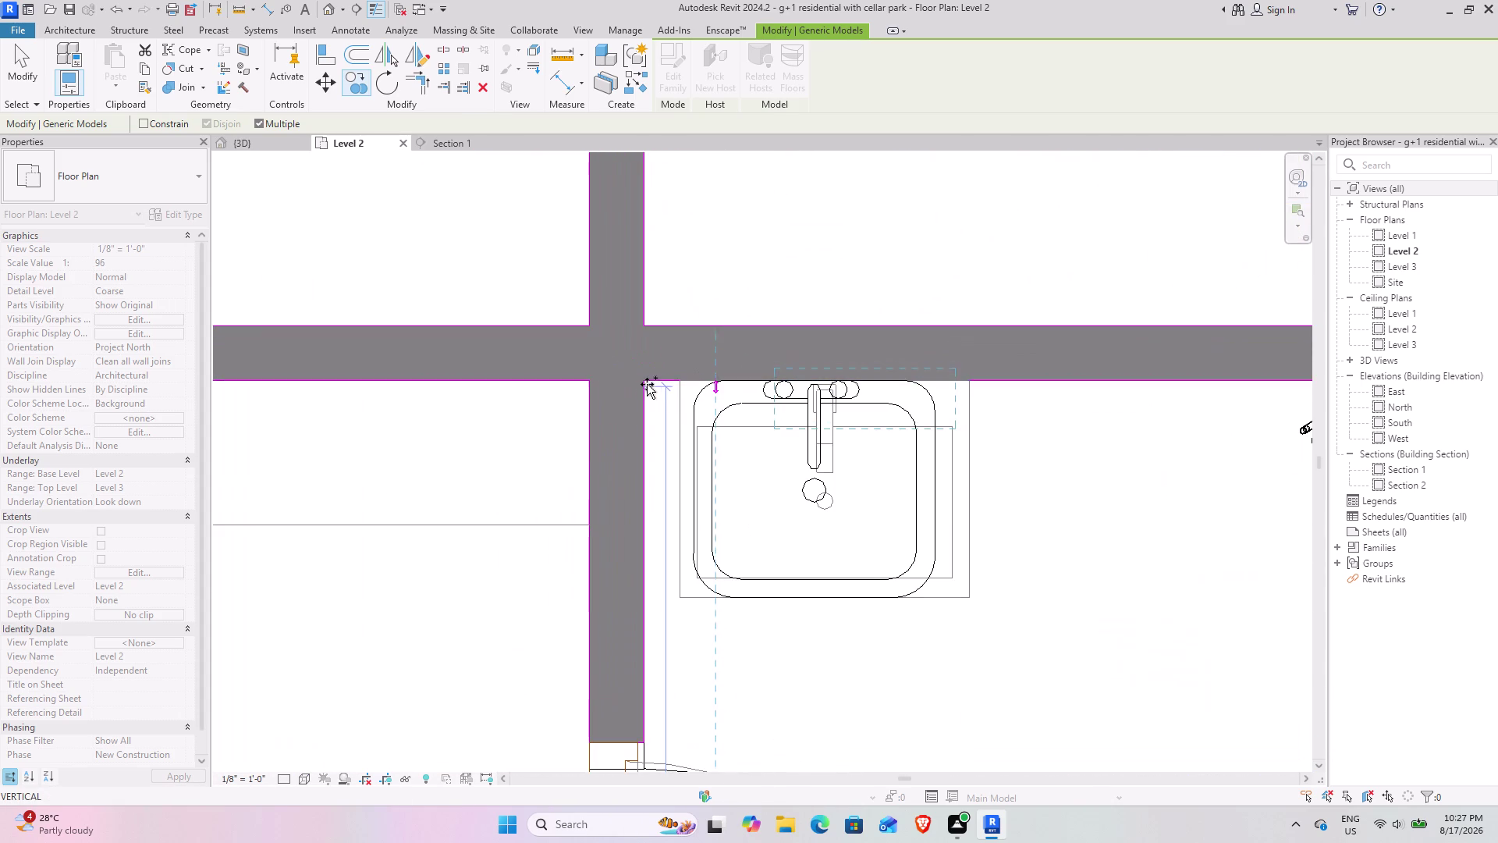
click(638, 380)
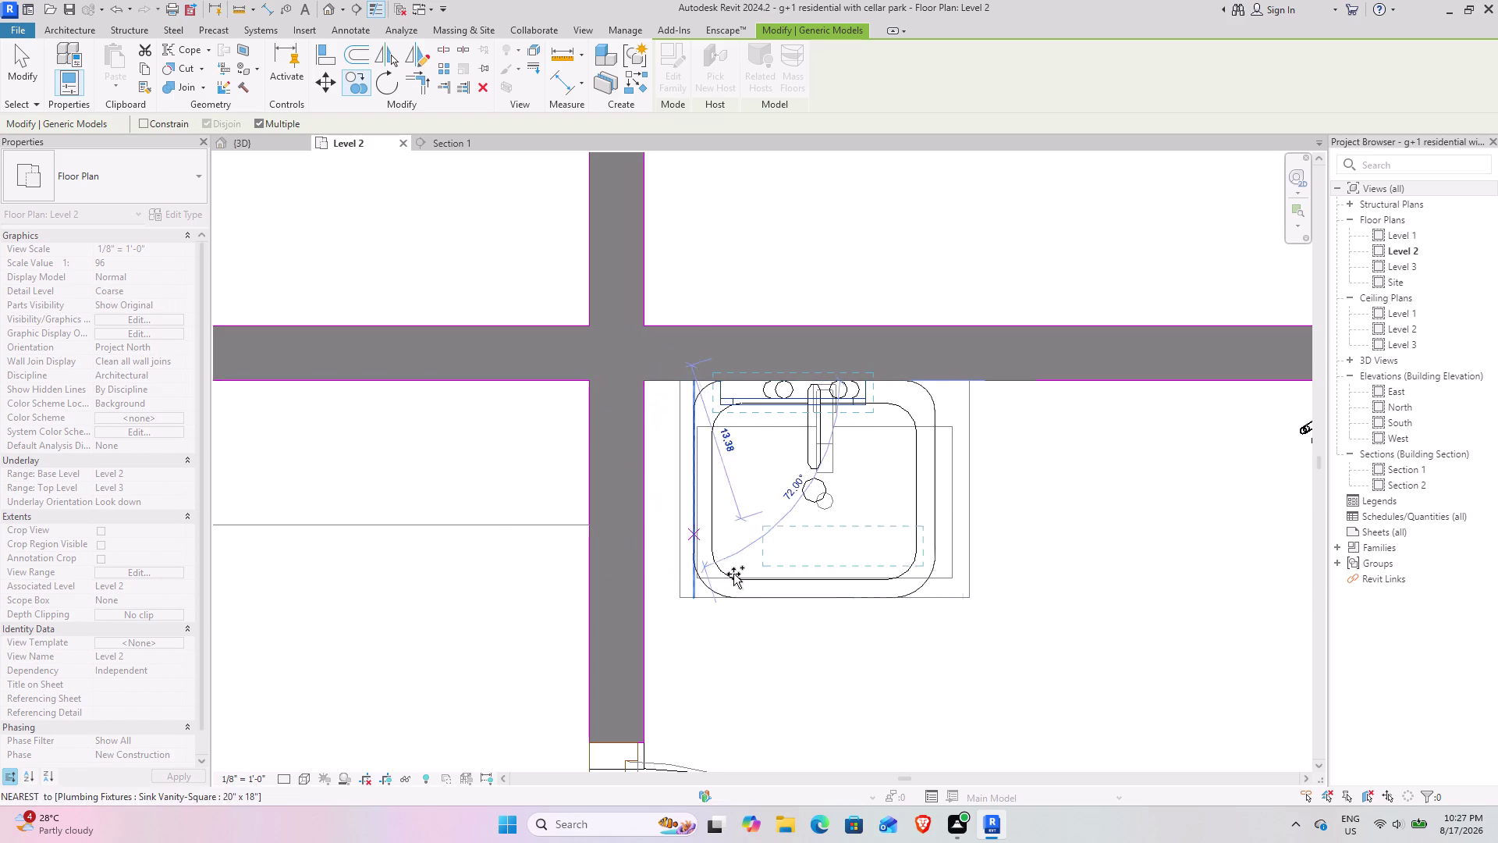
key(Escape)
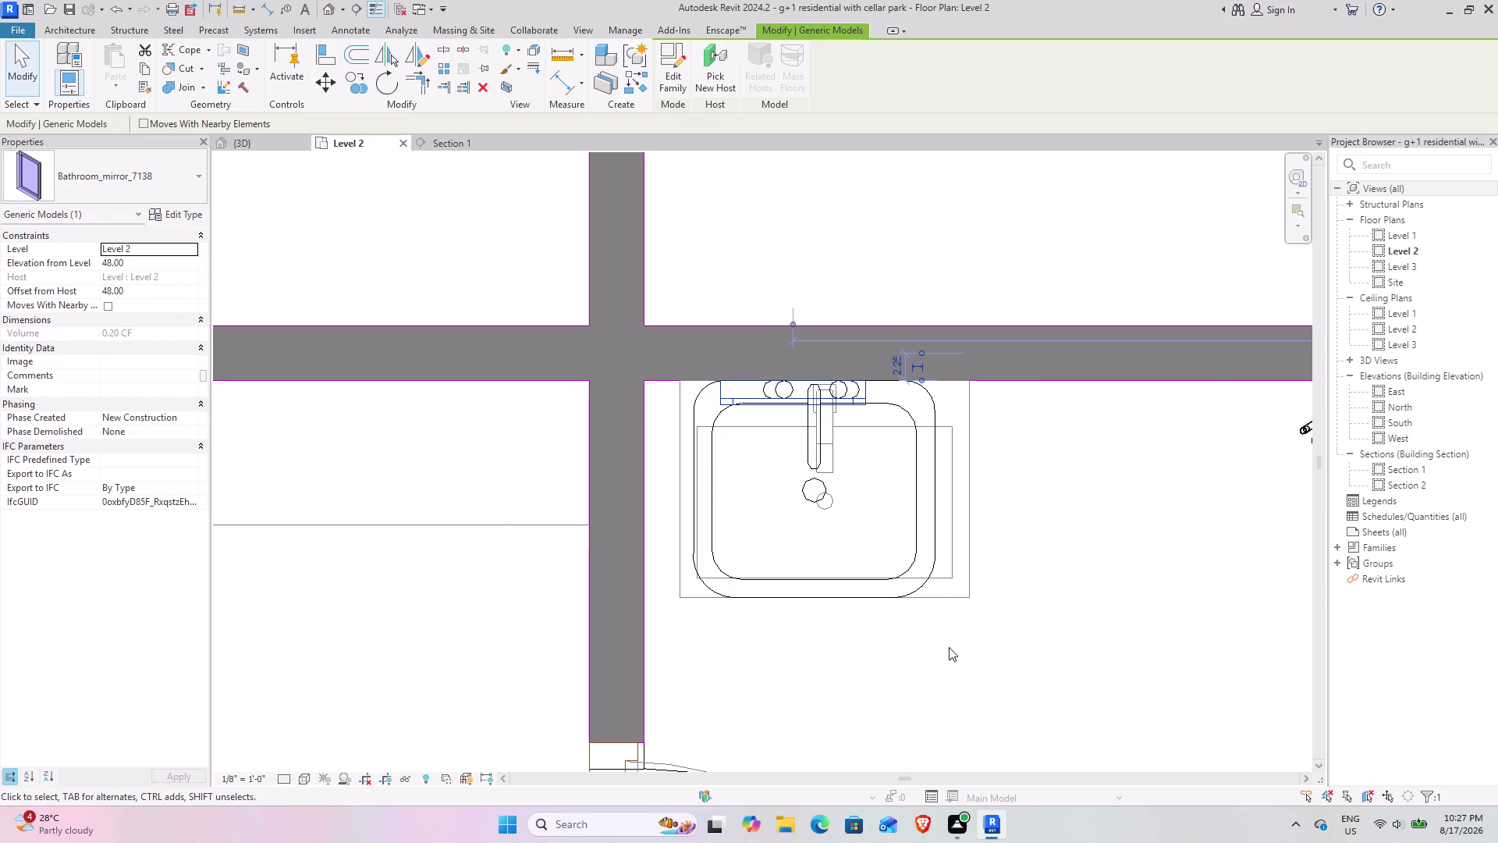
Centre the mirror over the washbasin, eleven steps right and one back left, then deselect it.
key(Right)
key(Right)
key(Right)
key(Right)
key(Right)
key(Right)
key(Right)
key(Right)
key(Right)
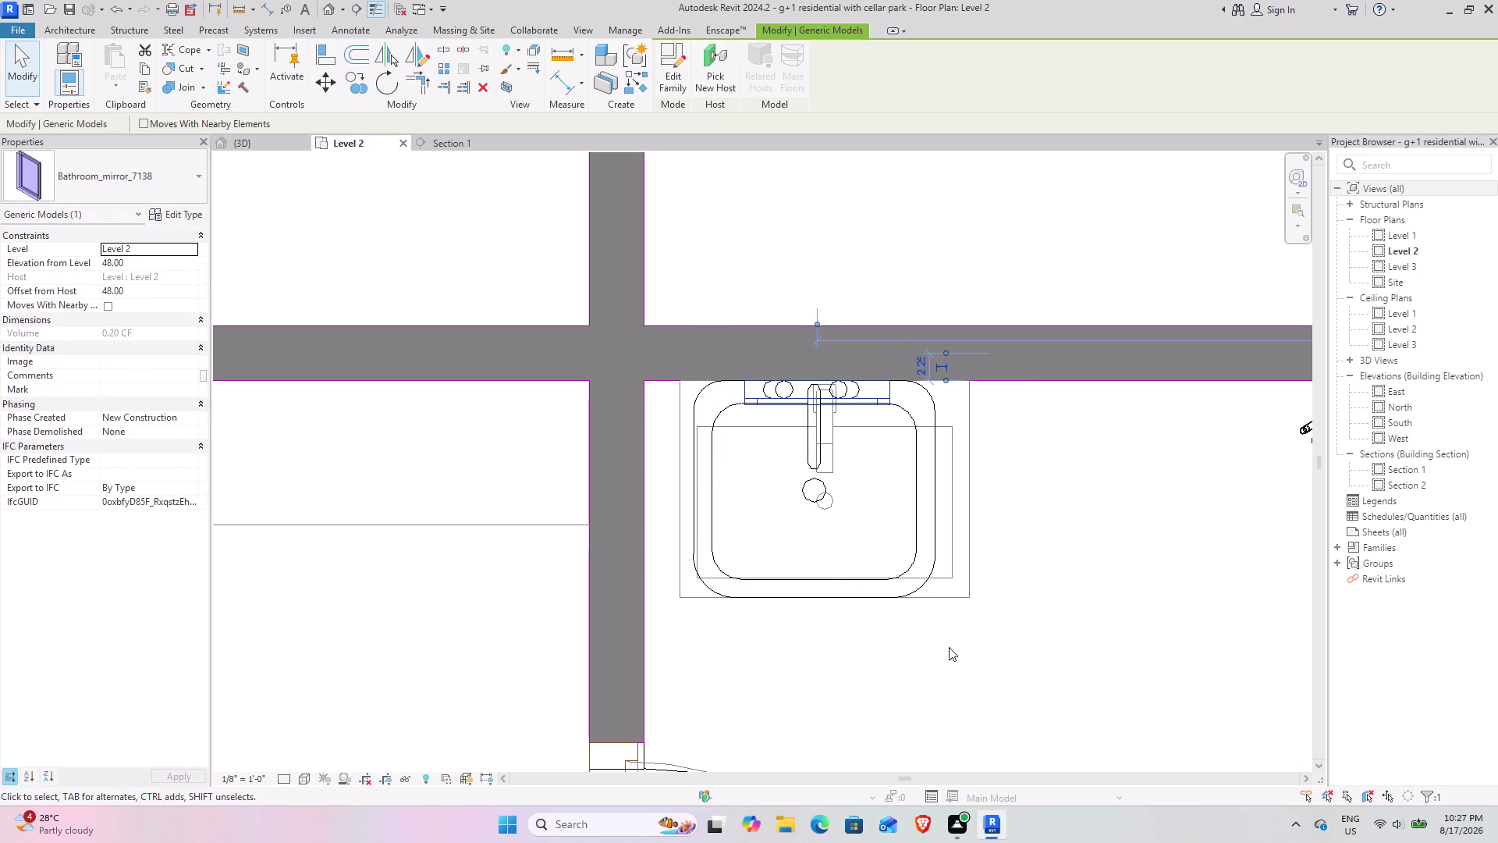
key(Right)
key(Right)
key(Left)
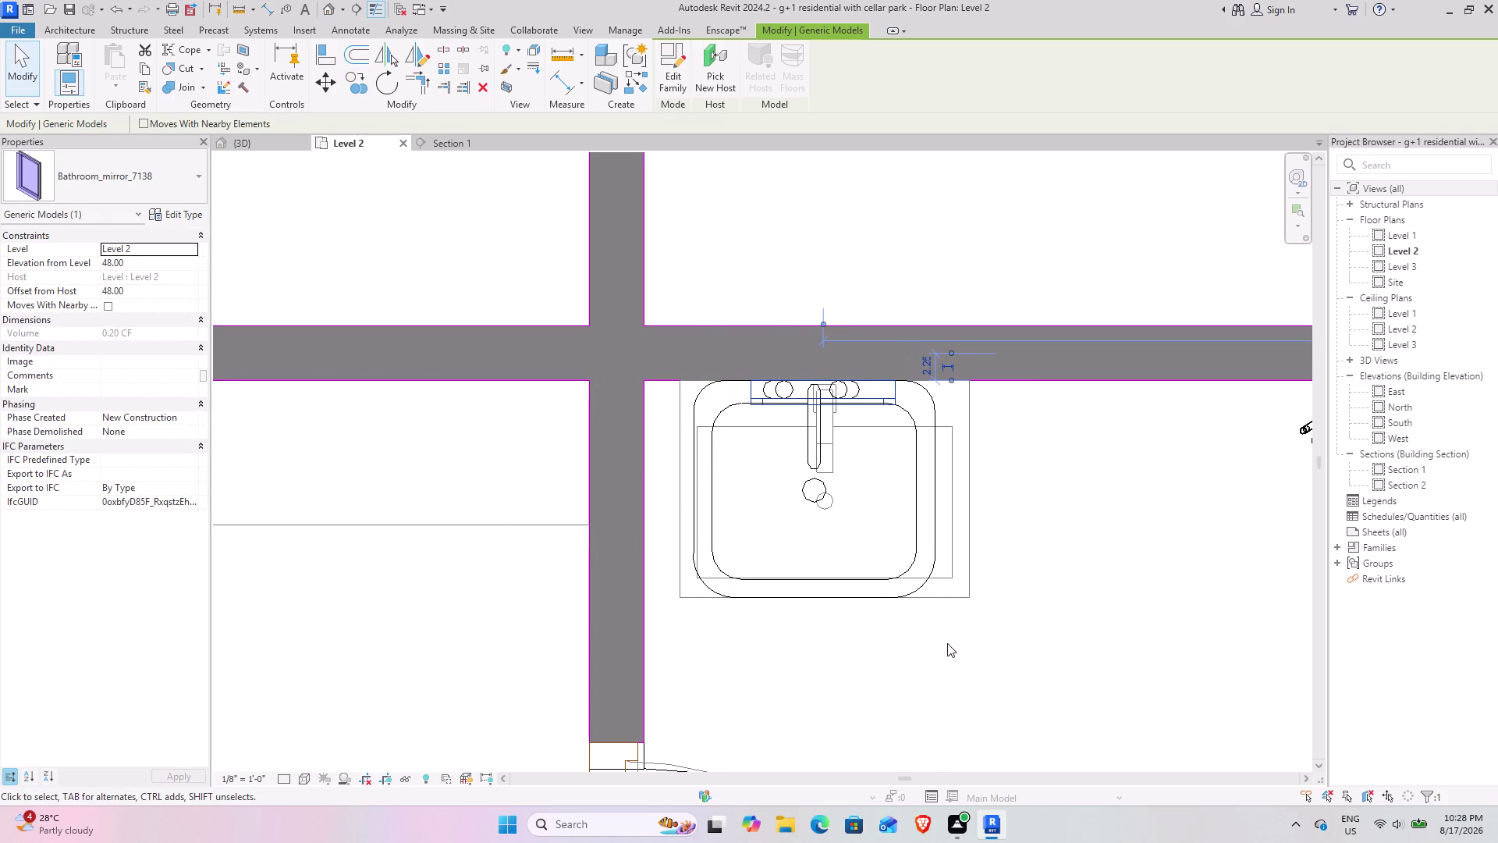
key(Escape)
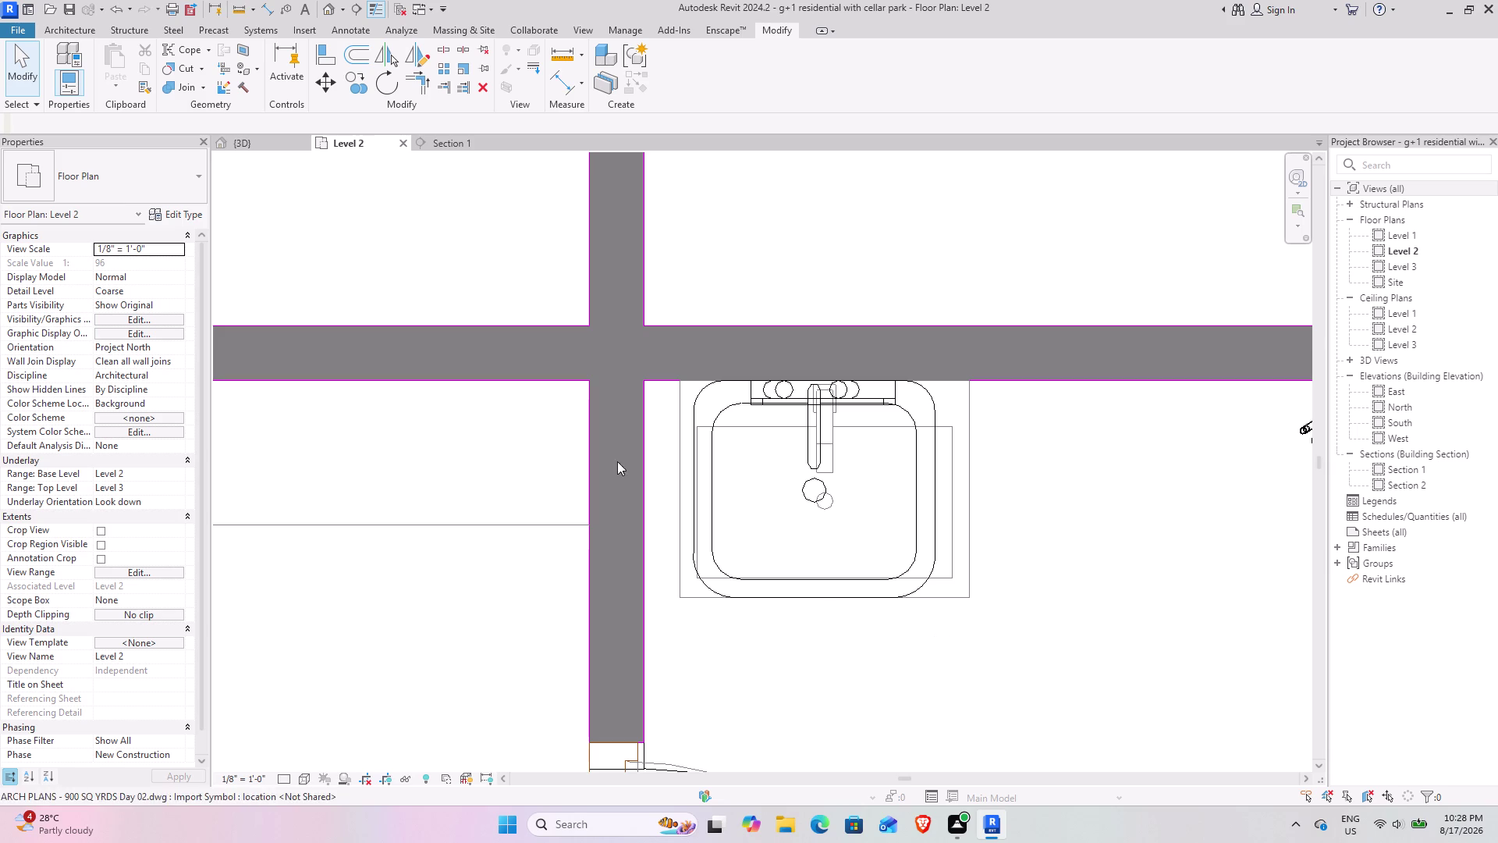
key(Escape)
Orbit and zoom the 3D view around the furnished Level 2 rooms, then switch to Section 1.
click(249, 142)
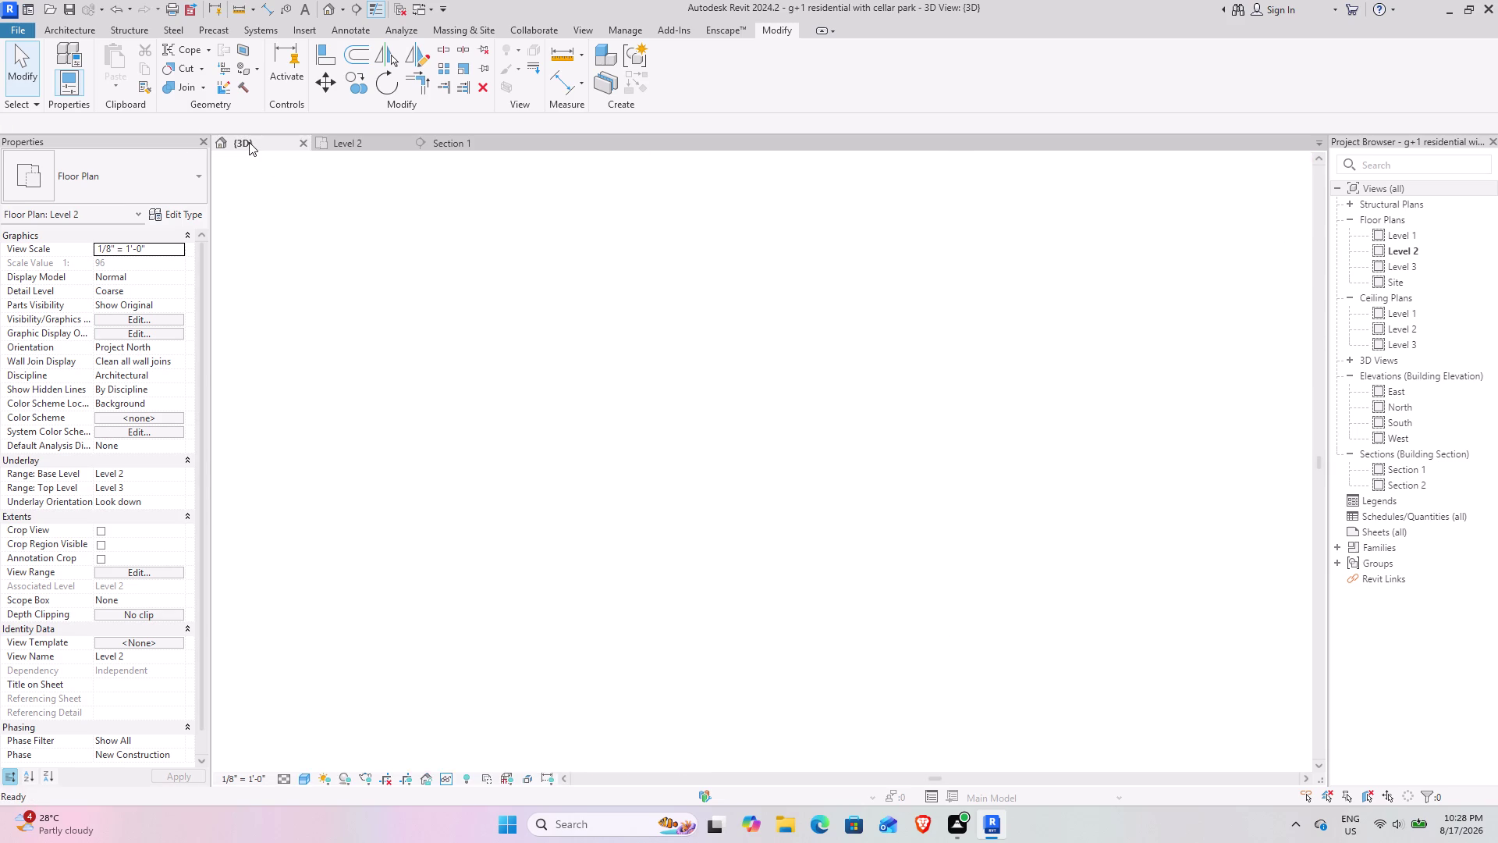
scroll(down, 3)
middle_drag(733, 602, 695, 530)
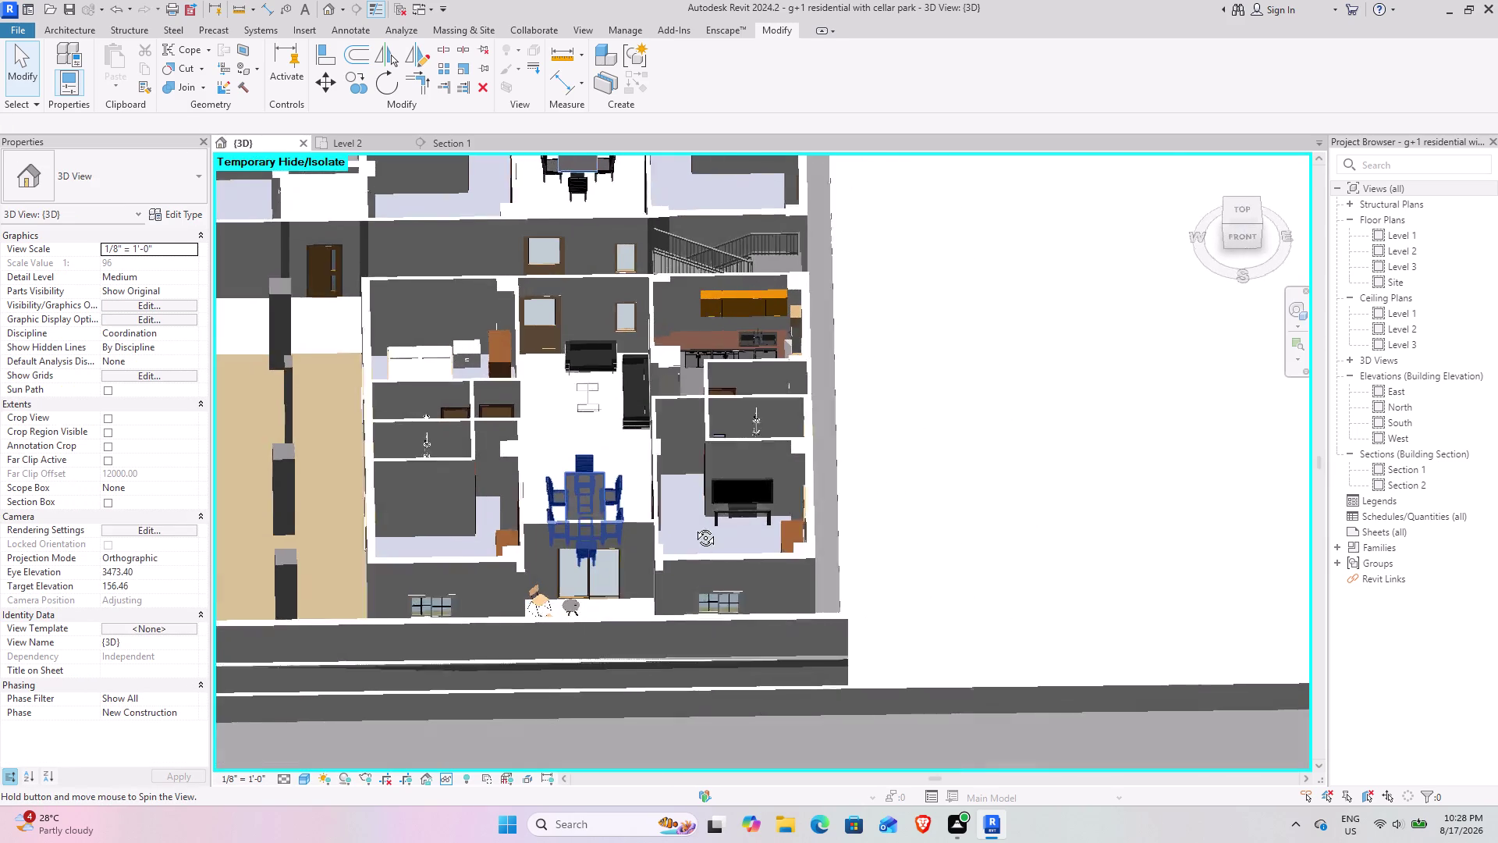
middle_drag(695, 530, 677, 579)
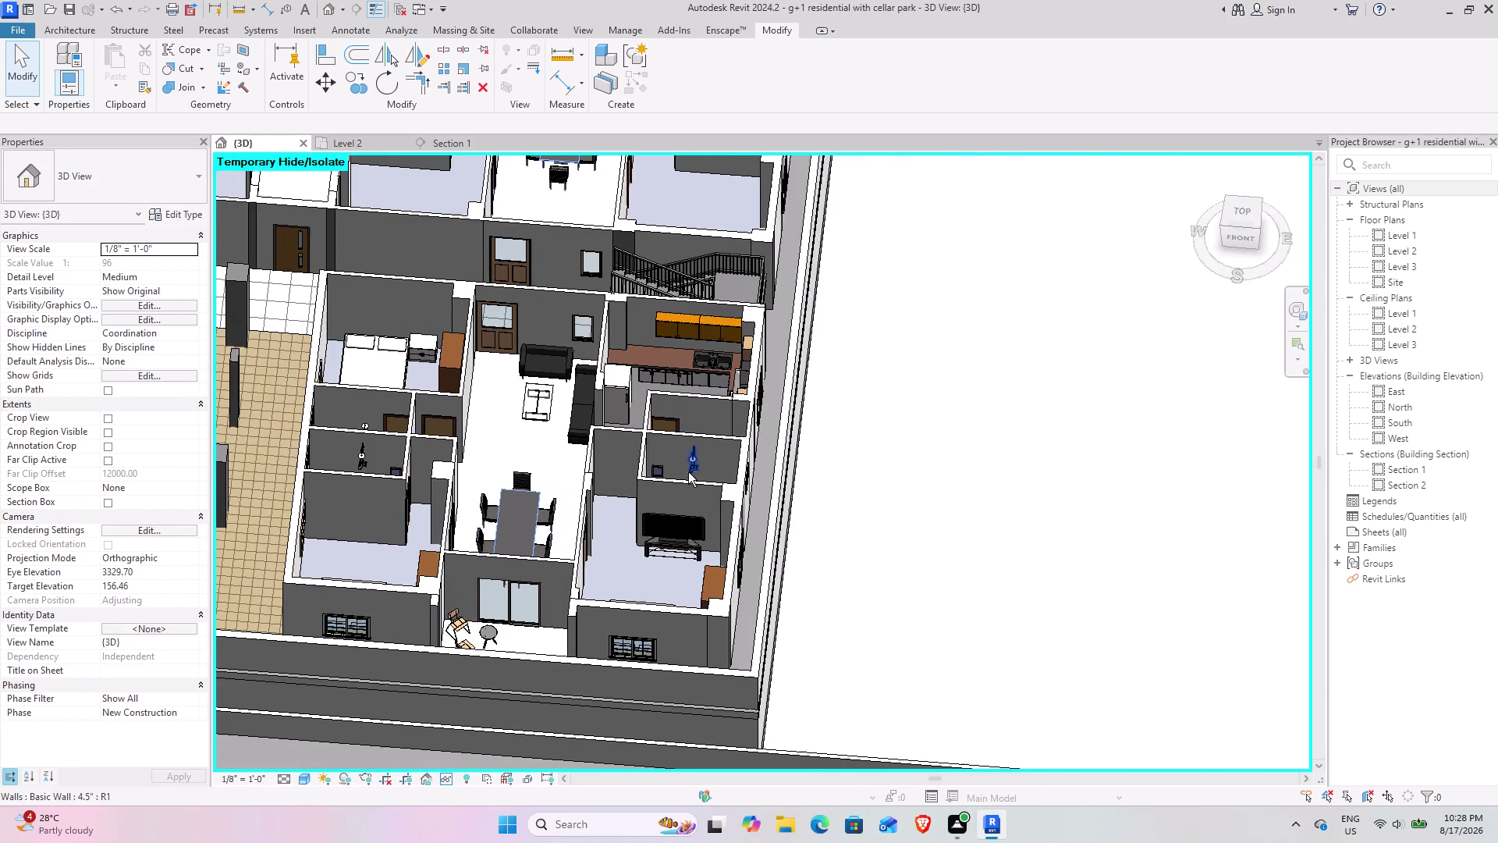
middle_drag(688, 485, 680, 566)
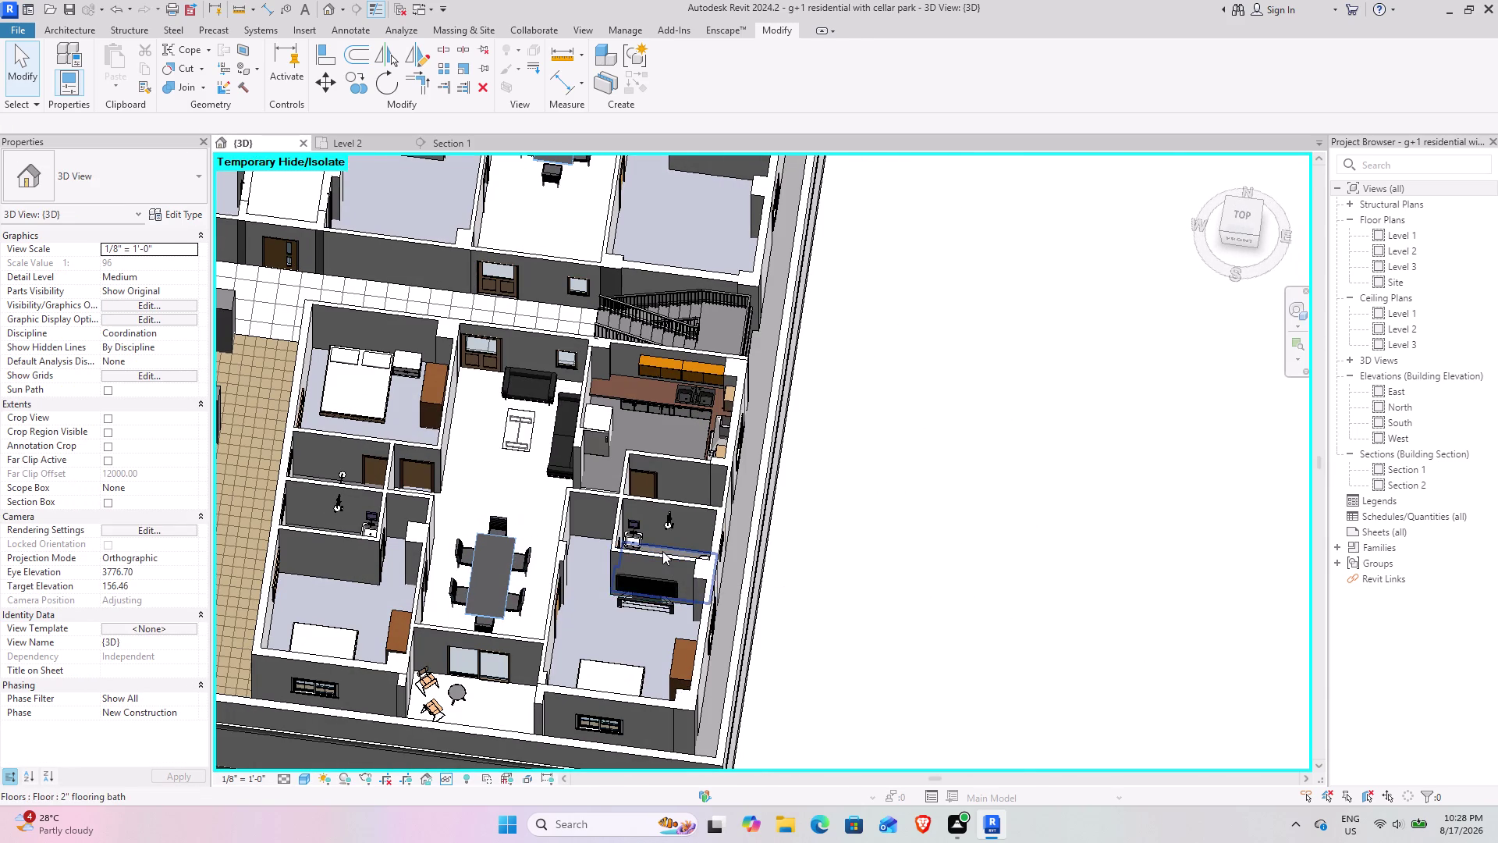
scroll(down, 3)
middle_drag(625, 561, 785, 668)
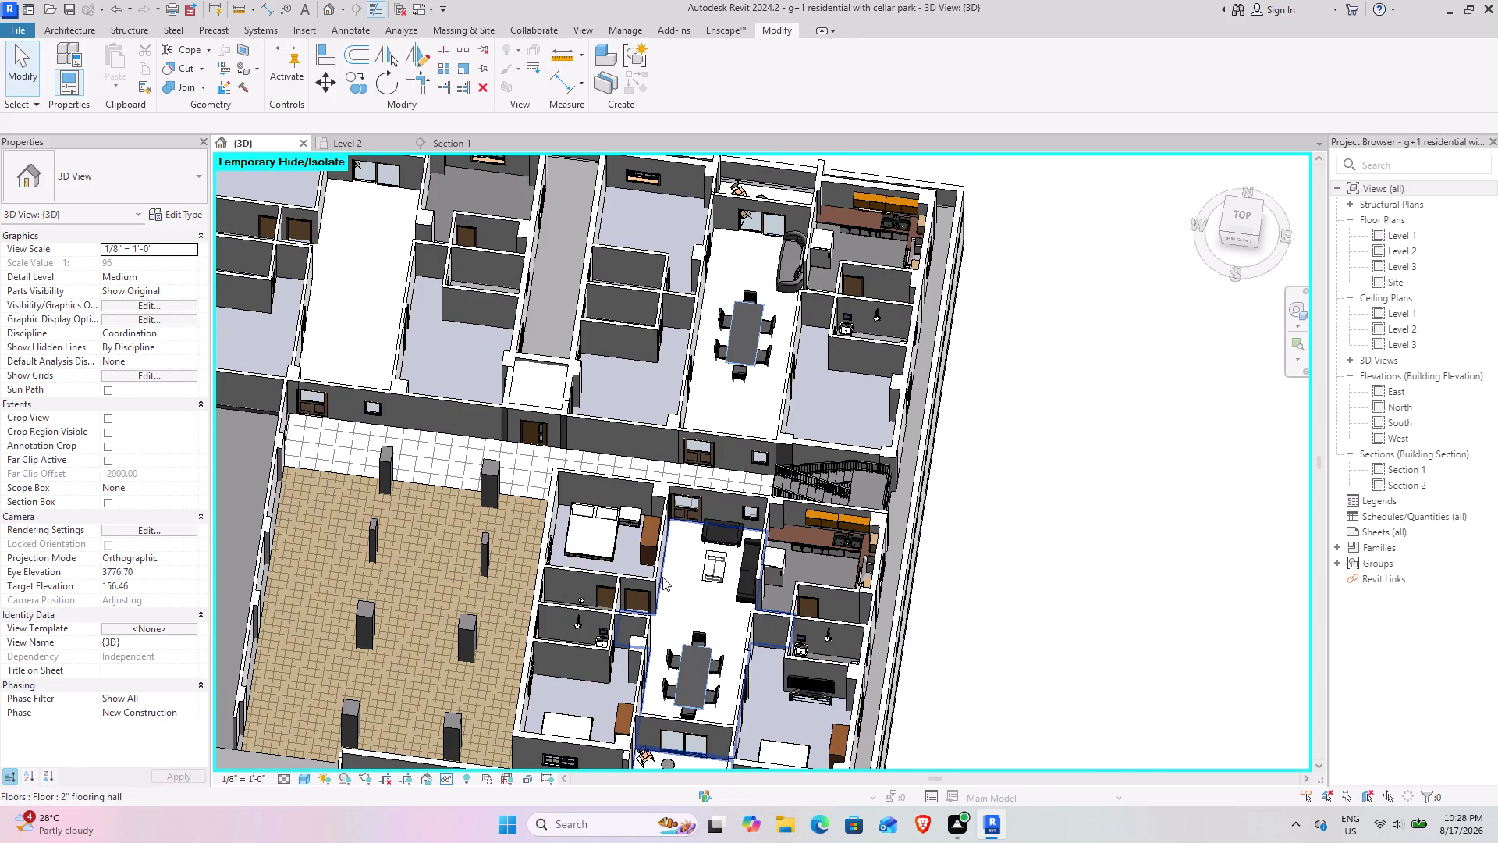
middle_drag(722, 594, 759, 526)
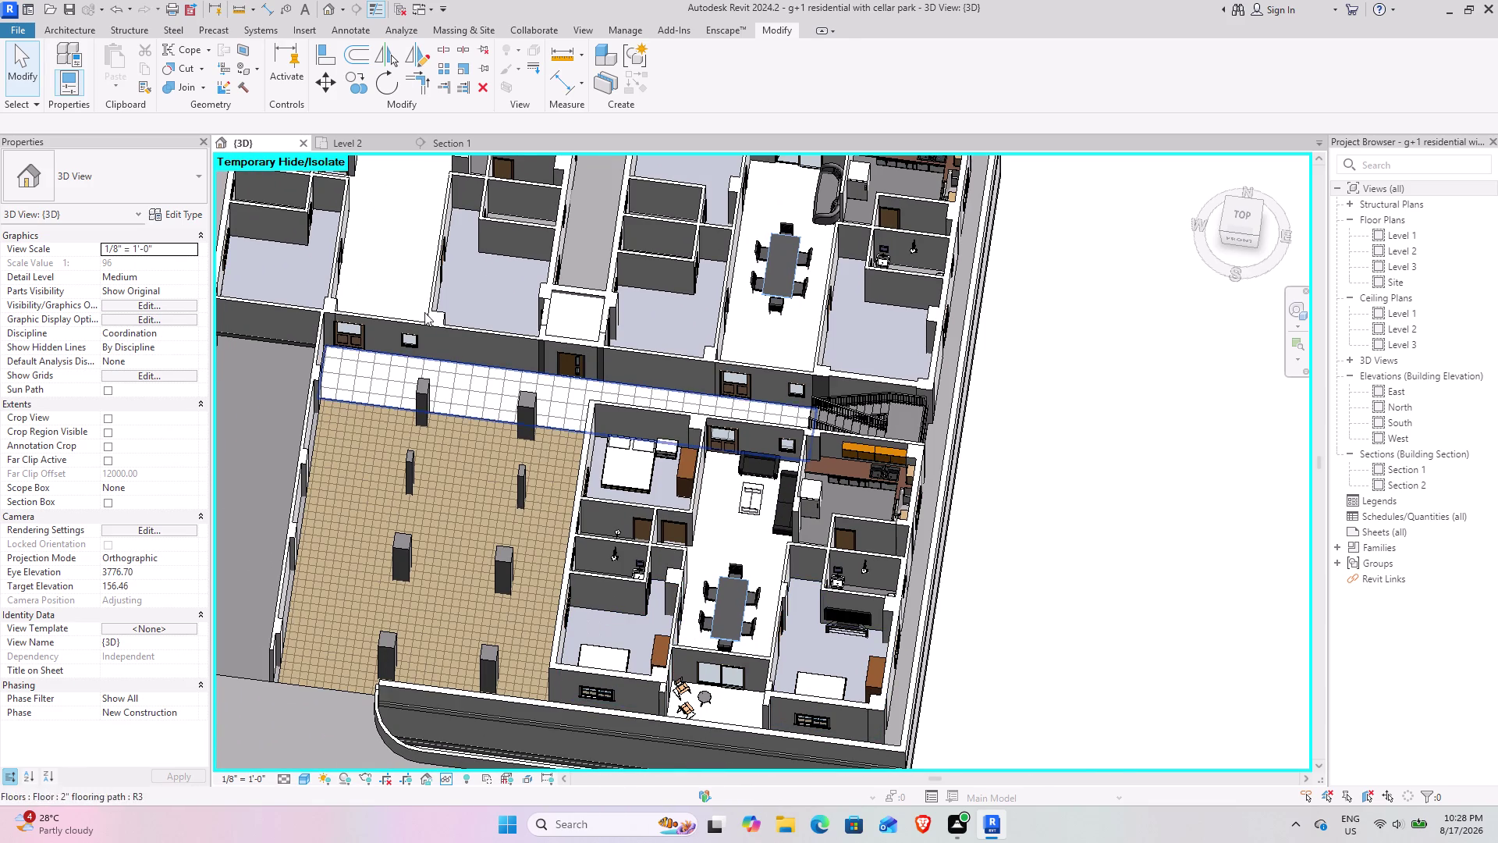
click(464, 138)
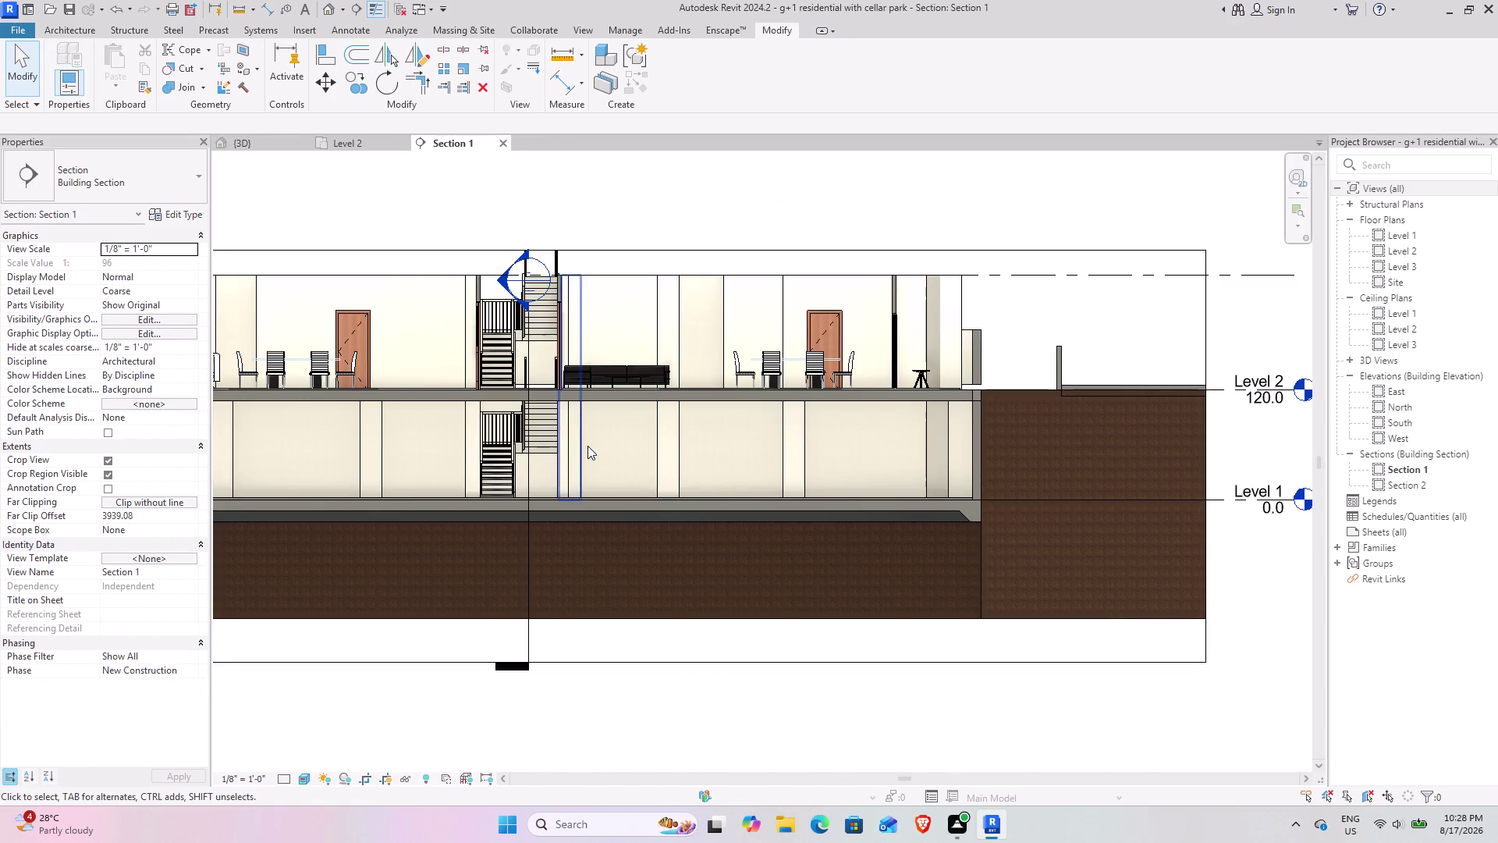
Zoom and pan across Section 1 to inspect both levels and the staircase.
scroll(down, 3)
middle_drag(565, 445, 847, 479)
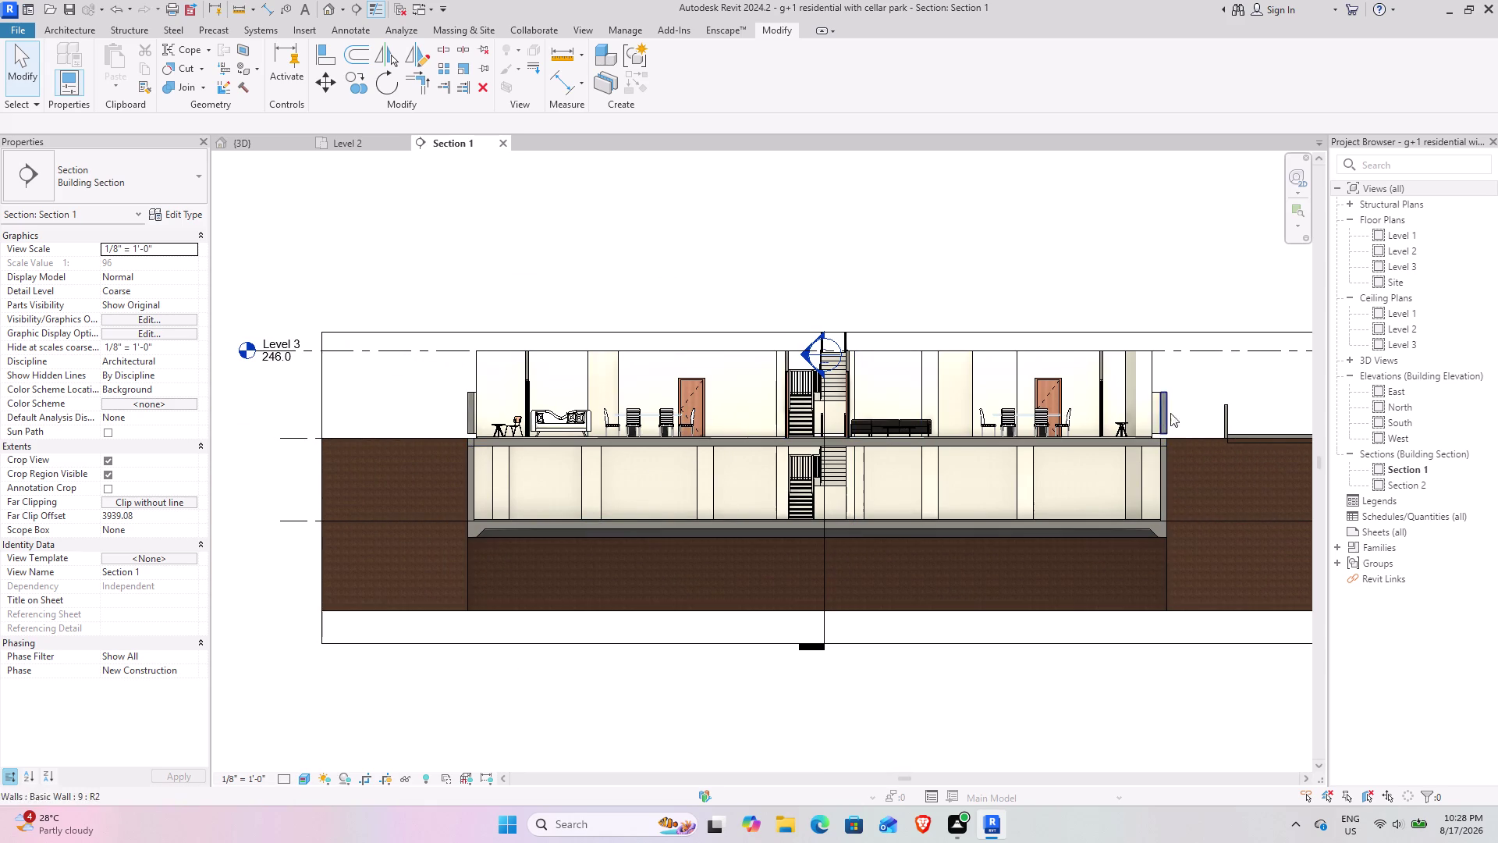
middle_drag(1150, 457, 928, 475)
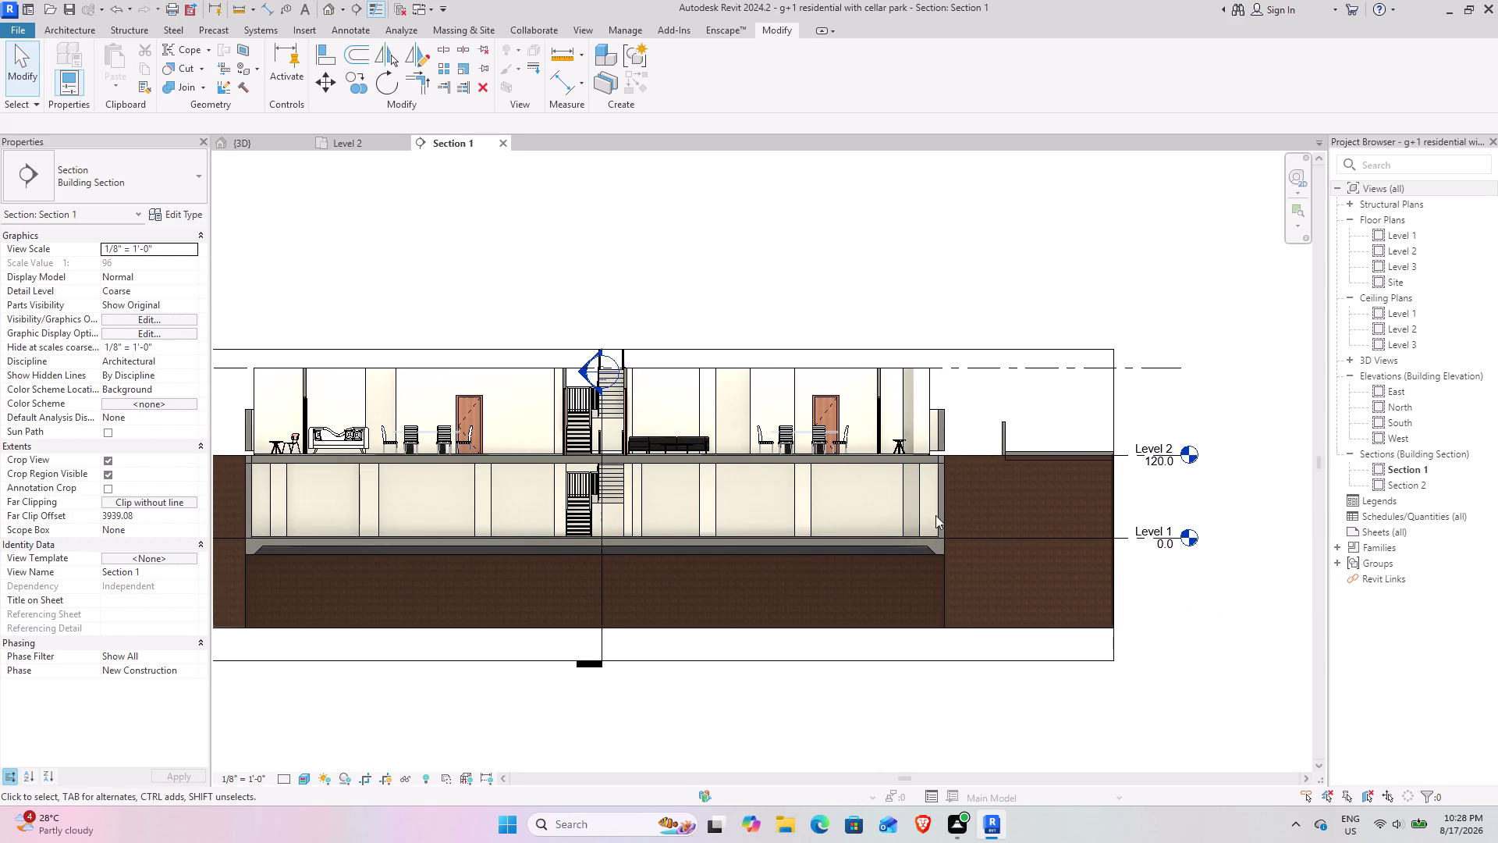
scroll(up, 3)
scroll(up, 3)
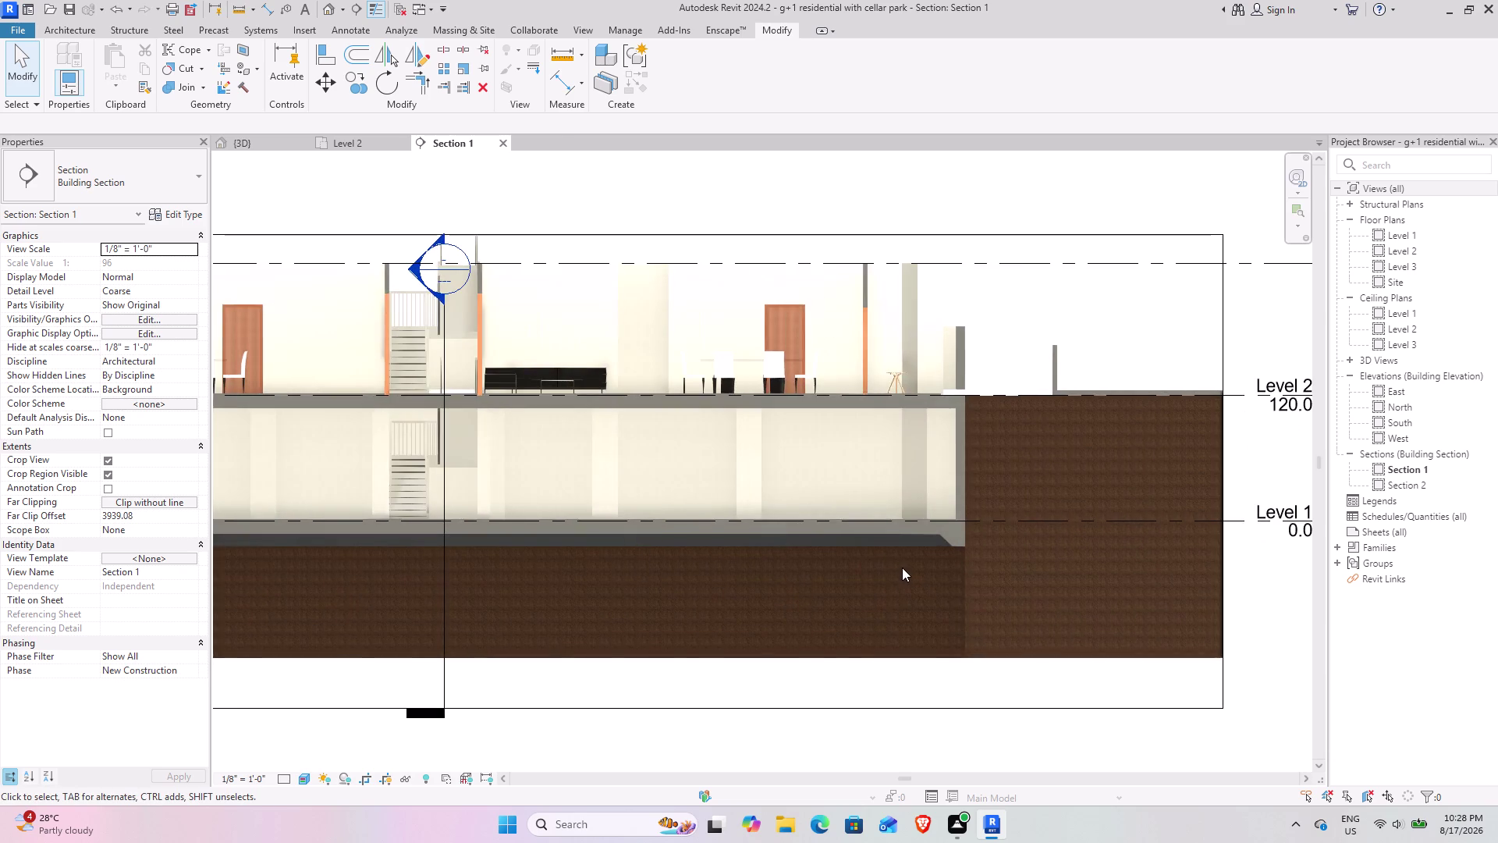
scroll(up, 3)
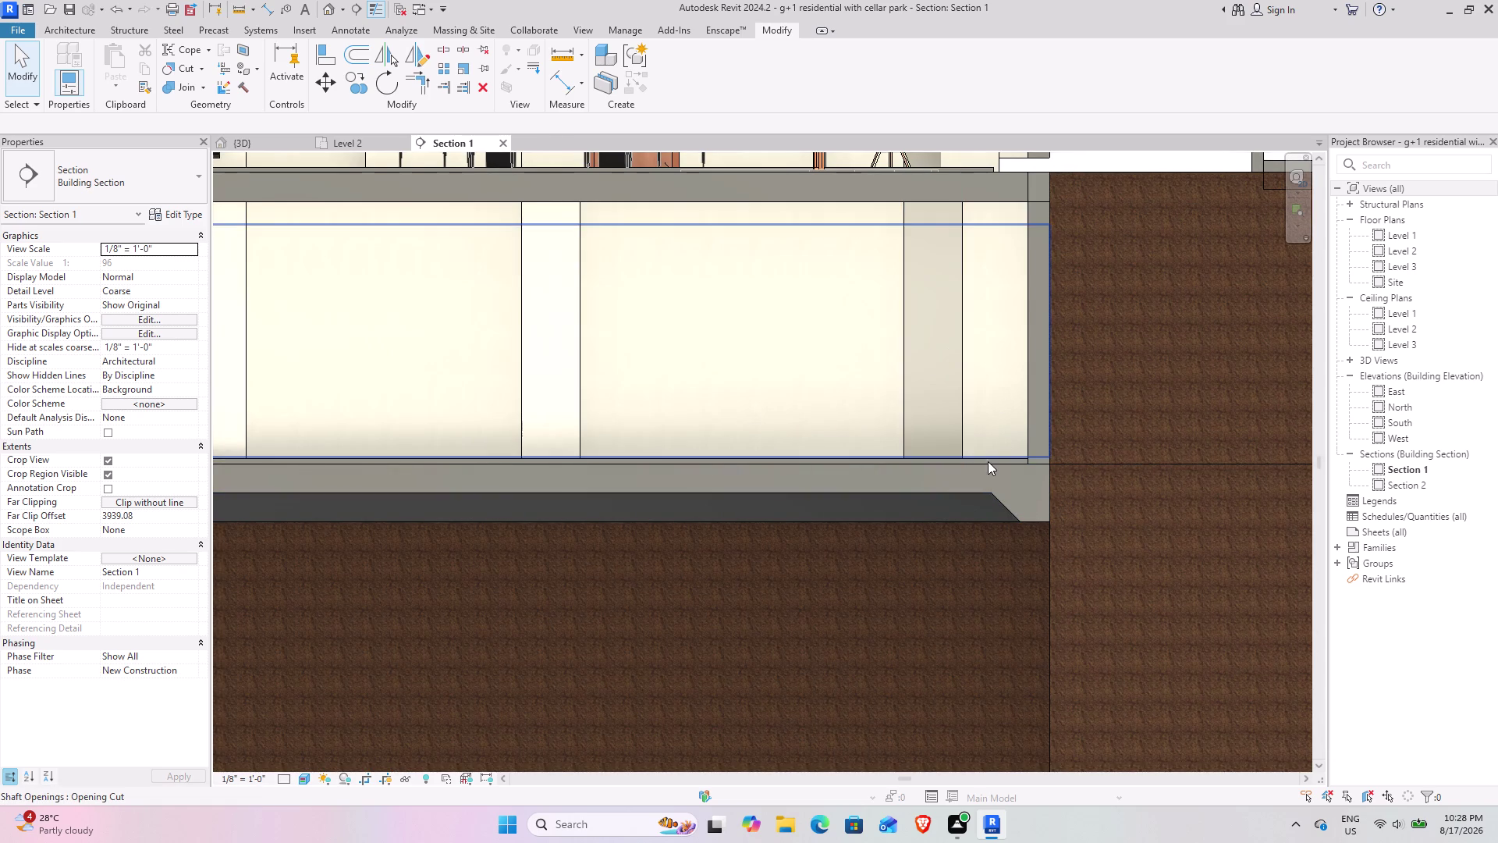
scroll(down, 3)
middle_drag(618, 411, 813, 474)
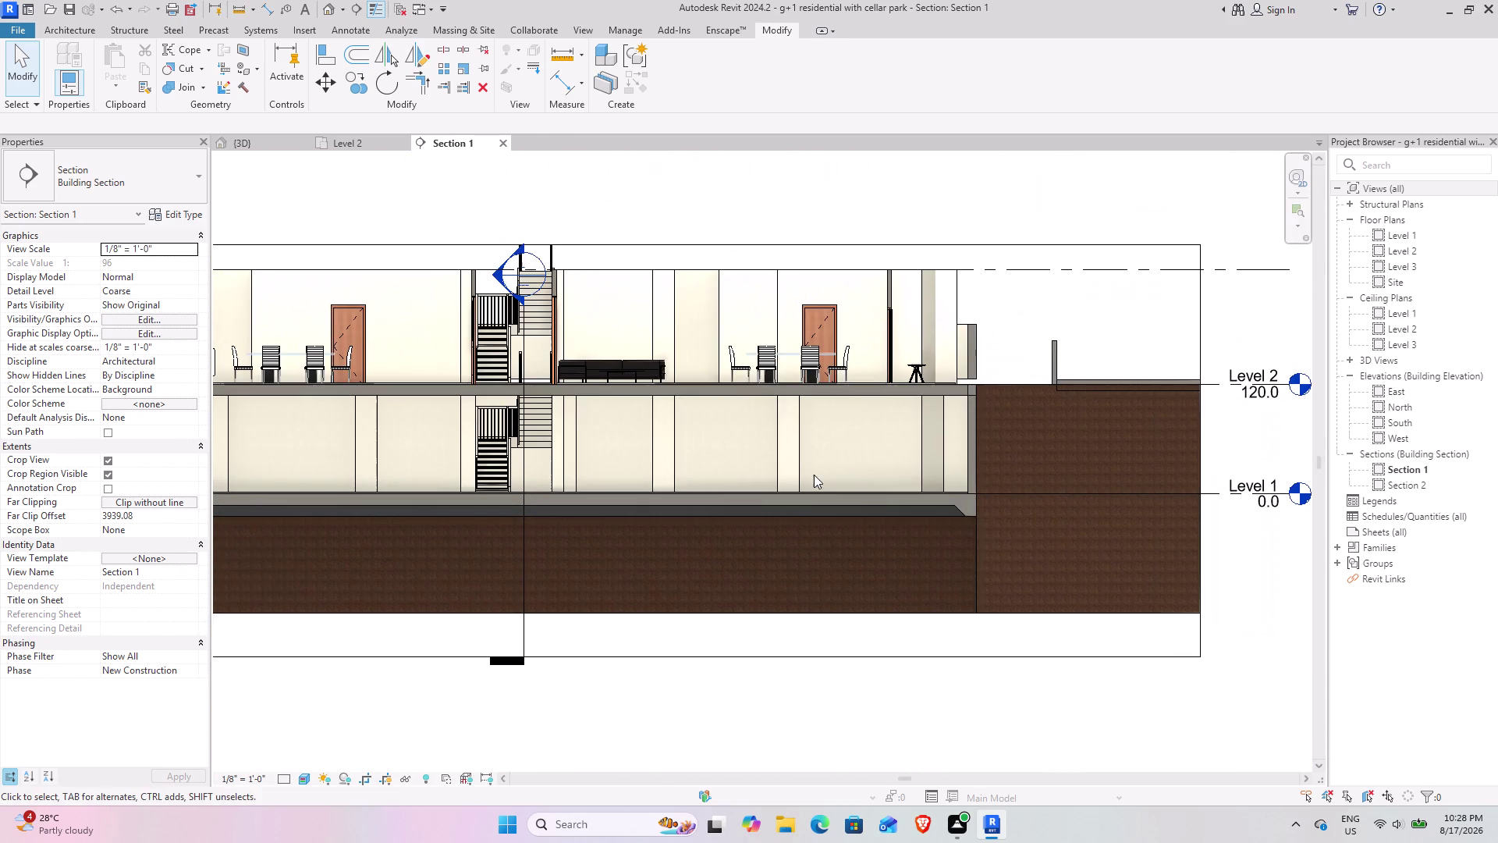
middle_drag(815, 466, 977, 530)
In the 3D view, pan and zoom across the furnished rooms toward the dining area.
click(261, 146)
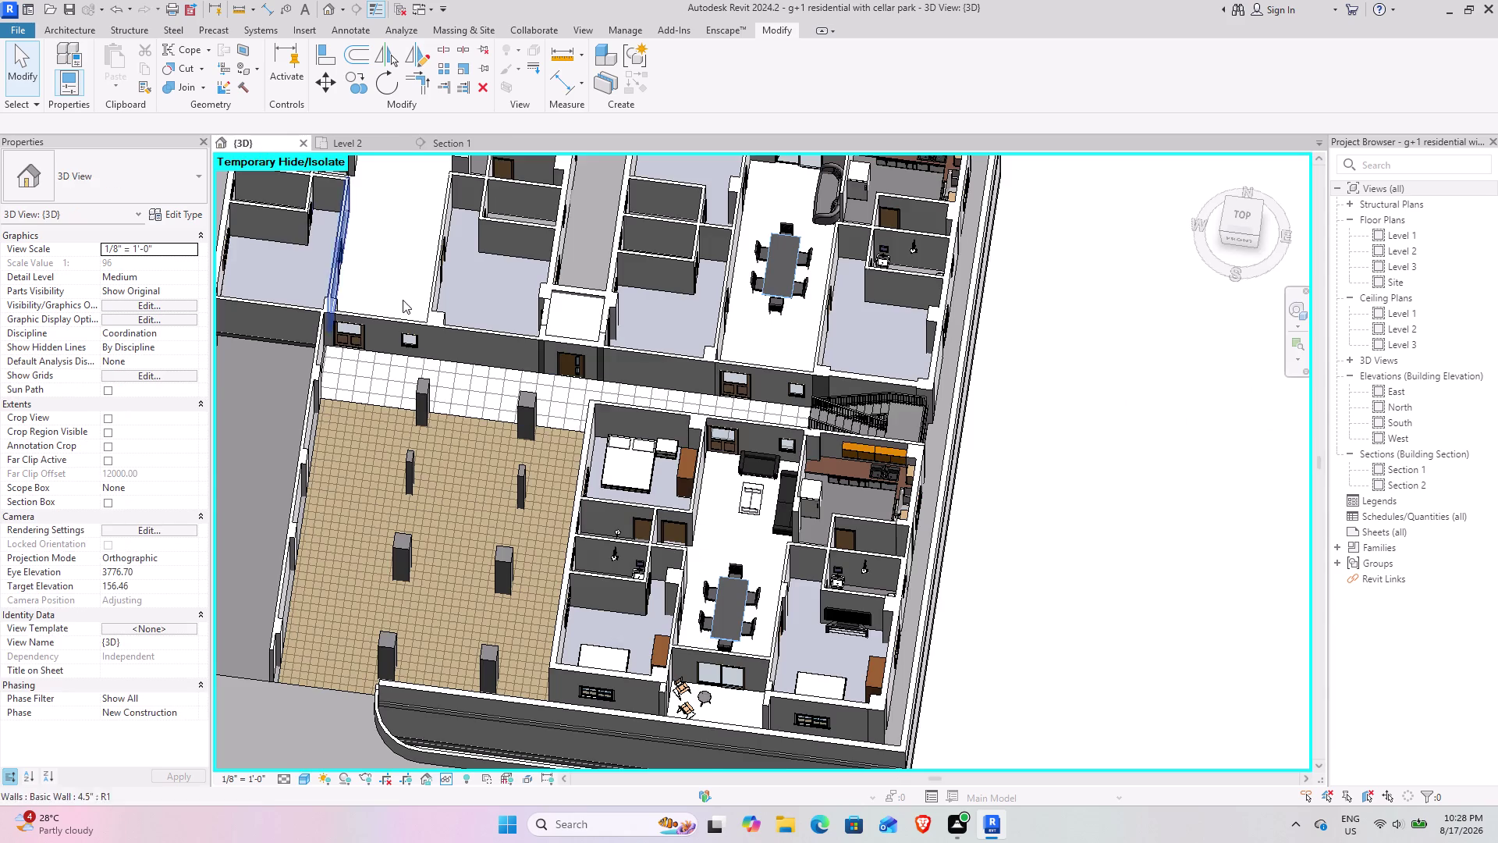
scroll(down, 3)
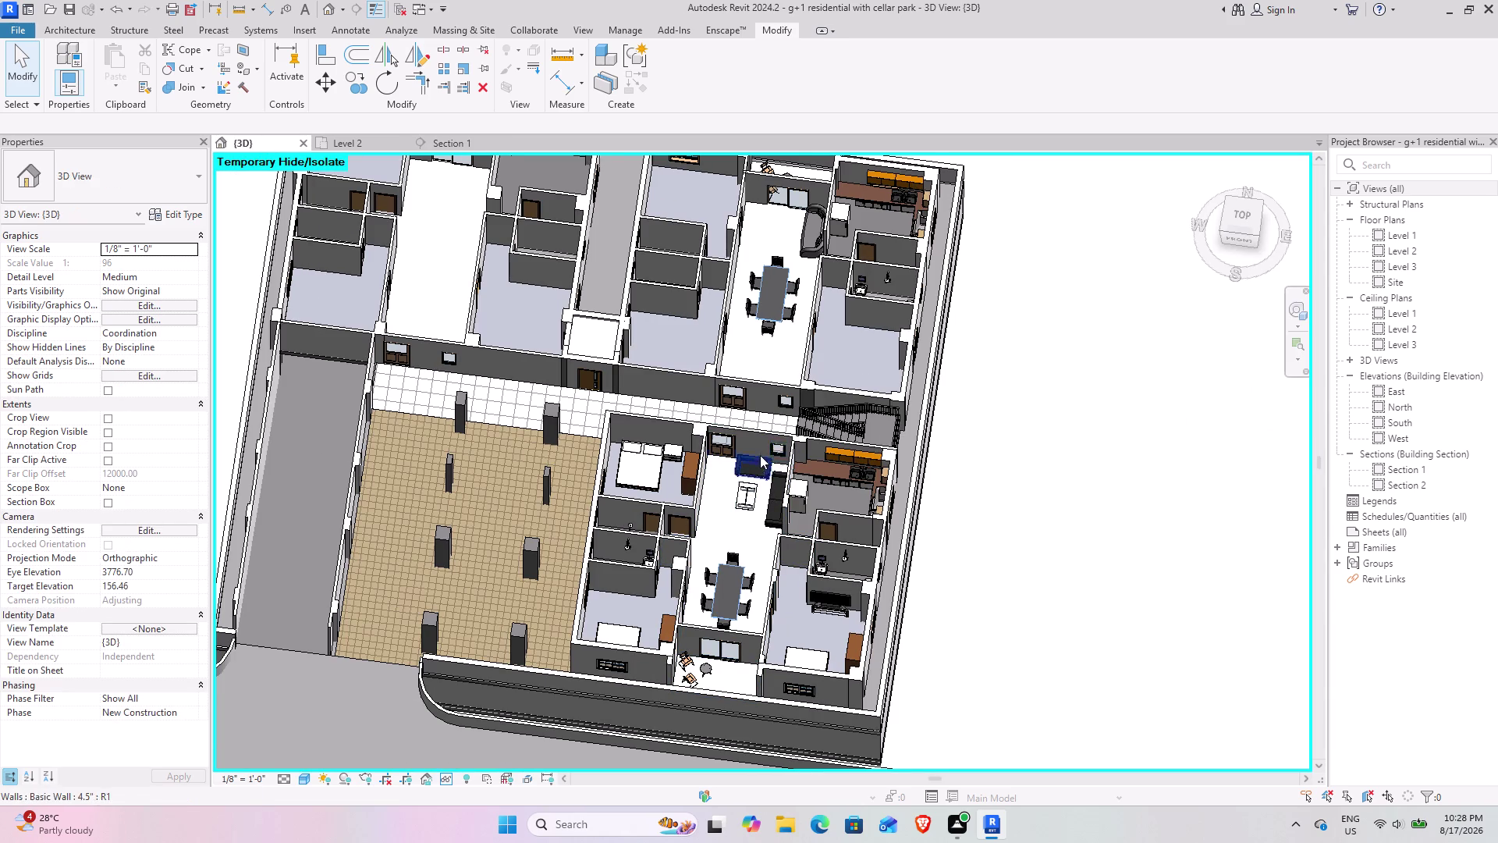
scroll(up, 3)
scroll(up, 3)
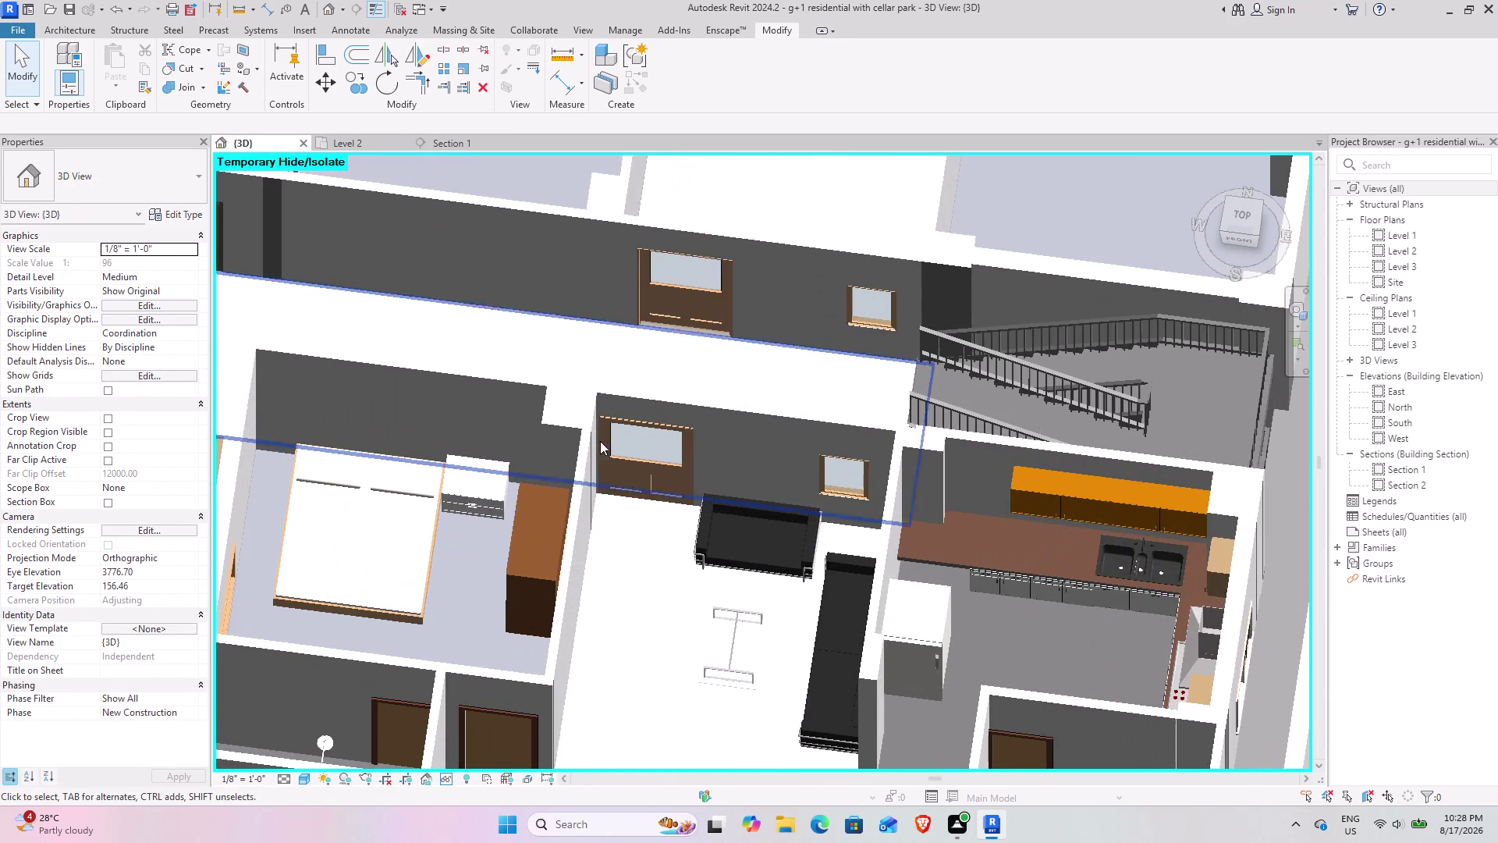
middle_drag(864, 384, 919, 570)
middle_drag(841, 431, 828, 532)
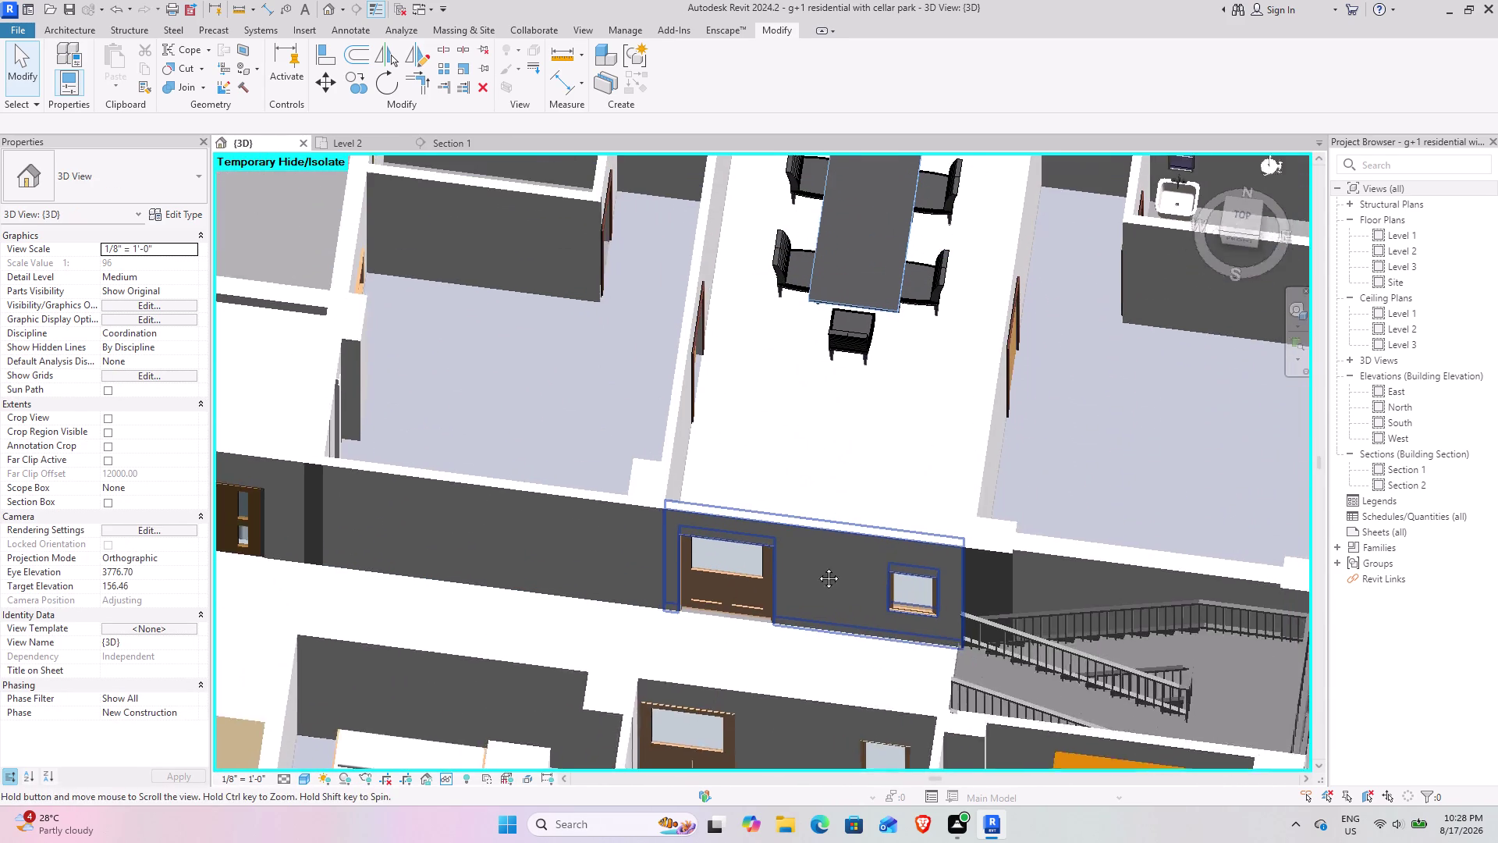
middle_drag(827, 531, 794, 599)
middle_drag(737, 386, 674, 510)
scroll(down, 3)
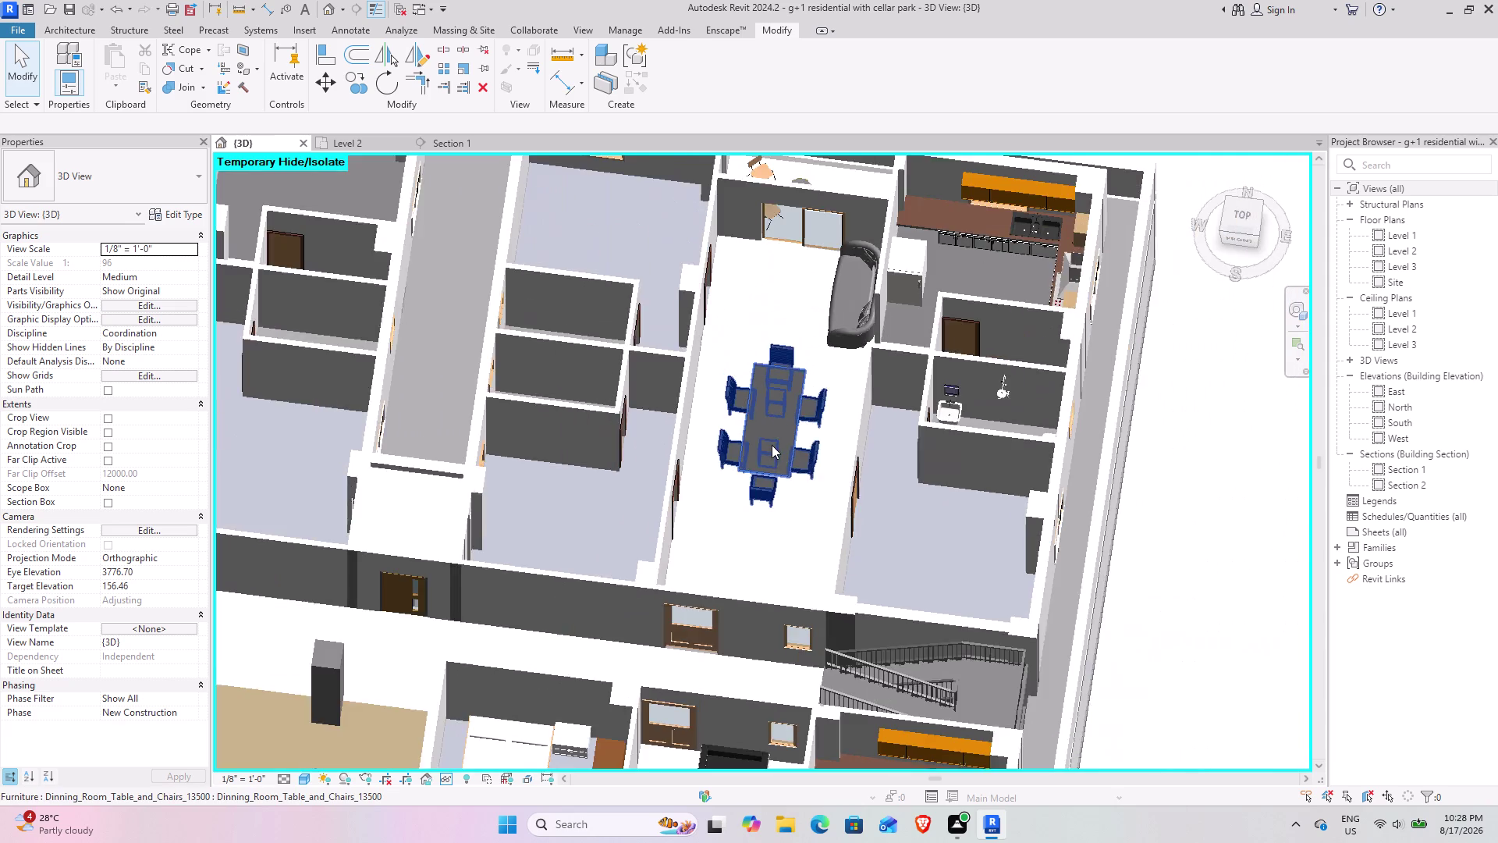
scroll(down, 3)
middle_drag(762, 361, 855, 332)
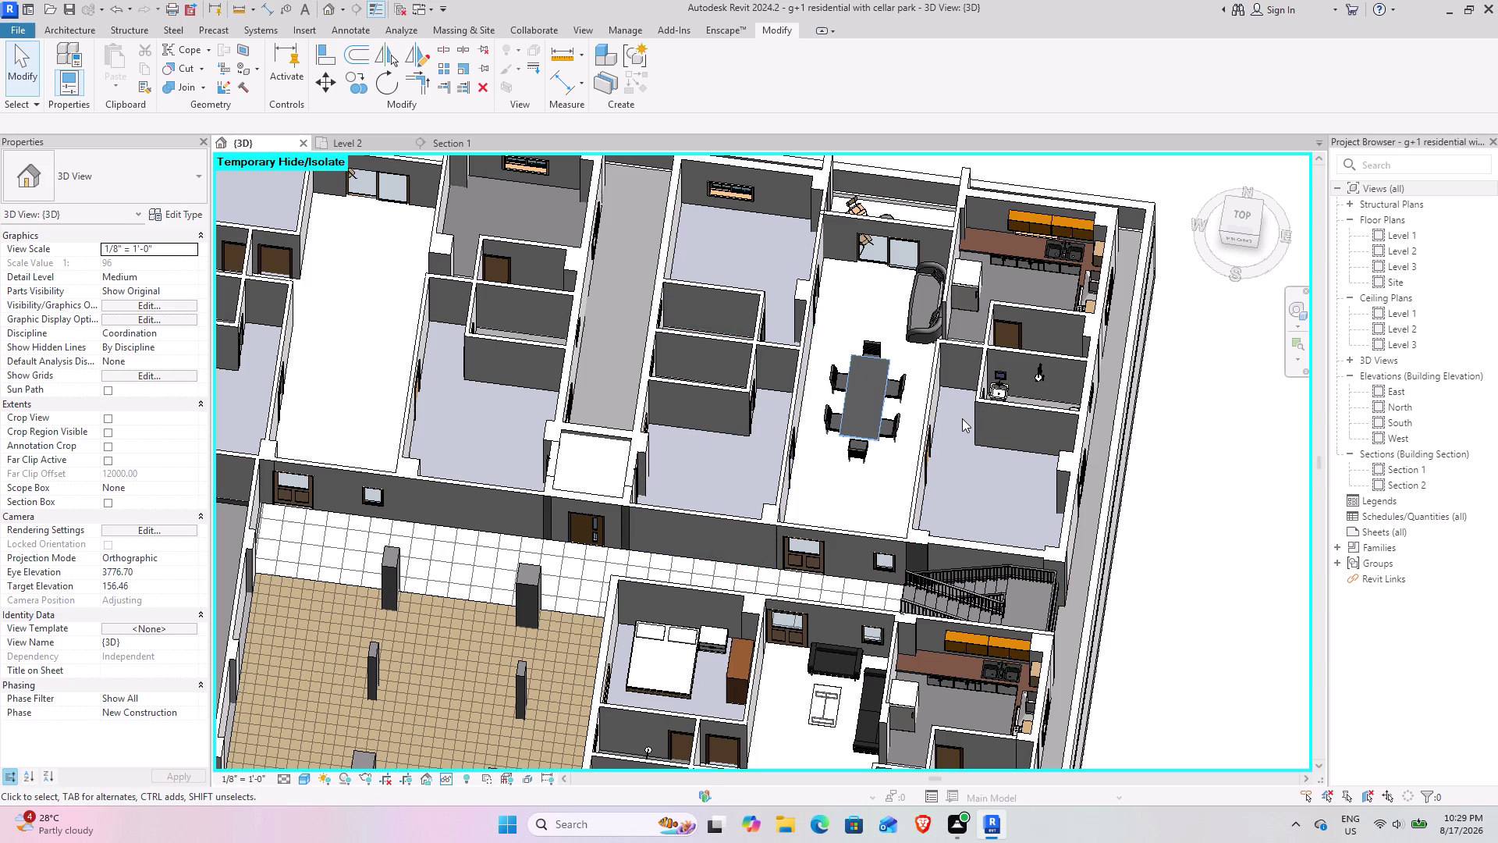
Orbit the model to view rooms, walls and doors at an angle, then return toward top-down.
middle_drag(901, 471, 825, 459)
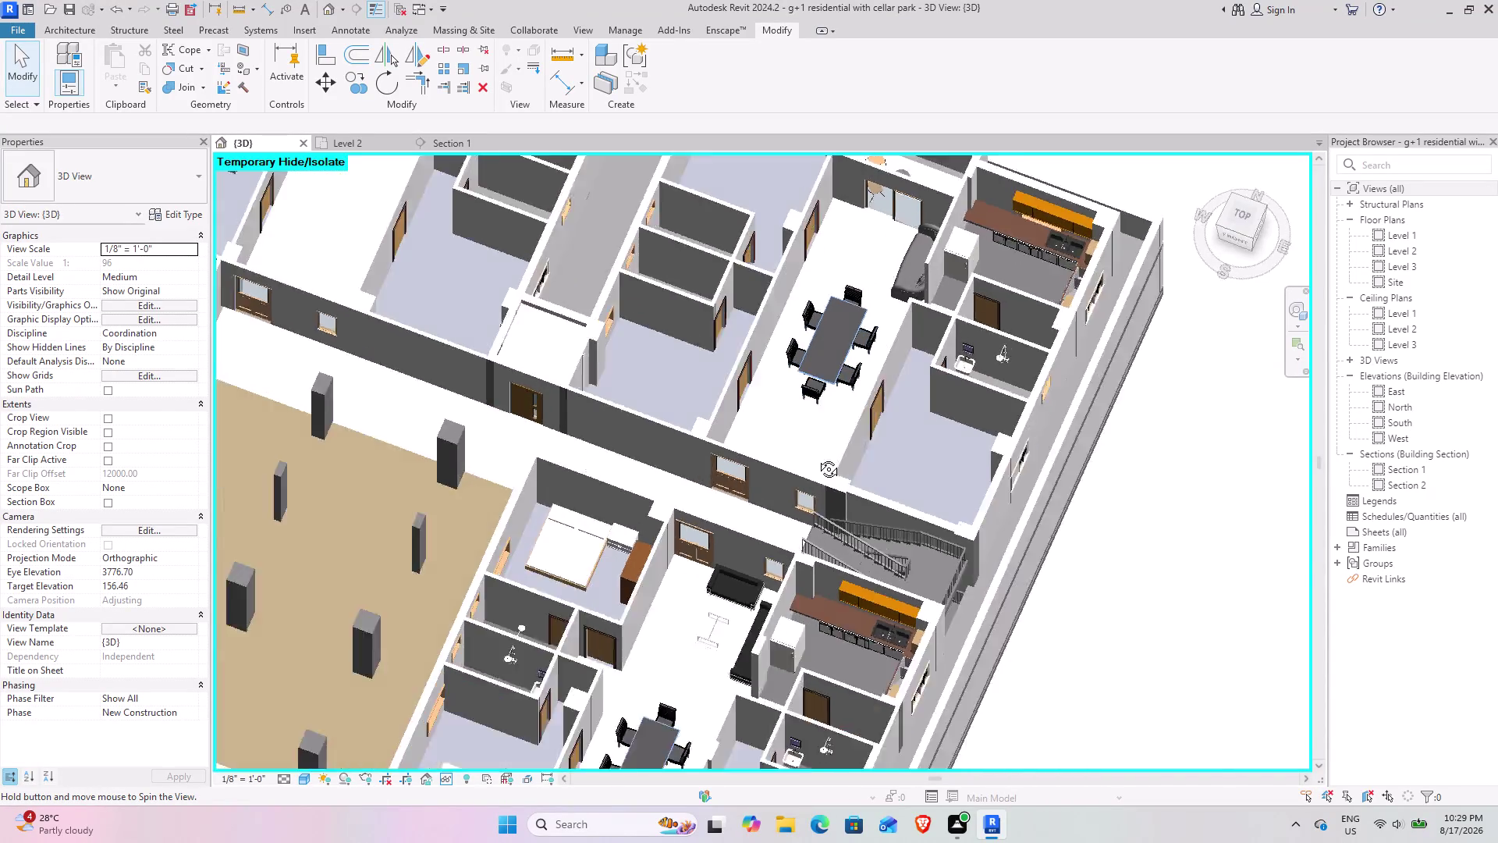
middle_drag(826, 459, 768, 201)
middle_drag(768, 287, 846, 569)
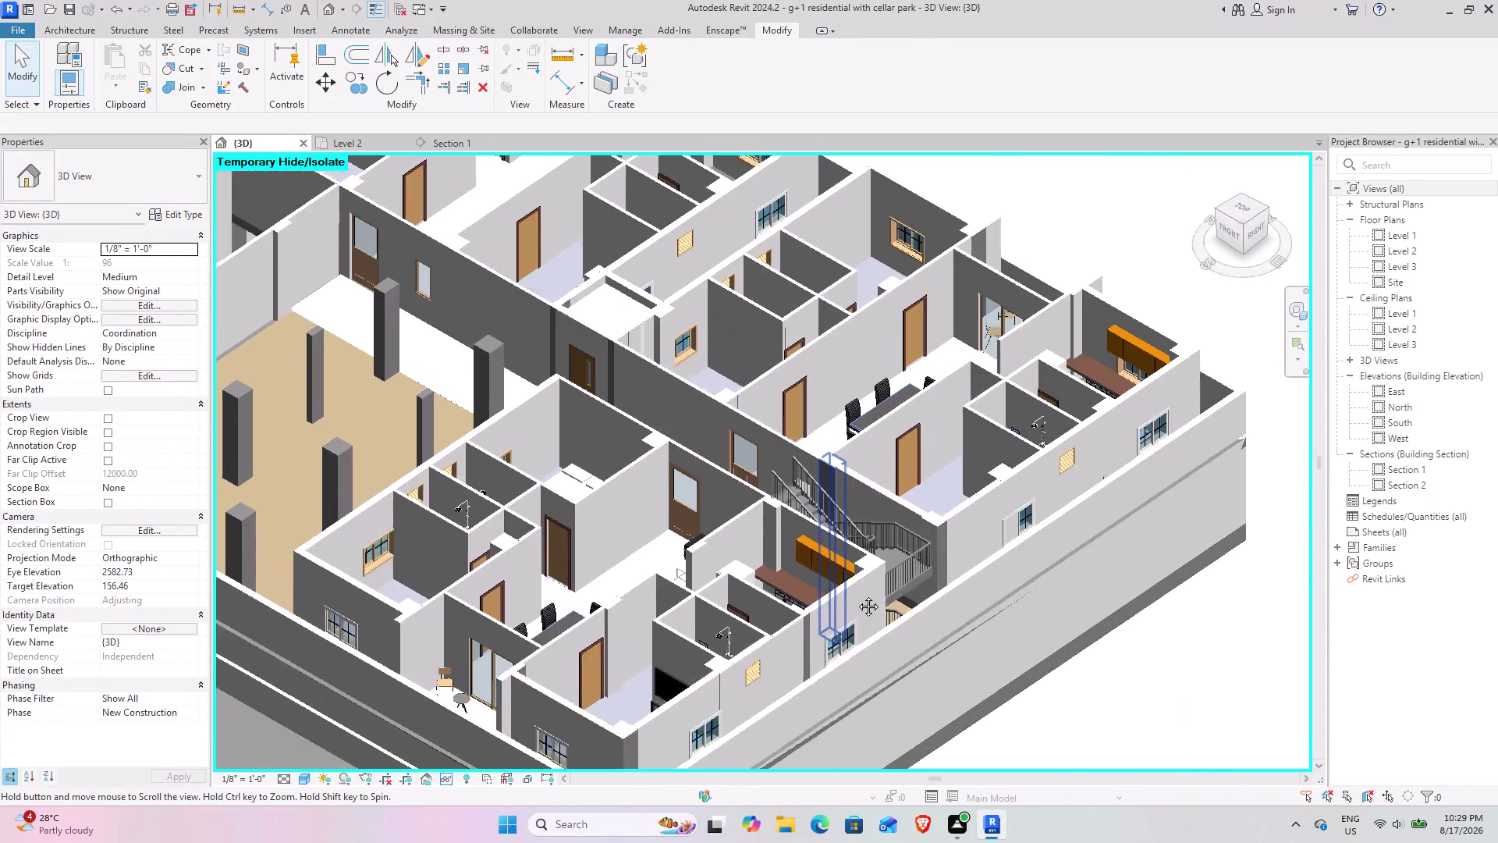
middle_drag(846, 569, 858, 595)
scroll(down, 3)
middle_drag(706, 594, 714, 592)
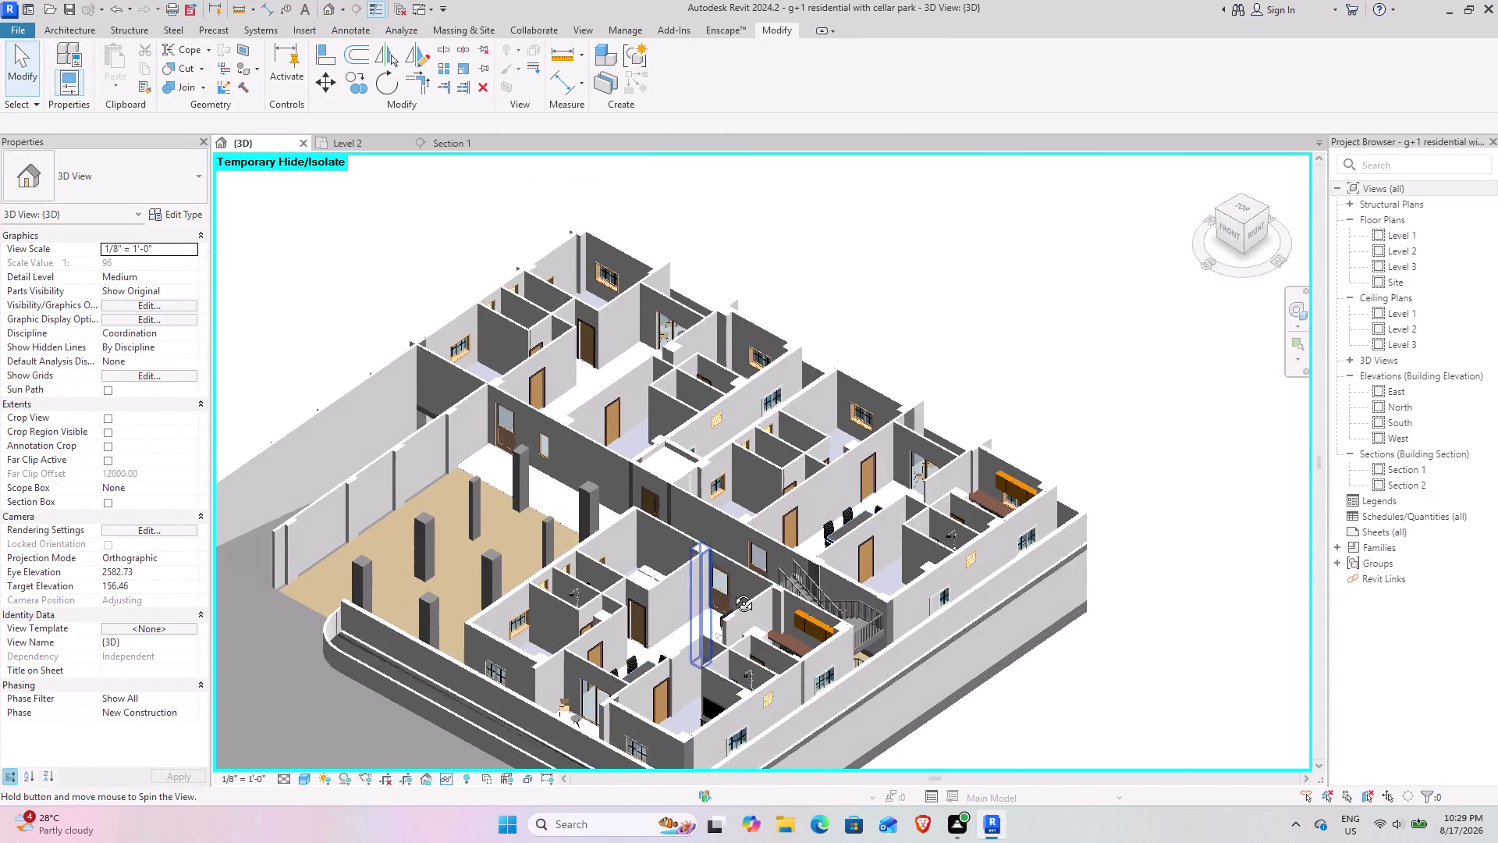
middle_drag(713, 591, 843, 591)
middle_drag(913, 594, 617, 429)
middle_drag(612, 430, 649, 583)
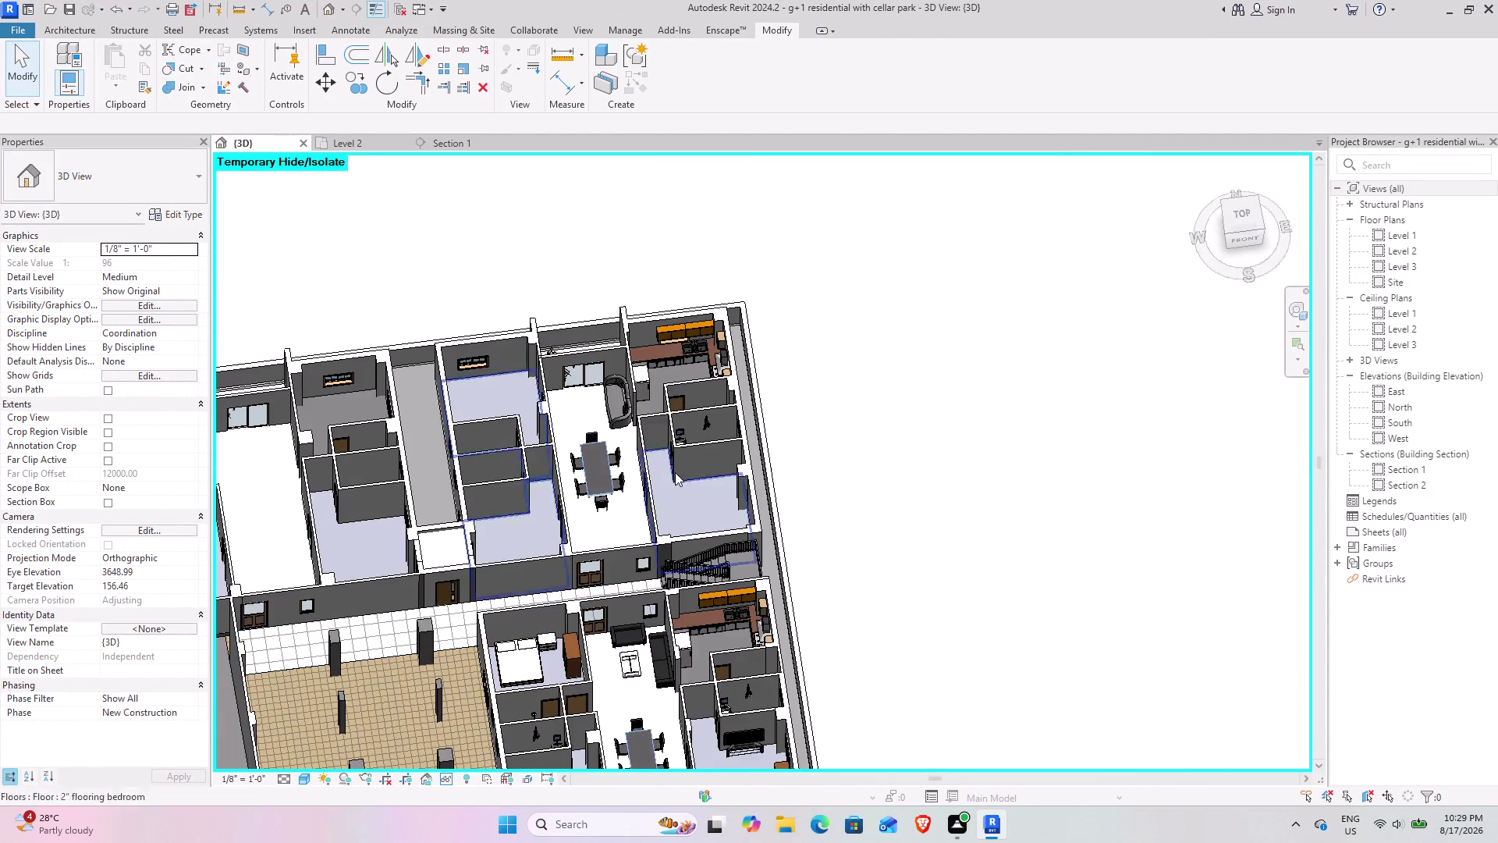
scroll(up, 3)
Orbit around the dining room, kitchen and bathroom, inspecting the apartment from above.
middle_drag(589, 484, 523, 496)
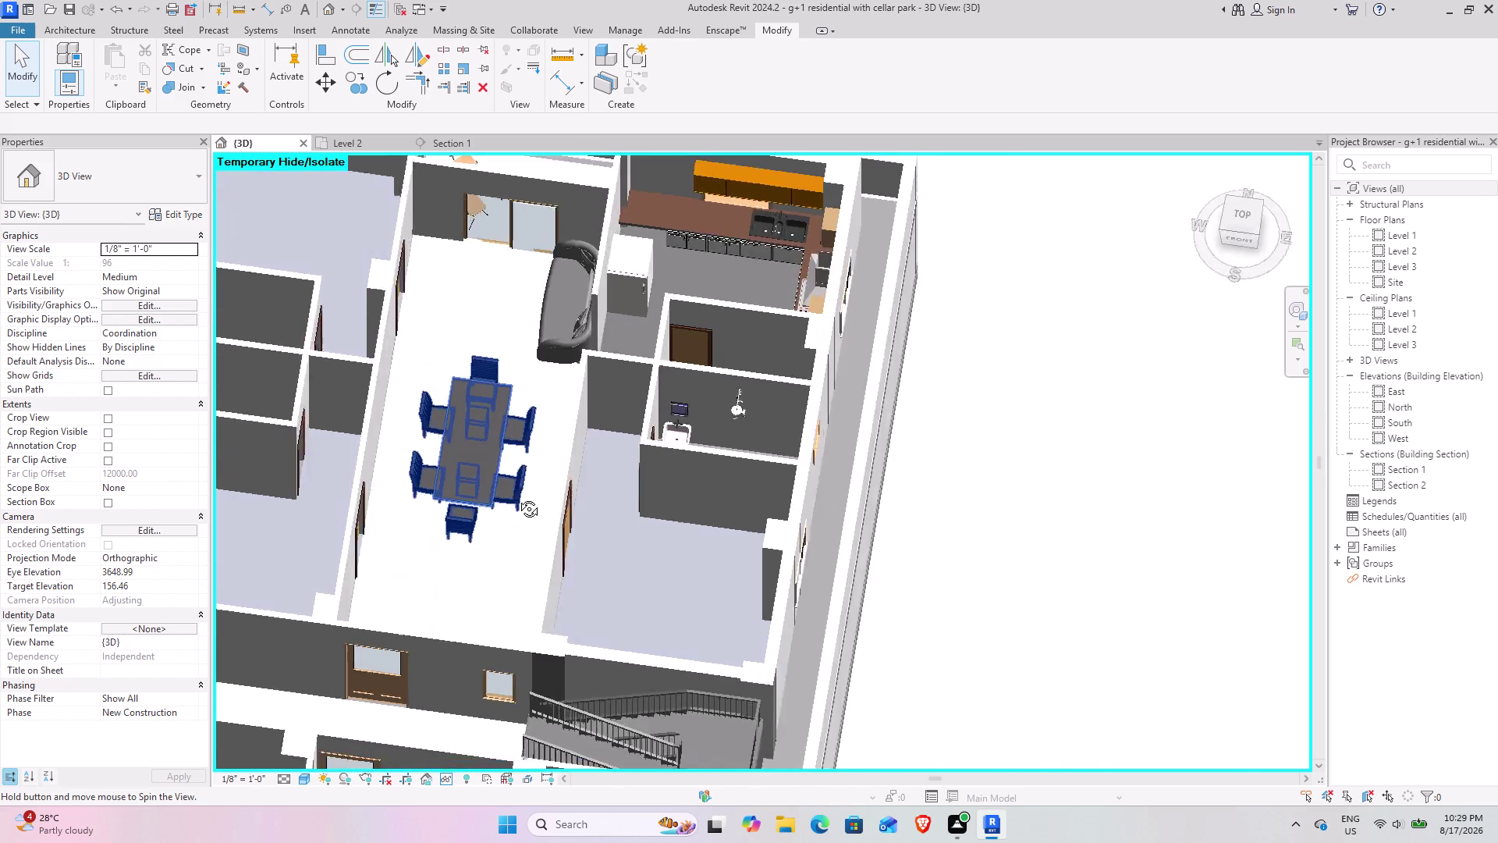
middle_drag(524, 496, 479, 519)
middle_drag(530, 521, 643, 514)
middle_drag(668, 518, 880, 528)
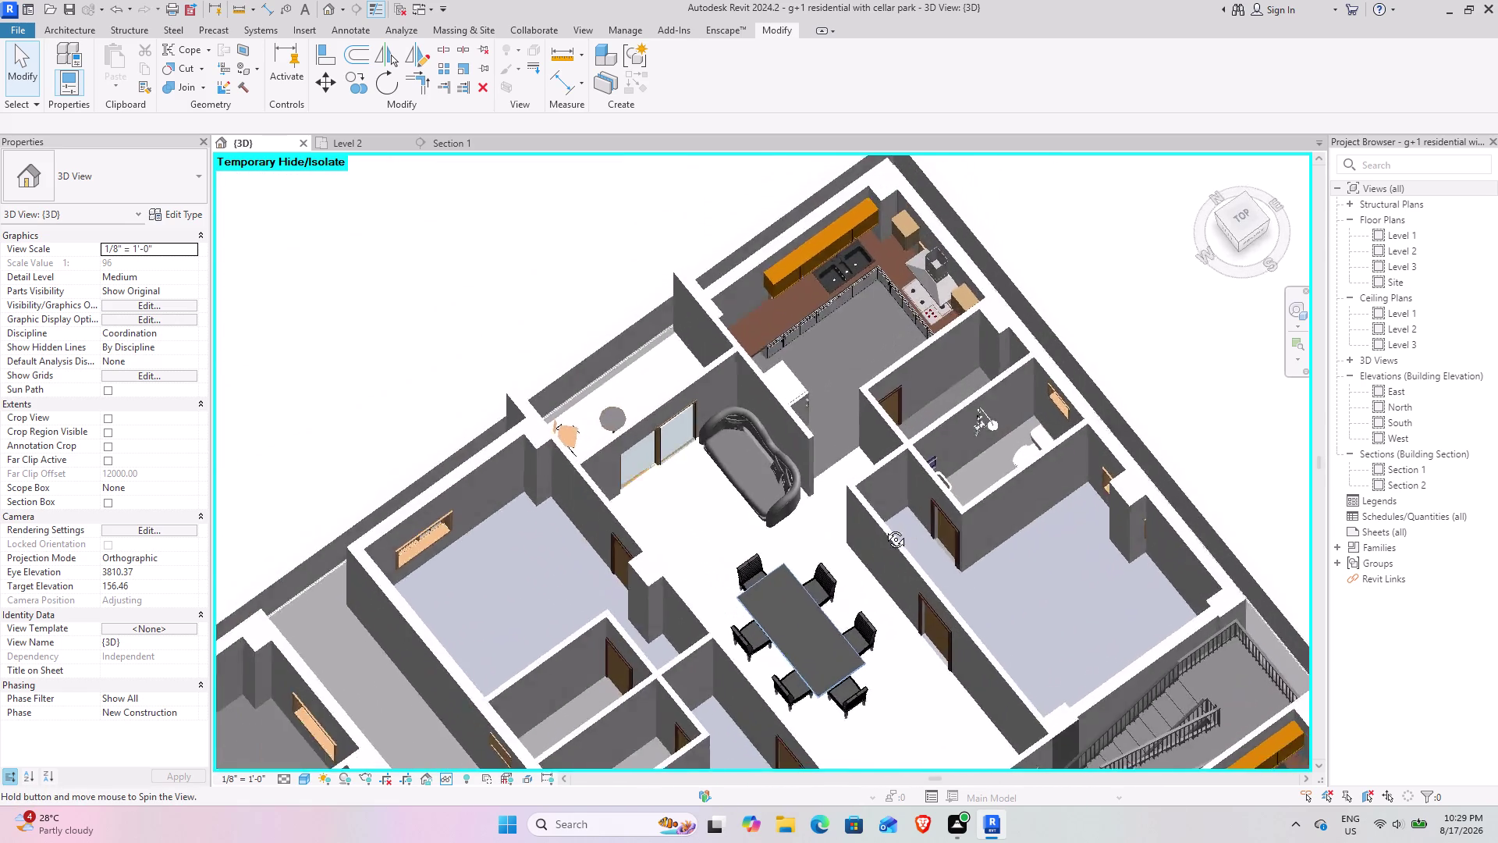
middle_drag(880, 527, 739, 515)
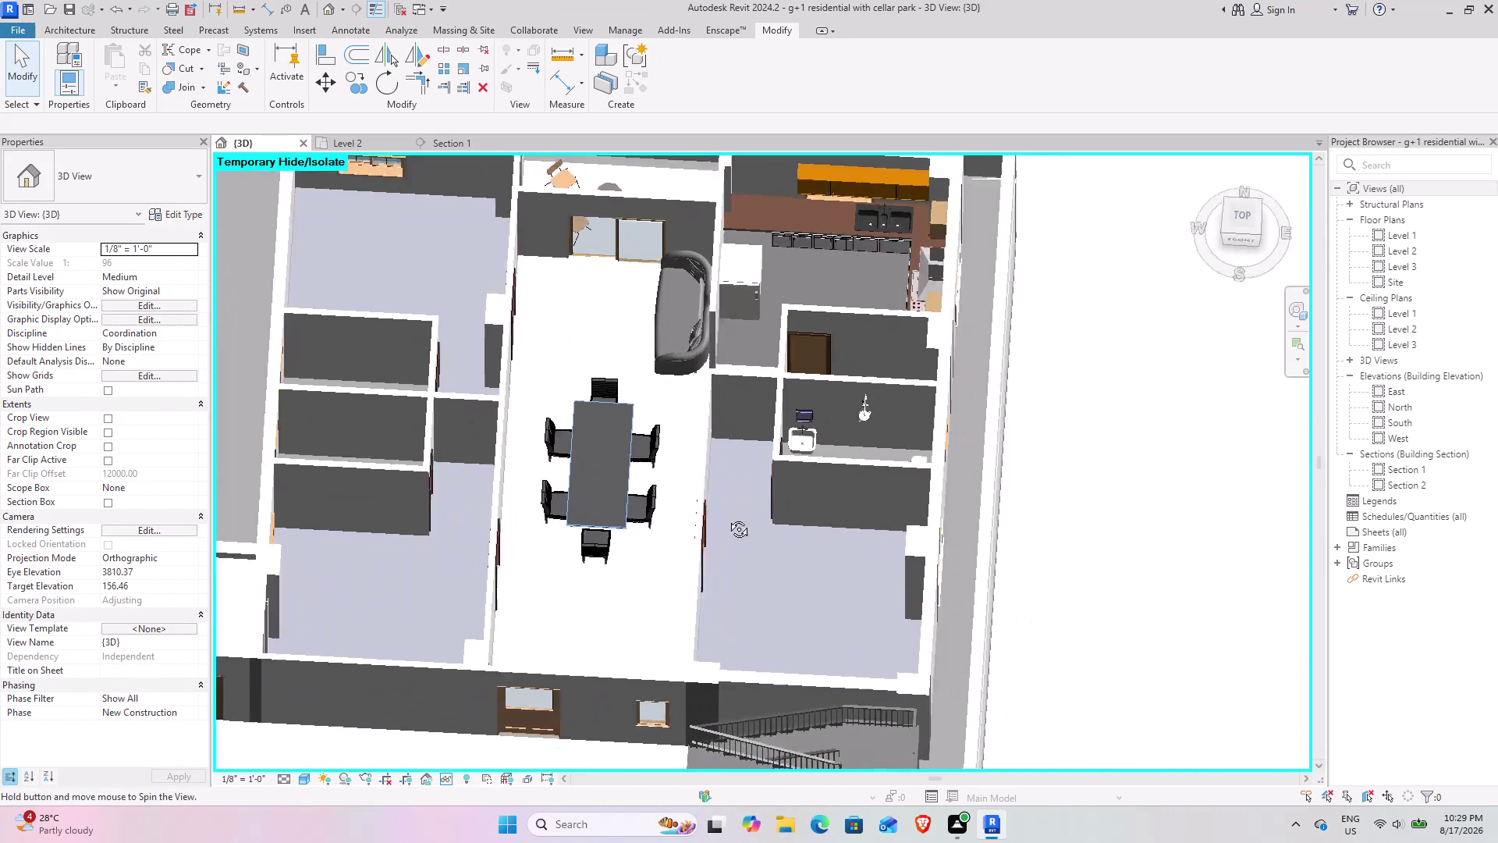
middle_drag(738, 514, 680, 569)
middle_drag(744, 576, 771, 530)
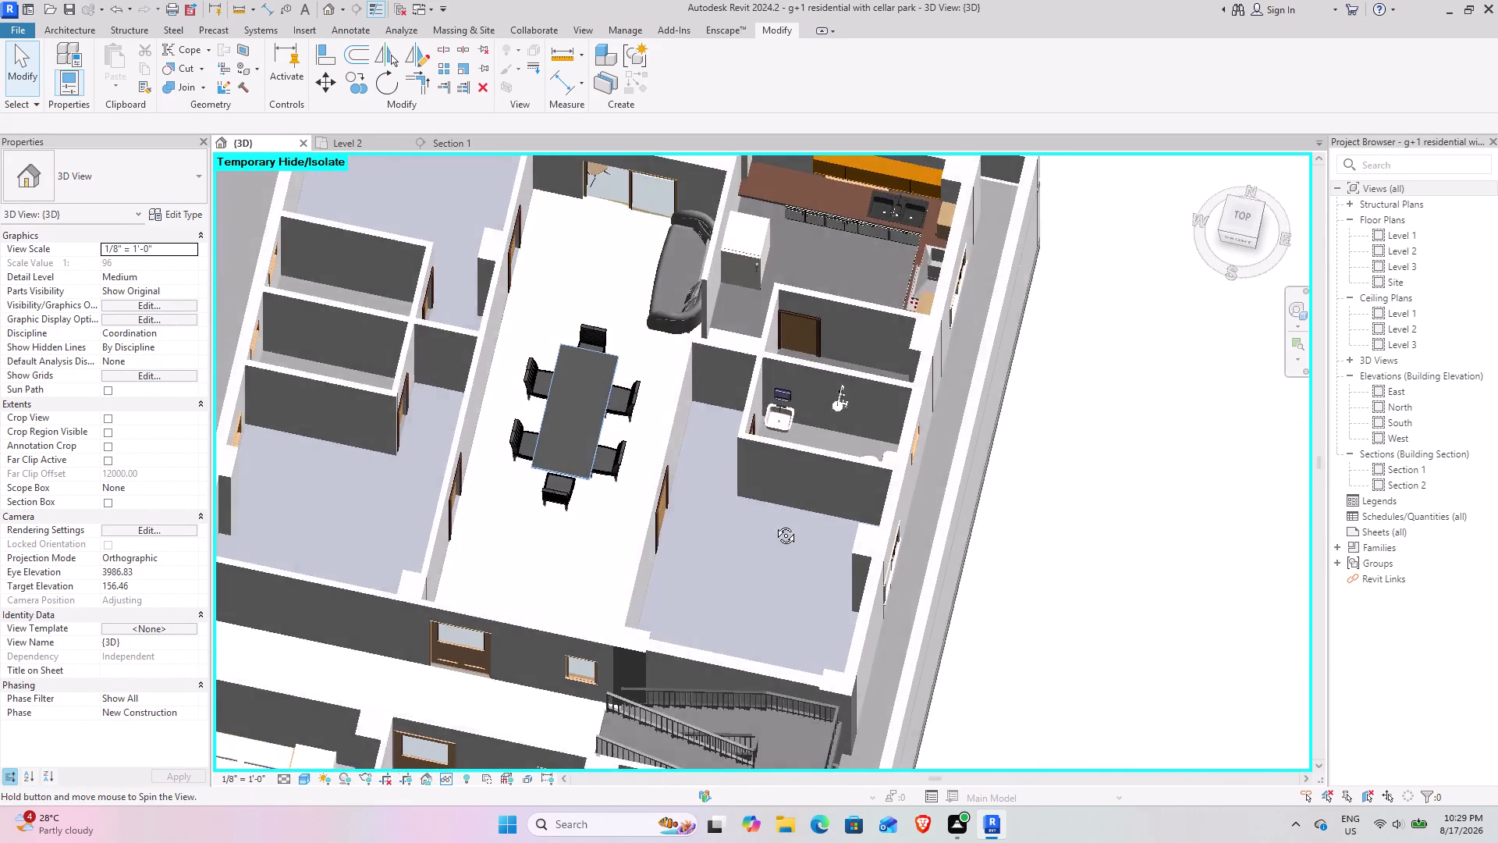
middle_drag(772, 530, 776, 476)
scroll(down, 3)
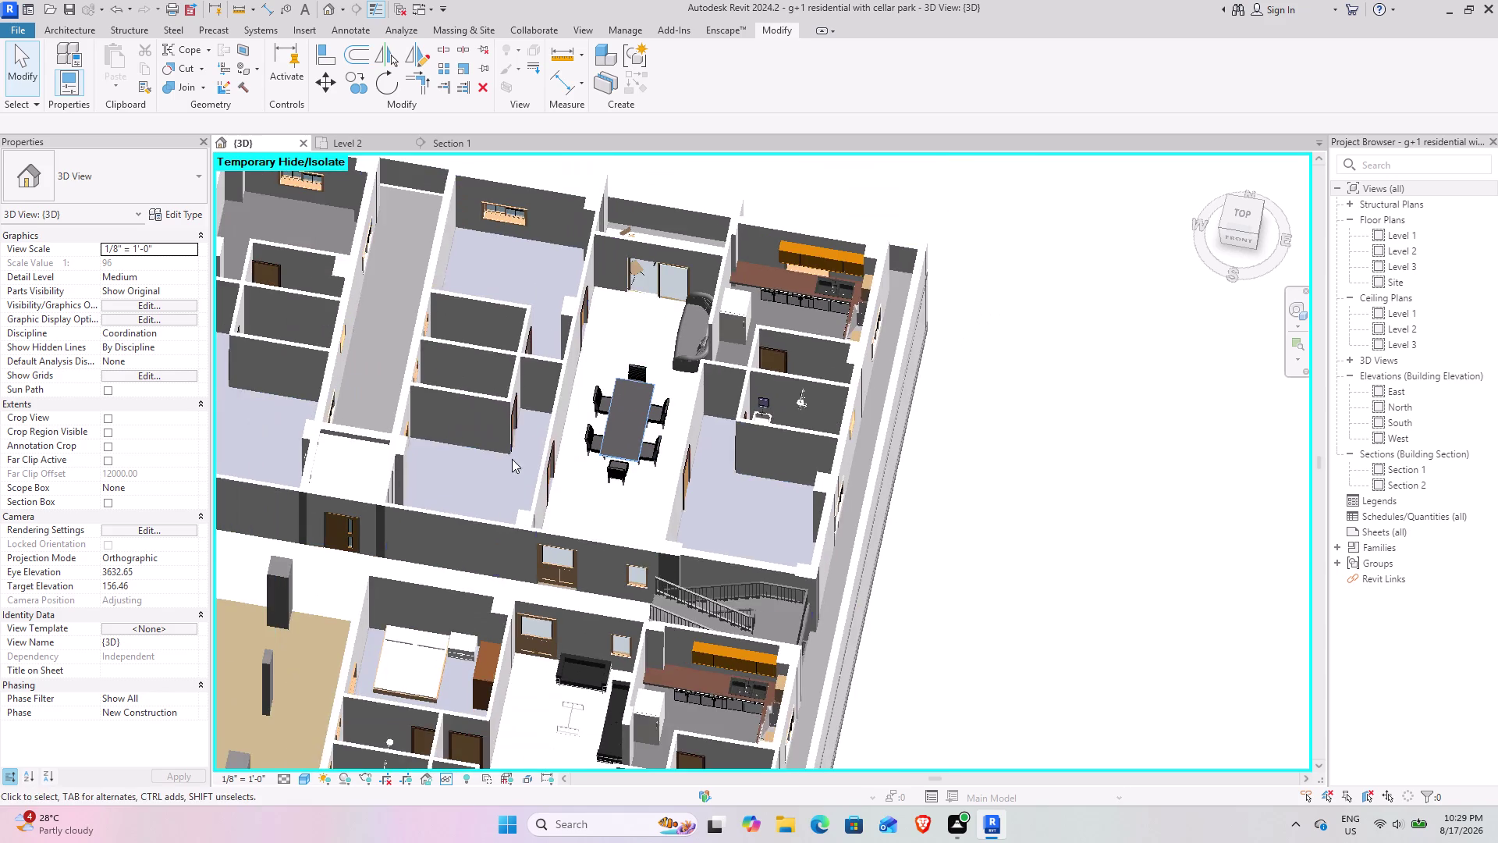
middle_drag(508, 459, 581, 415)
click(358, 140)
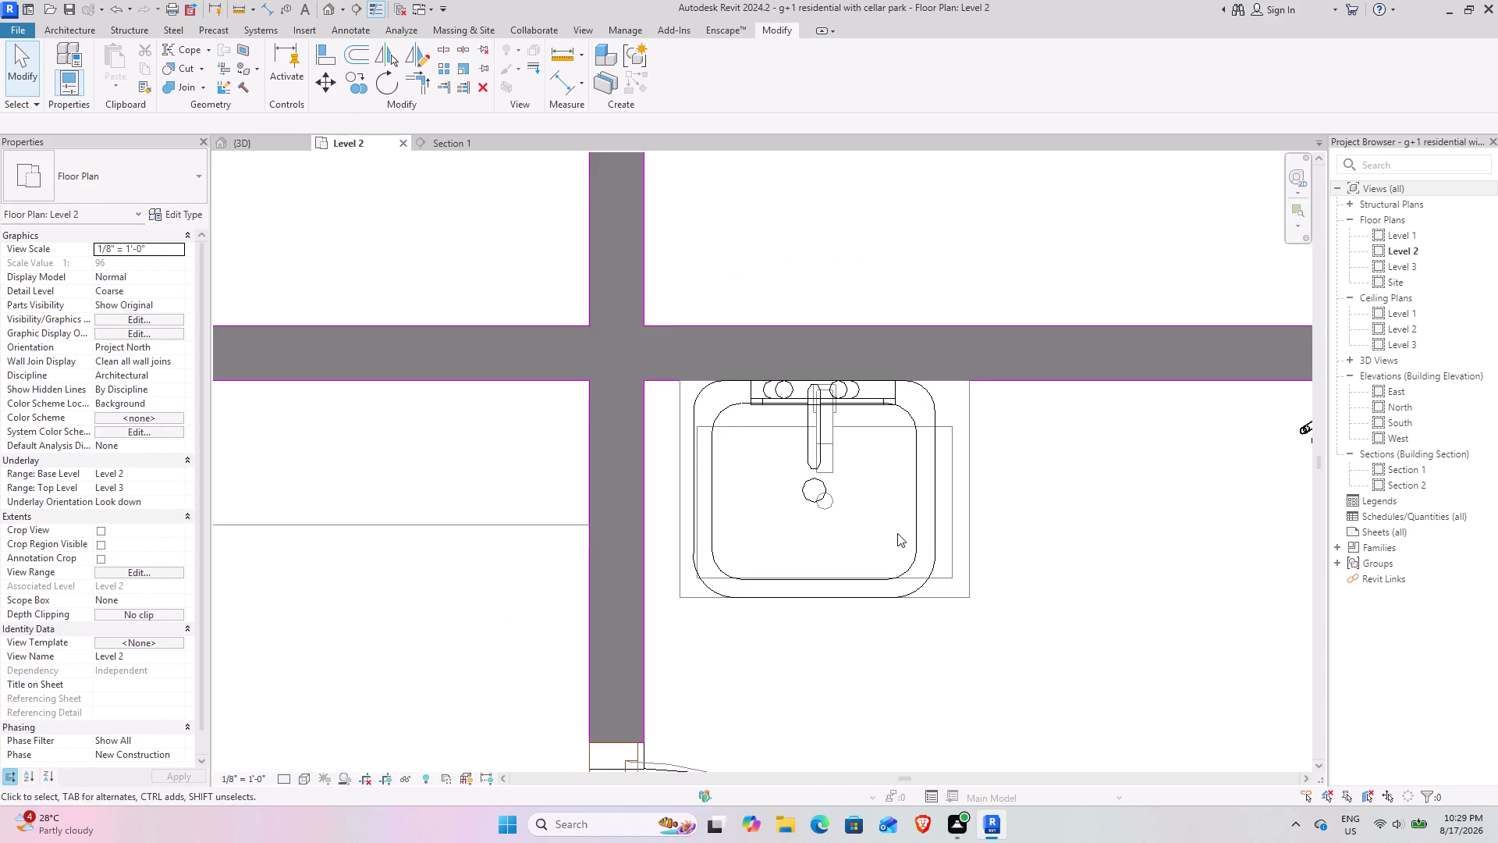
scroll(down, 3)
middle_drag(913, 639, 765, 392)
scroll(down, 3)
middle_drag(792, 592, 785, 580)
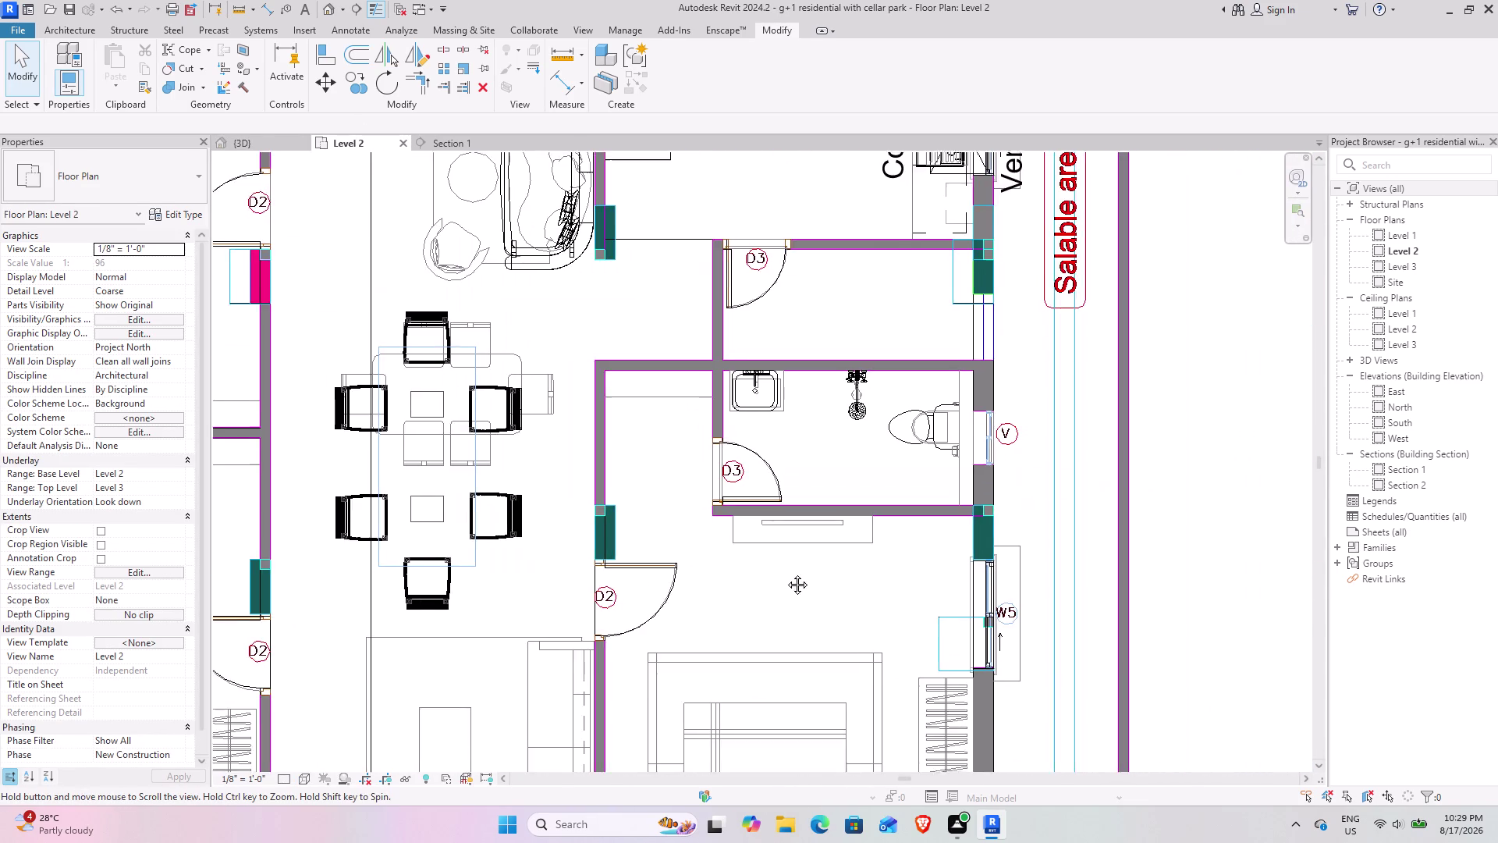
middle_drag(786, 581, 706, 553)
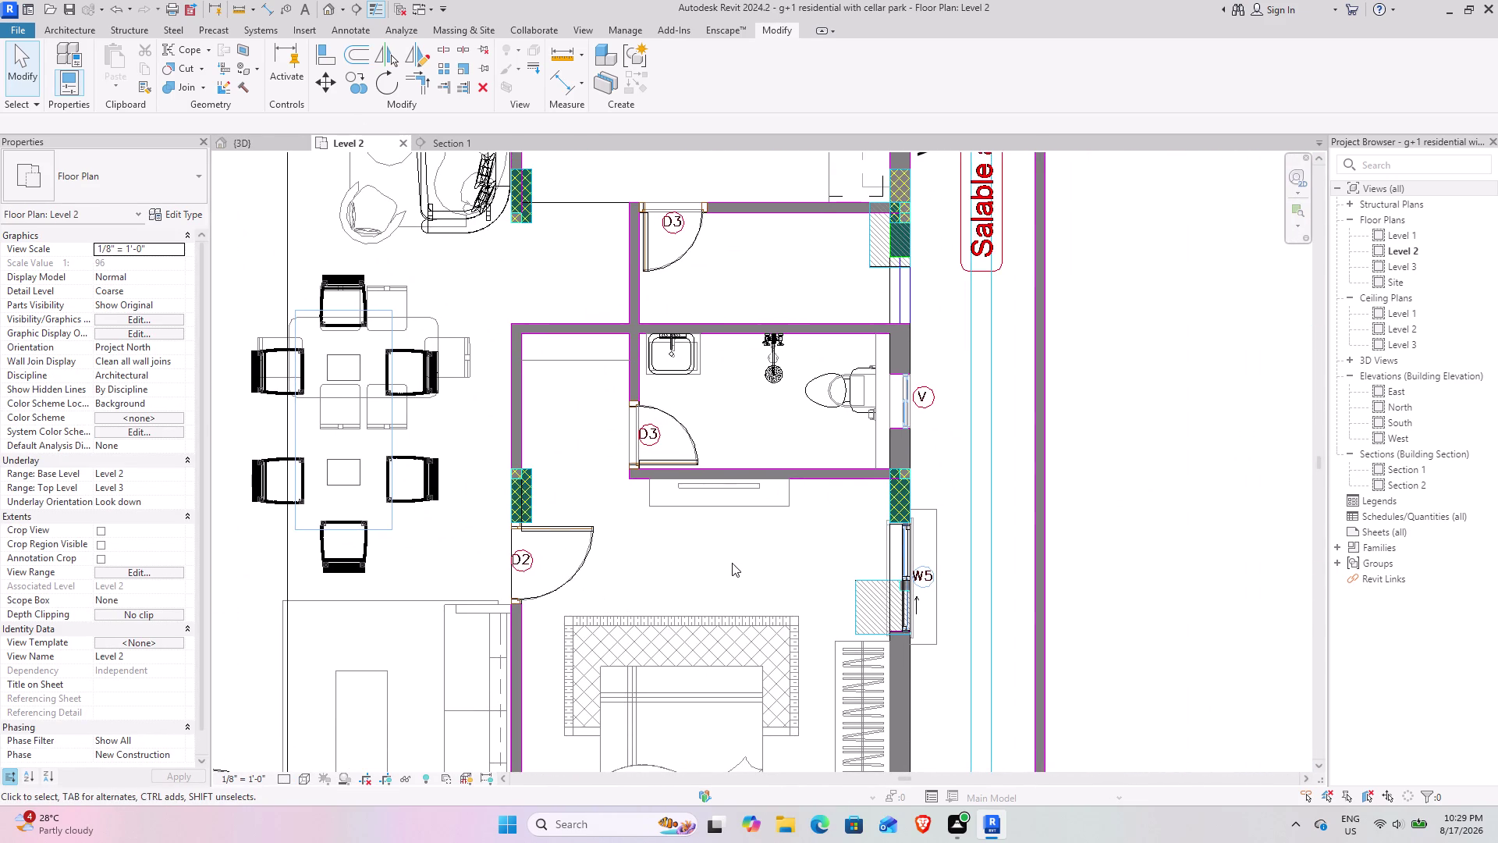
scroll(down, 3)
middle_drag(575, 561, 717, 443)
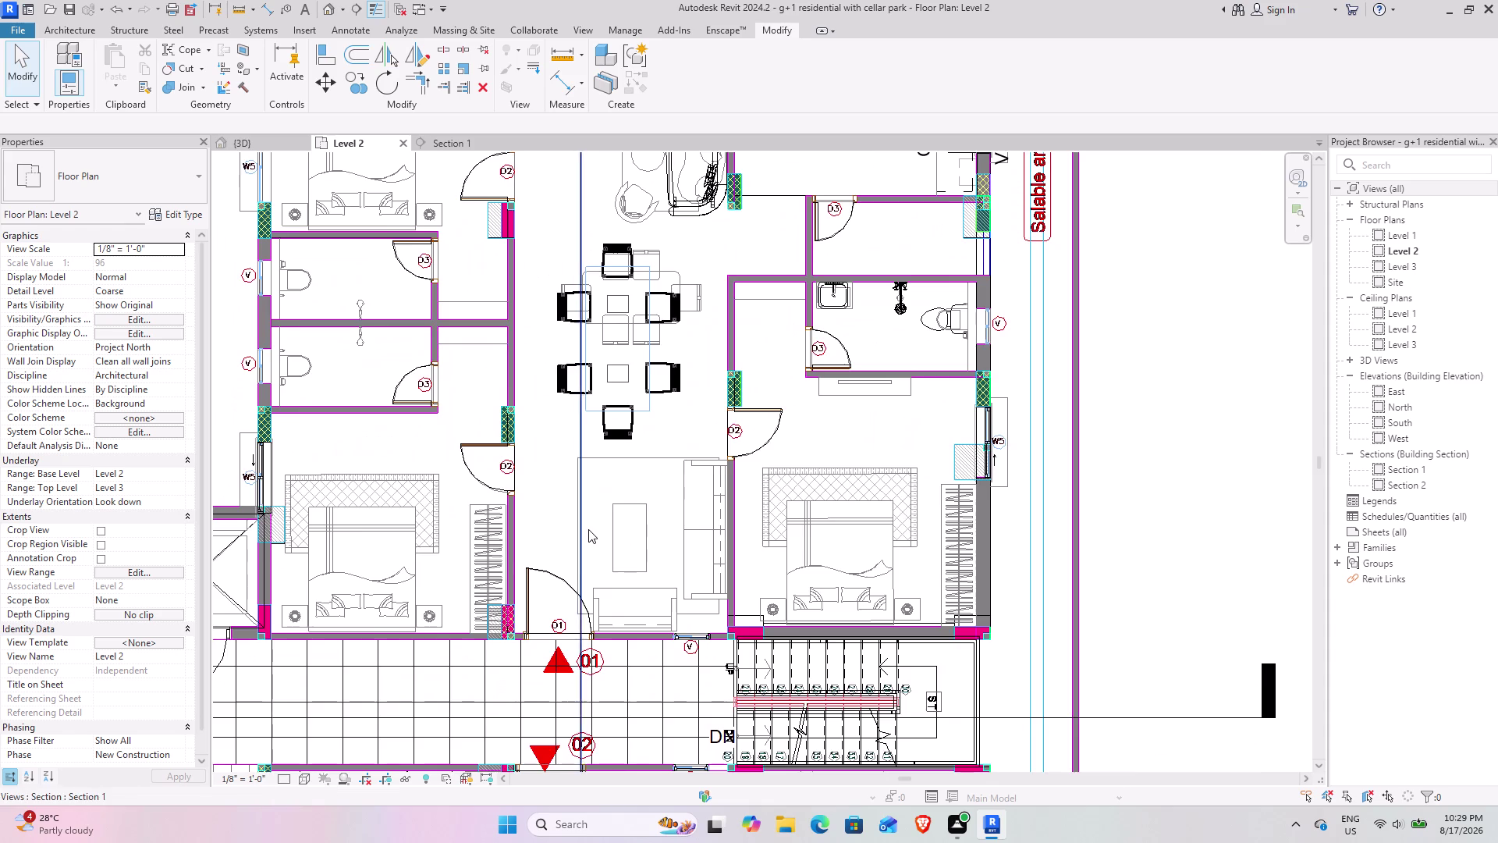
scroll(down, 3)
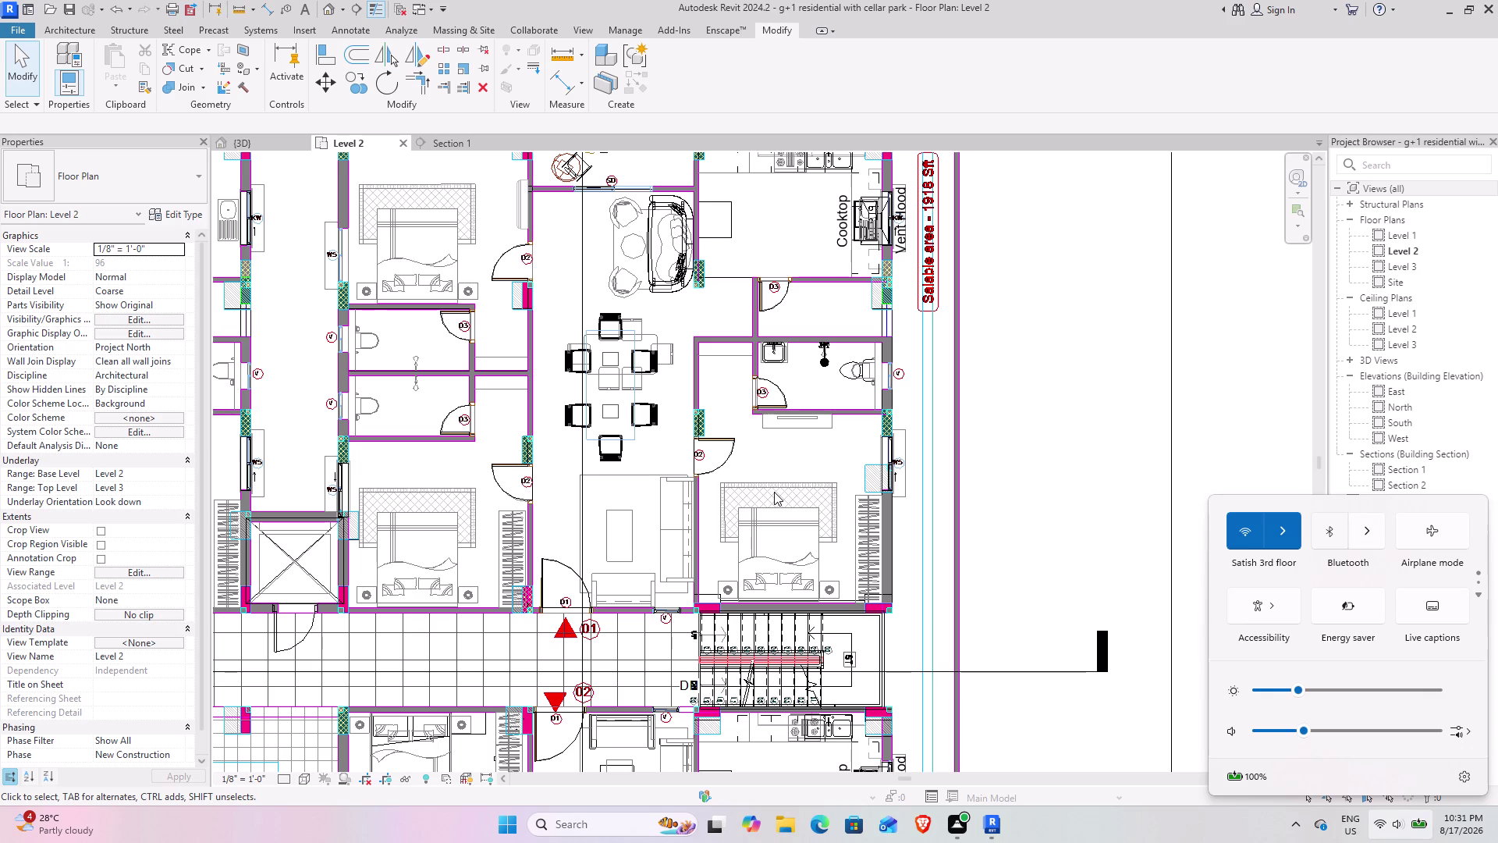
Toggle the Bluetooth tile off in Quick Settings to disconnect the earbuds, then dismiss the panel.
click(939, 395)
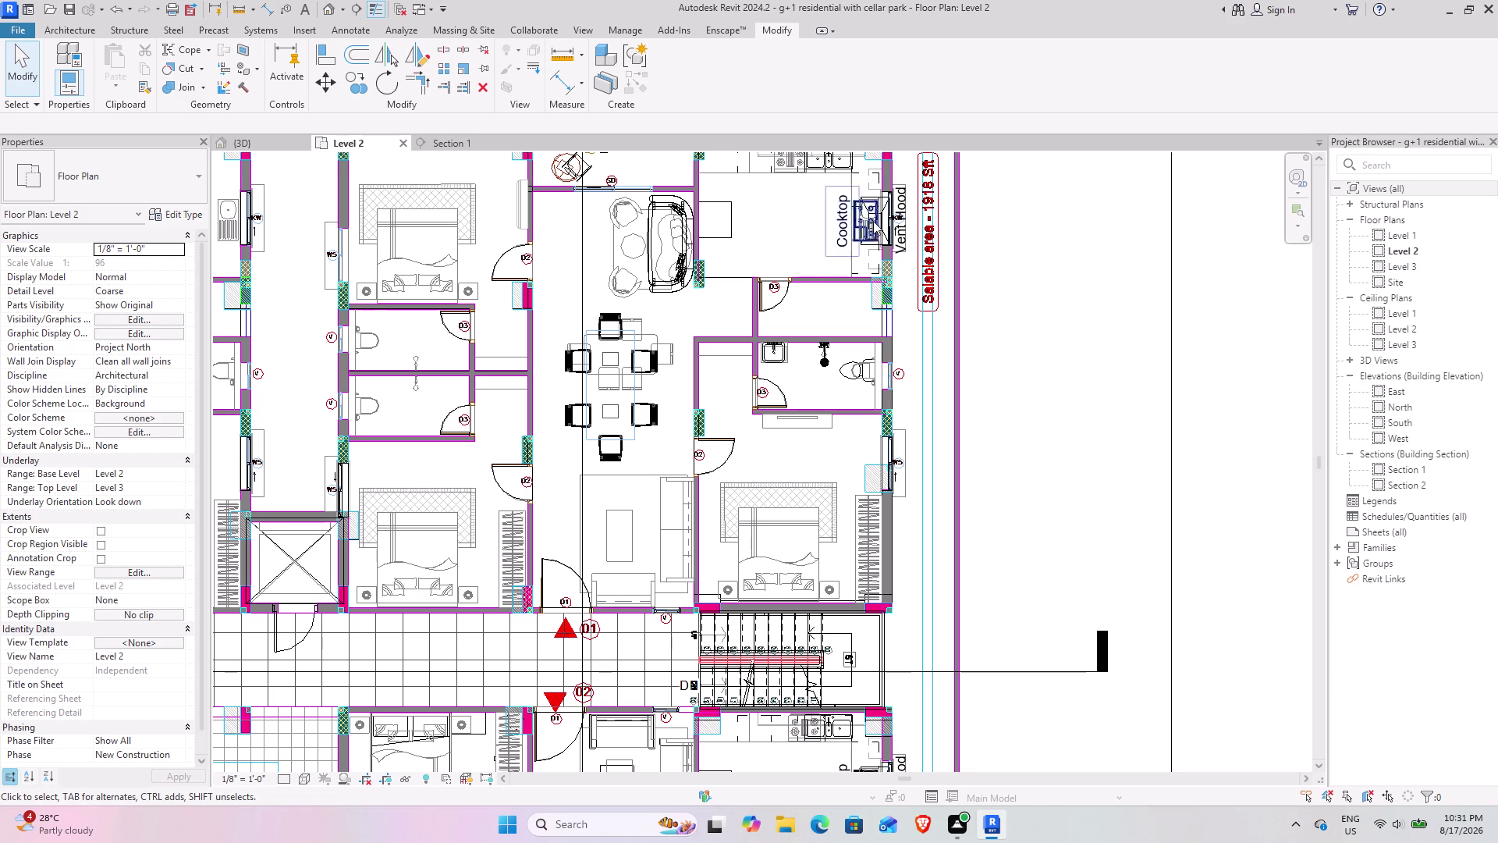
scroll(down, 3)
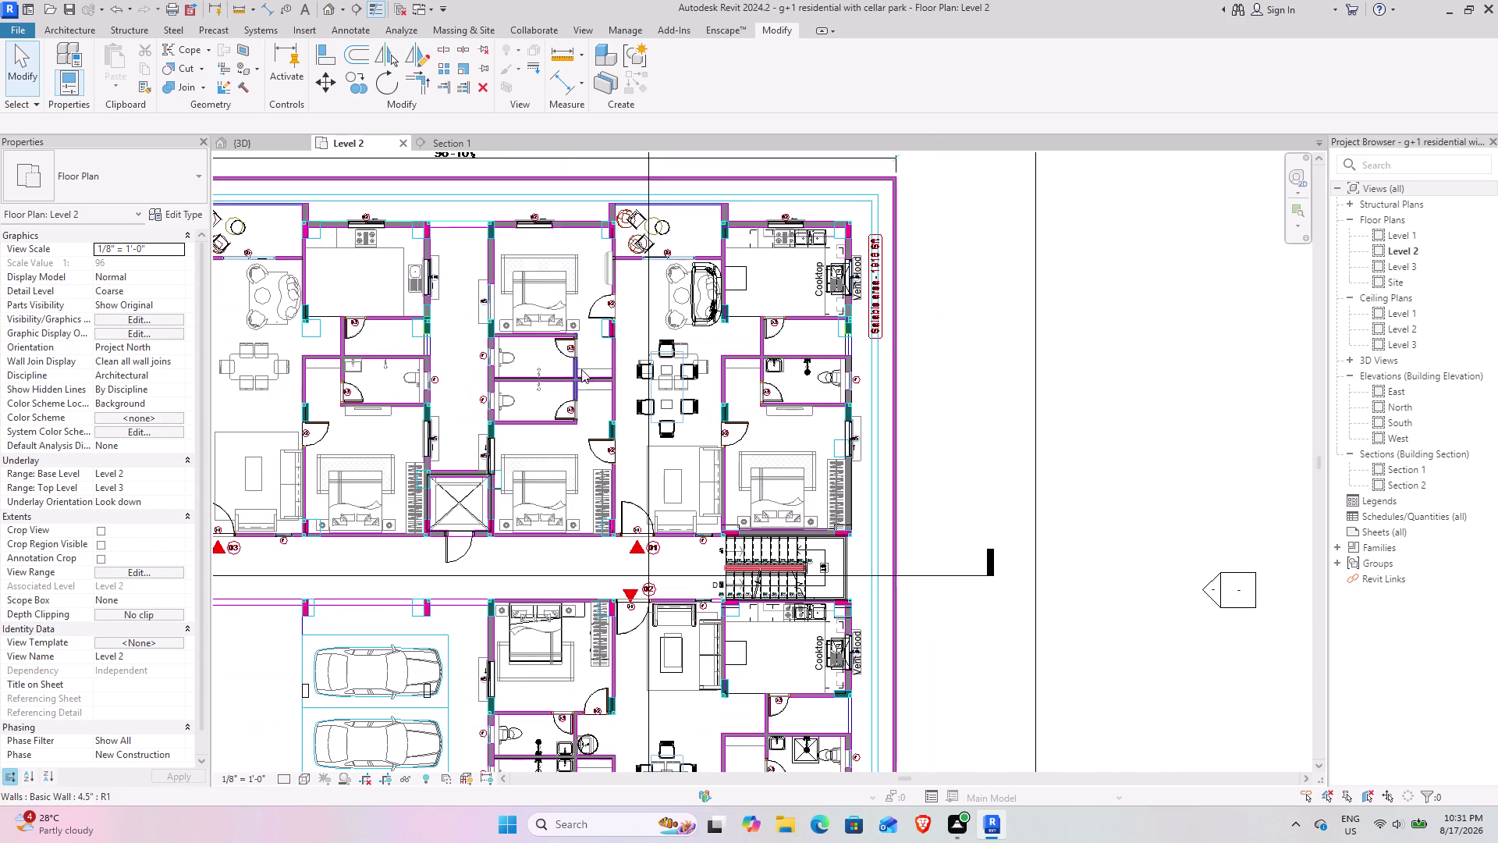
middle_drag(675, 357, 867, 322)
middle_drag(738, 367, 824, 263)
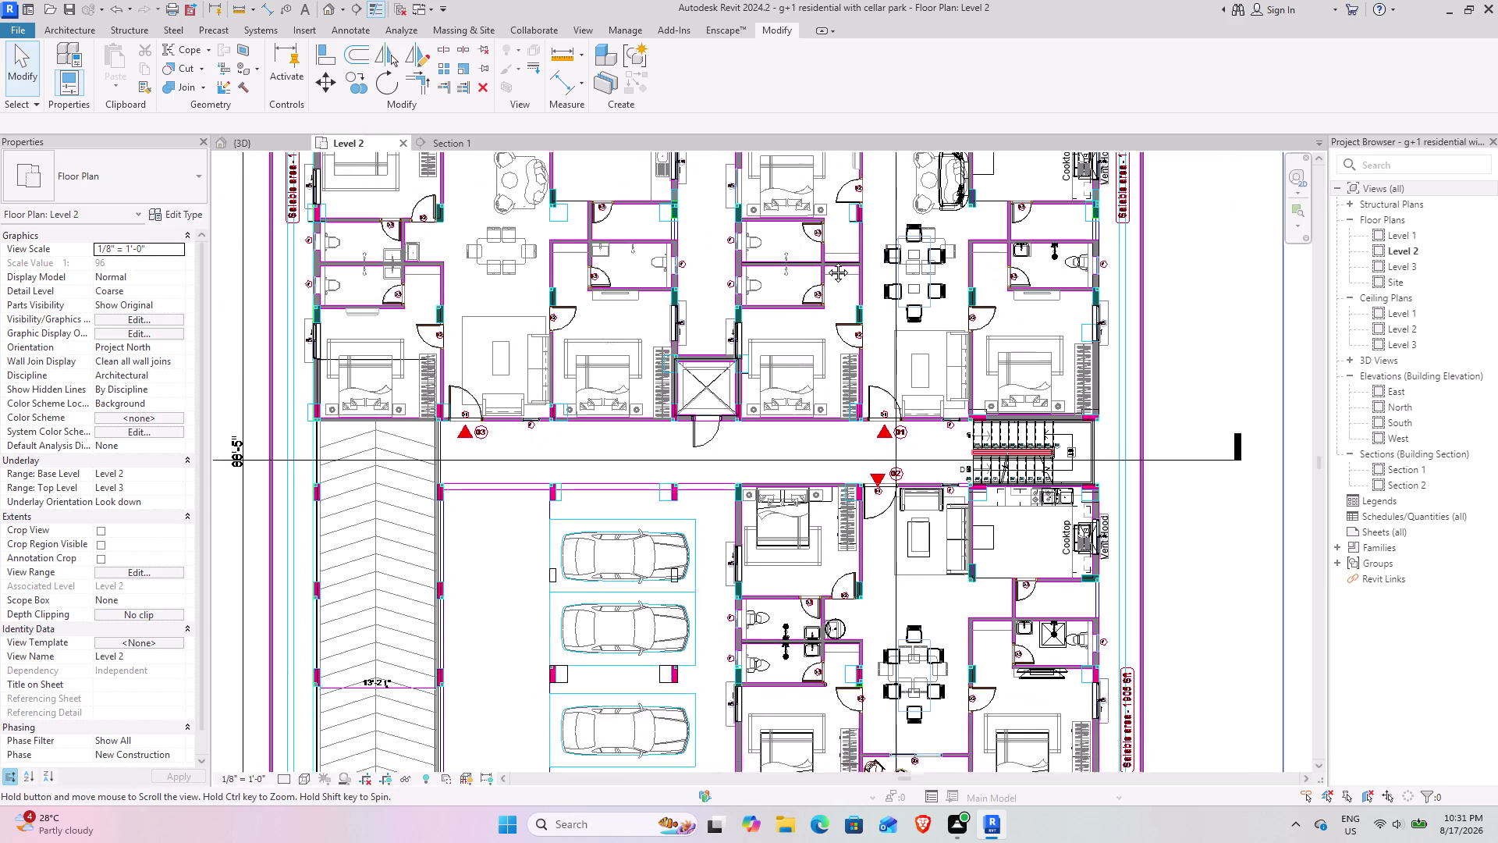
middle_drag(825, 263, 842, 245)
middle_drag(967, 207, 837, 441)
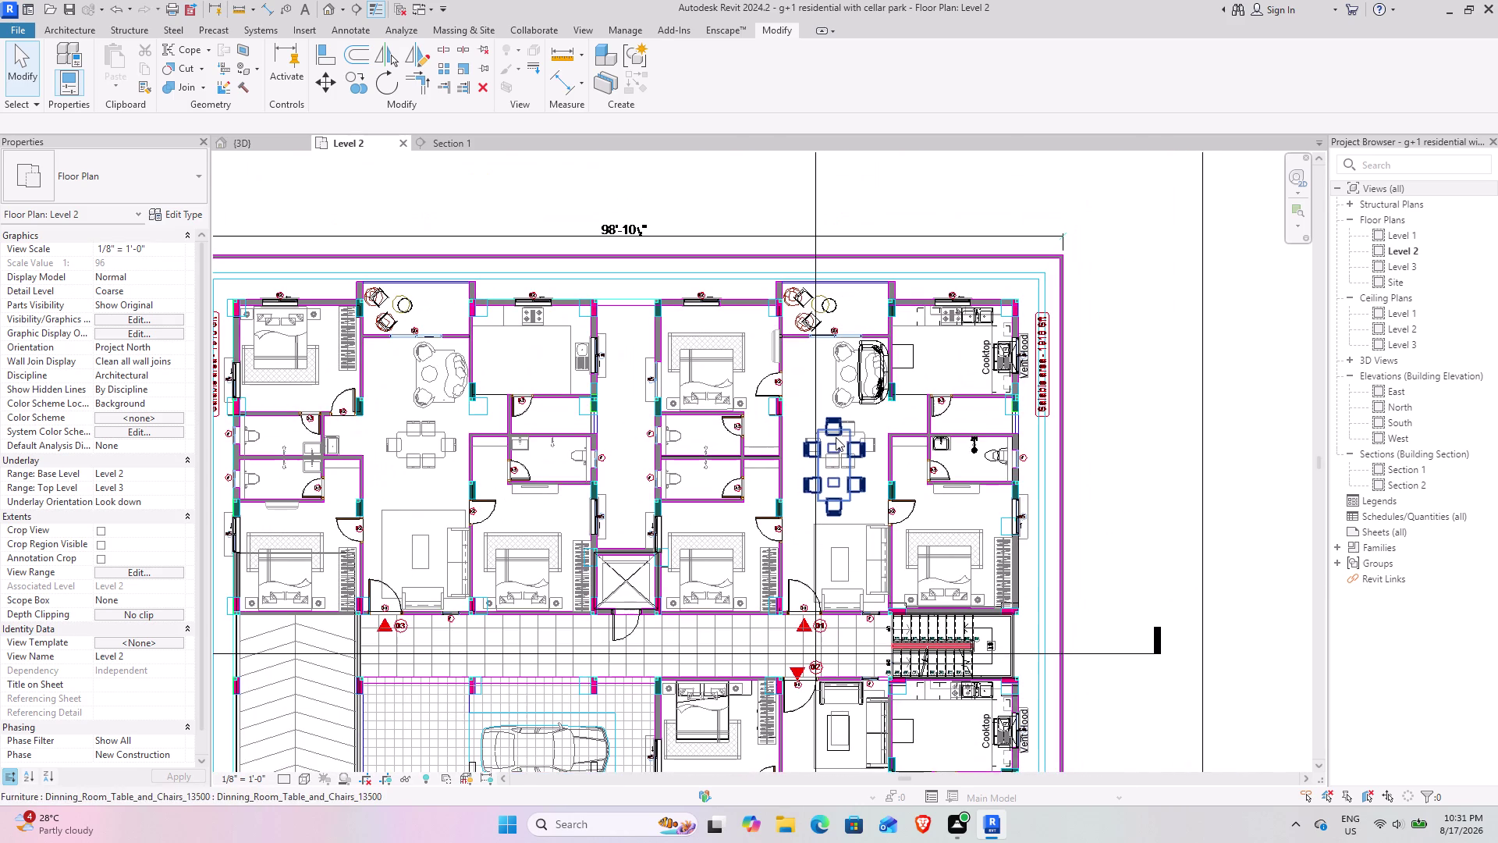